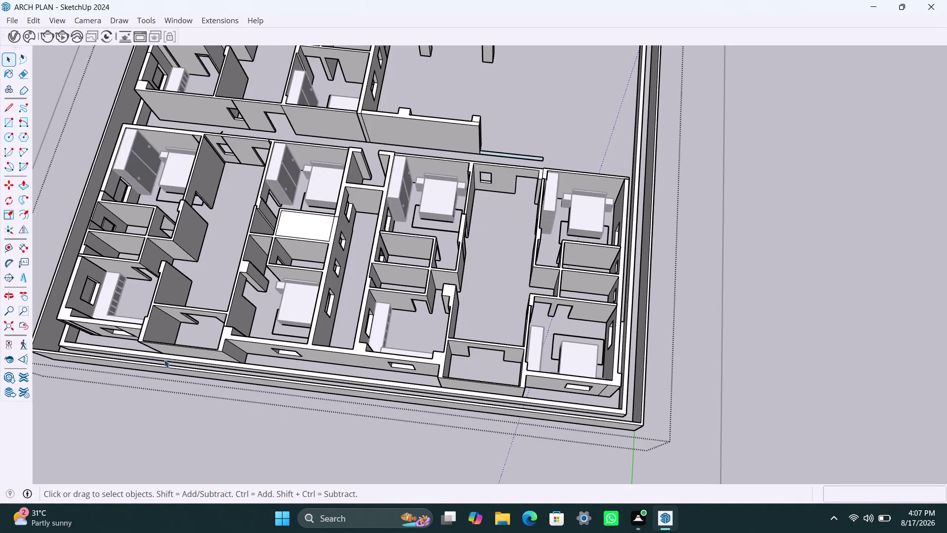
Push the thin sliver face at the inner wall junction flush with the wall.
scroll(down, 3)
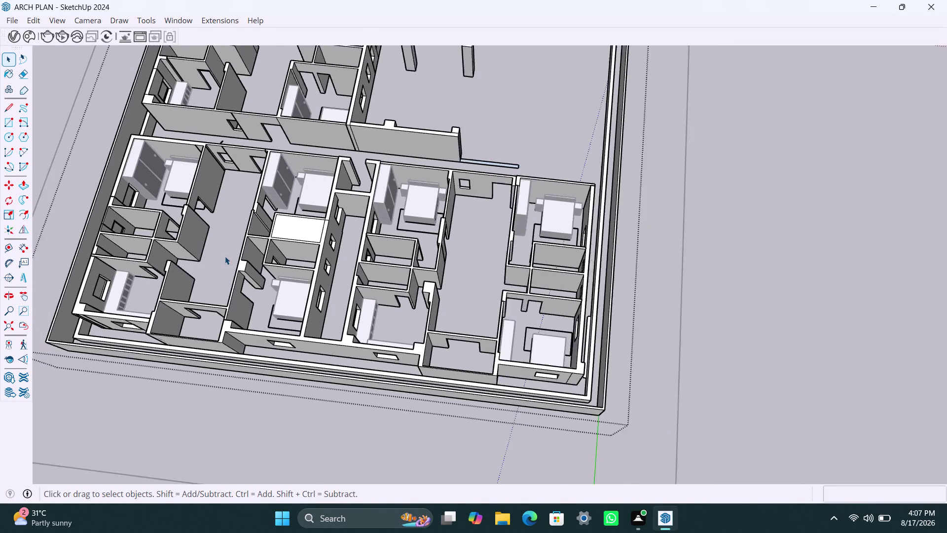
scroll(down, 3)
middle_drag(168, 287, 291, 315)
scroll(up, 3)
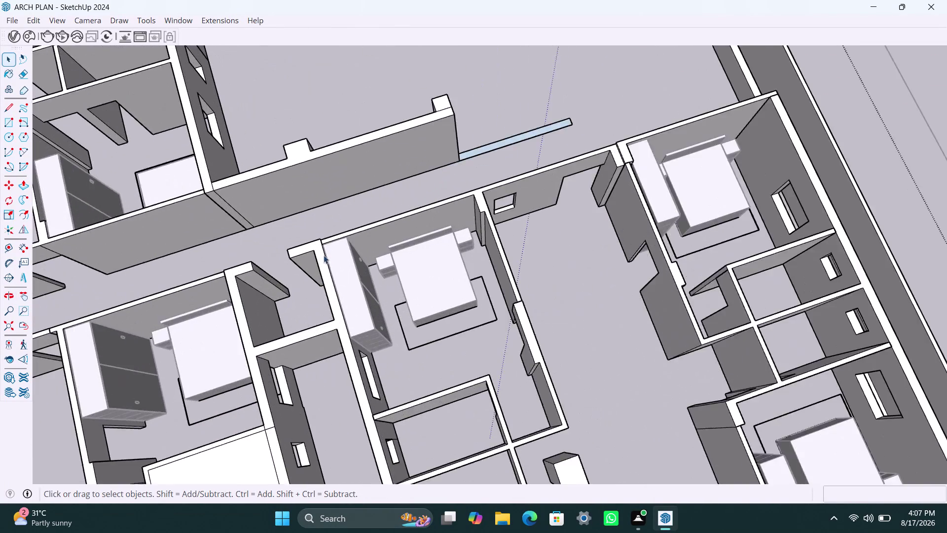
scroll(up, 3)
click(327, 229)
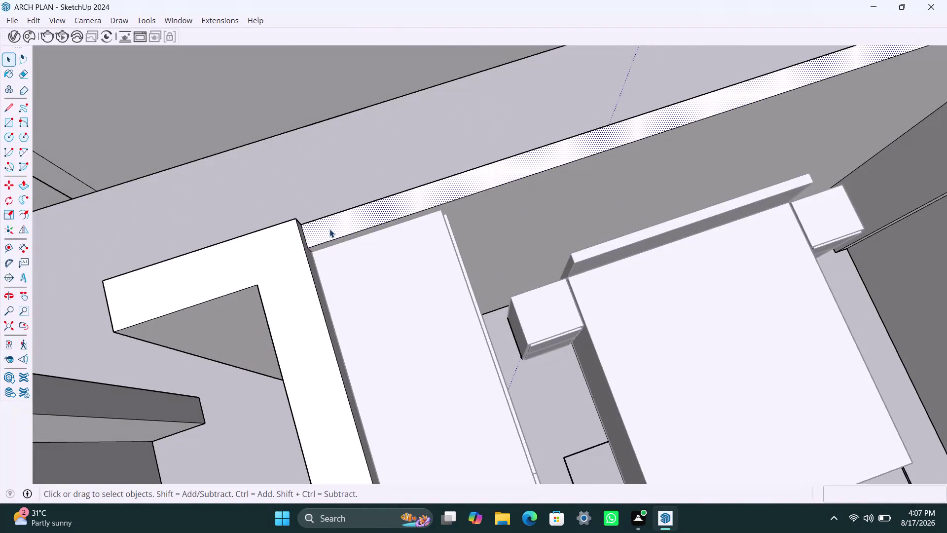
key(p)
click(329, 229)
click(303, 241)
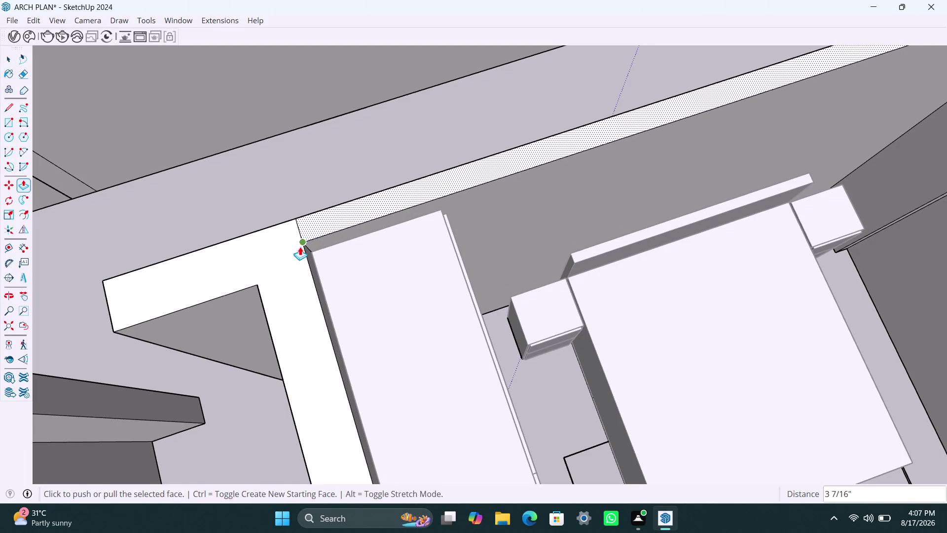
key(space)
Delete the leftover edge at the junction.
scroll(up, 3)
click(299, 231)
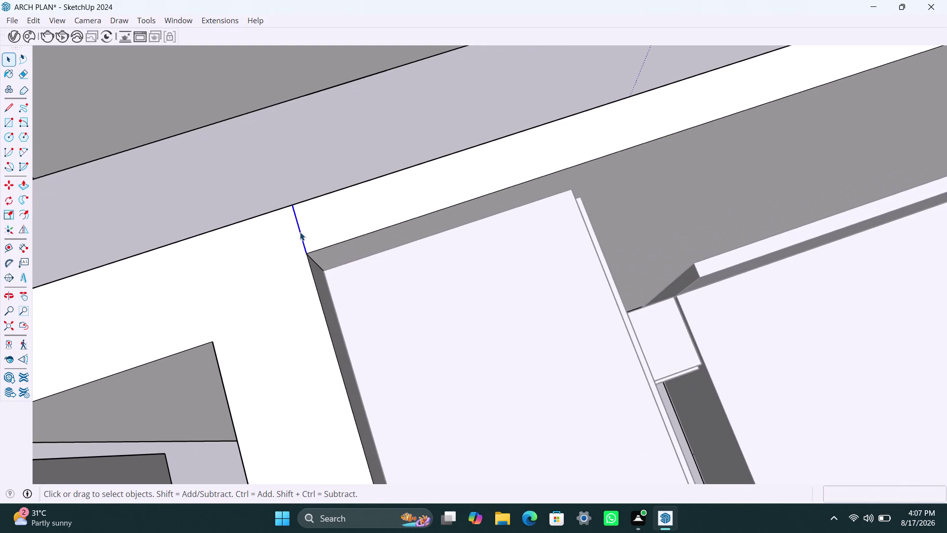
key(Delete)
scroll(down, 3)
scroll(down, 3)
scroll(down, 3)
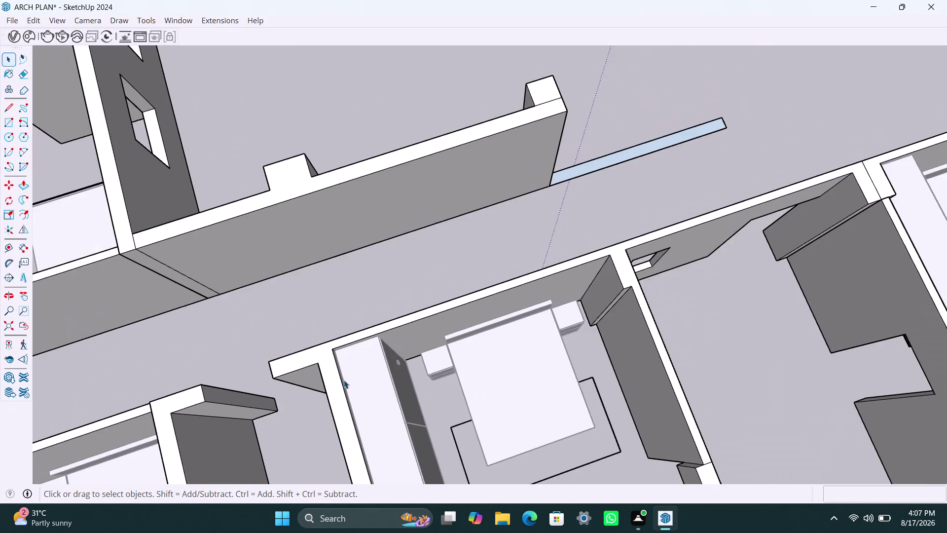
scroll(down, 3)
scroll(down, 3)
scroll(up, 3)
scroll(up, 3)
scroll(up, 3)
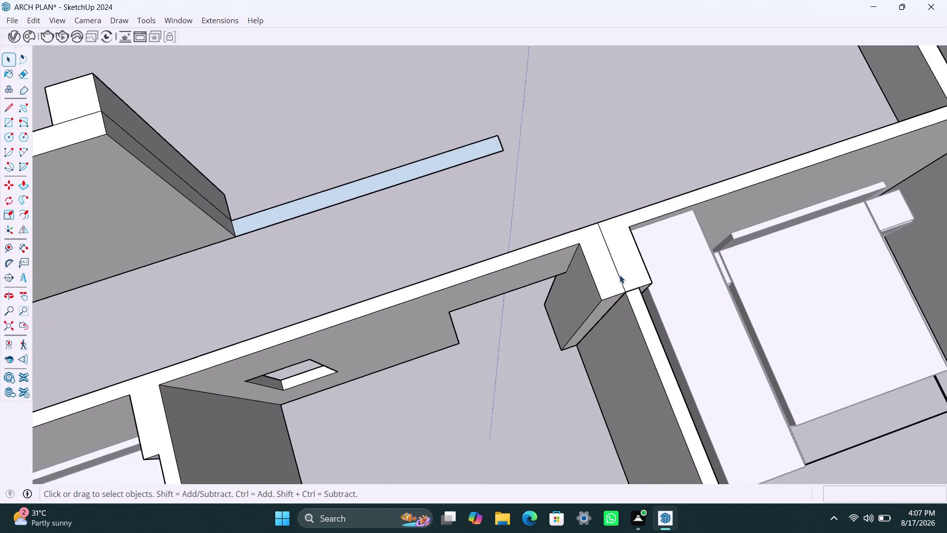
Delete the wall corner face, then select the wall top face with its edges.
click(619, 275)
key(Delete)
scroll(down, 3)
scroll(up, 3)
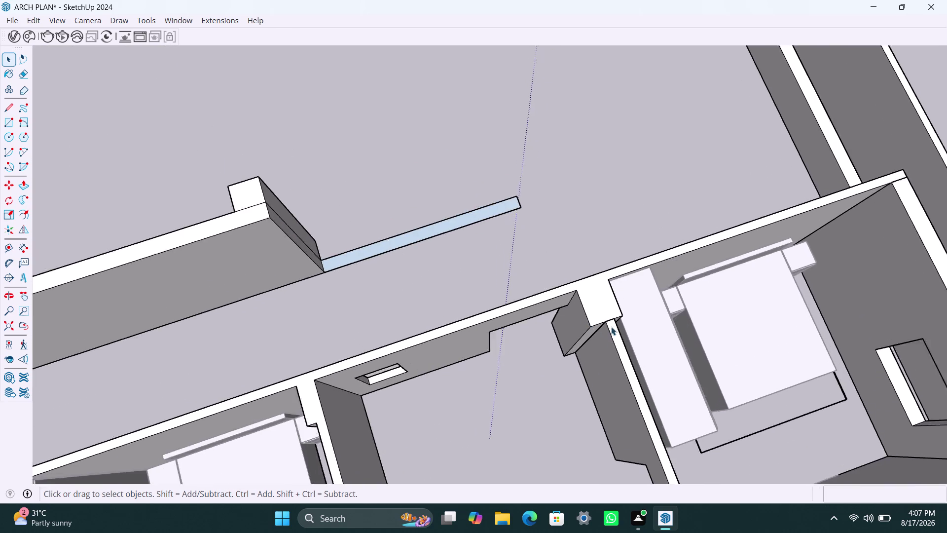
scroll(up, 3)
scroll(up, 3)
scroll(up, 3)
click(592, 299)
double_click(591, 305)
scroll(up, 3)
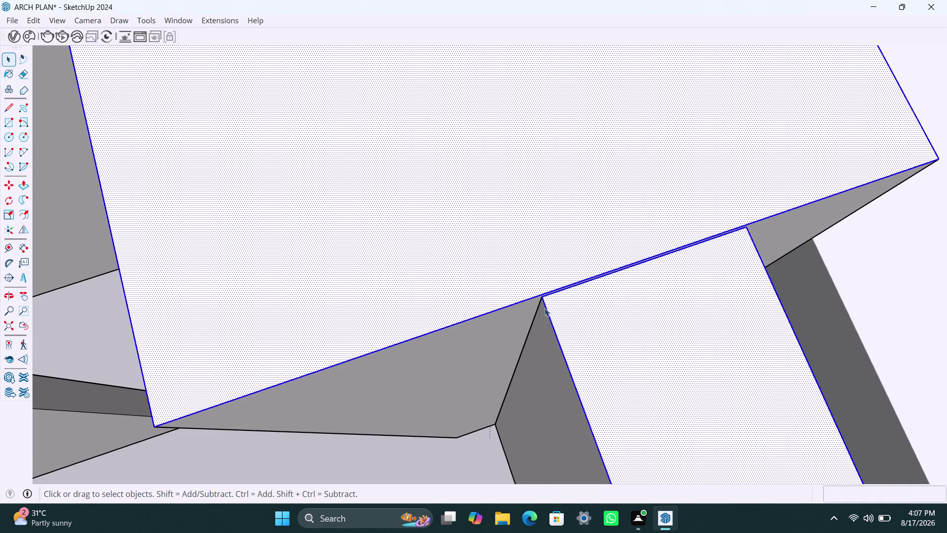
Push the thin strip at the corner flush and delete the leftover selection.
middle_drag(547, 316, 567, 391)
scroll(up, 3)
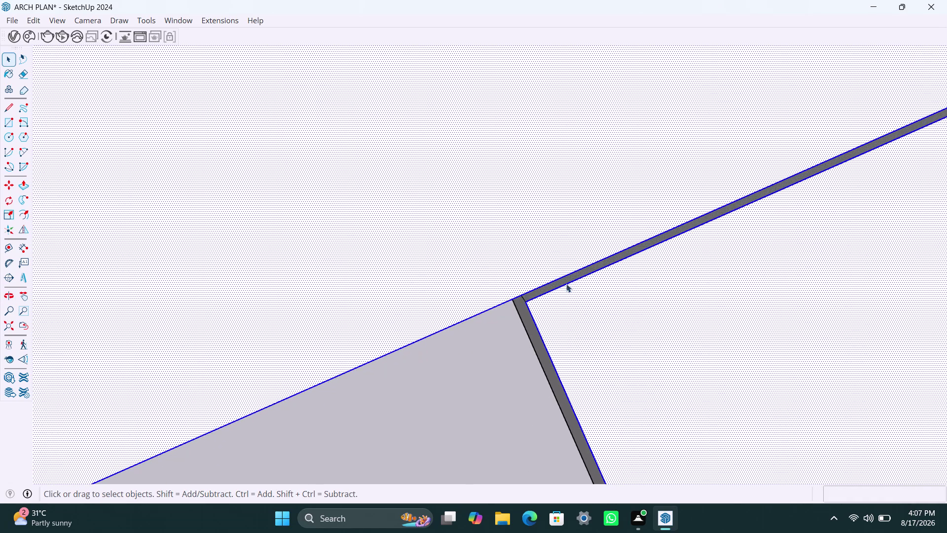
scroll(up, 3)
click(570, 276)
key(p)
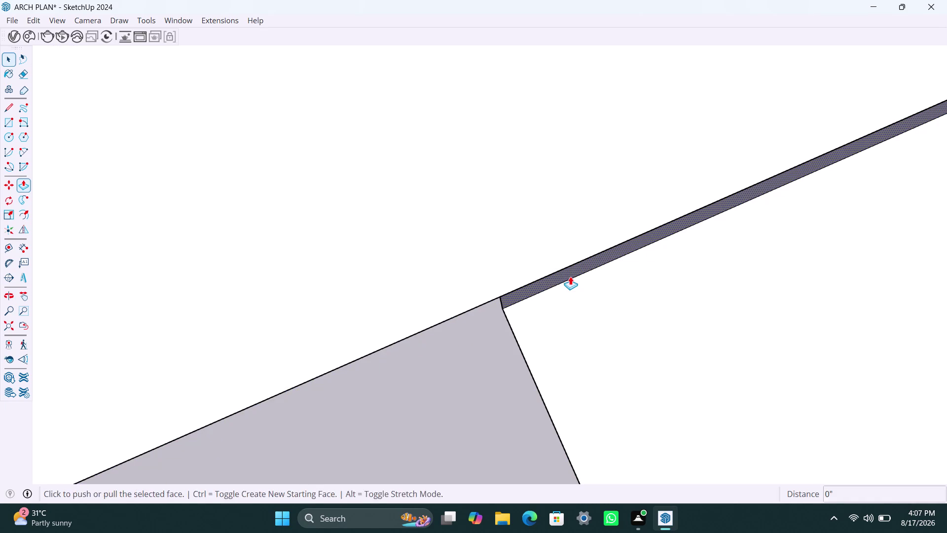
click(570, 276)
click(570, 263)
key(space)
click(552, 274)
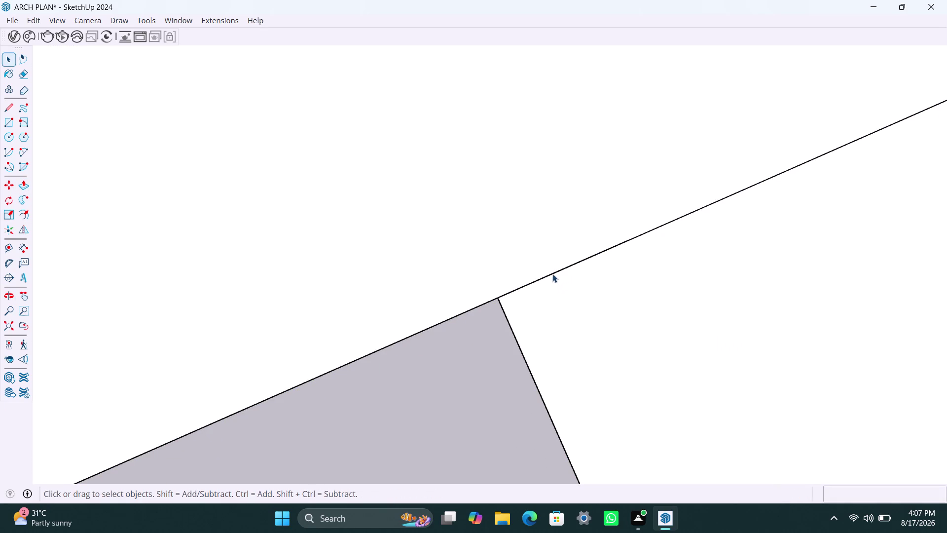
key(Delete)
scroll(down, 3)
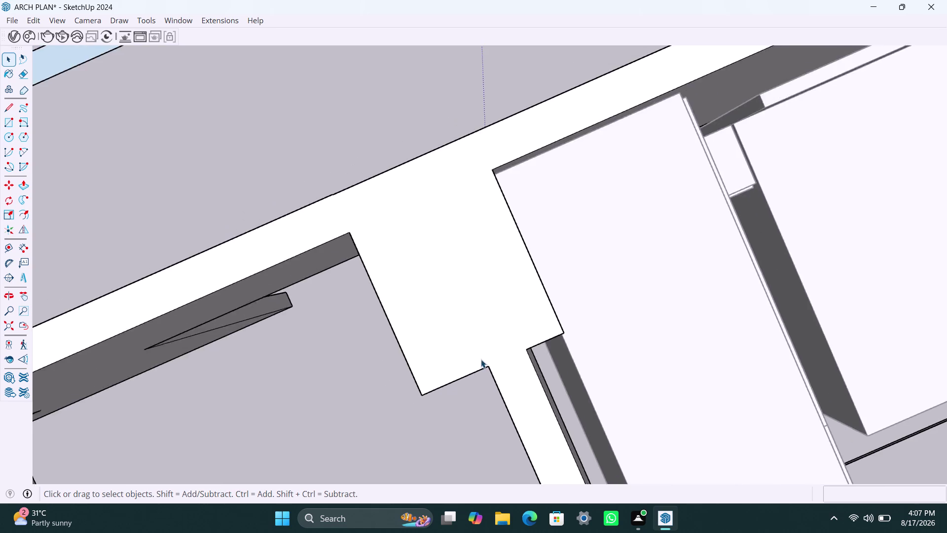
scroll(down, 3)
scroll(down, 3)
scroll(down, 3)
Move the view to the outer wall corner, lined up on the protruding strip.
middle_drag(533, 373, 444, 373)
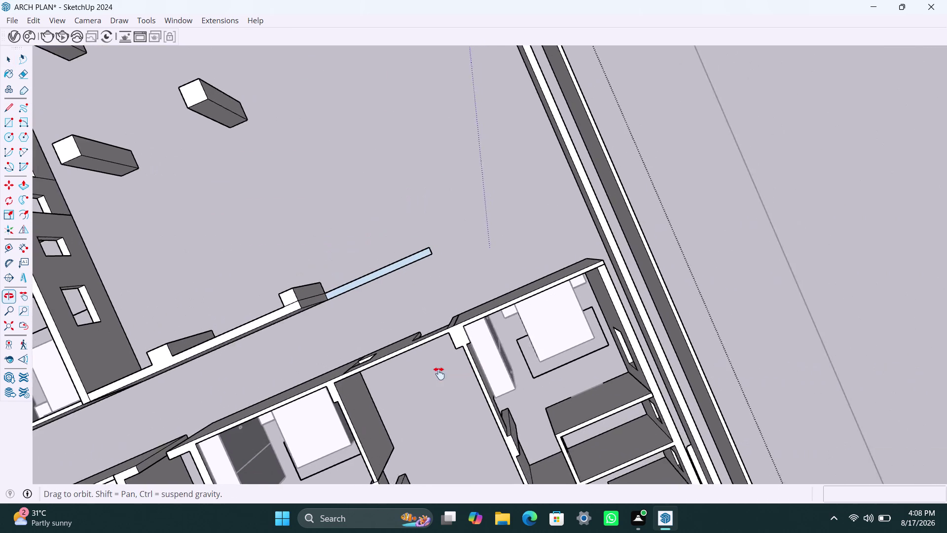
middle_drag(444, 373, 420, 374)
scroll(up, 3)
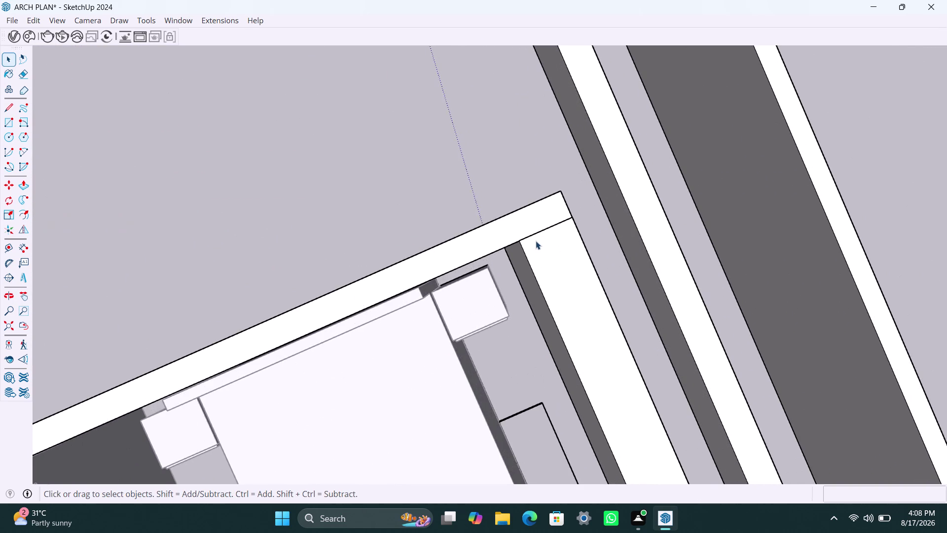
middle_drag(535, 241, 533, 235)
scroll(up, 3)
scroll(up, 3)
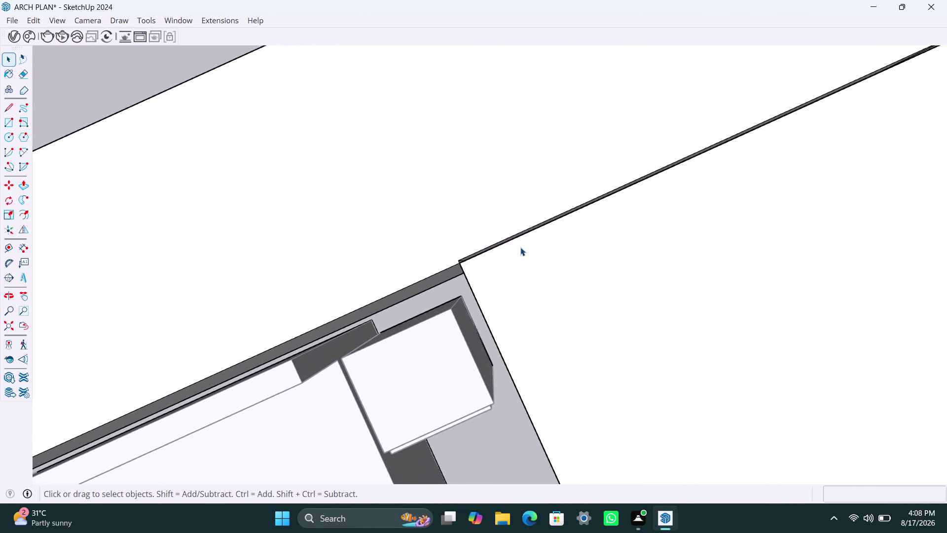
scroll(up, 3)
scroll(up, 3)
middle_drag(465, 250, 476, 267)
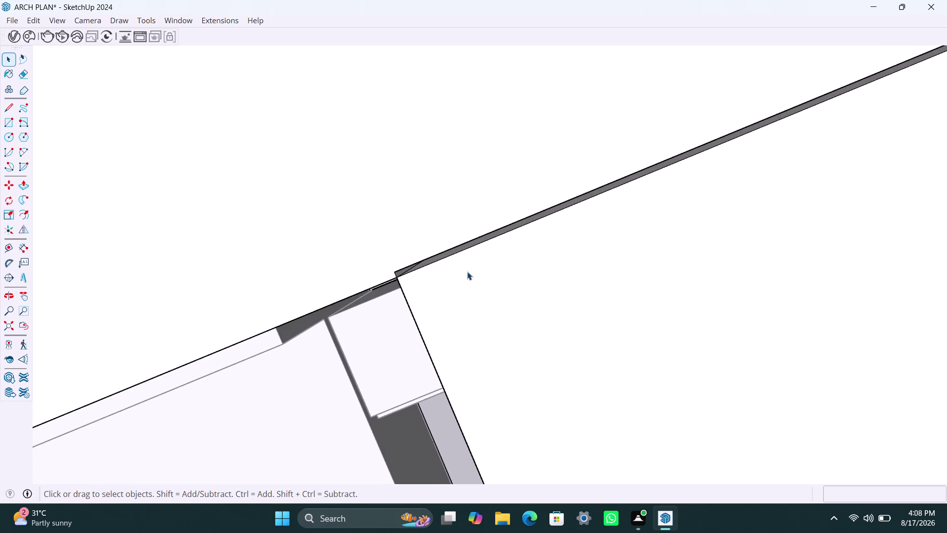
scroll(up, 3)
middle_drag(453, 266, 431, 237)
scroll(up, 3)
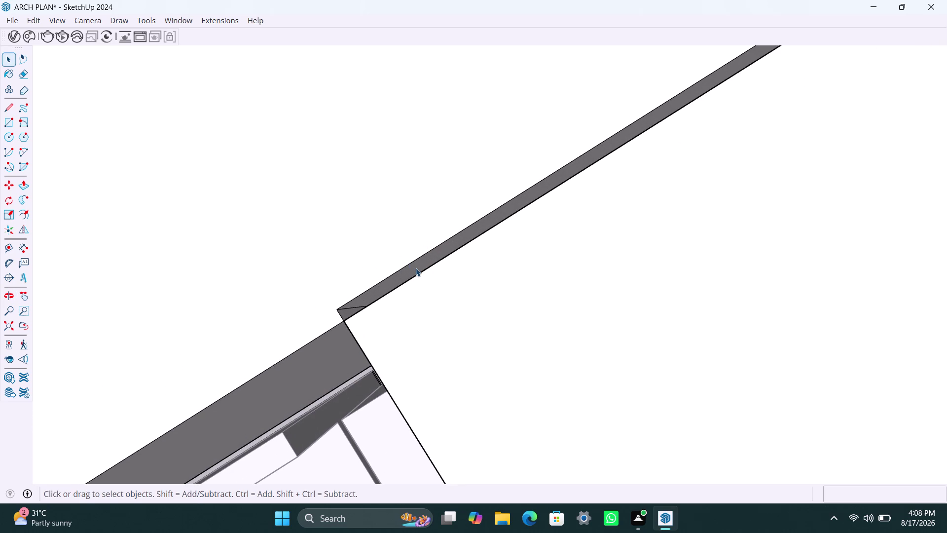
Push the protruding strip on the outer corner flush with the wall.
click(415, 268)
key(p)
click(416, 268)
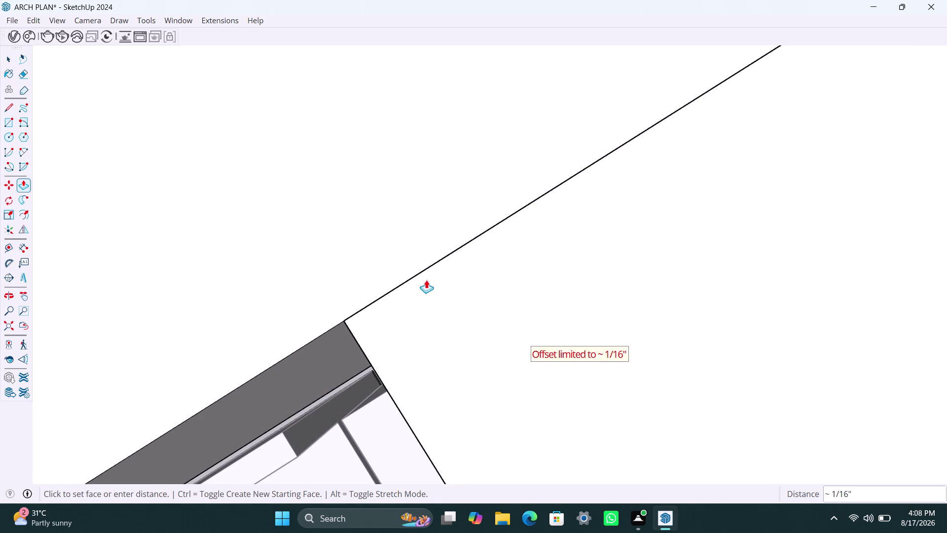
click(426, 280)
key(space)
scroll(down, 3)
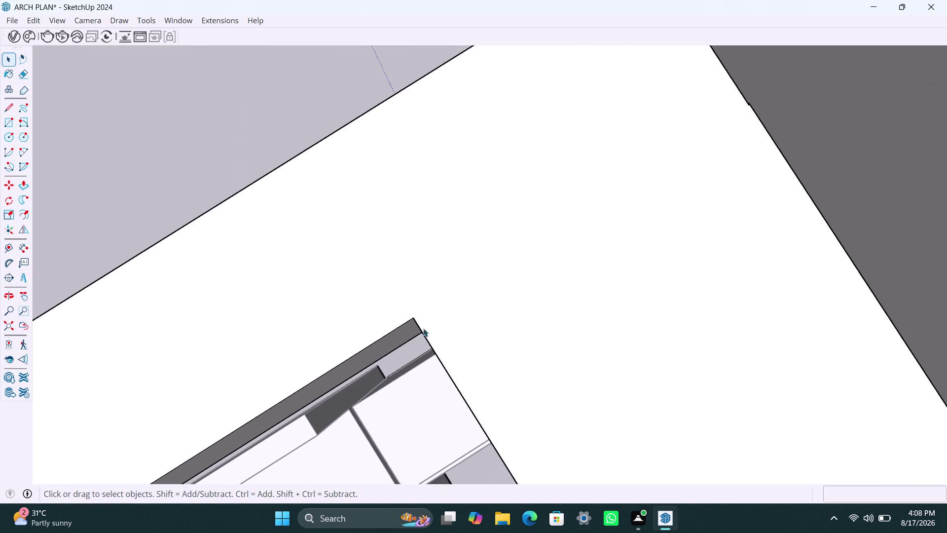
scroll(down, 3)
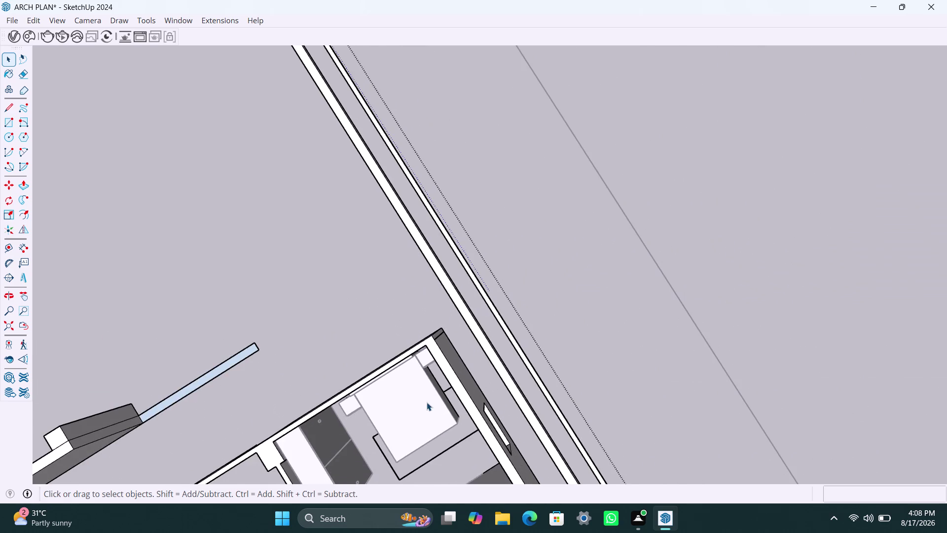
scroll(down, 3)
scroll(up, 3)
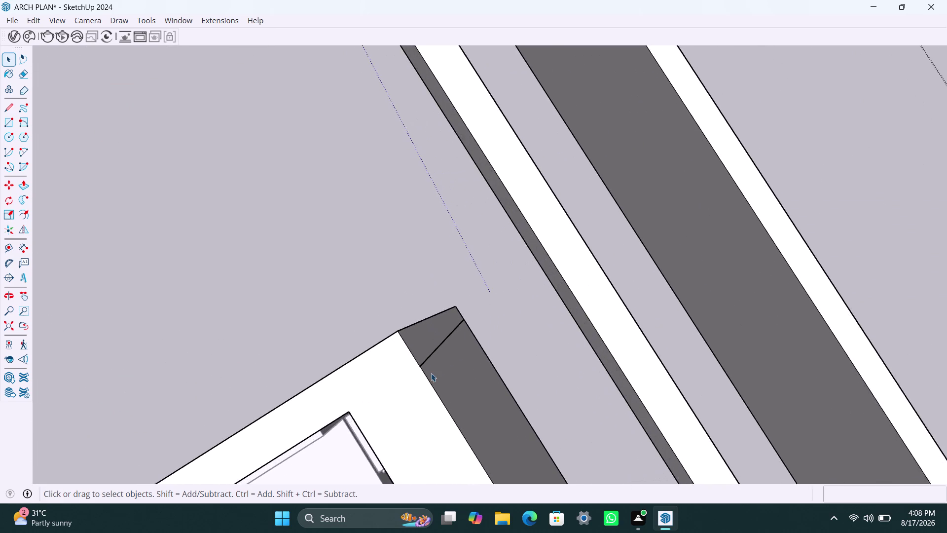
scroll(up, 3)
click(420, 361)
key(Delete)
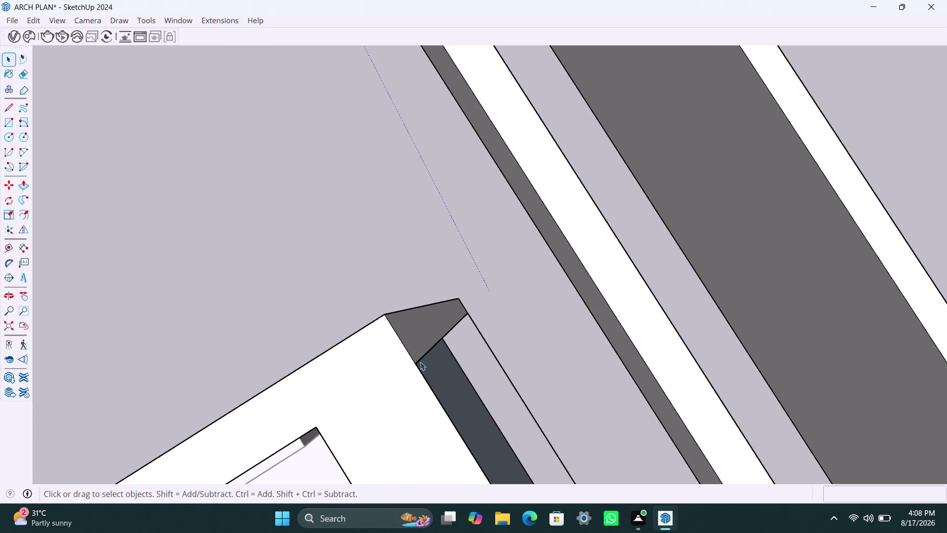
key(ctrl+z)
scroll(up, 3)
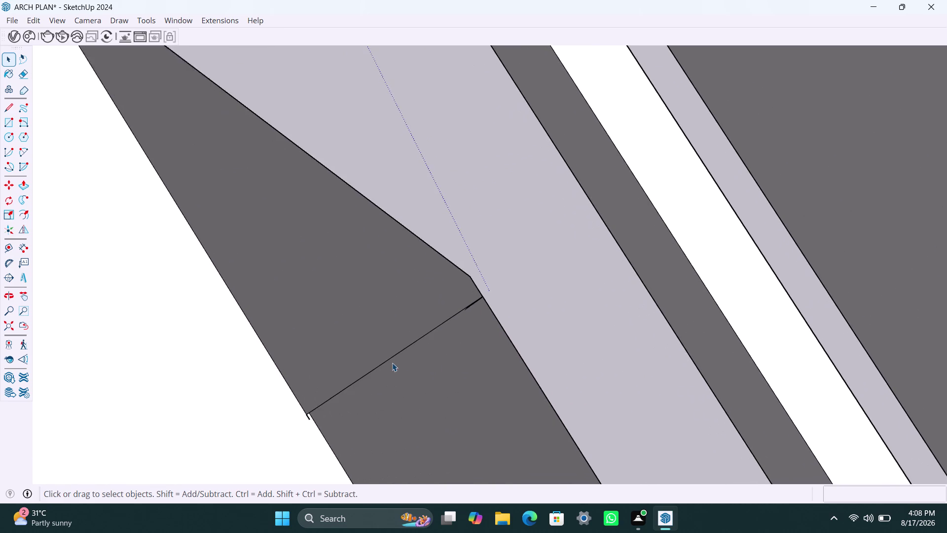
scroll(up, 3)
click(386, 362)
key(Delete)
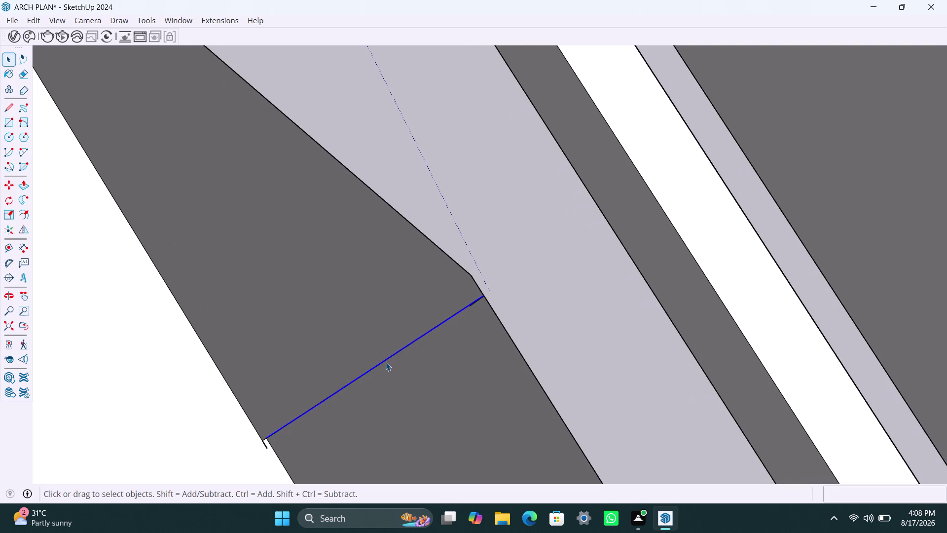
key(ctrl+z)
scroll(down, 3)
middle_drag(281, 430, 372, 308)
scroll(down, 3)
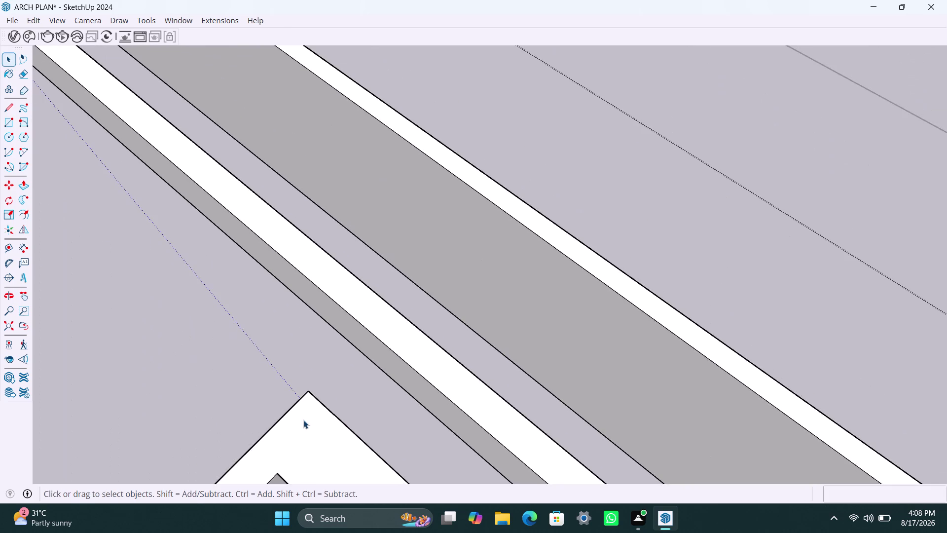
middle_drag(304, 420, 353, 349)
scroll(up, 3)
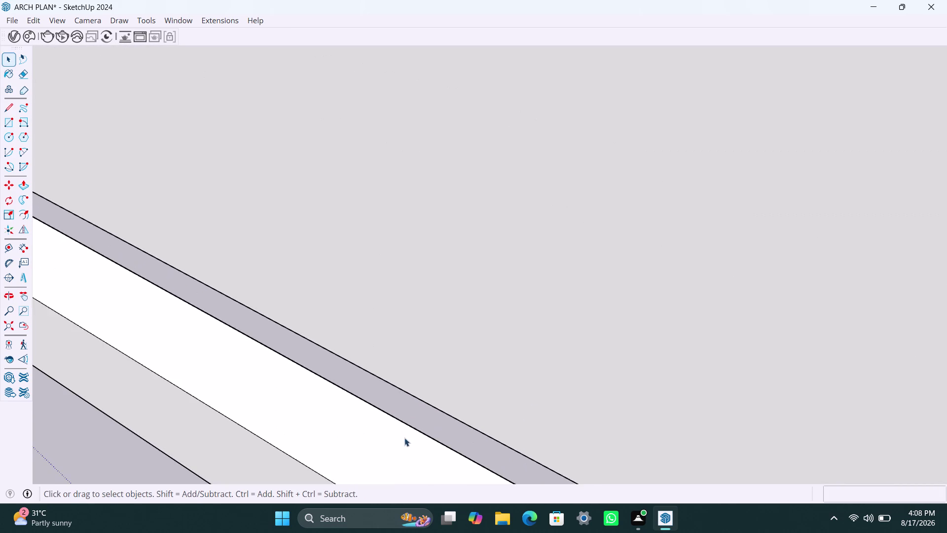
scroll(down, 3)
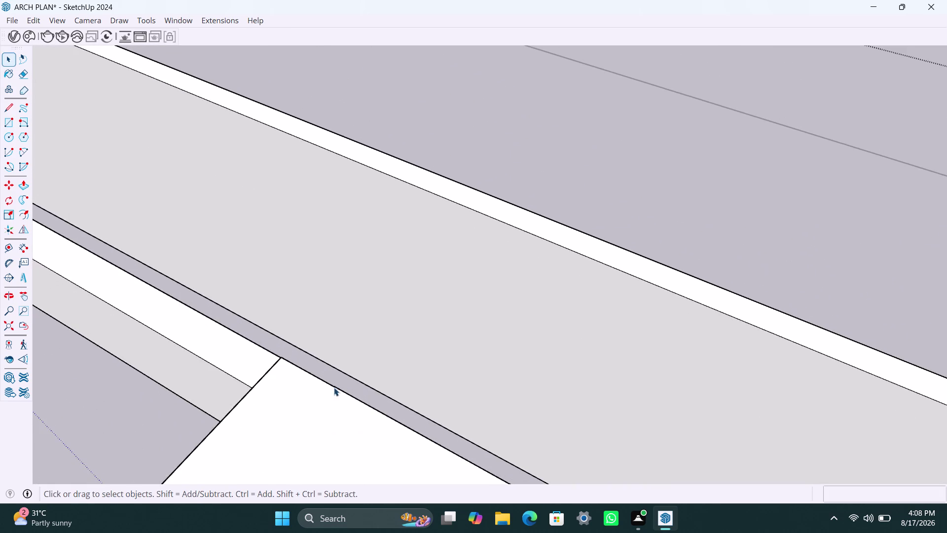
scroll(up, 3)
scroll(down, 3)
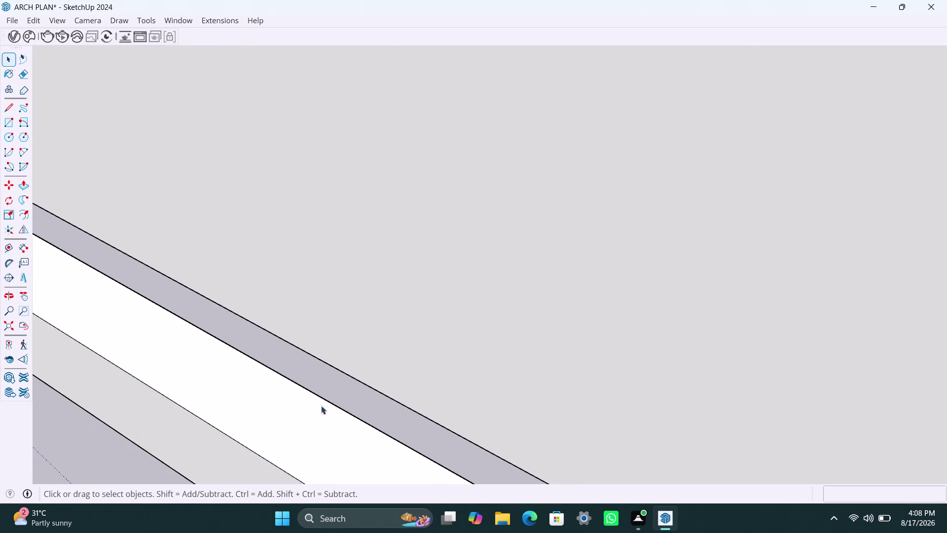
scroll(down, 3)
scroll(up, 3)
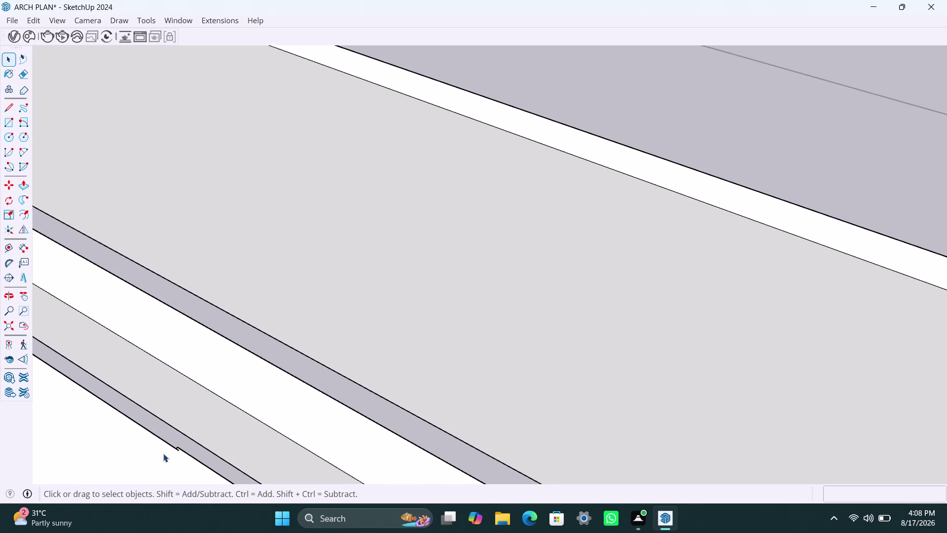
scroll(up, 3)
scroll(up, 3)
click(187, 430)
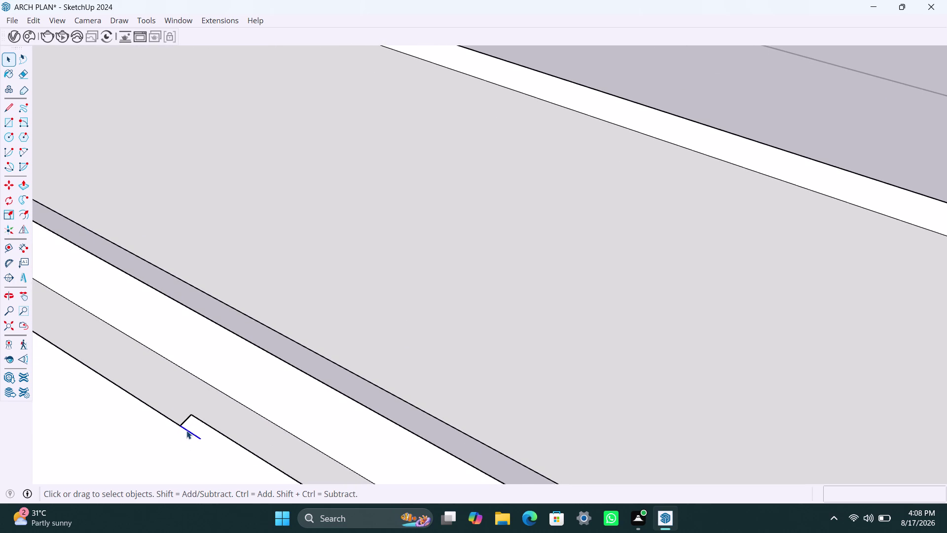
key(Delete)
scroll(down, 3)
scroll(down, 3)
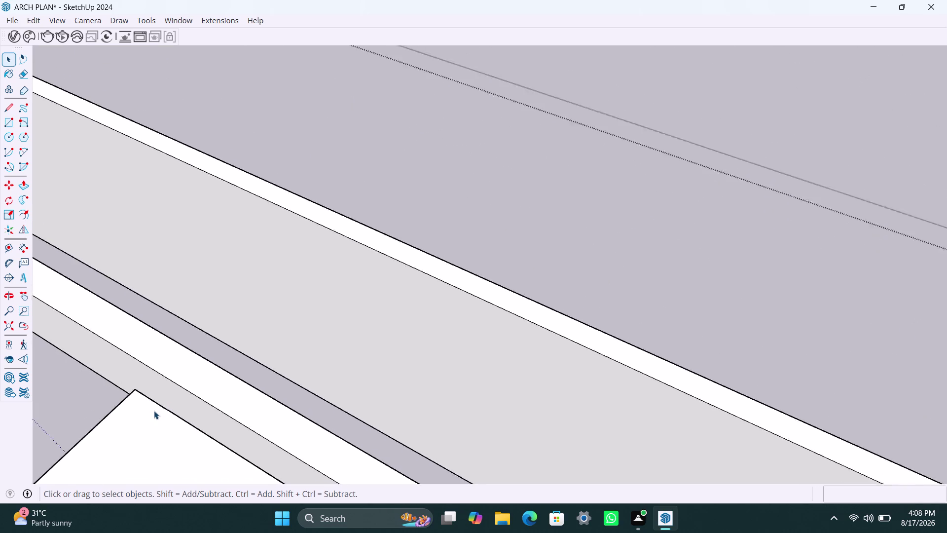
scroll(down, 3)
scroll(down, 3)
middle_drag(176, 413, 354, 267)
scroll(down, 3)
middle_drag(384, 405, 429, 375)
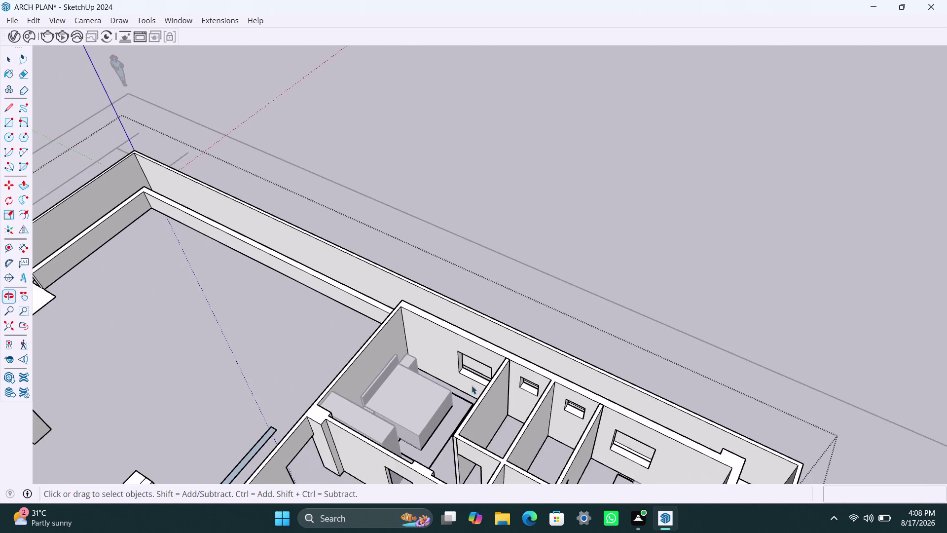
Orbit around the model to face the narrow wall end.
scroll(up, 3)
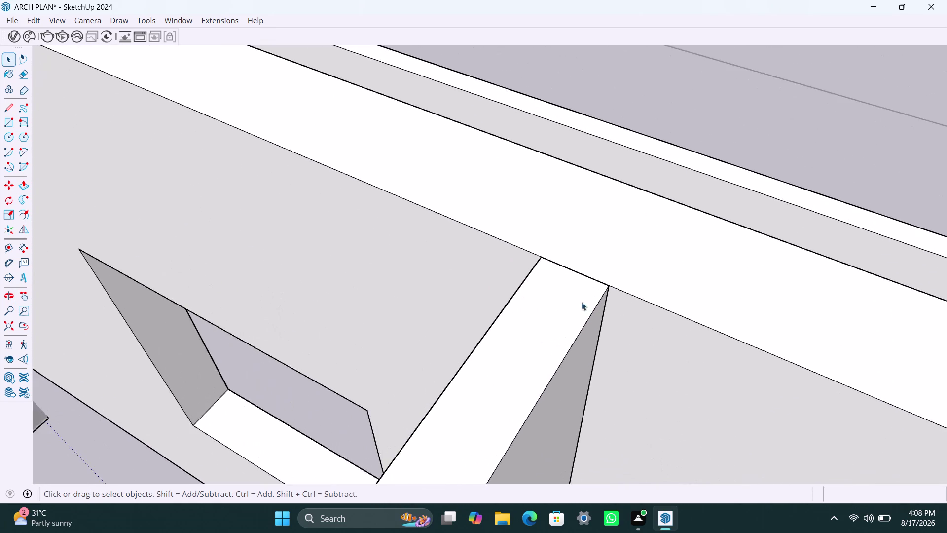
scroll(up, 3)
scroll(up, 3)
scroll(up, 3)
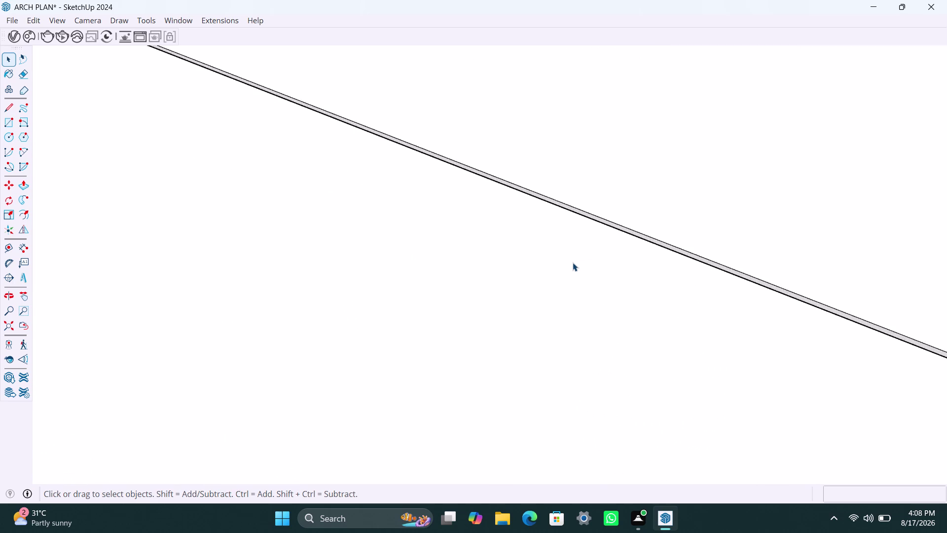
middle_drag(571, 270, 432, 315)
middle_drag(587, 311, 569, 316)
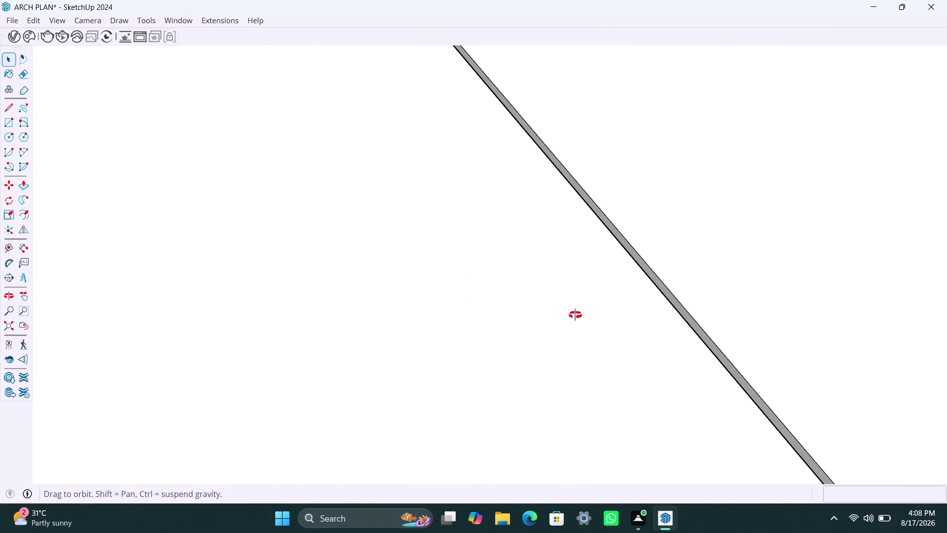
middle_drag(569, 316, 376, 316)
scroll(up, 3)
middle_drag(626, 355, 484, 290)
scroll(up, 3)
middle_drag(609, 371, 636, 376)
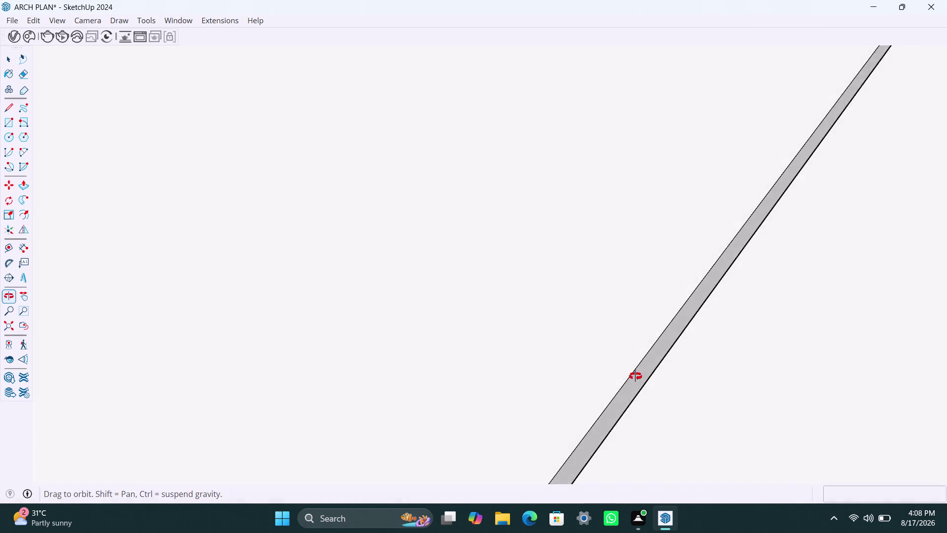
middle_drag(635, 376, 655, 379)
scroll(up, 3)
middle_drag(625, 379, 660, 383)
Push the narrow wall end face 1/16" flush with the adjoining wall.
click(656, 357)
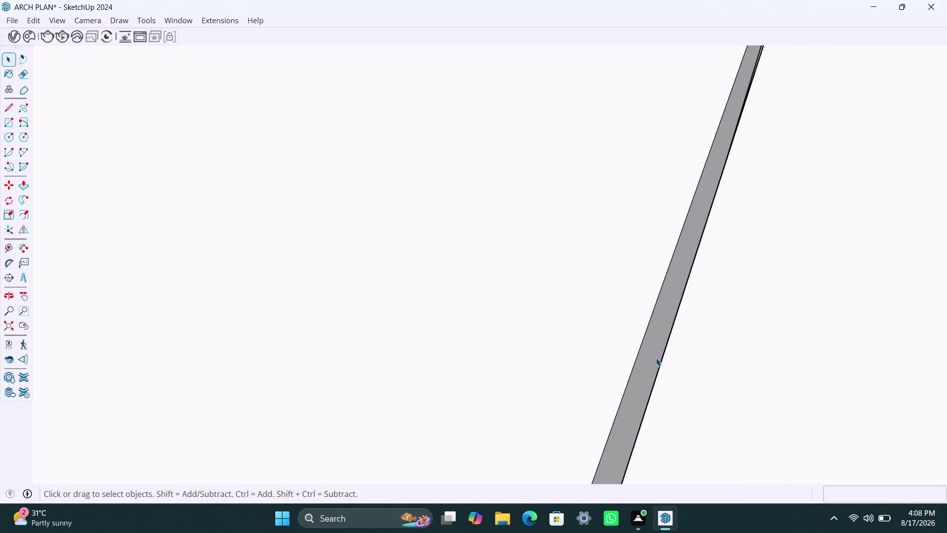
key(p)
click(656, 358)
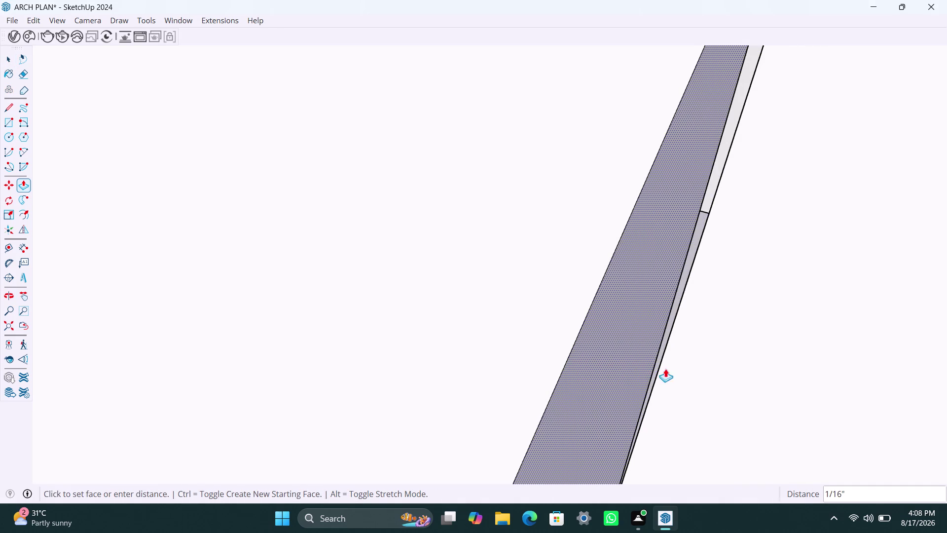
click(683, 367)
key(space)
Erase the leftover seam line on the merged wall face.
click(656, 371)
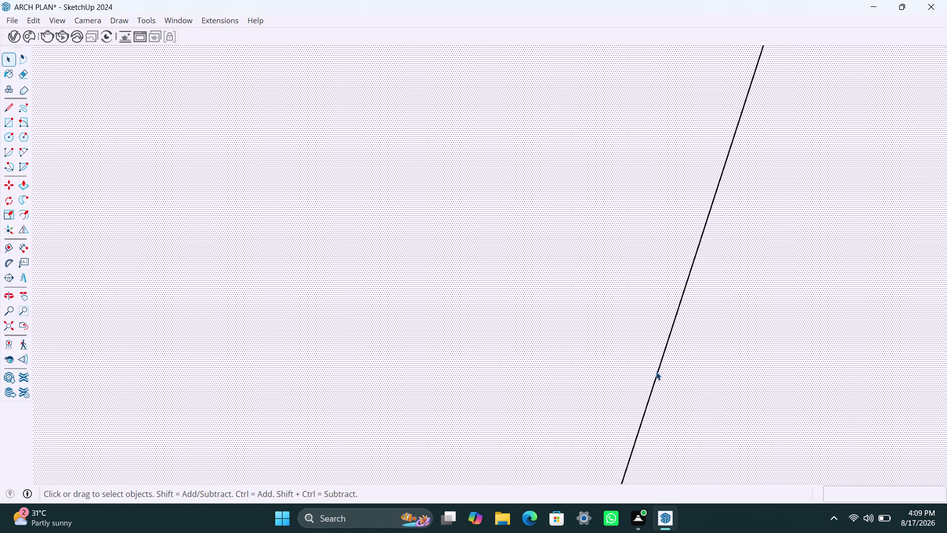
scroll(up, 3)
scroll(down, 3)
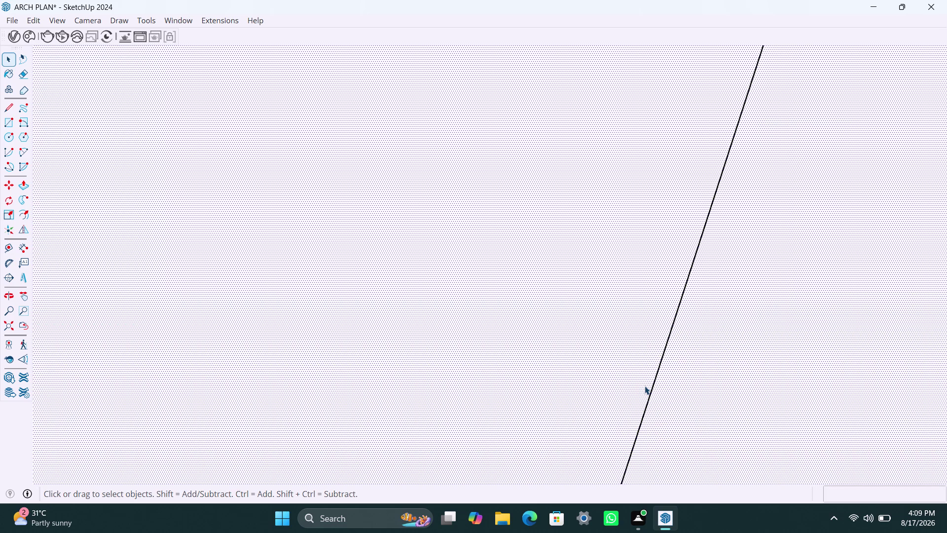
click(659, 365)
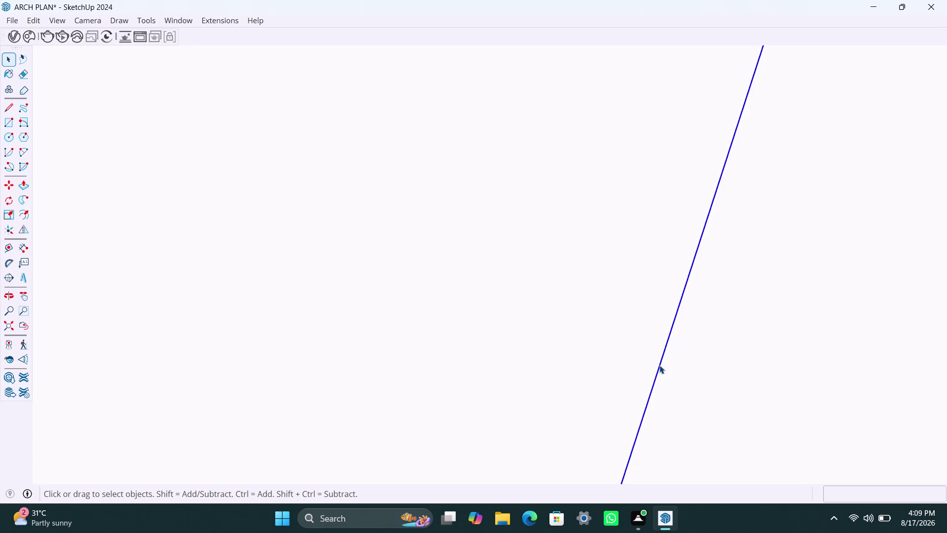
key(Delete)
Move over the bedroom walls to the next junction and pick its seam line.
scroll(down, 3)
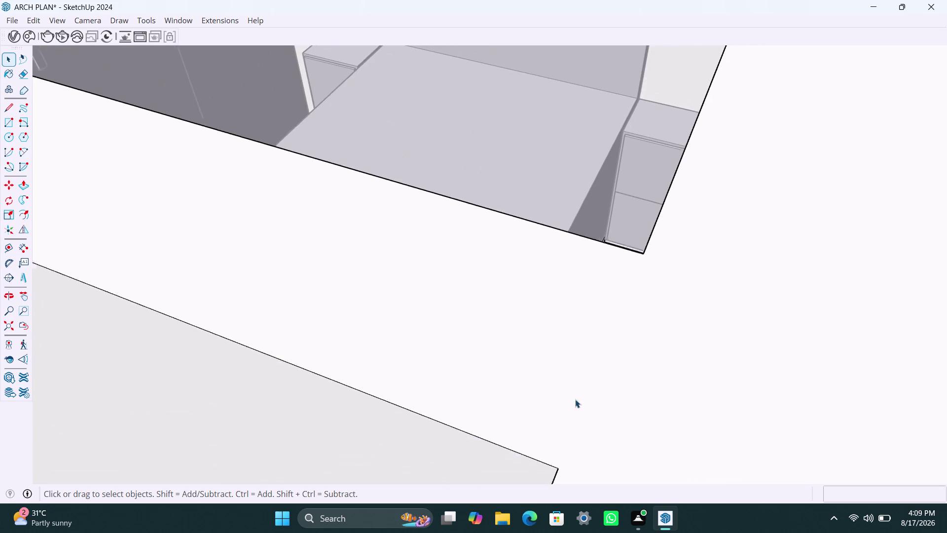
scroll(down, 3)
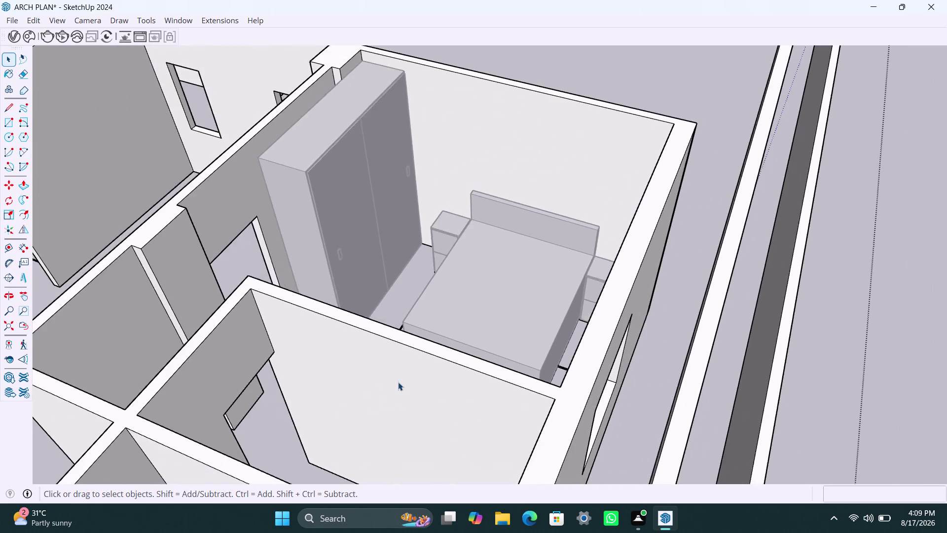
scroll(down, 3)
scroll(down, 3)
middle_drag(426, 421, 514, 293)
scroll(down, 3)
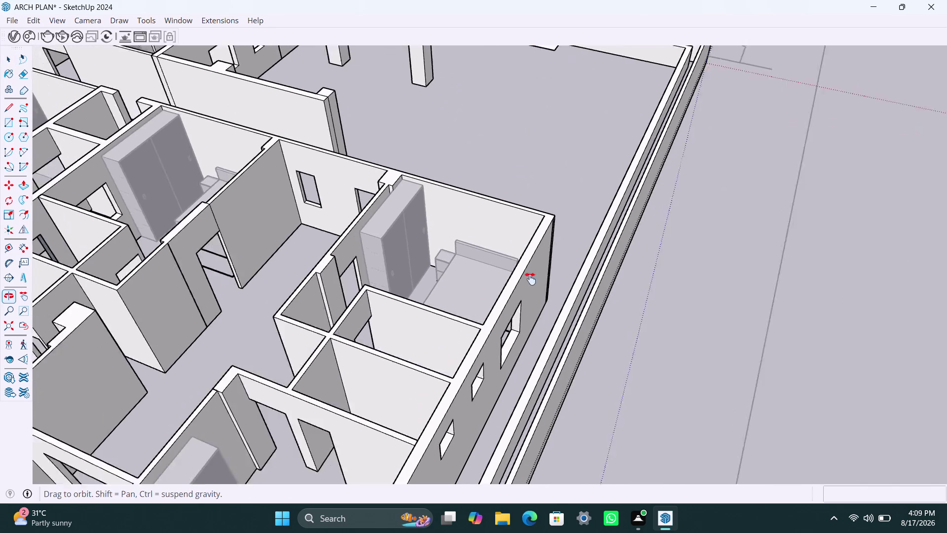
middle_drag(515, 293, 578, 241)
scroll(up, 3)
scroll(up, 3)
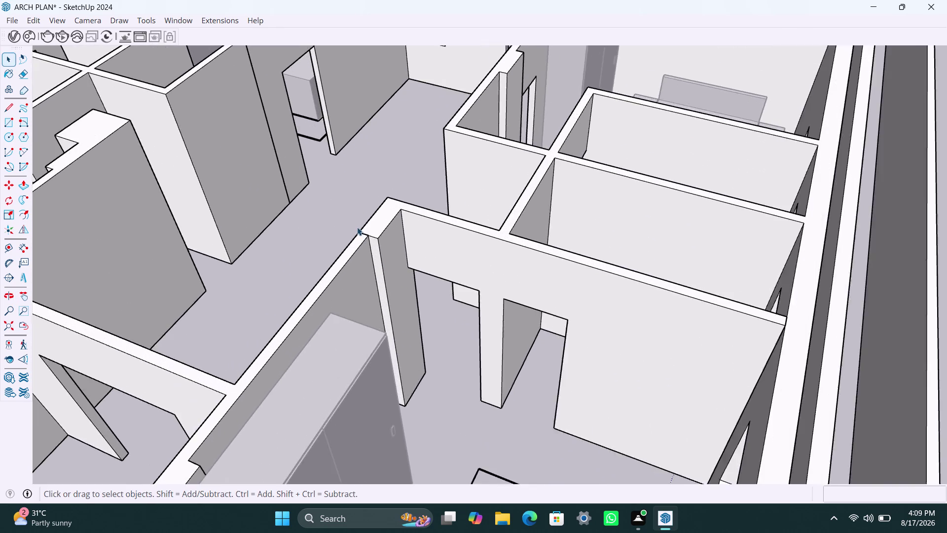
scroll(up, 3)
scroll(up, 3)
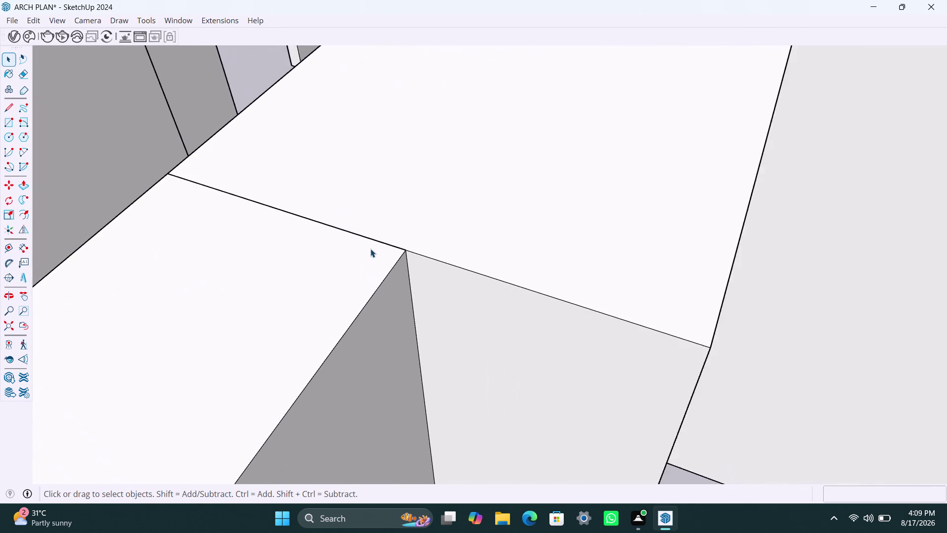
scroll(up, 3)
click(400, 240)
Erase the seam line at the inner wall junction.
double_click(401, 241)
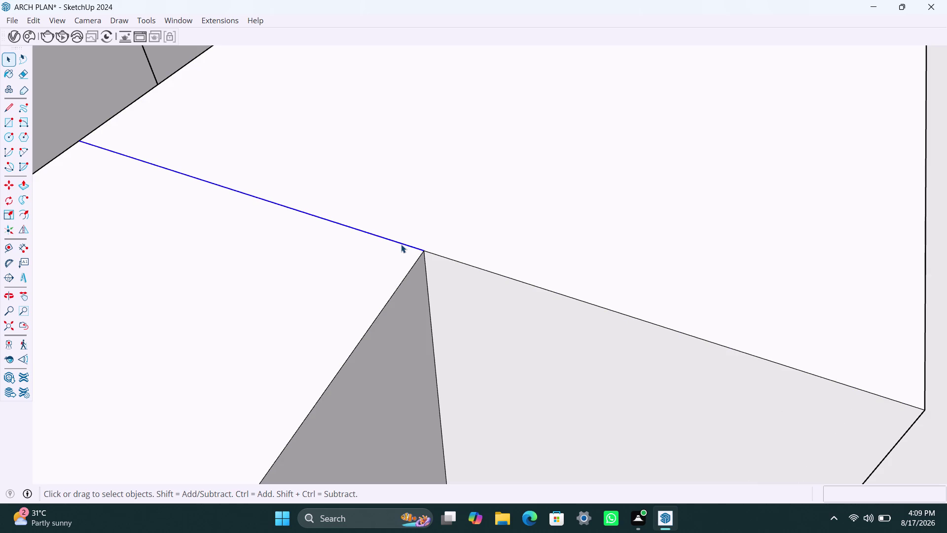
key(Delete)
scroll(down, 3)
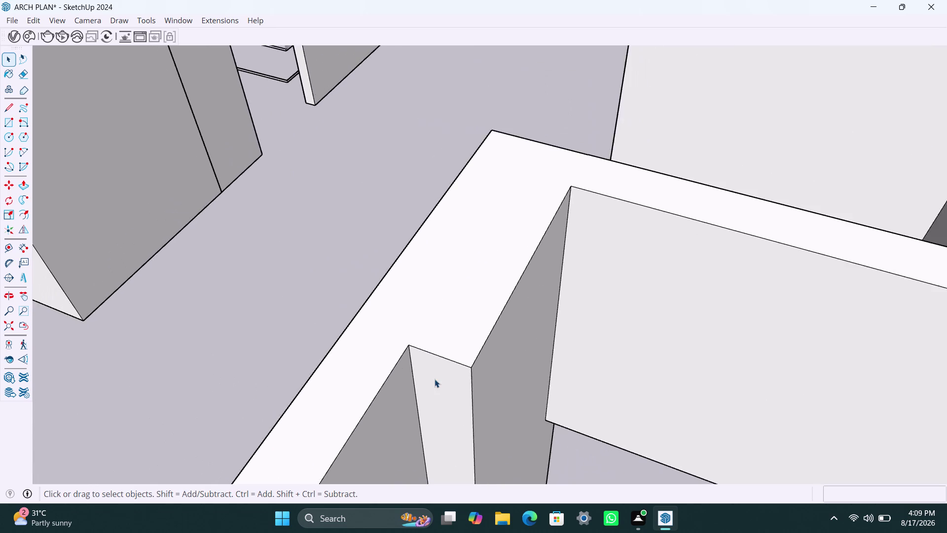
scroll(down, 3)
scroll(down, 3)
scroll(down, 3)
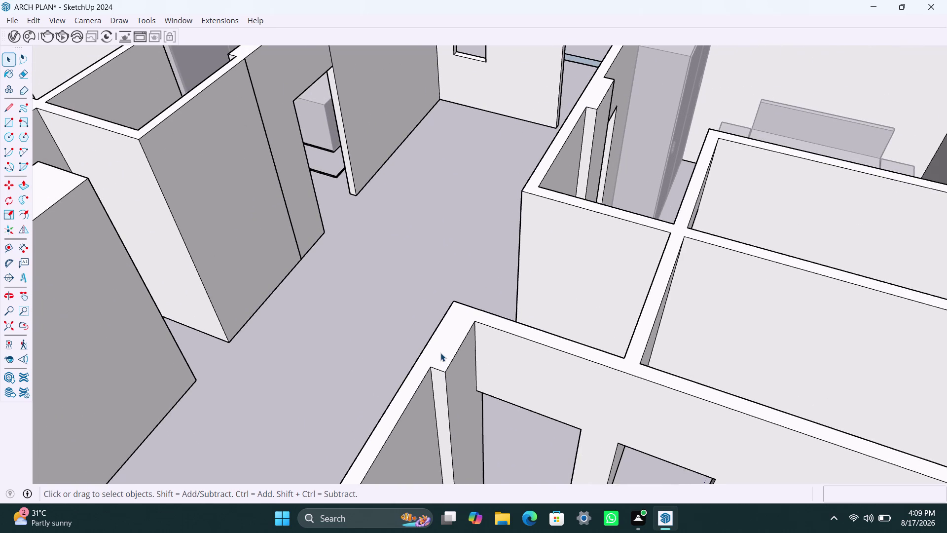
scroll(down, 3)
scroll(down, 3)
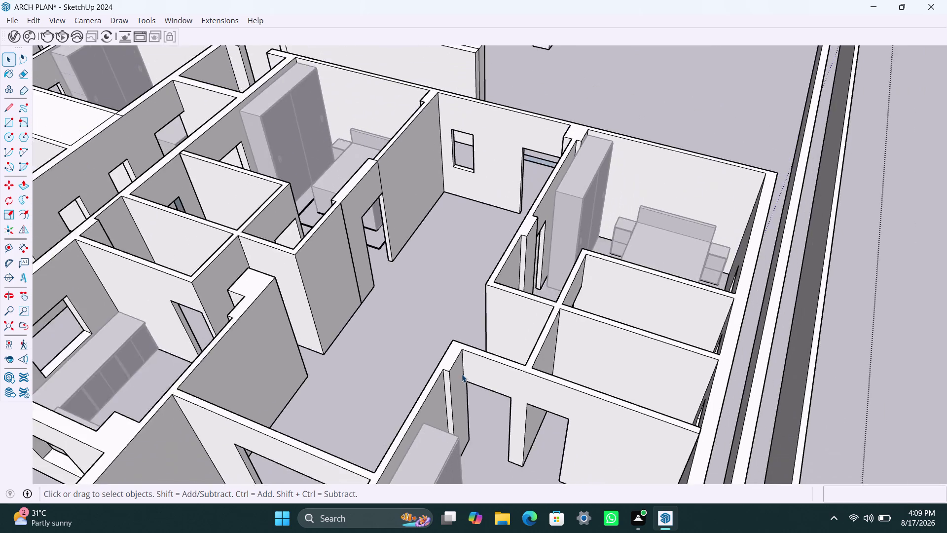
scroll(down, 3)
scroll(up, 3)
Orbit toward the front wall corner, undoing an accidental deletion.
middle_drag(359, 424, 393, 394)
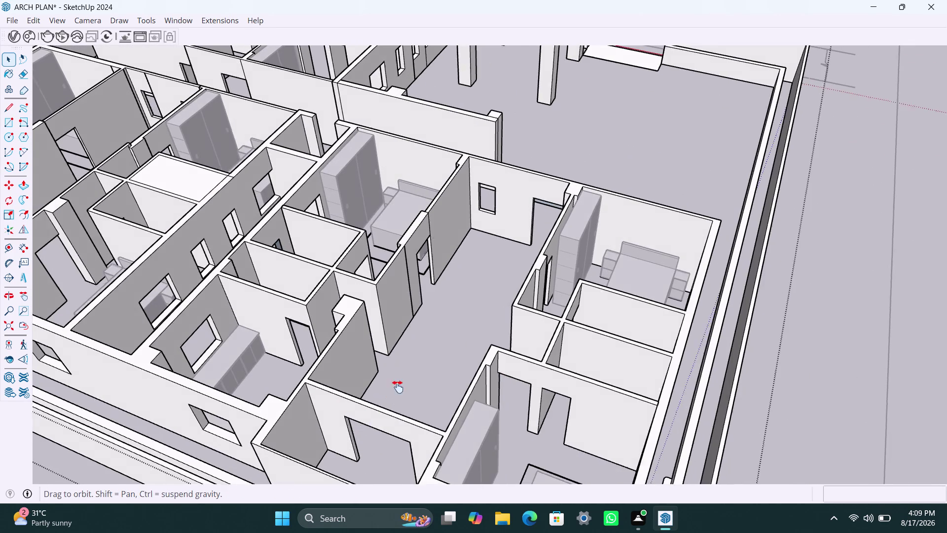
middle_drag(393, 394, 465, 288)
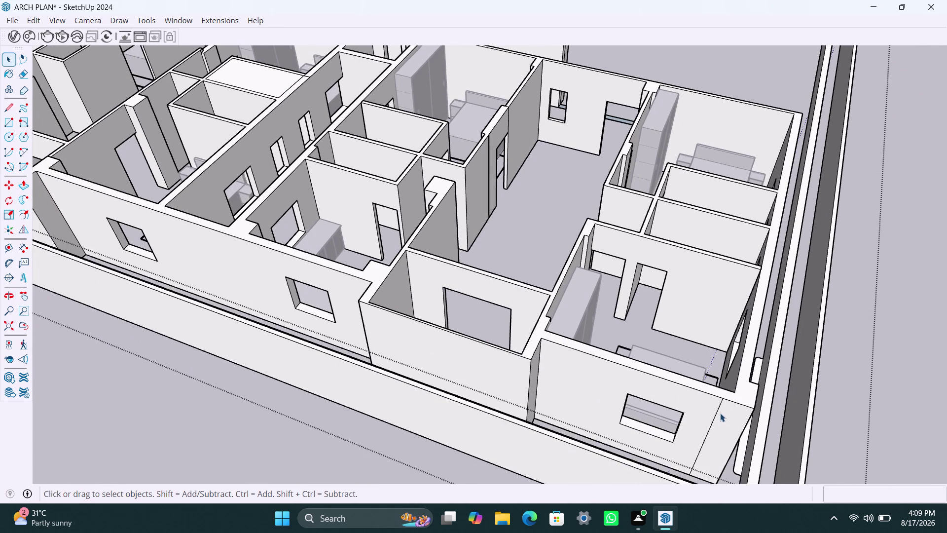
click(710, 423)
key(Delete)
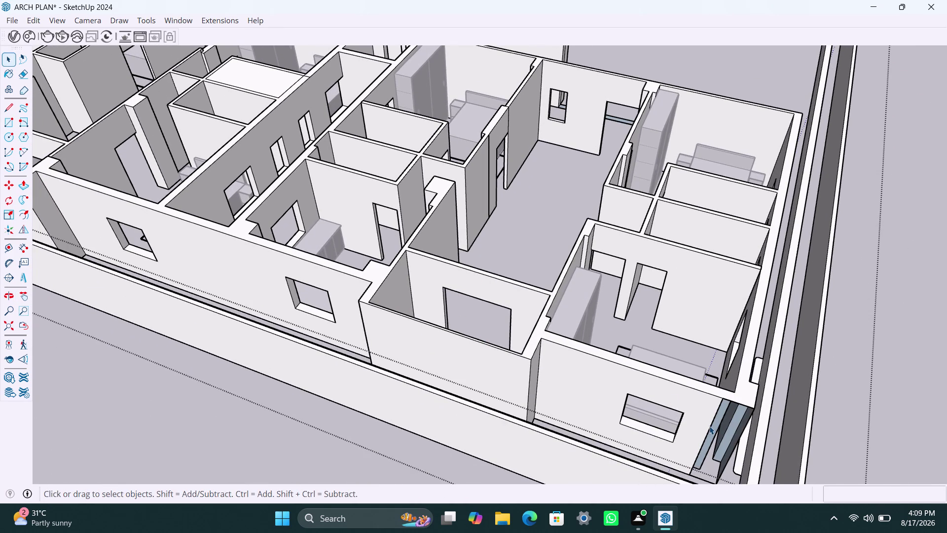
key(ctrl+z)
Orbit in close to face the seam on the corner wall.
scroll(up, 3)
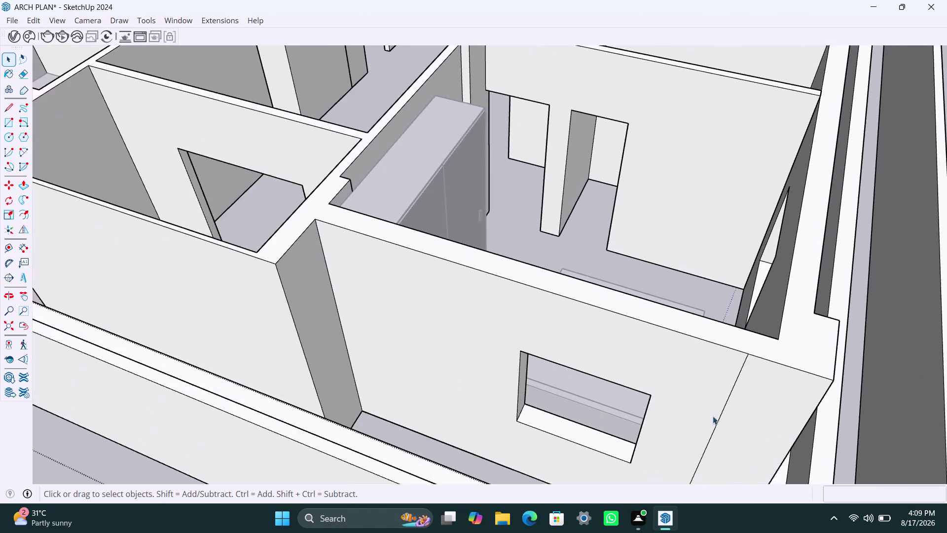
scroll(up, 3)
scroll(up, 3)
scroll(up, 3)
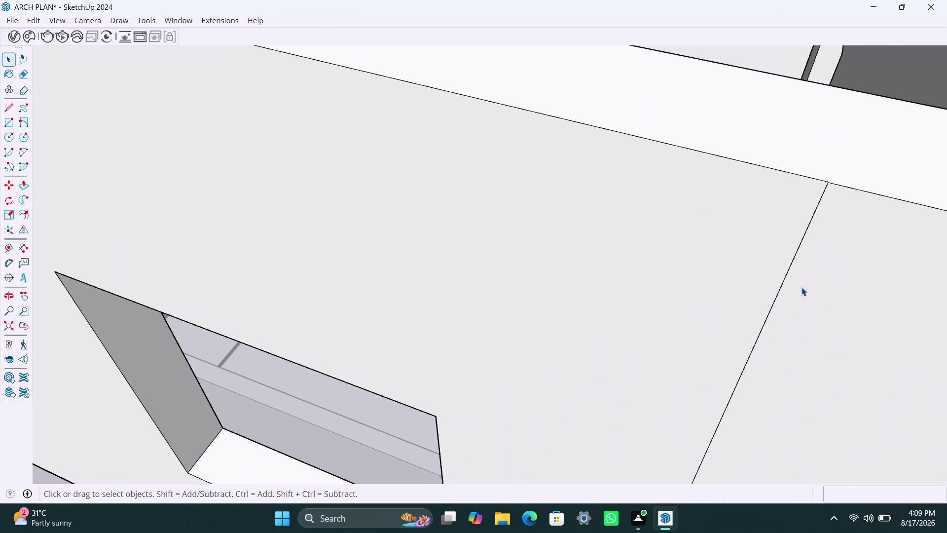
middle_drag(792, 286, 660, 331)
scroll(up, 3)
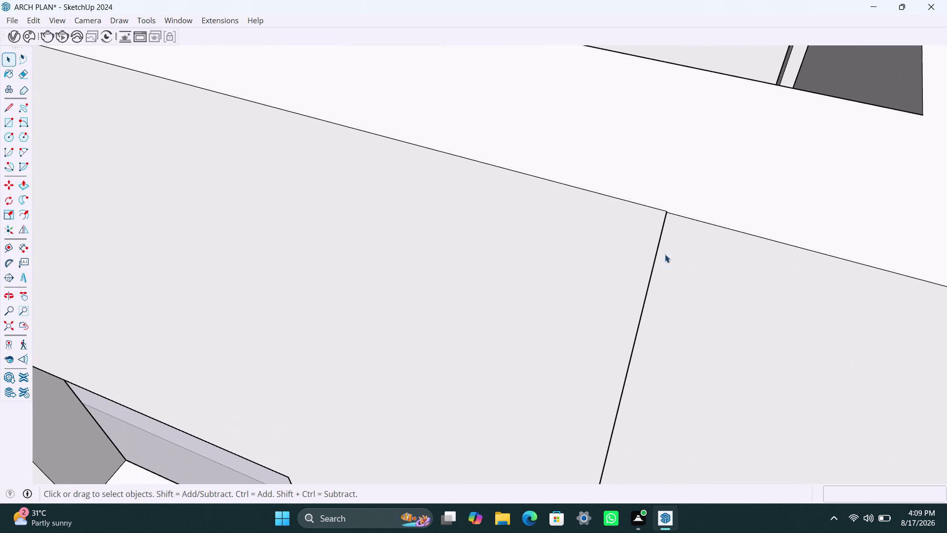
scroll(up, 3)
middle_drag(641, 257, 709, 267)
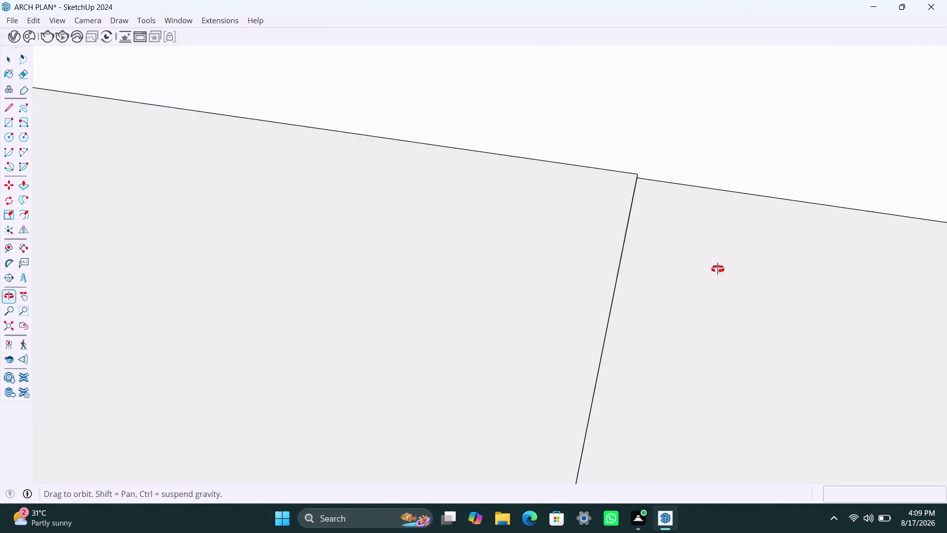
middle_drag(710, 267, 808, 288)
scroll(up, 3)
scroll(up, 3)
middle_drag(625, 196, 671, 217)
Push the corner wall face flush with its neighbour.
click(667, 169)
key(p)
click(667, 170)
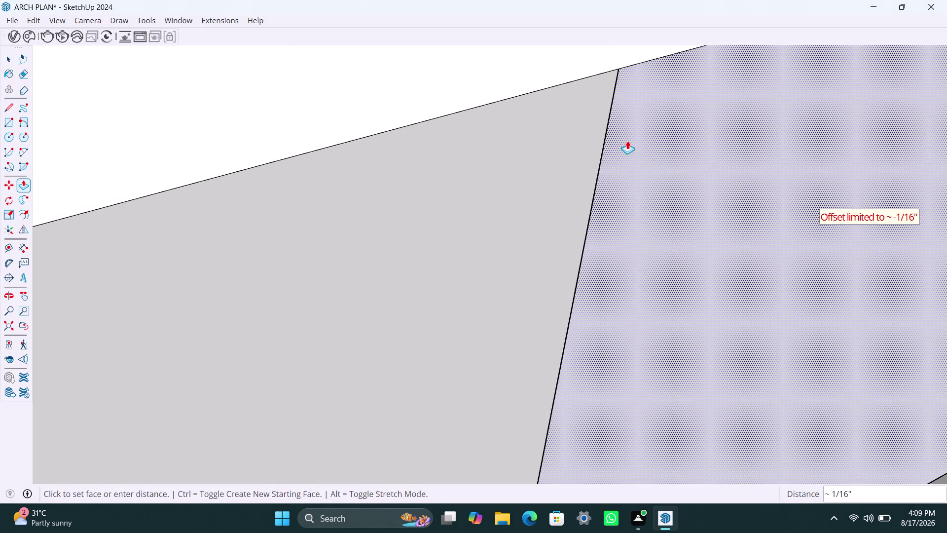
click(627, 140)
key(space)
Erase the seam line between the two corner wall faces.
scroll(up, 3)
click(601, 142)
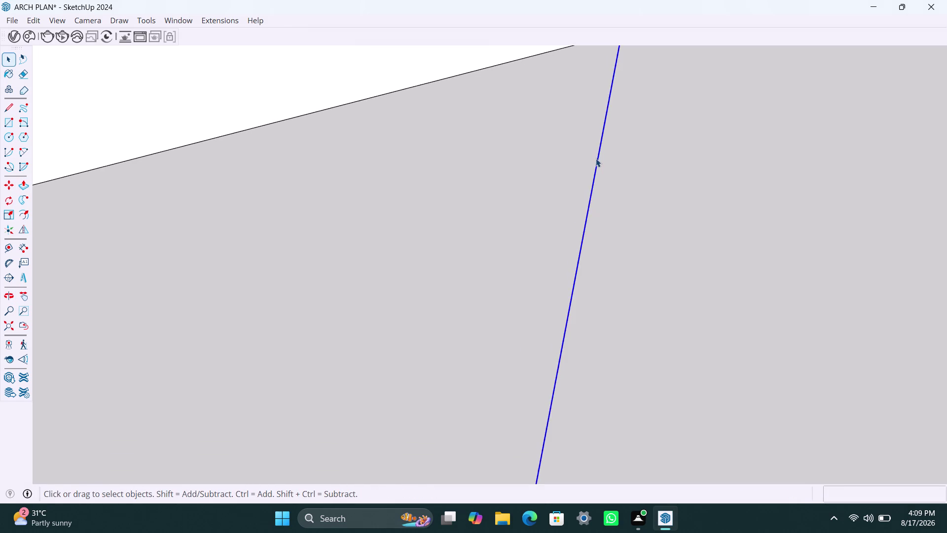
key(Delete)
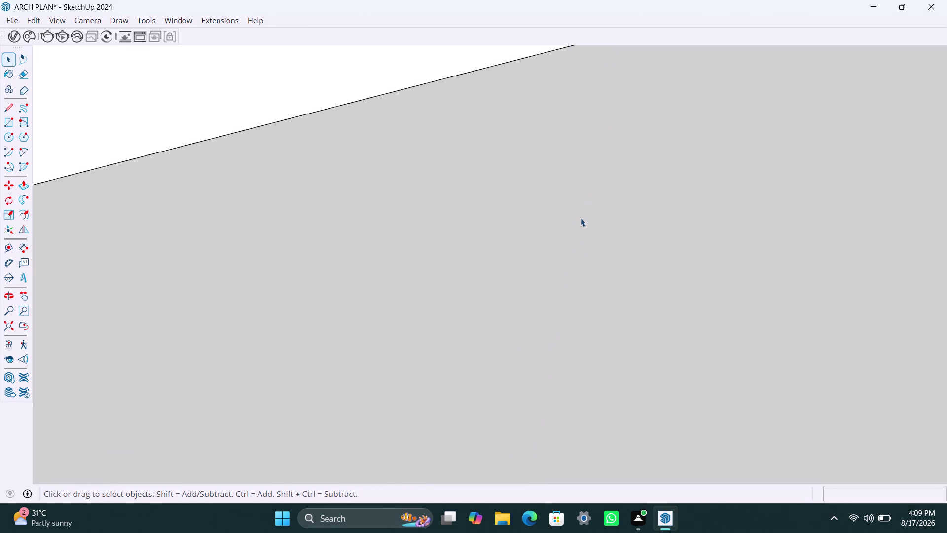
scroll(down, 3)
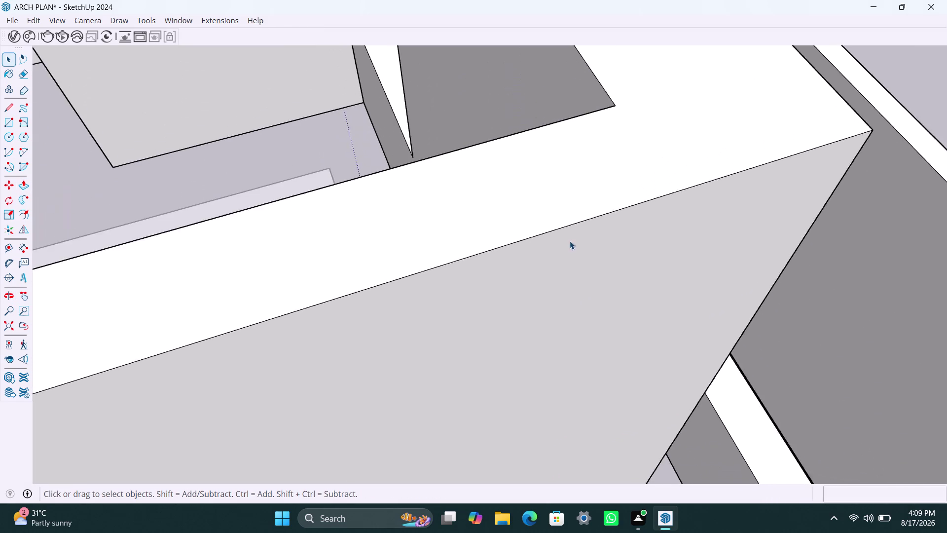
scroll(down, 3)
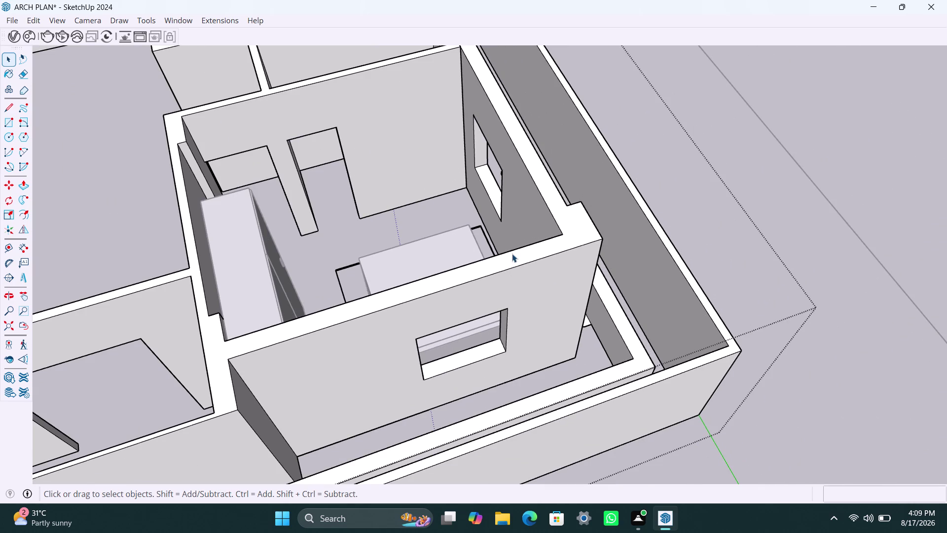
scroll(down, 3)
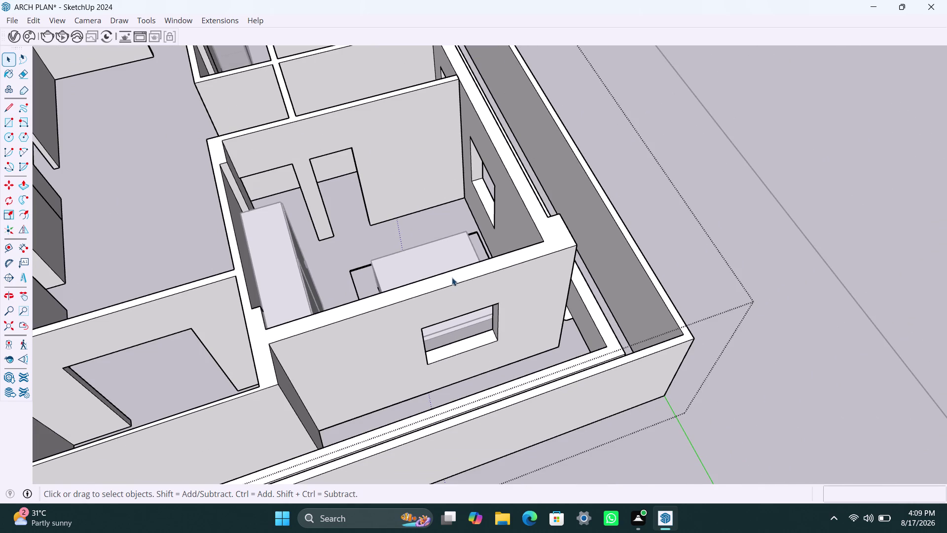
middle_drag(451, 277, 625, 314)
scroll(down, 3)
middle_drag(410, 366, 596, 286)
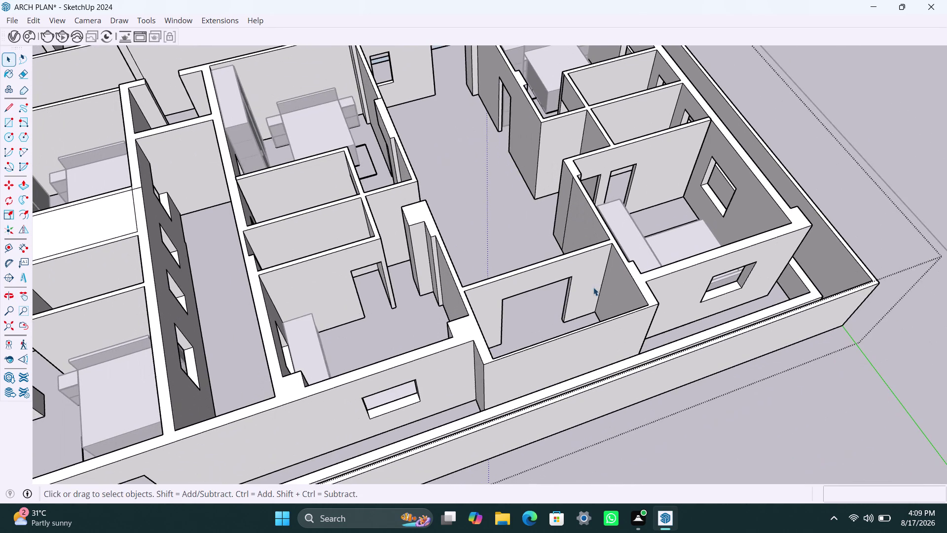
scroll(up, 3)
middle_drag(271, 401, 364, 391)
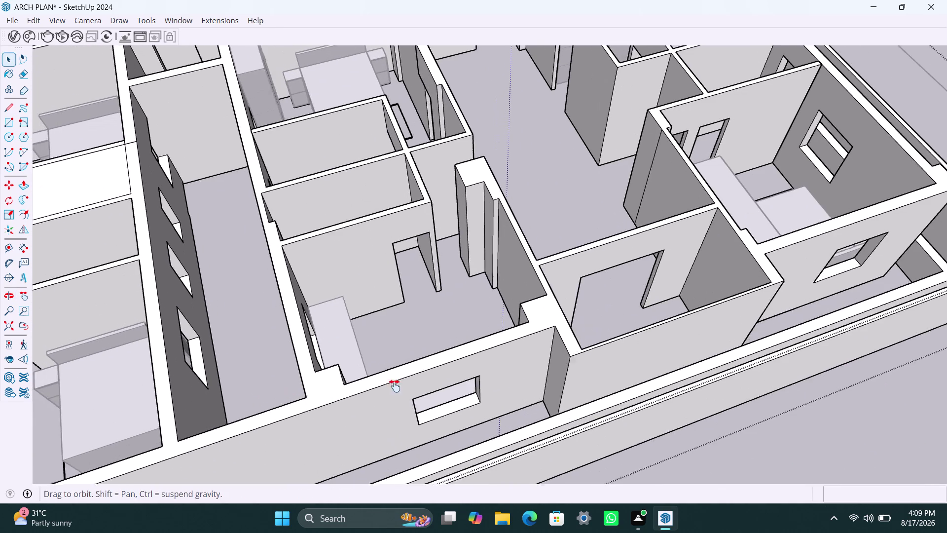
middle_drag(364, 391, 621, 362)
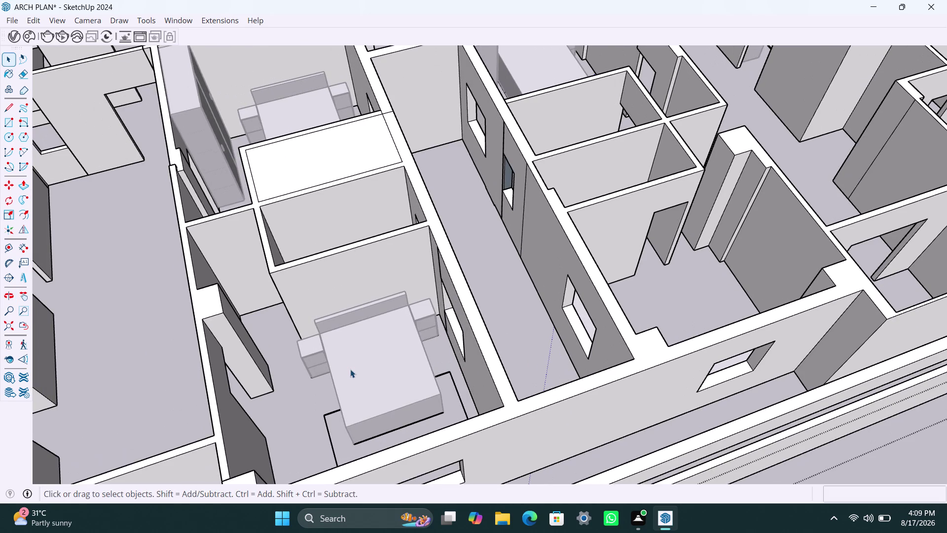
scroll(down, 3)
middle_drag(350, 369, 510, 346)
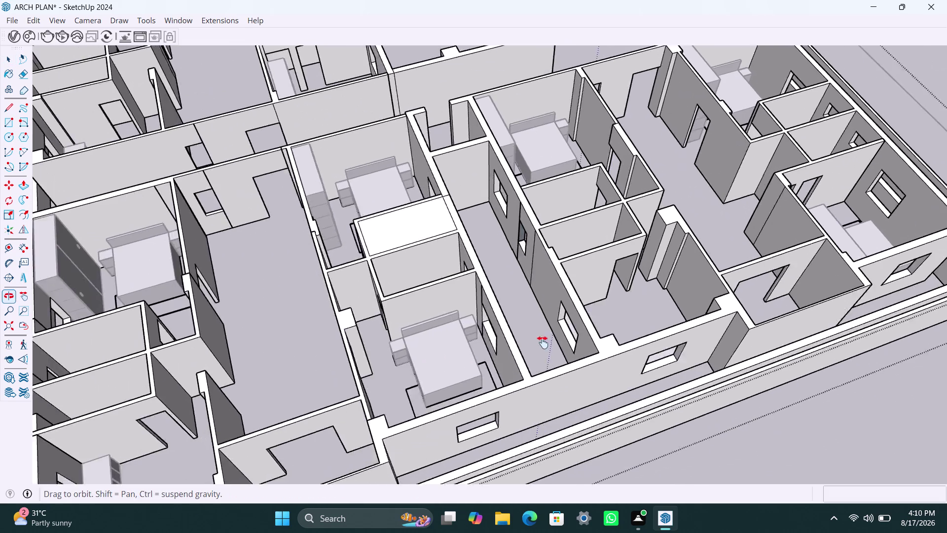
middle_drag(510, 346, 603, 336)
scroll(up, 3)
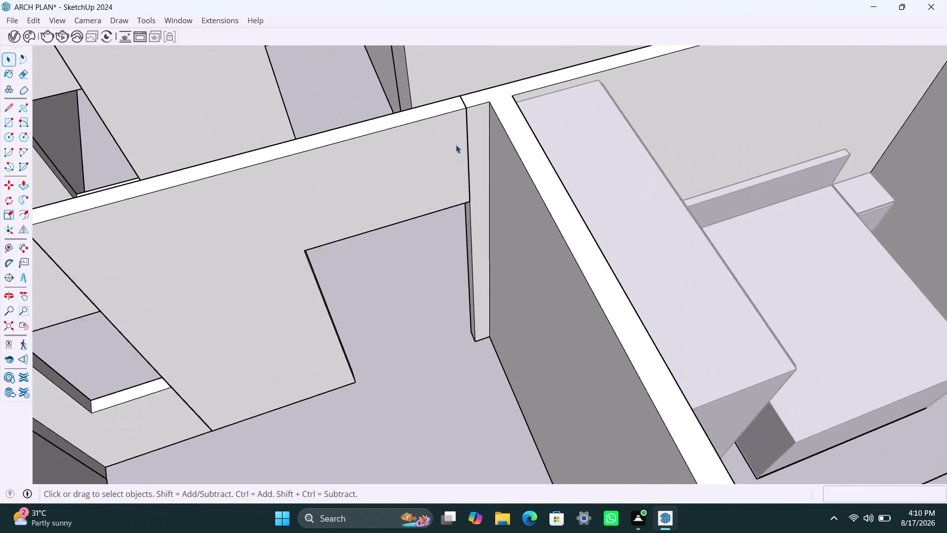
scroll(up, 3)
middle_drag(457, 144, 438, 250)
scroll(up, 3)
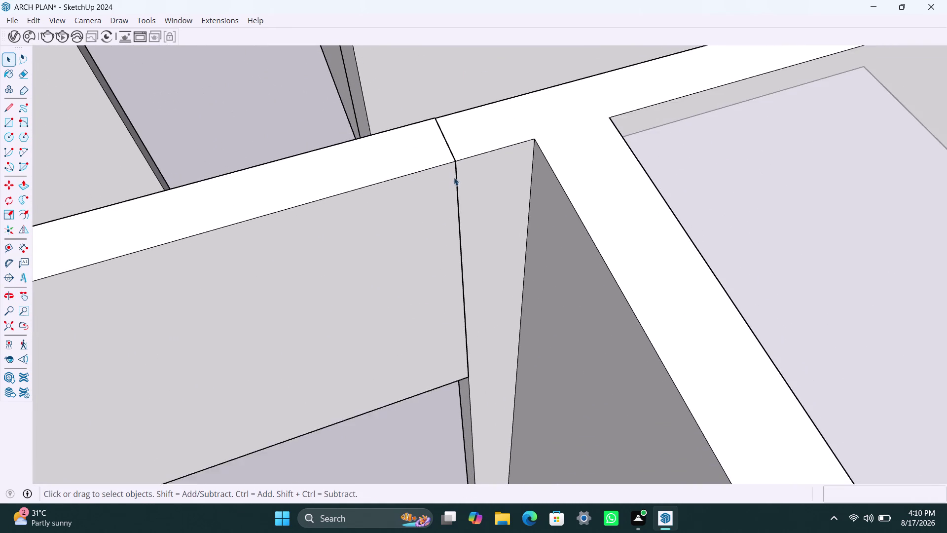
scroll(up, 3)
click(469, 171)
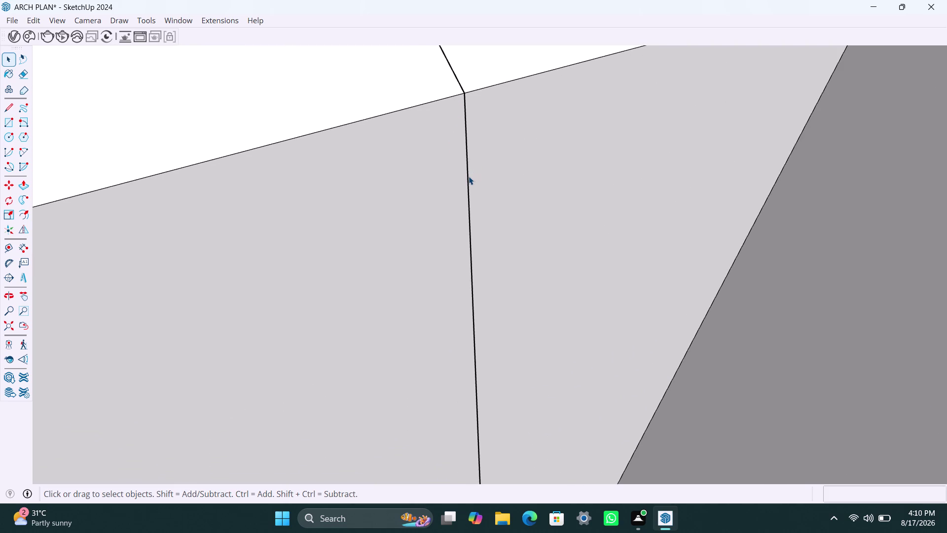
click(469, 176)
click(469, 176)
click(471, 178)
click(466, 189)
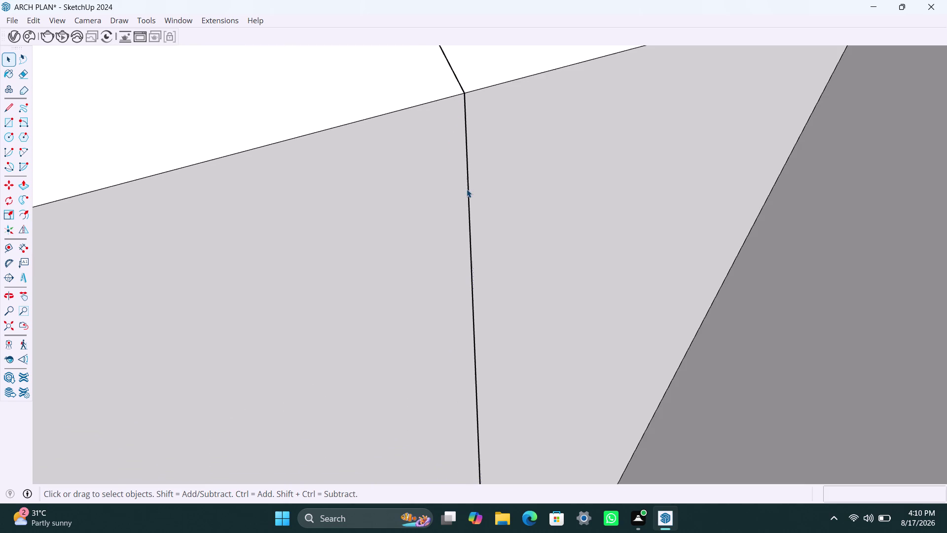
click(467, 189)
click(467, 187)
click(468, 187)
scroll(up, 3)
Select the wall's end face at the junction, with a trial delete that is undone.
scroll(down, 3)
middle_drag(455, 212, 463, 284)
scroll(down, 3)
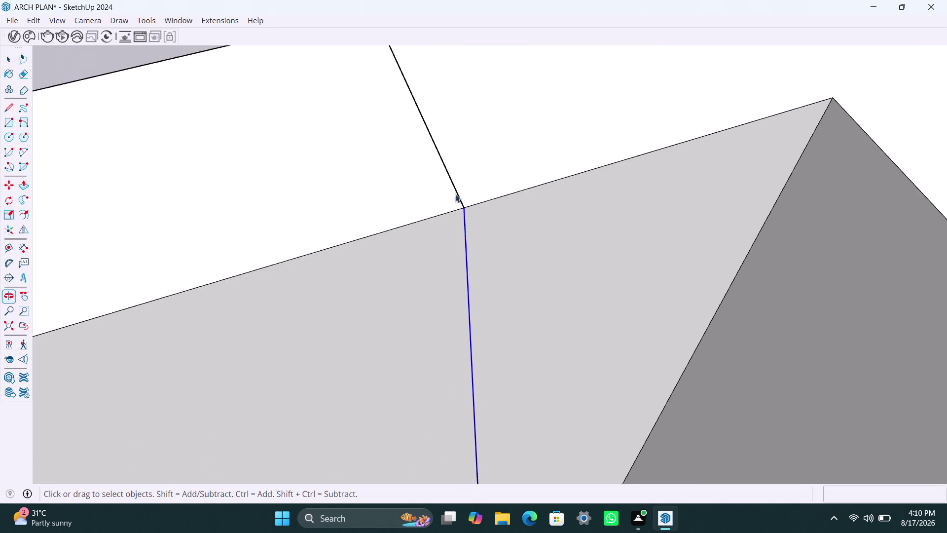
scroll(up, 3)
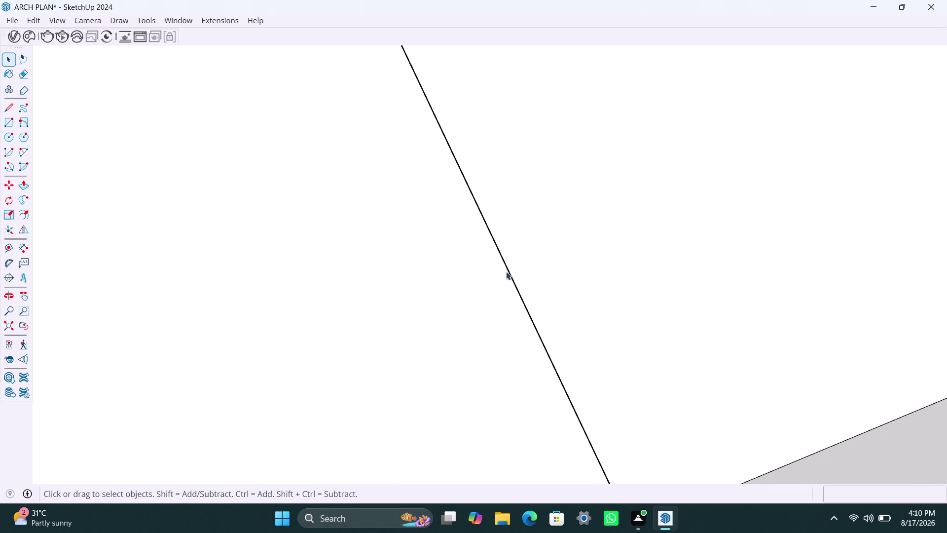
click(507, 271)
triple_click(507, 270)
triple_click(508, 271)
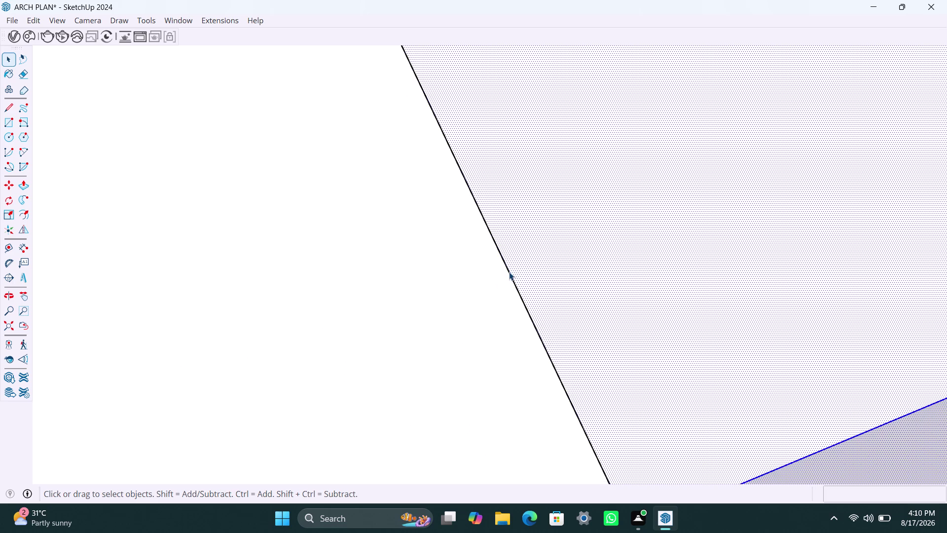
click(506, 283)
click(504, 292)
key(Delete)
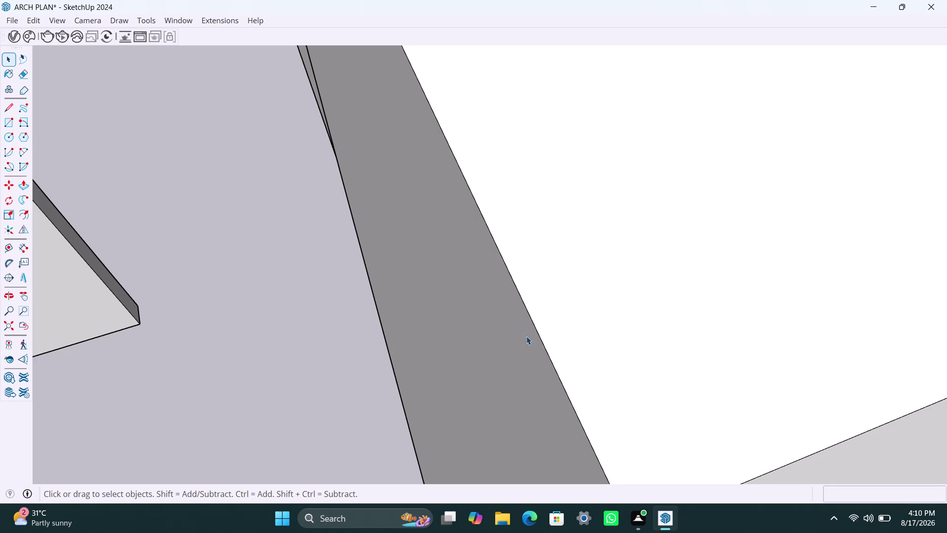
key(ctrl+z)
Push/Pull the wall's end face toward the adjoining wall at the junction.
click(567, 332)
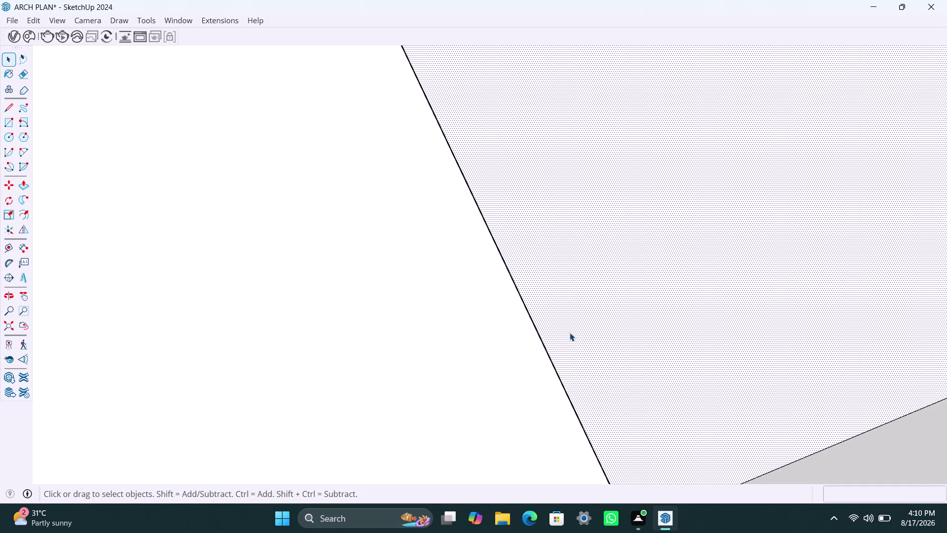
key(p)
click(570, 333)
click(549, 363)
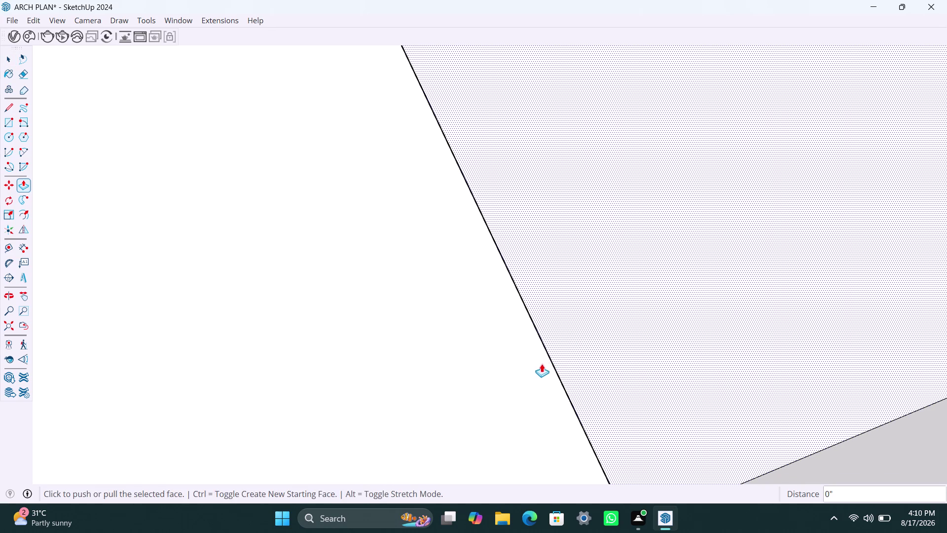
click(530, 364)
key(space)
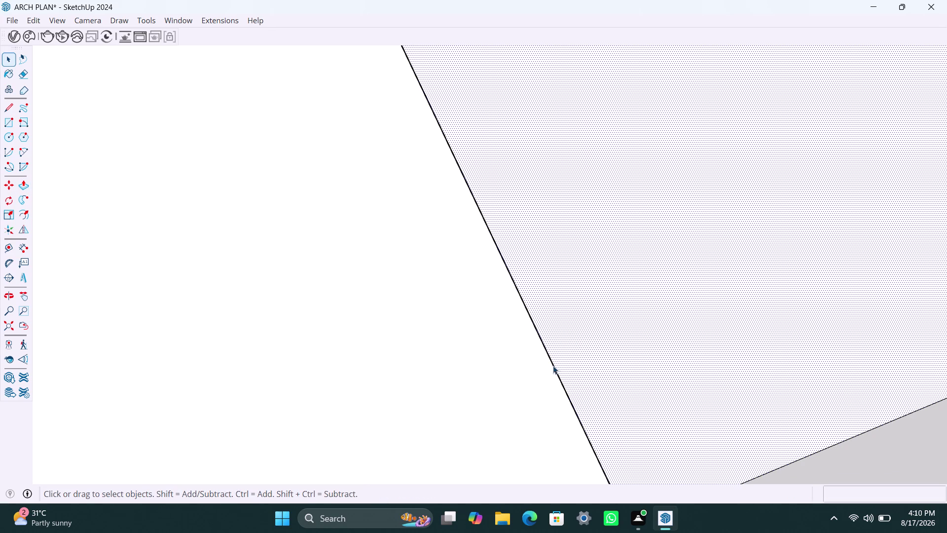
click(578, 360)
key(p)
click(652, 337)
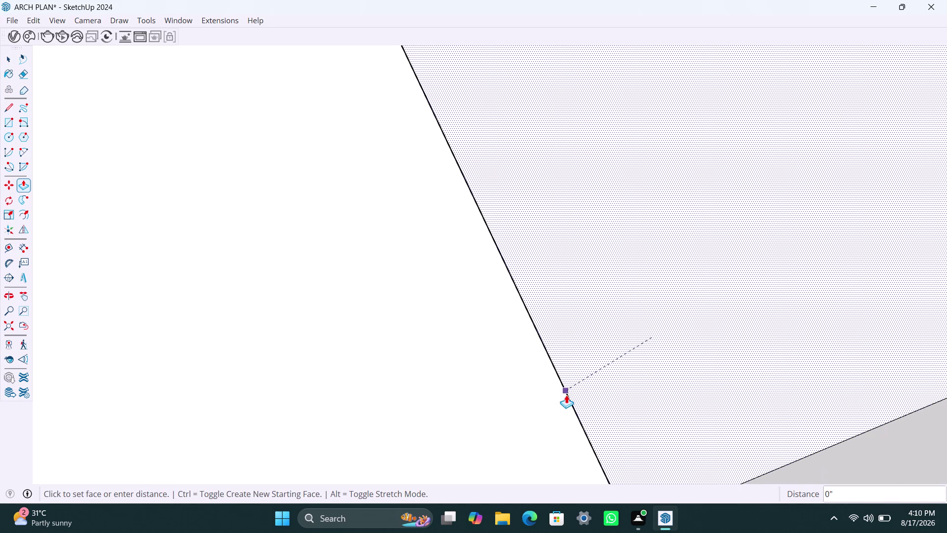
click(566, 398)
key(space)
key(space)
key(space)
key(space)
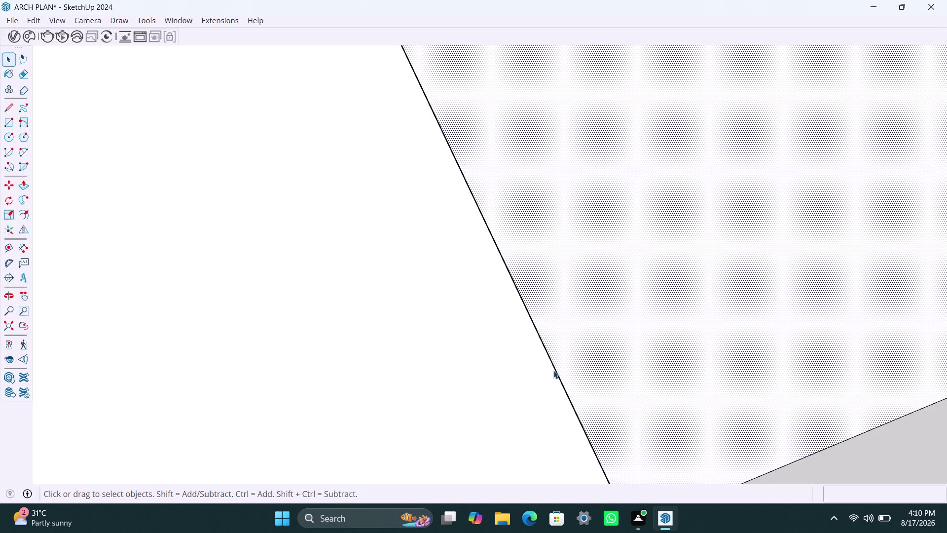
Select the whole connected wall at the junction to check the seam.
click(554, 369)
click(554, 370)
click(554, 370)
click(556, 380)
scroll(down, 3)
scroll(down, 3)
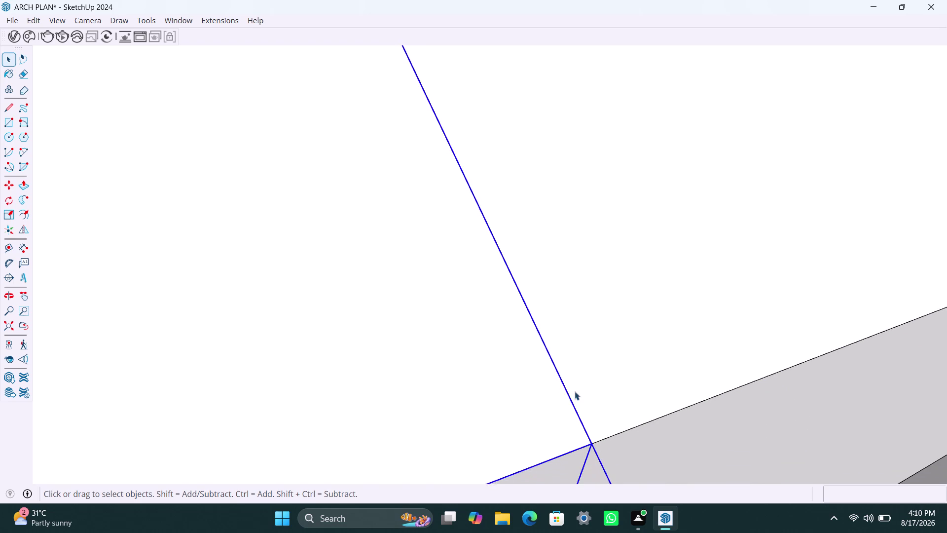
scroll(down, 3)
scroll(down, 3)
click(554, 368)
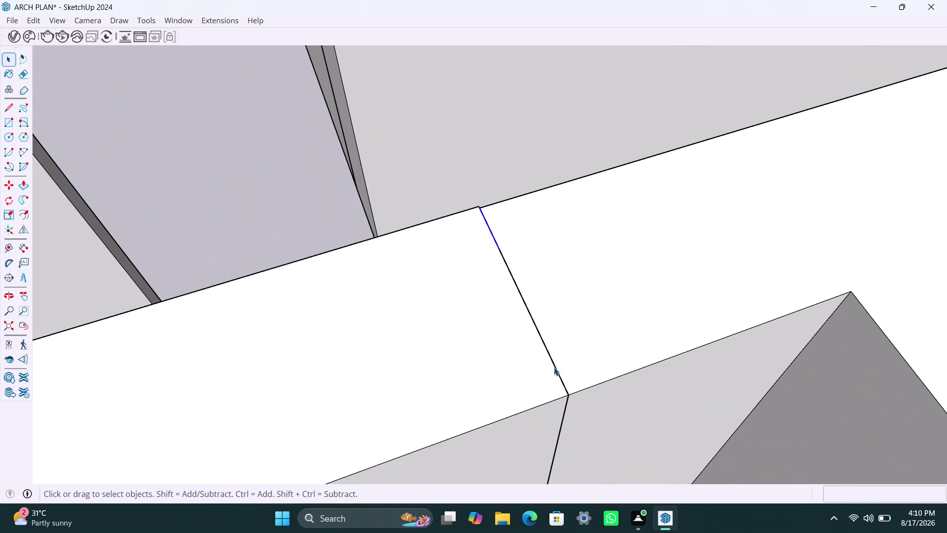
click(554, 367)
triple_click(555, 367)
scroll(down, 3)
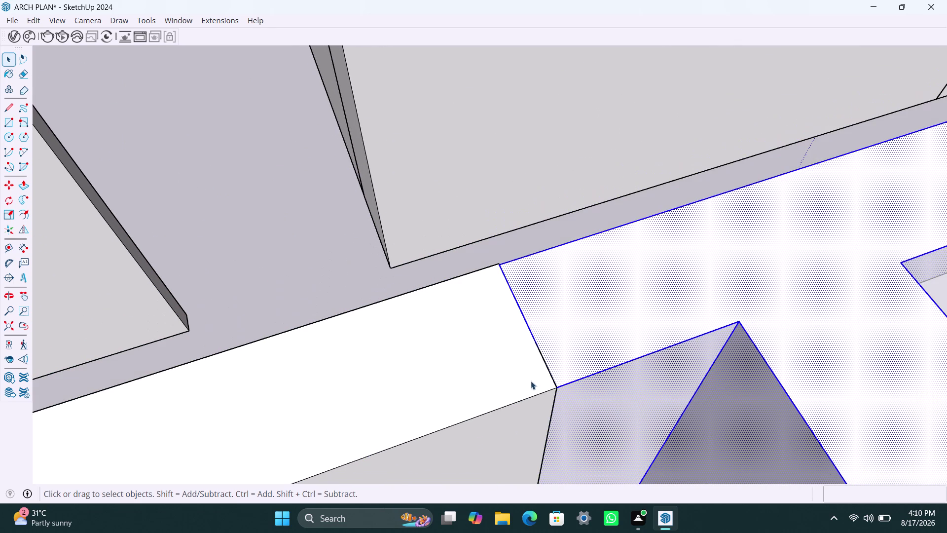
Push the uneven wall end face flush with the adjoining wall.
middle_drag(498, 304, 500, 378)
scroll(up, 3)
scroll(down, 3)
scroll(down, 3)
middle_drag(539, 354, 539, 355)
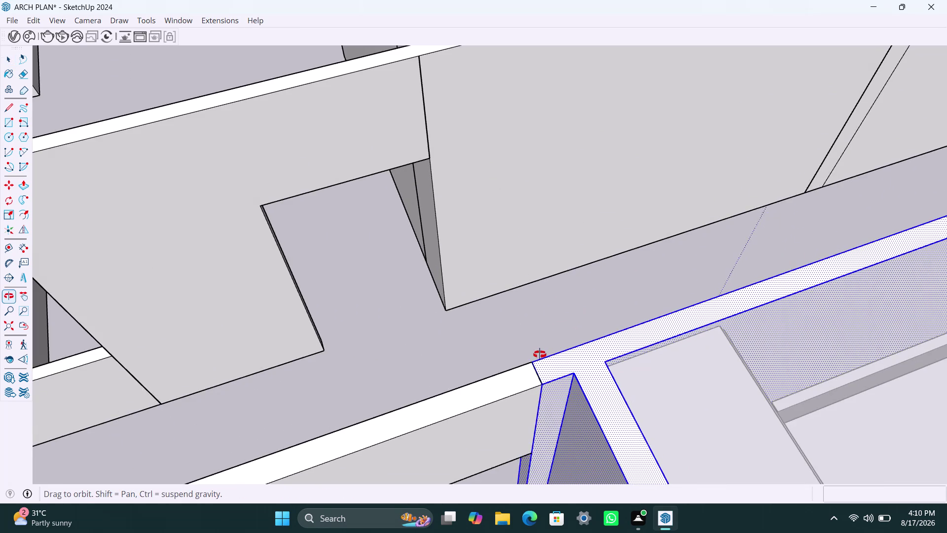
middle_drag(540, 354, 516, 309)
scroll(up, 3)
scroll(up, 3)
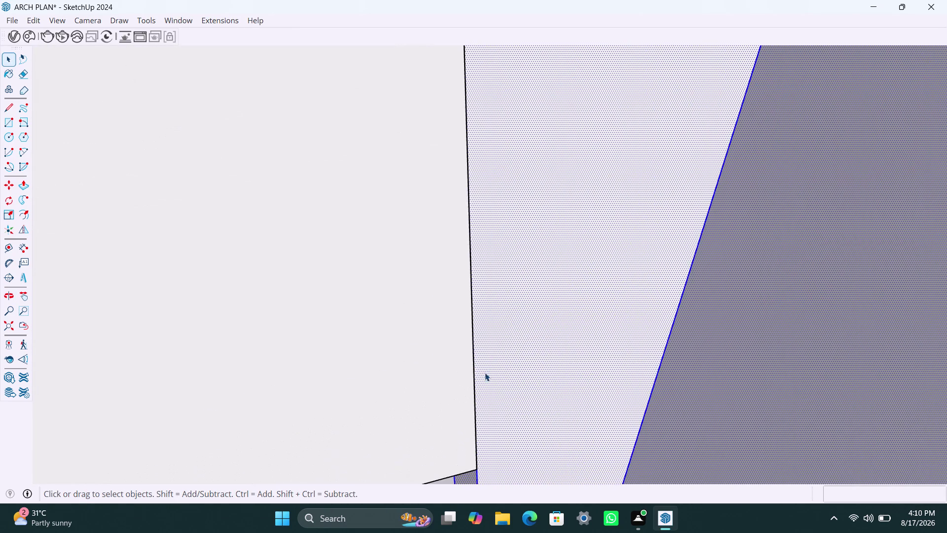
middle_drag(485, 373, 463, 303)
scroll(up, 3)
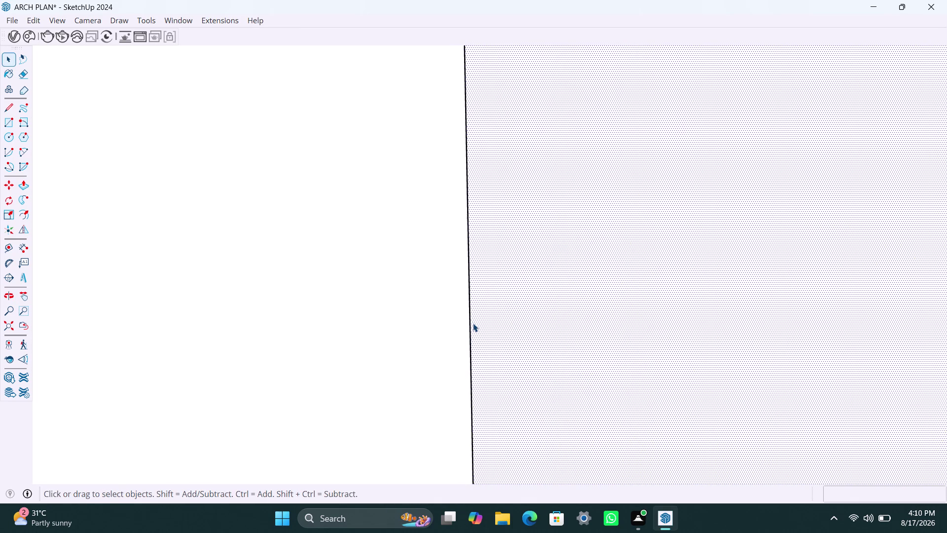
scroll(down, 3)
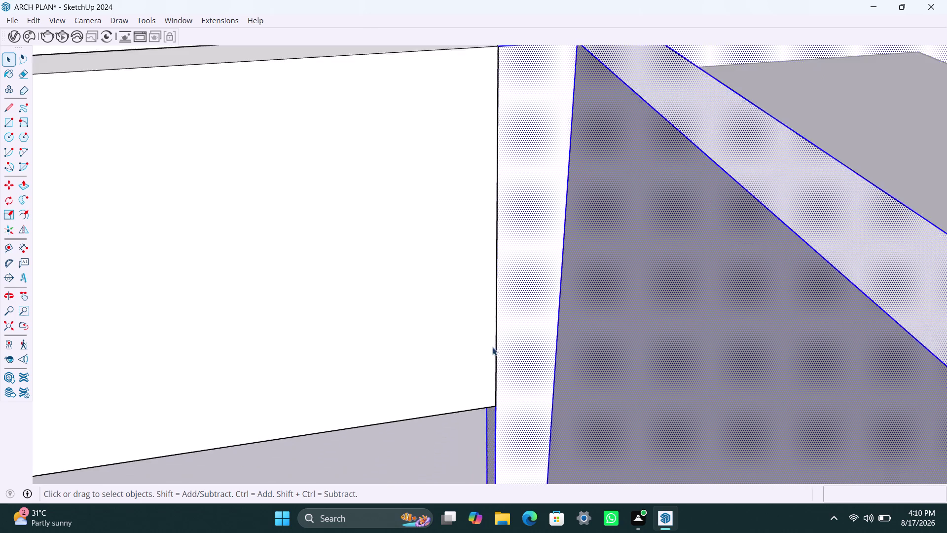
scroll(down, 3)
middle_drag(470, 257, 470, 408)
scroll(down, 3)
scroll(down, 3)
middle_drag(518, 360, 530, 378)
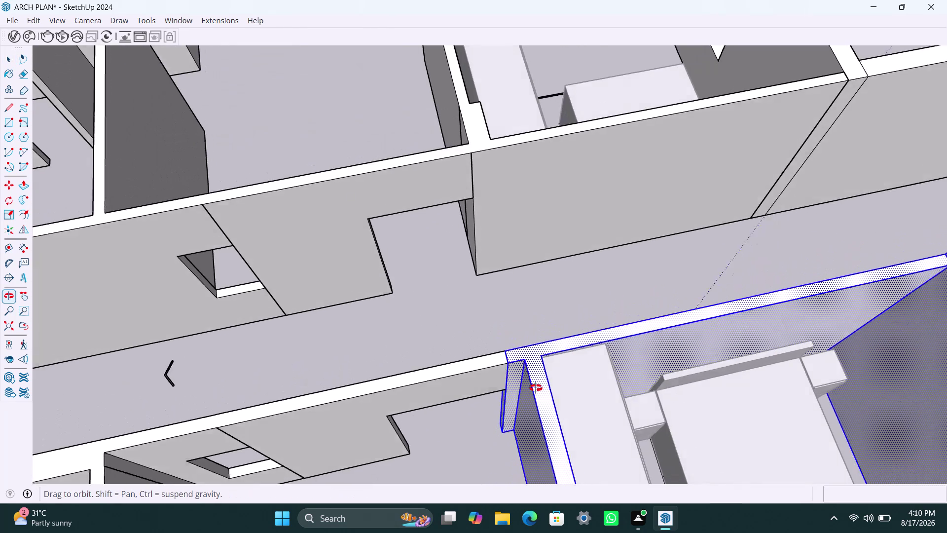
middle_drag(530, 378, 808, 421)
scroll(up, 3)
middle_drag(636, 354, 690, 356)
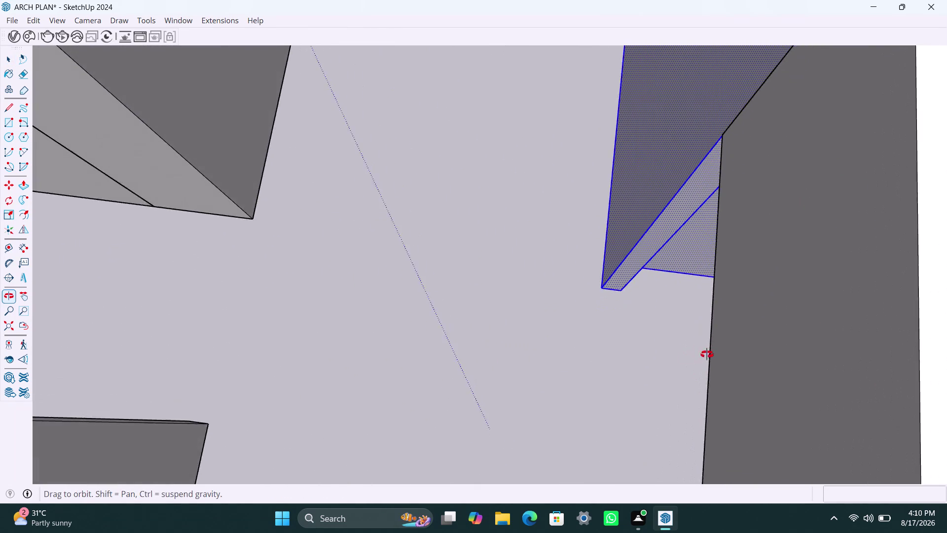
middle_drag(690, 357, 726, 352)
scroll(down, 3)
middle_drag(704, 340, 711, 416)
scroll(up, 3)
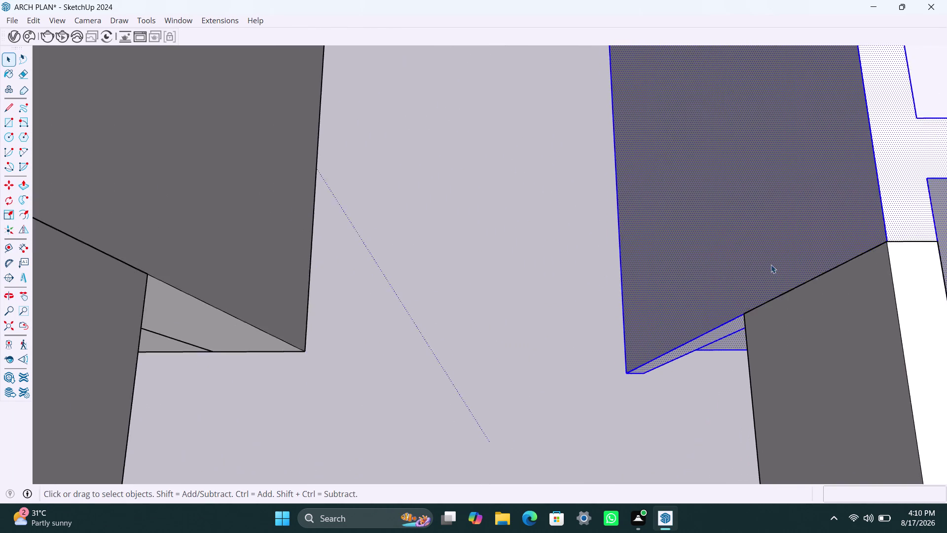
scroll(up, 3)
scroll(down, 3)
middle_drag(788, 319, 714, 303)
click(787, 289)
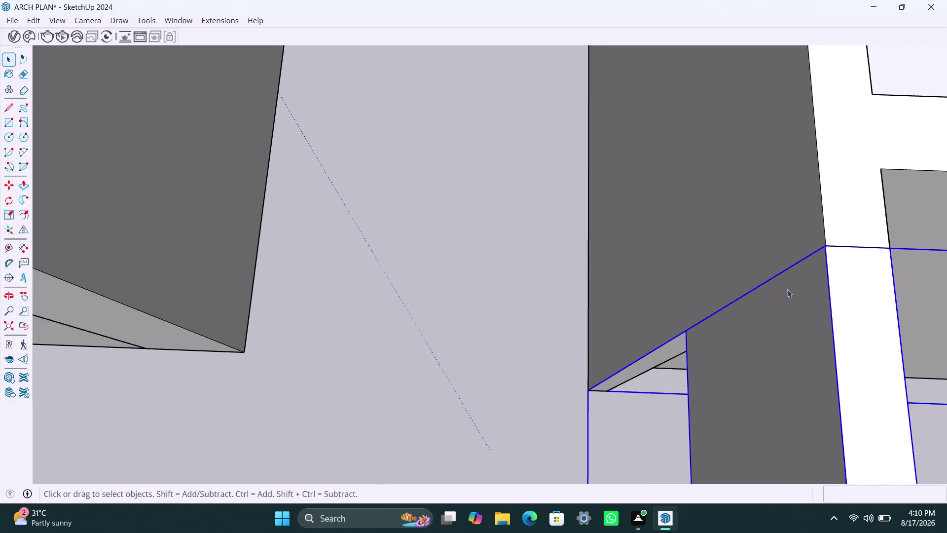
triple_click(787, 297)
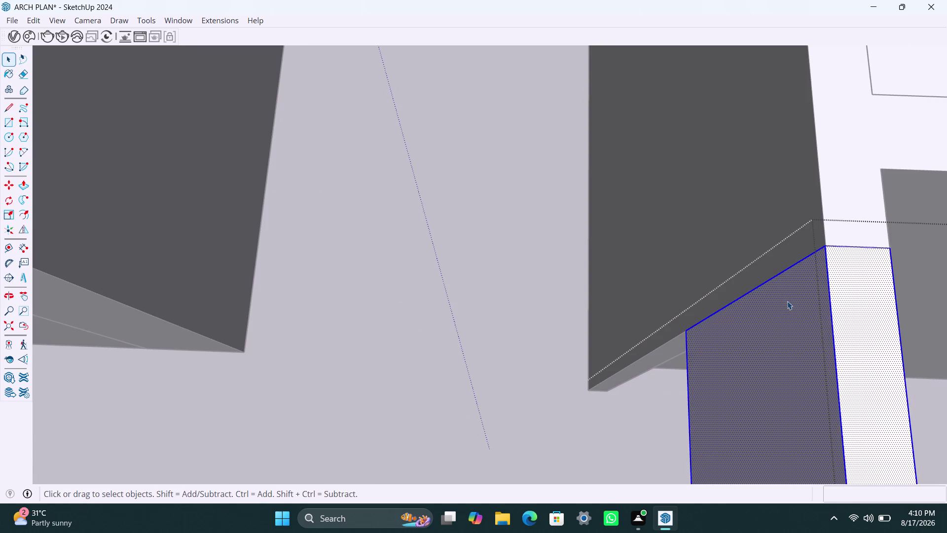
key(p)
click(787, 301)
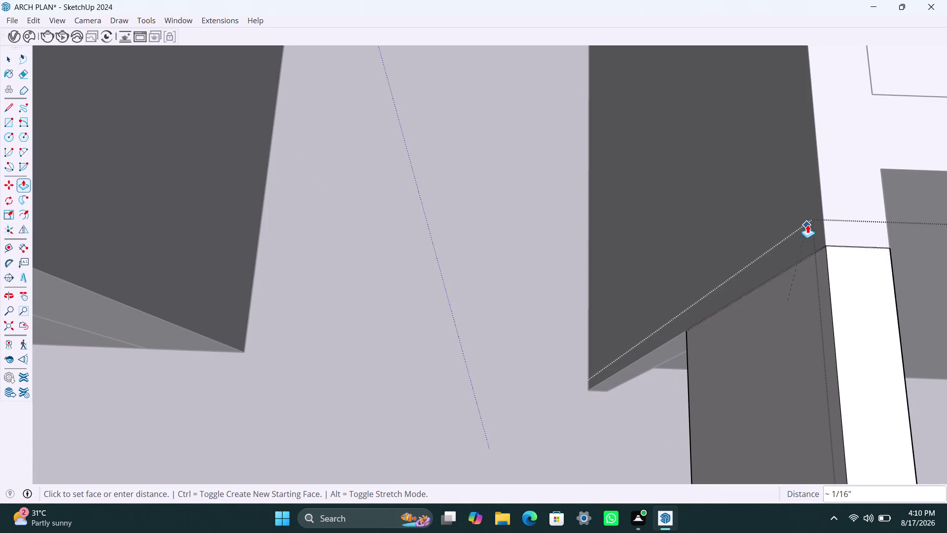
click(808, 224)
key(space)
click(848, 233)
click(666, 294)
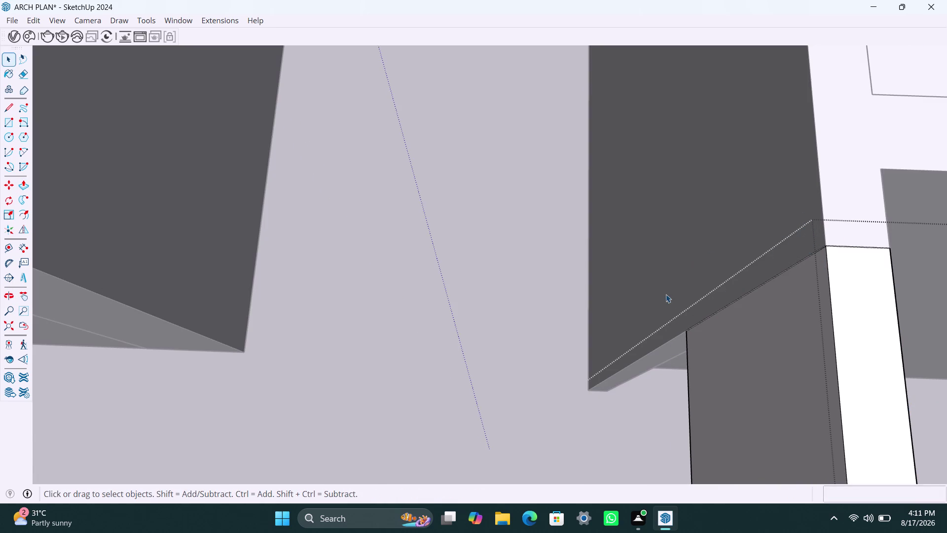
Select and delete the leftover face beneath the wall corner.
scroll(up, 3)
scroll(up, 3)
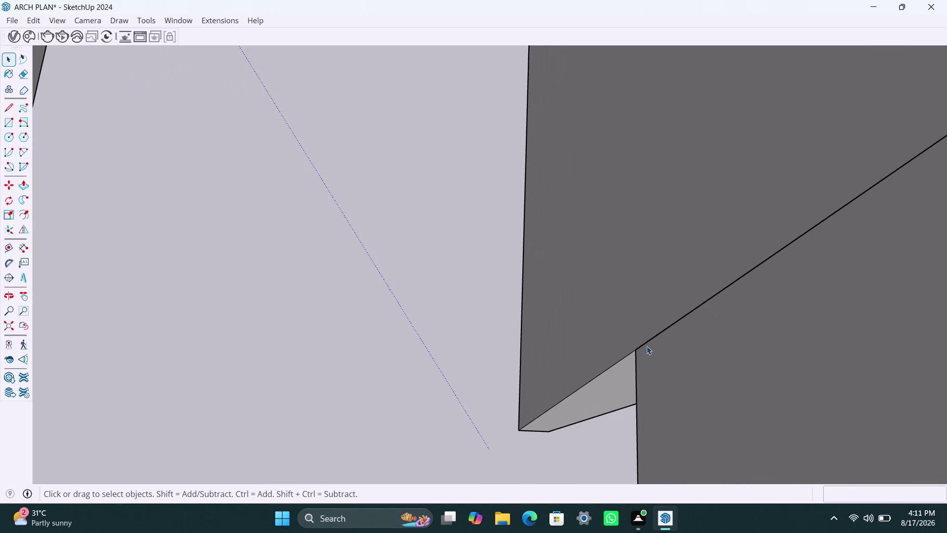
click(651, 346)
double_click(647, 347)
click(646, 347)
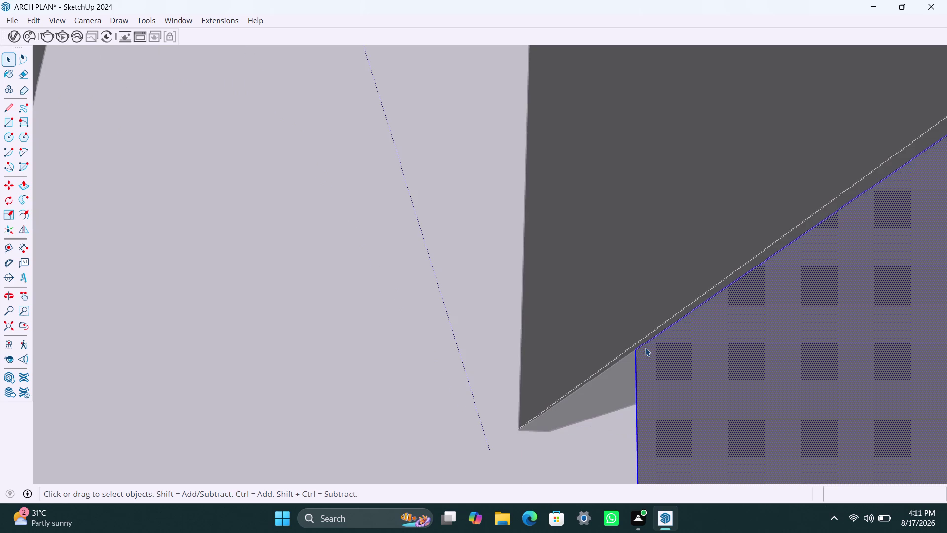
click(644, 347)
click(644, 347)
click(644, 347)
scroll(up, 3)
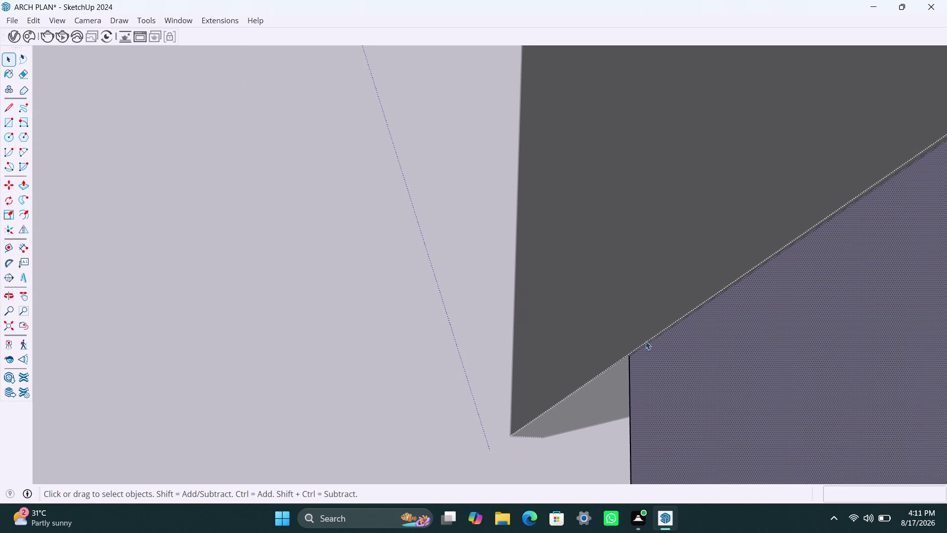
click(646, 346)
key(Delete)
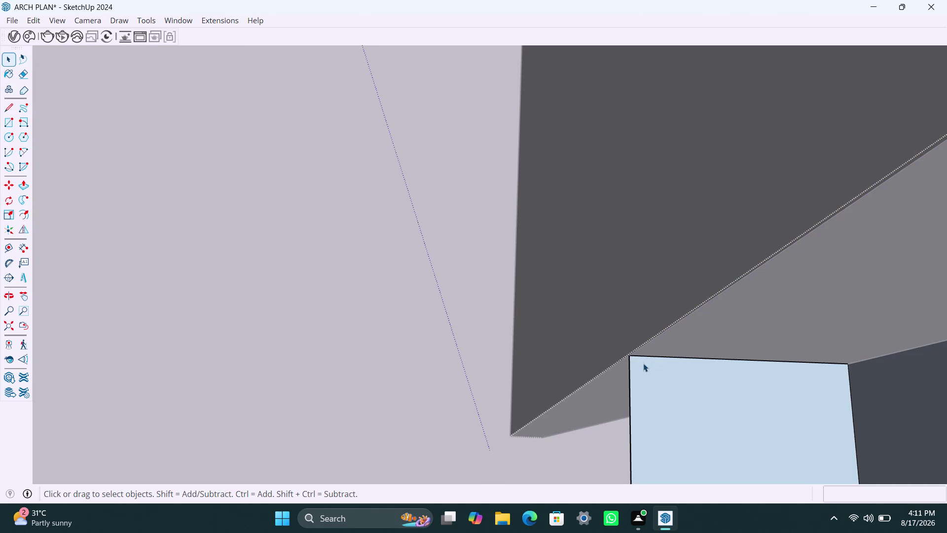
key(ctrl+z)
scroll(down, 3)
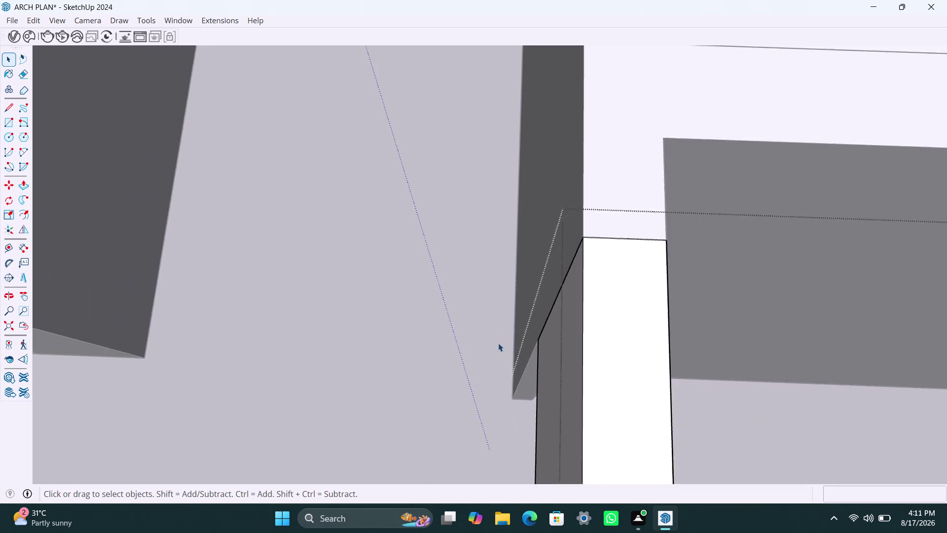
click(665, 330)
Select the wall-top face at the junction, then view the surrounding walls.
double_click(636, 323)
double_click(468, 292)
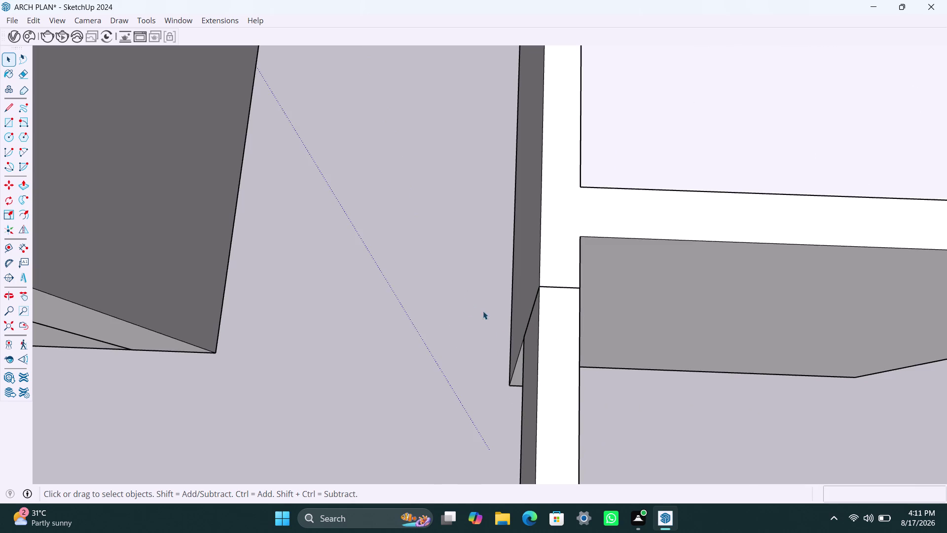
scroll(up, 3)
click(556, 257)
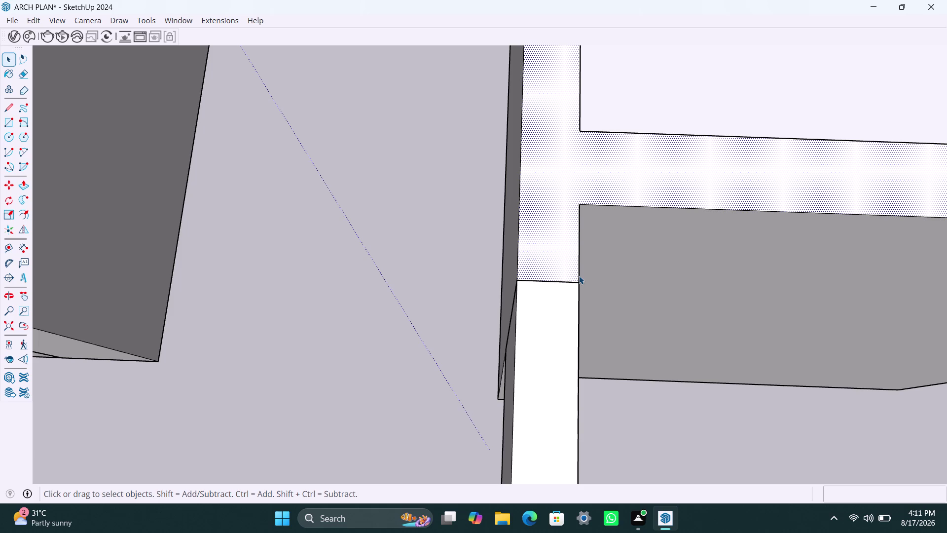
click(548, 310)
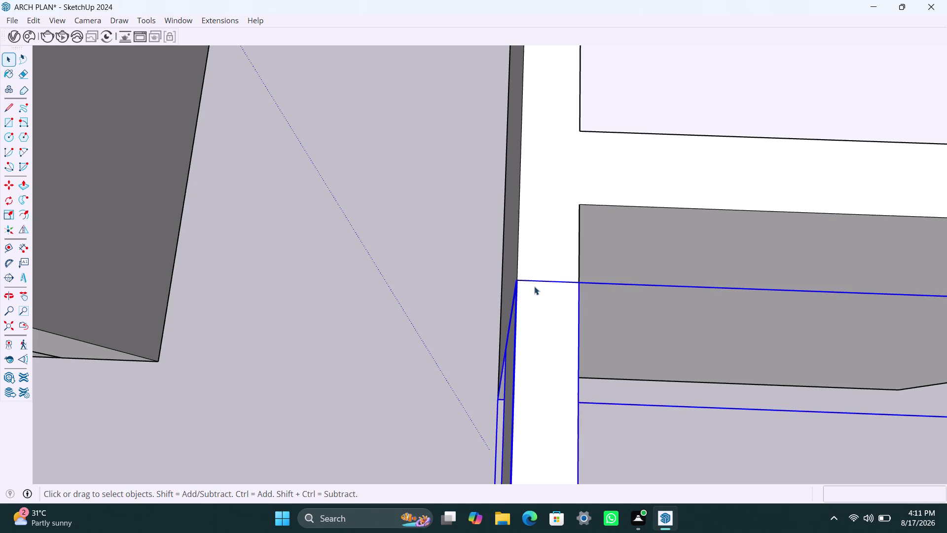
click(536, 268)
scroll(down, 3)
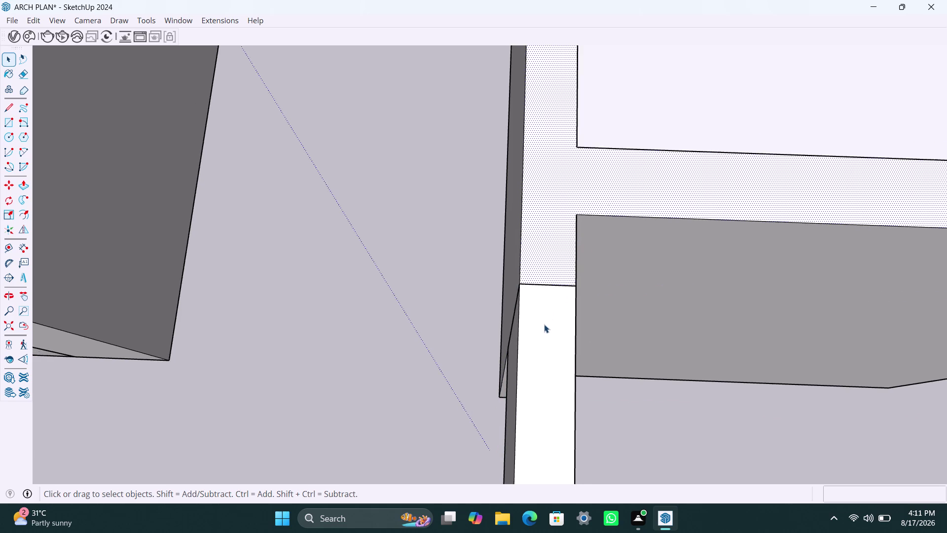
scroll(down, 3)
scroll(up, 3)
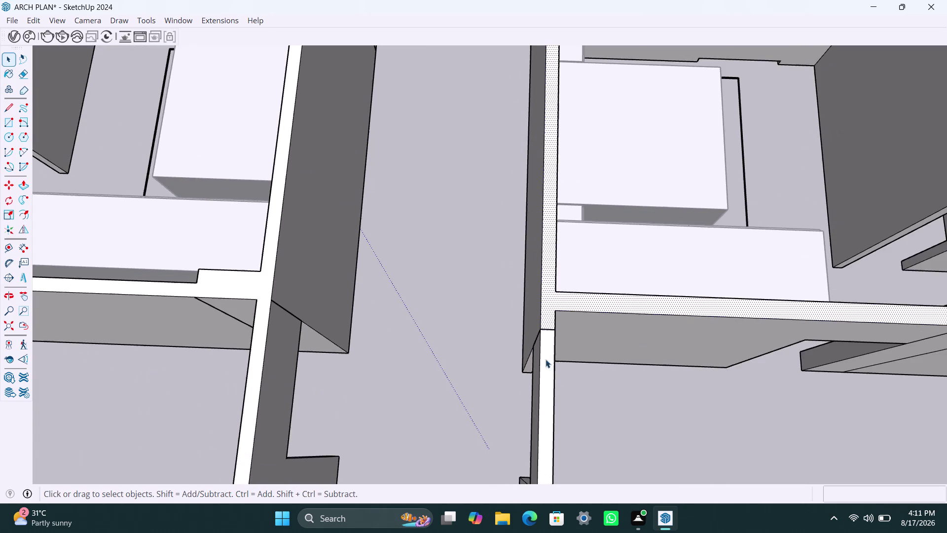
middle_drag(541, 370, 707, 285)
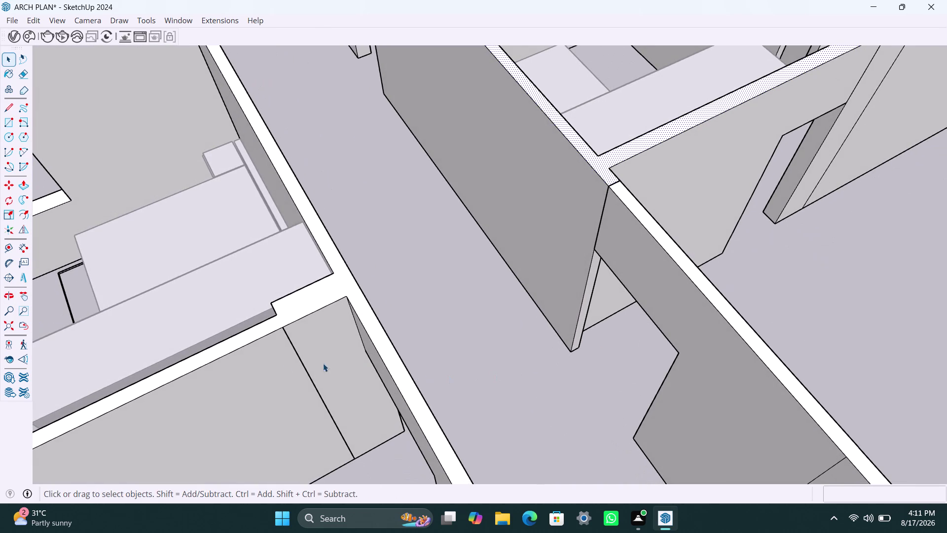
Remove the sliver face and stray face and edges beside the wall end.
click(296, 350)
key(Delete)
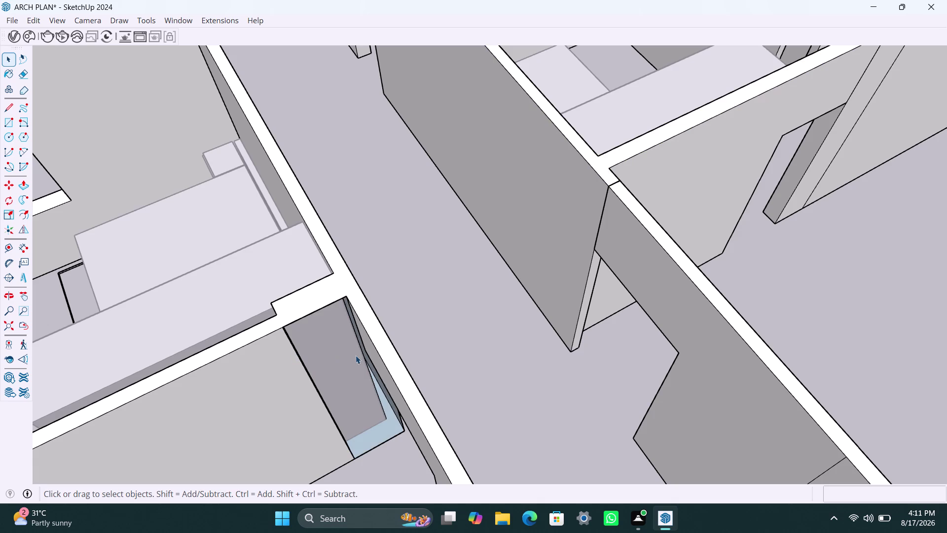
key(ctrl+z)
scroll(up, 3)
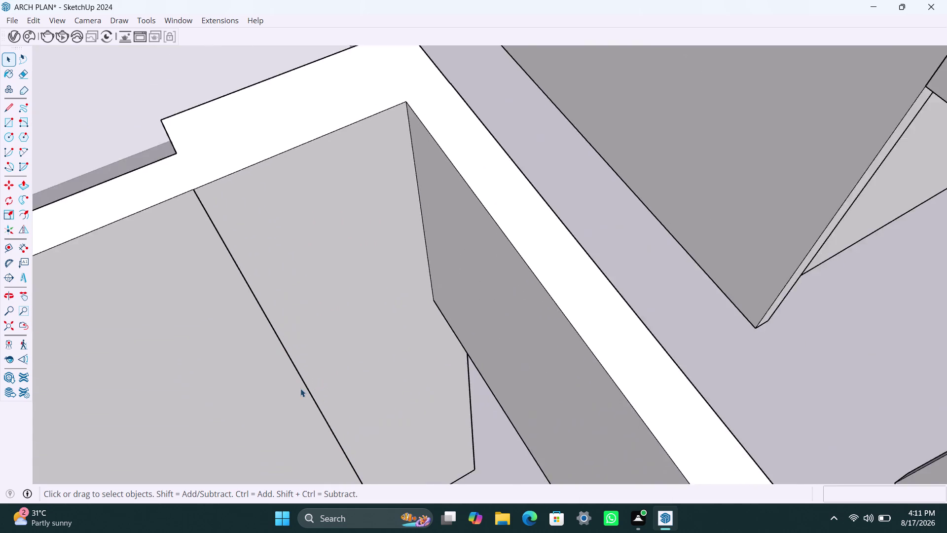
scroll(up, 3)
click(309, 381)
double_click(309, 381)
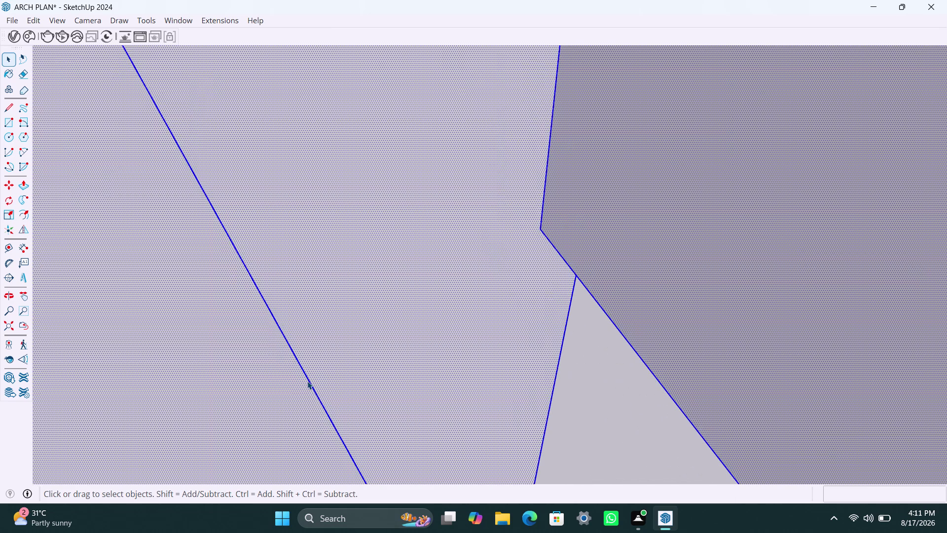
click(307, 380)
click(337, 359)
click(307, 376)
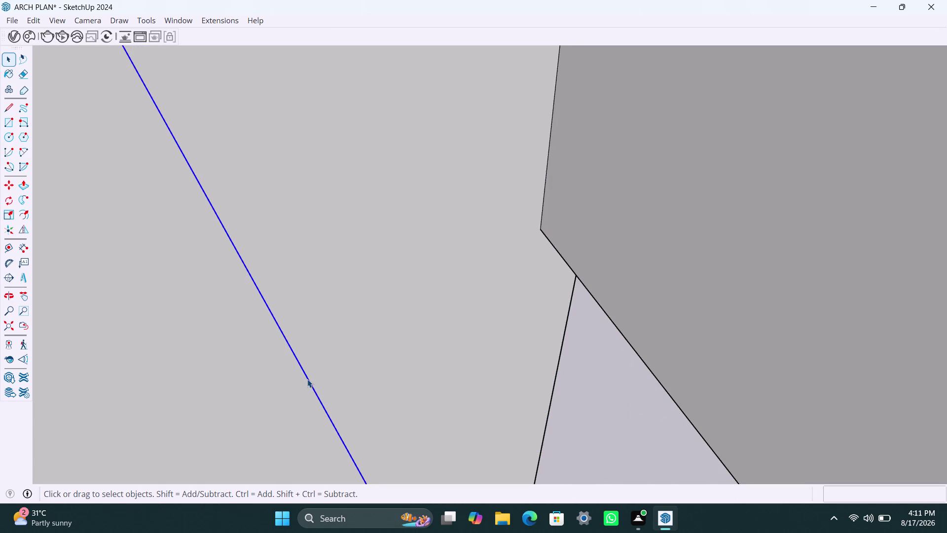
key(Delete)
key(ctrl+z)
scroll(down, 3)
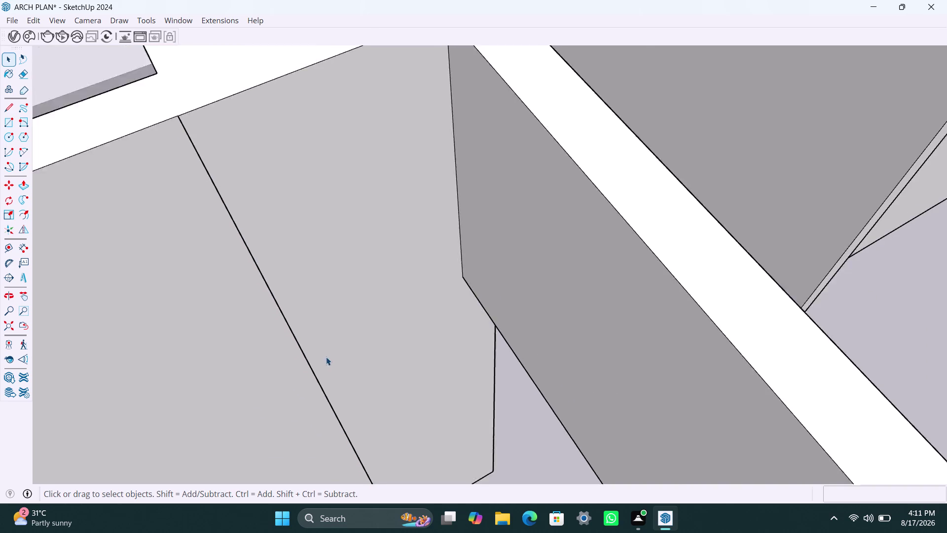
scroll(down, 3)
scroll(down, 3)
Orbit out to the whole floor plan and select all the wall geometry.
middle_drag(423, 379, 460, 375)
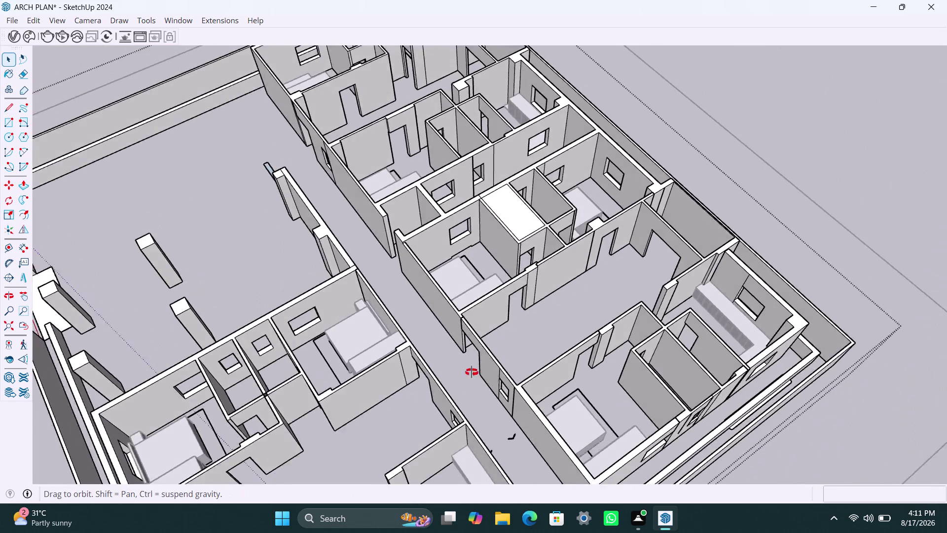
middle_drag(460, 375, 648, 255)
click(596, 322)
scroll(down, 3)
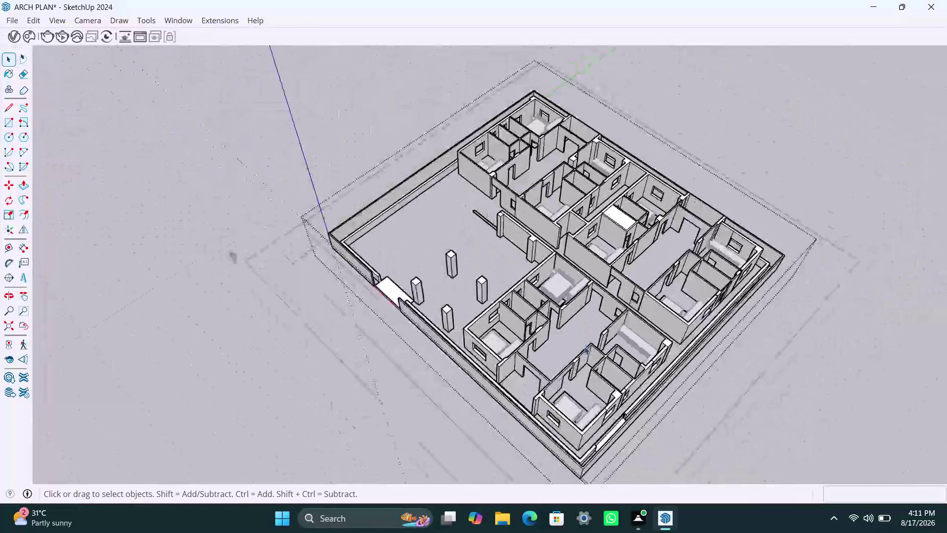
middle_drag(578, 373, 828, 326)
scroll(down, 3)
middle_drag(552, 298, 543, 326)
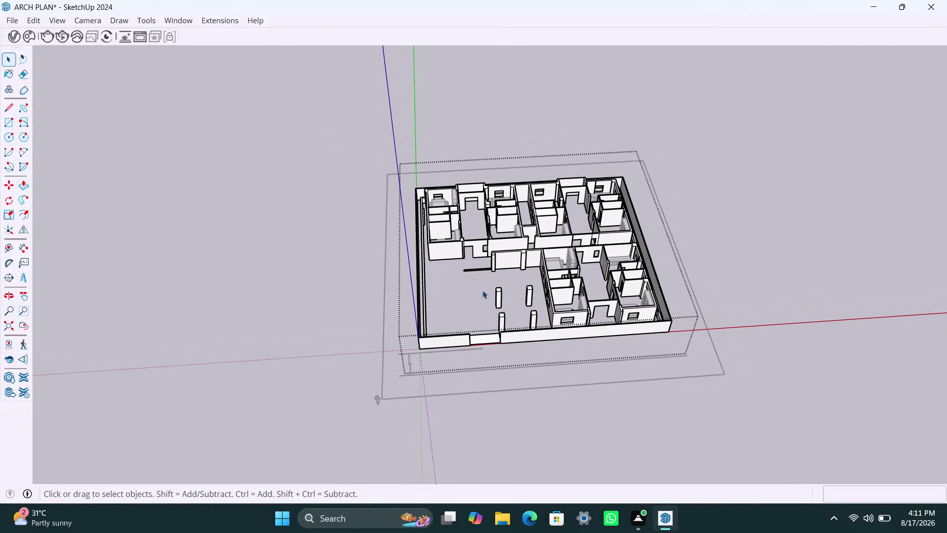
click(461, 118)
drag(381, 153, 574, 361)
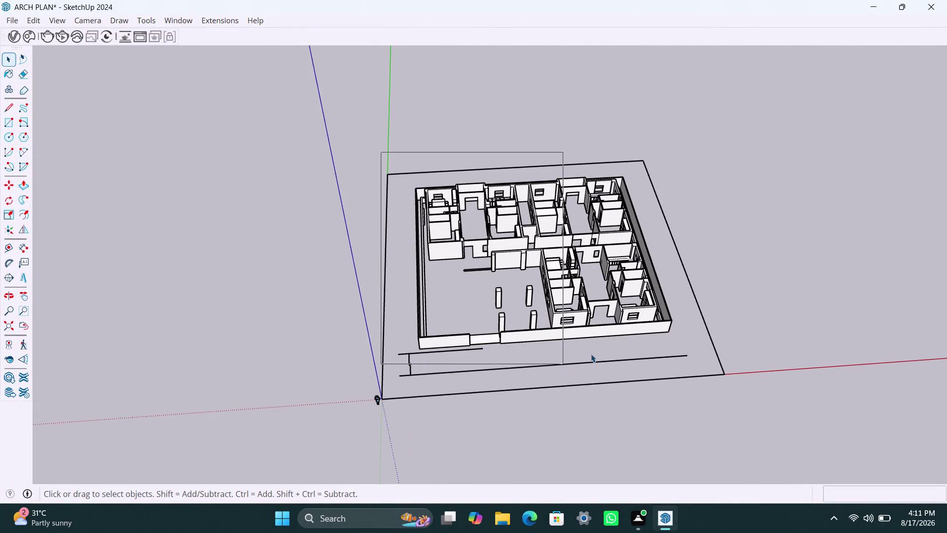
drag(574, 361, 691, 339)
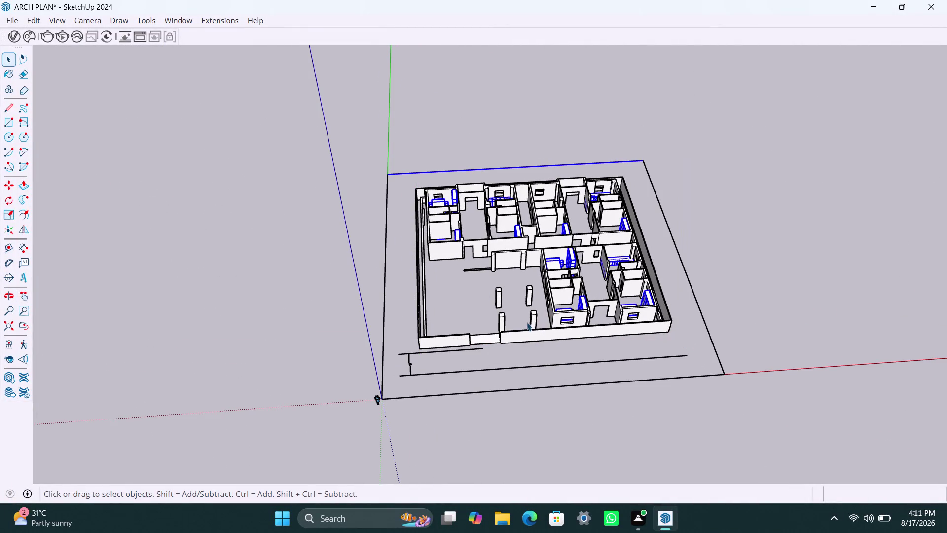
click(414, 222)
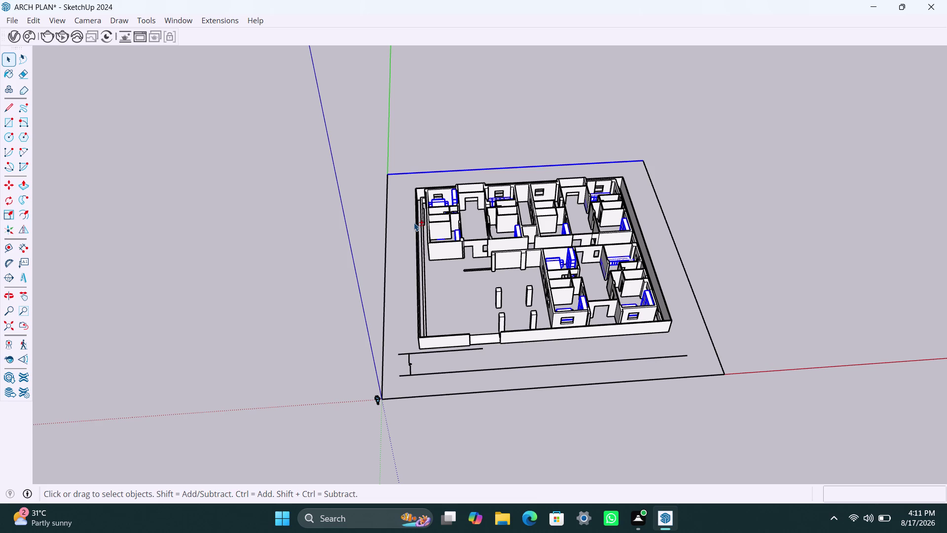
click(417, 225)
click(403, 172)
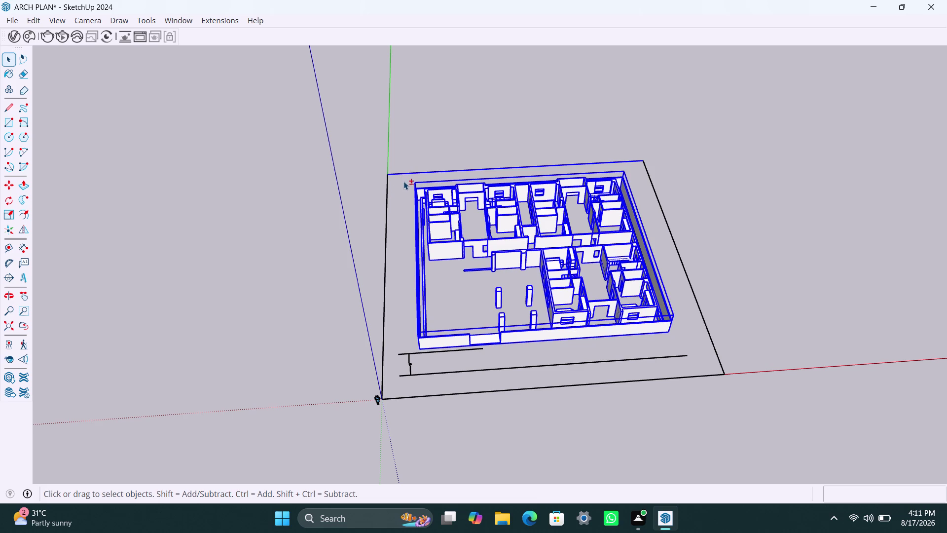
click(406, 175)
Run FixIt 101 on the selection and dismiss the results, which report 74 internal faces removed.
right_click(424, 186)
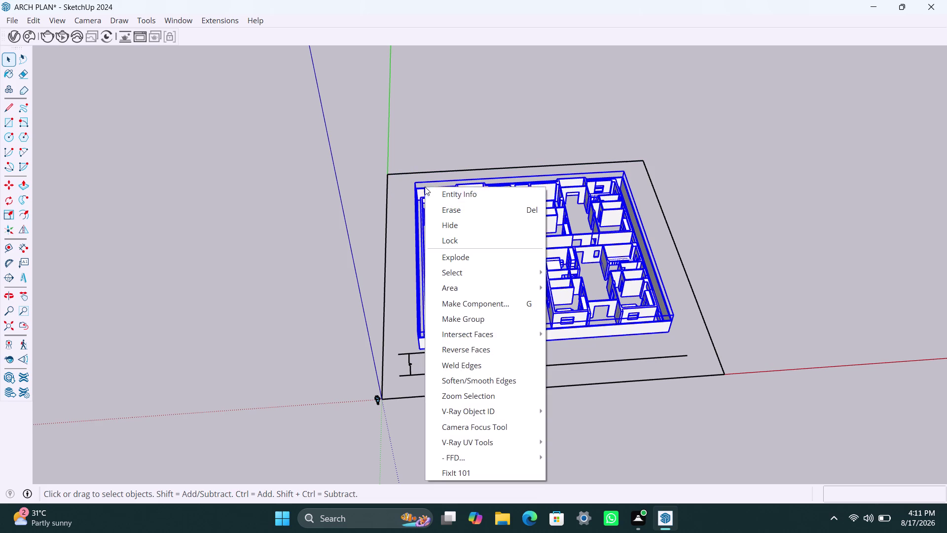
click(468, 468)
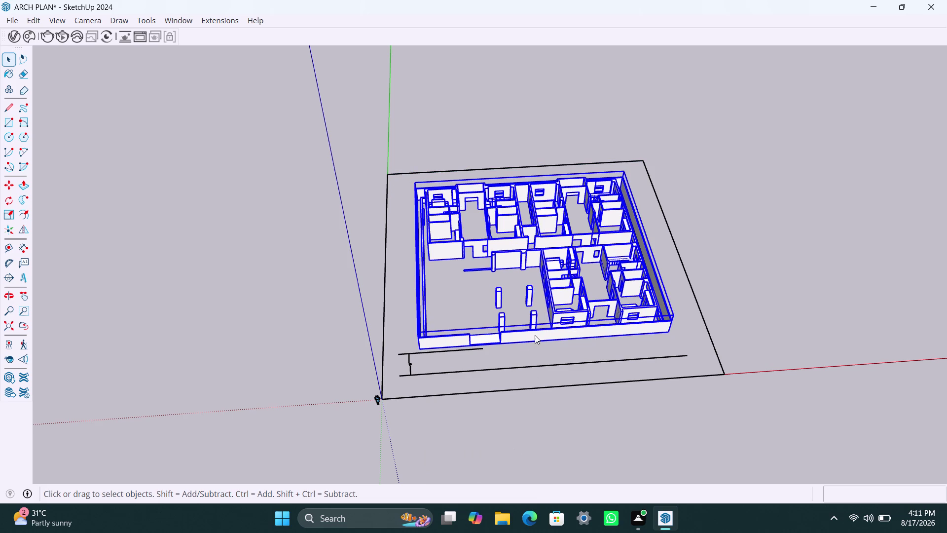
click(510, 314)
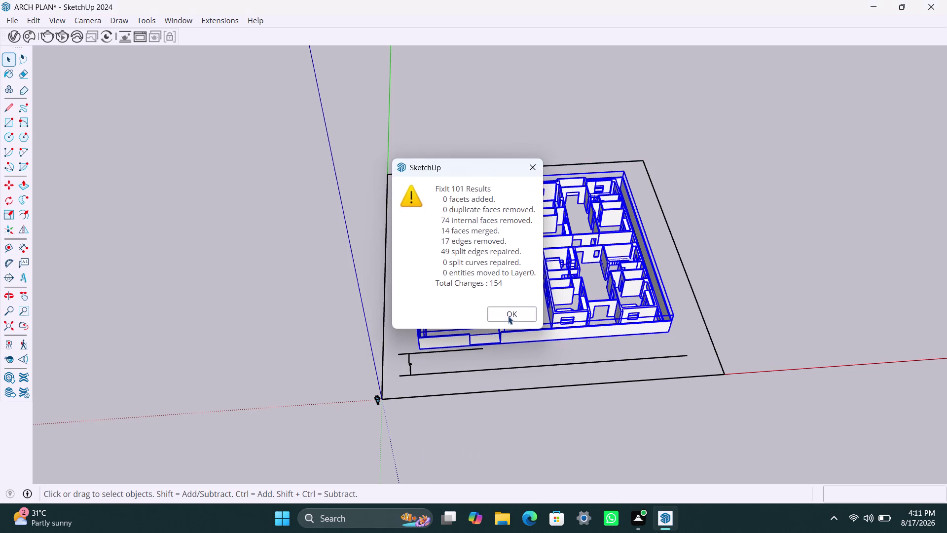
click(734, 317)
scroll(up, 3)
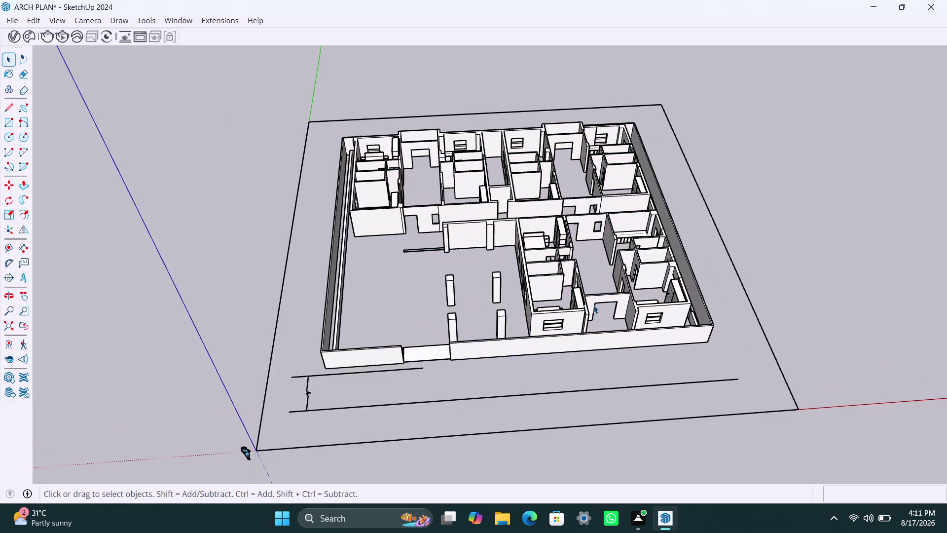
scroll(up, 3)
Delete the stray line across the wall top at the angled corner.
middle_drag(658, 304, 624, 311)
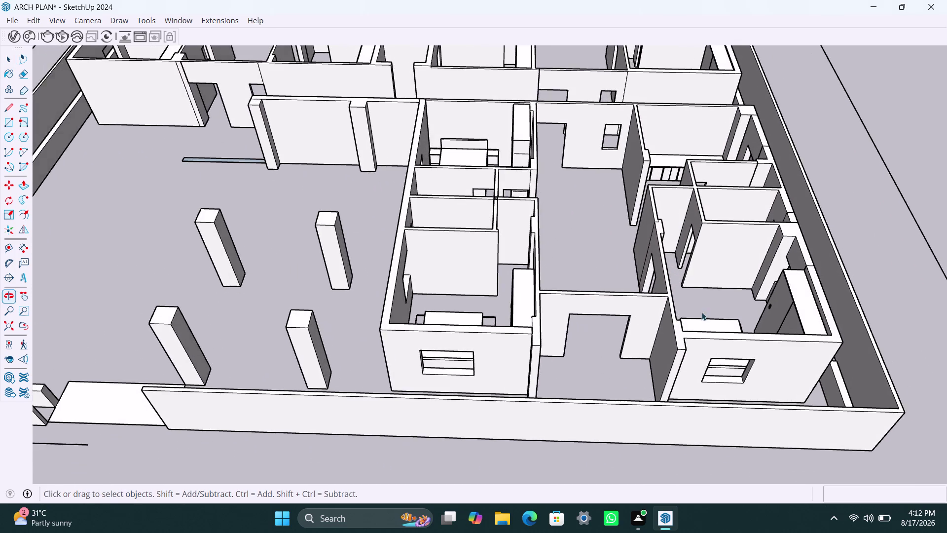
scroll(up, 3)
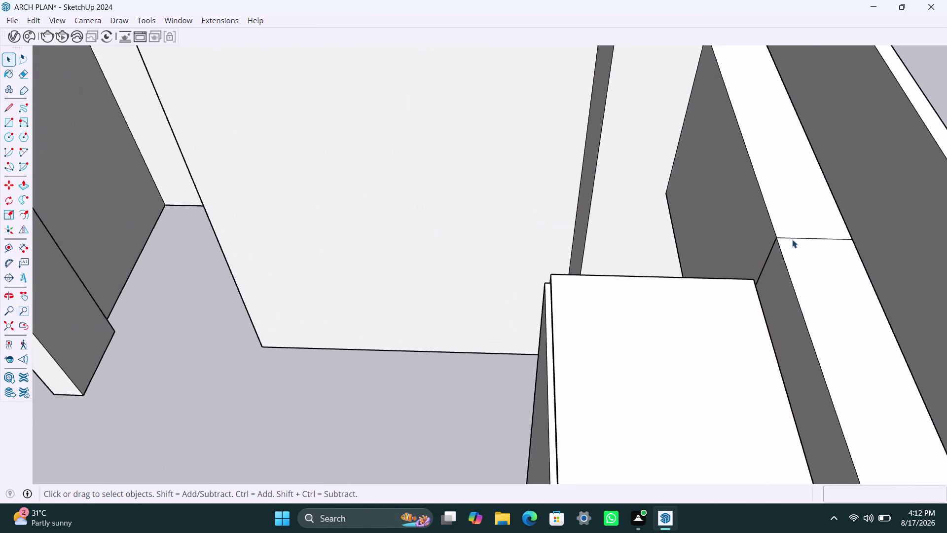
scroll(up, 3)
click(781, 236)
triple_click(780, 236)
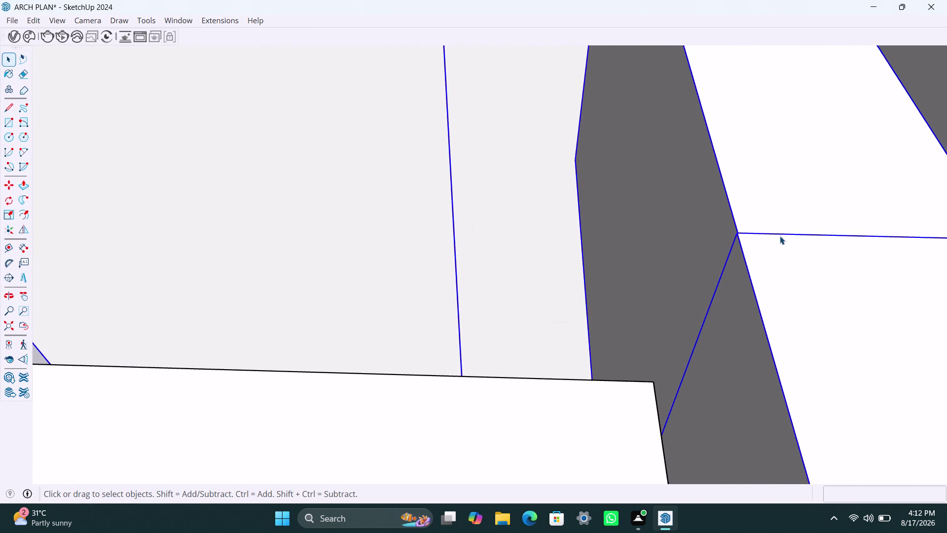
click(780, 235)
click(777, 235)
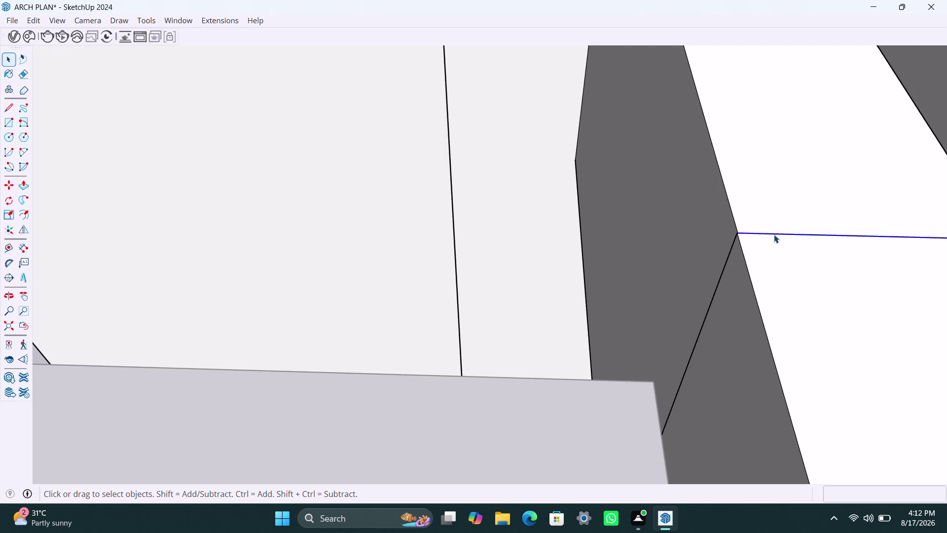
key(Delete)
click(729, 252)
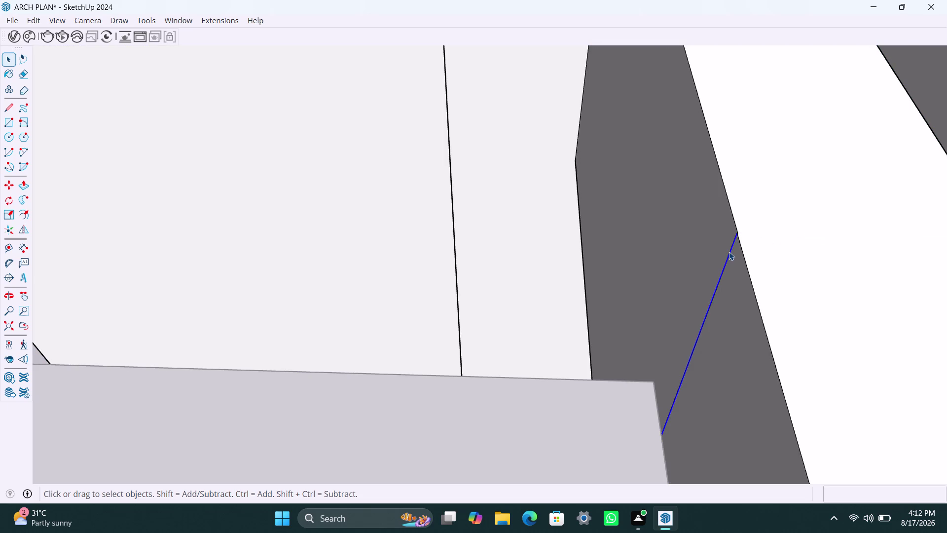
key(Delete)
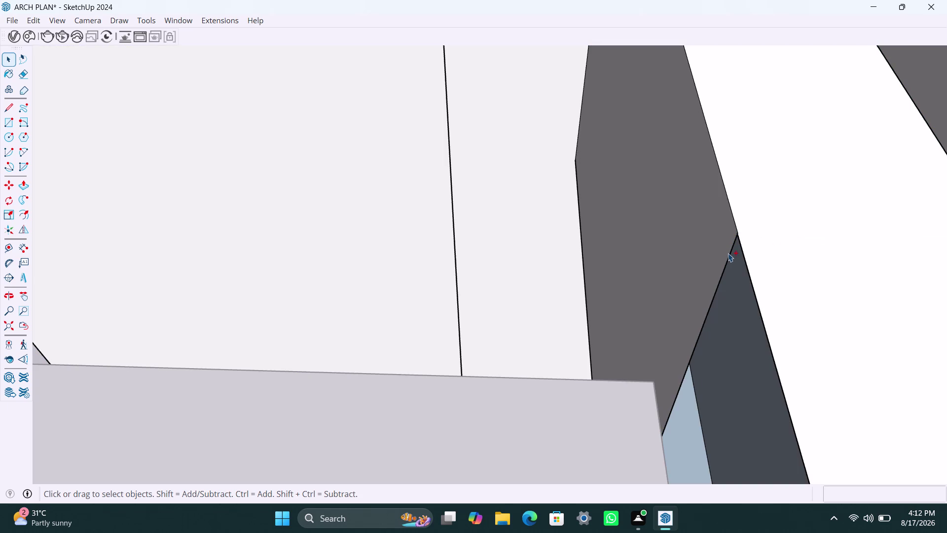
key(ctrl+z)
scroll(up, 3)
click(734, 190)
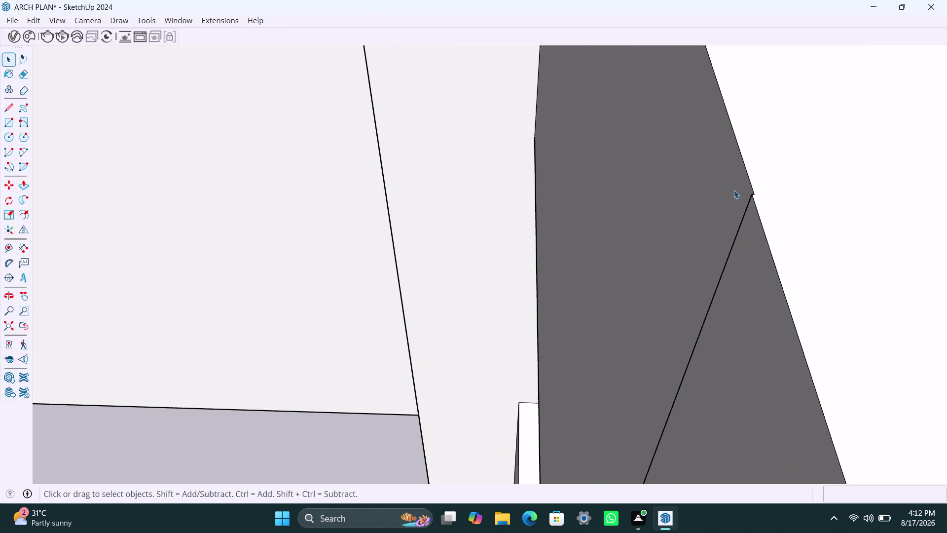
click(752, 229)
Push/Pull the triangular sliver face, ending the first attempt at zero distance.
key(p)
click(752, 230)
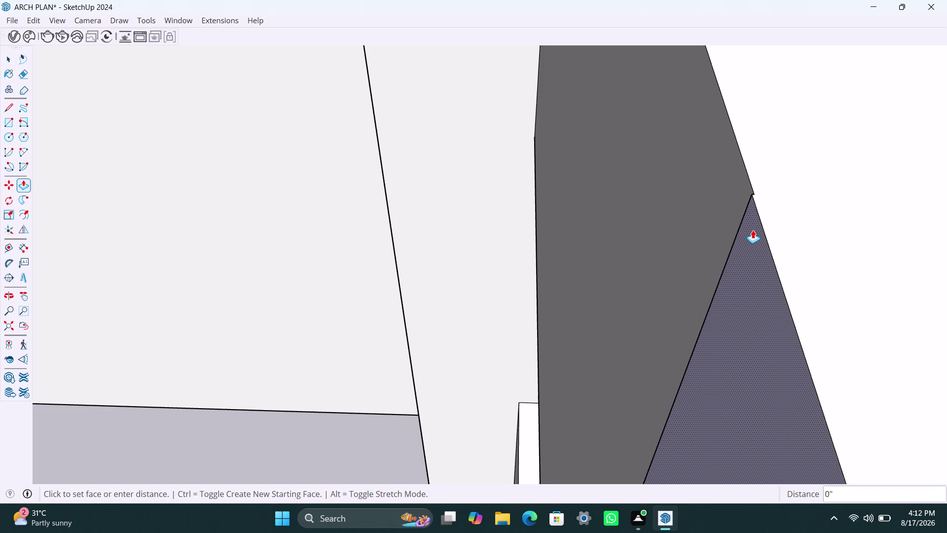
scroll(down, 3)
scroll(up, 3)
scroll(down, 3)
click(746, 185)
scroll(up, 3)
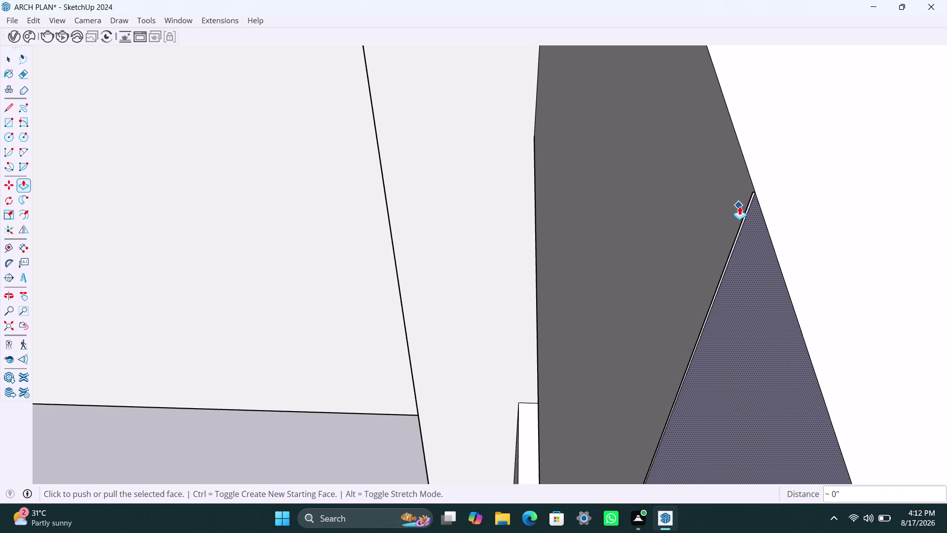
scroll(up, 3)
Push the sliver face again until it sits flush with the wall surface.
click(763, 203)
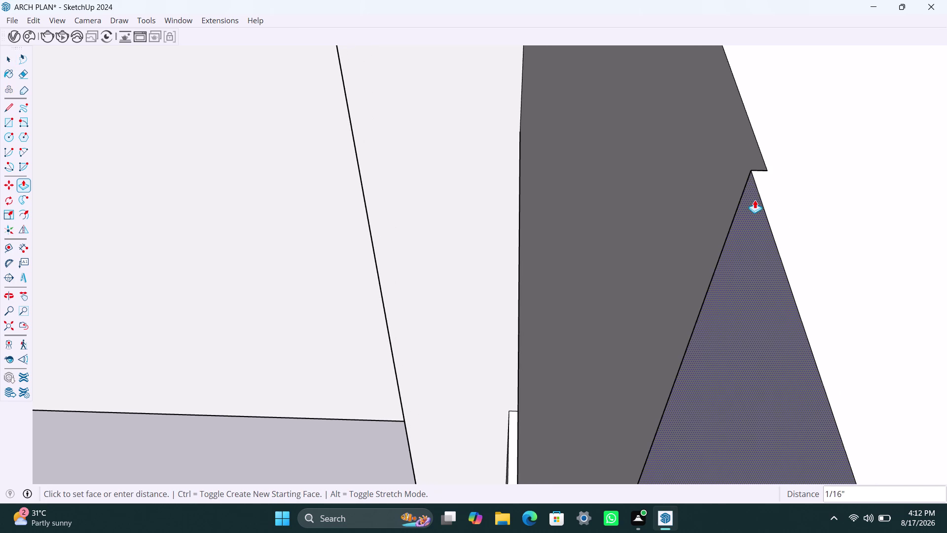
click(766, 157)
drag(771, 193, 761, 205)
key(space)
key(p)
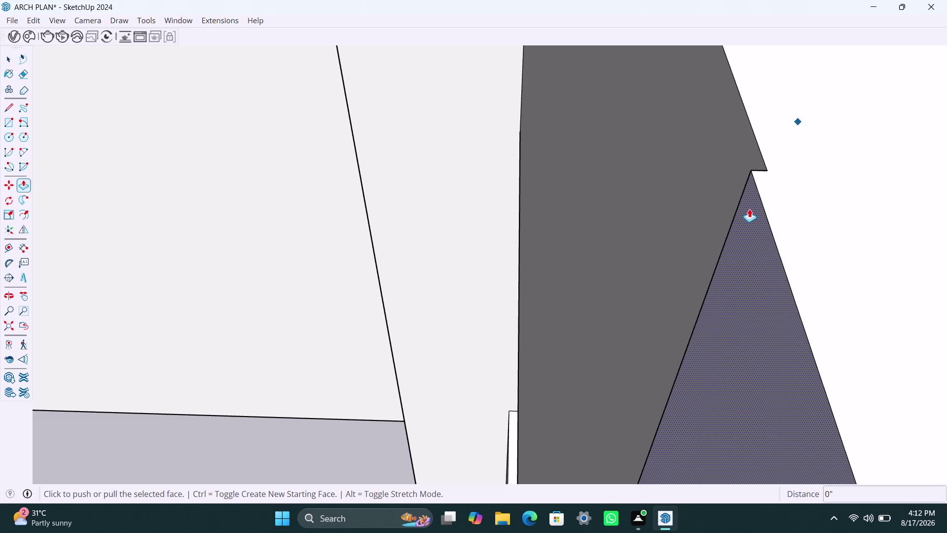
click(749, 209)
click(754, 201)
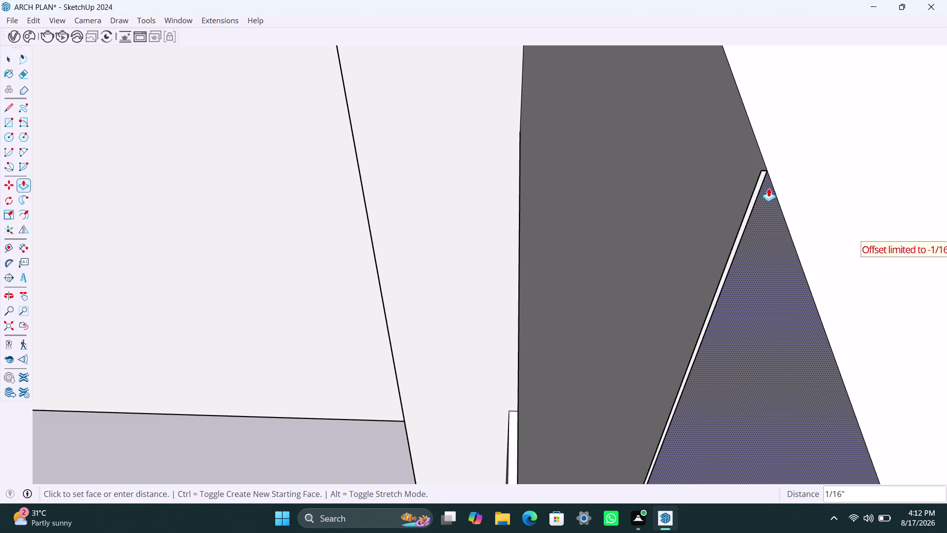
click(774, 143)
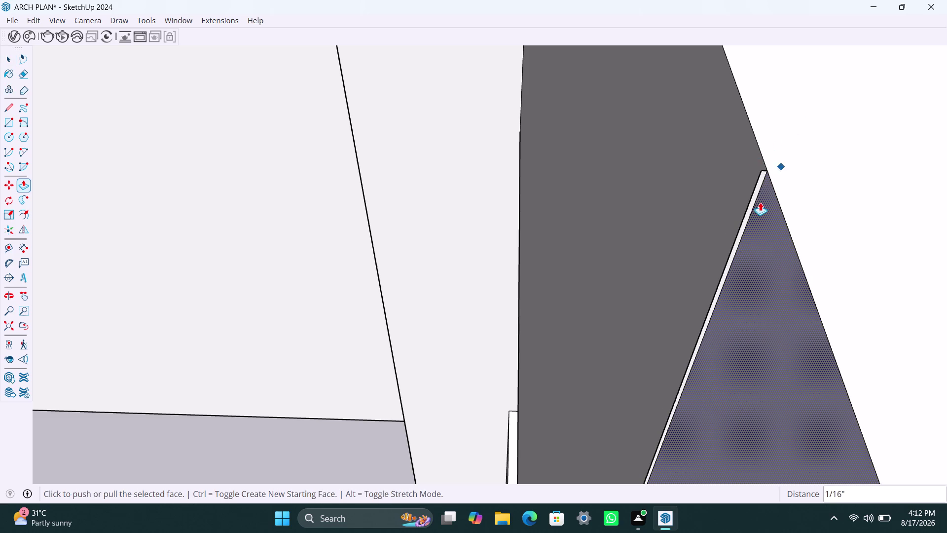
key(space)
Erase the leftover seam edges and stray lines at the junction.
click(739, 240)
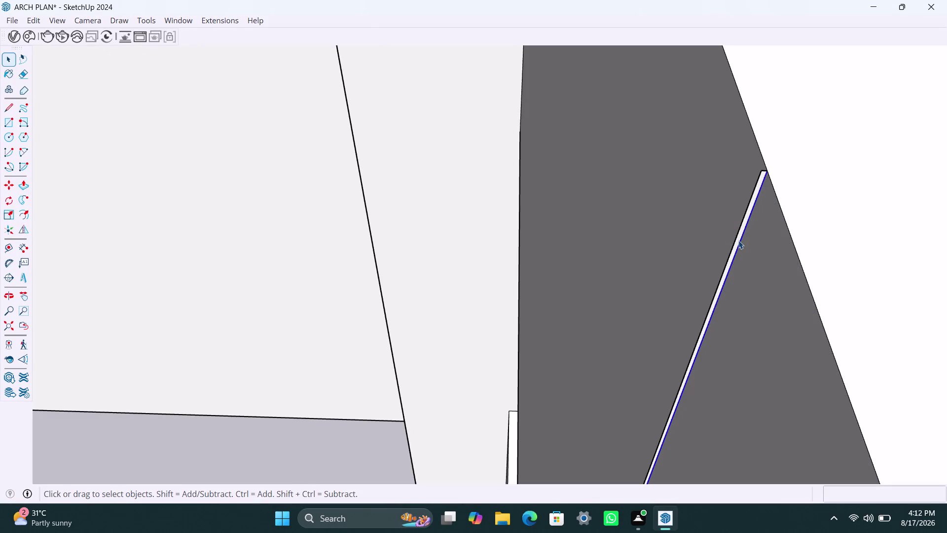
click(739, 240)
click(738, 241)
click(738, 235)
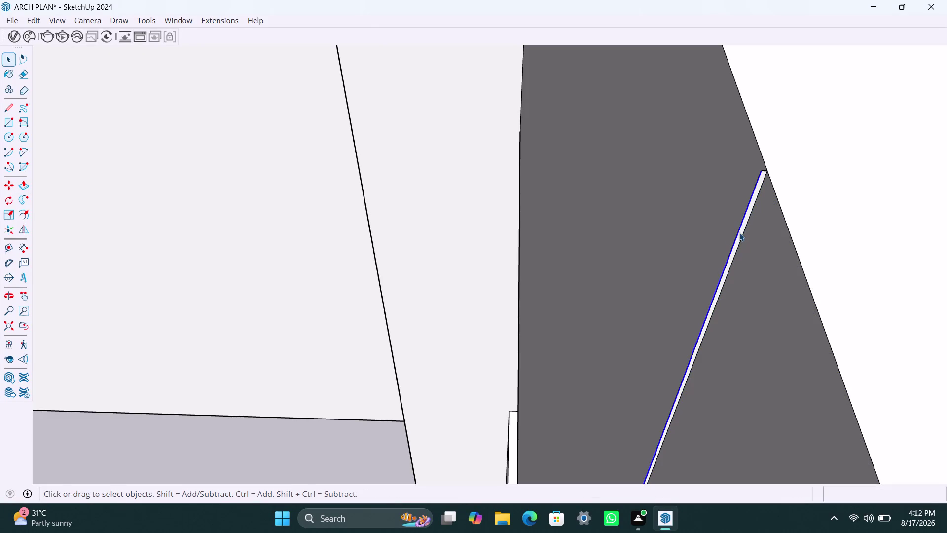
key(Delete)
click(752, 212)
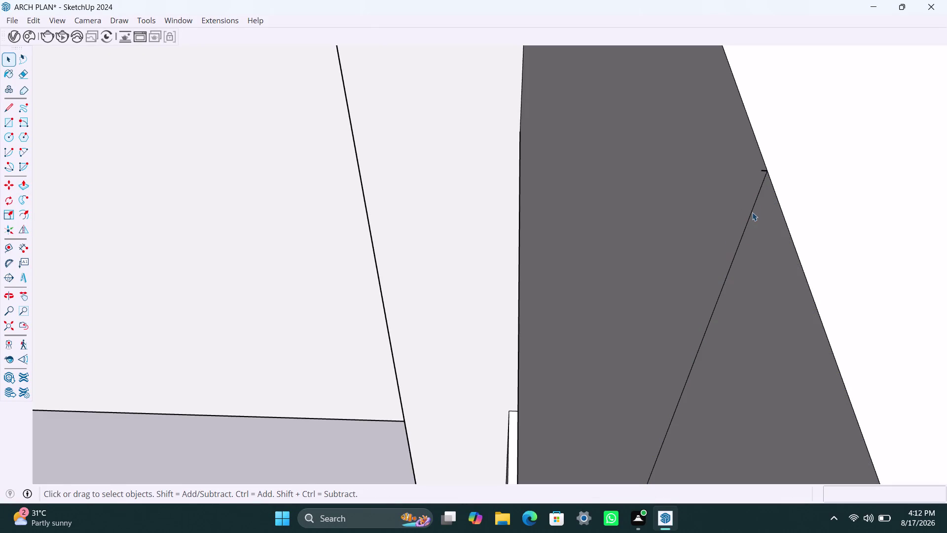
key(Delete)
click(765, 169)
key(Delete)
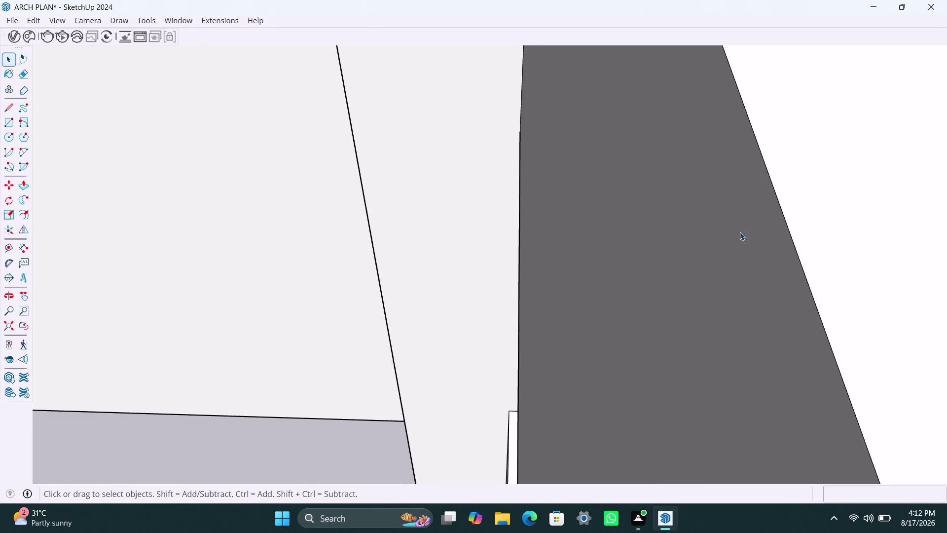
scroll(down, 3)
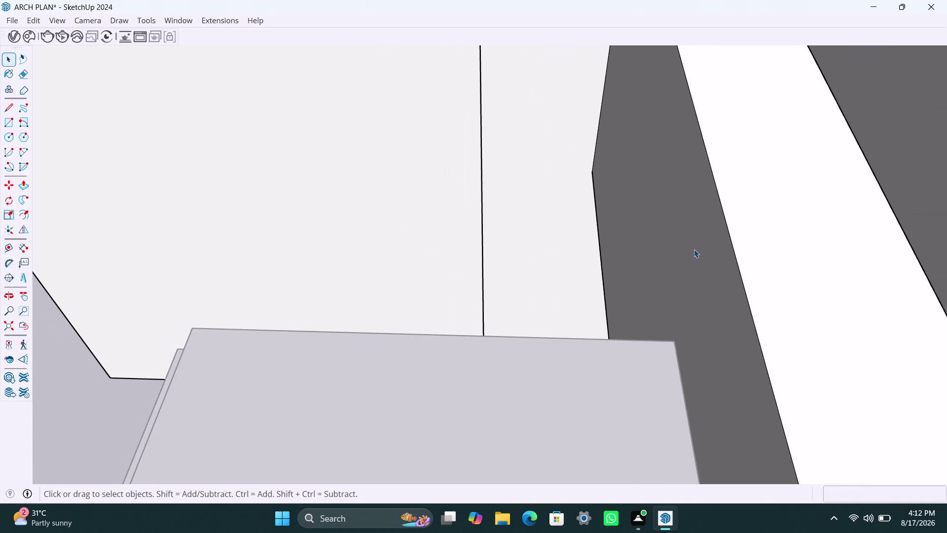
Zoom out and orbit to look over the whole floor plan and its rooms.
scroll(down, 3)
scroll(down, 3)
scroll(down, 3)
scroll(down, 3)
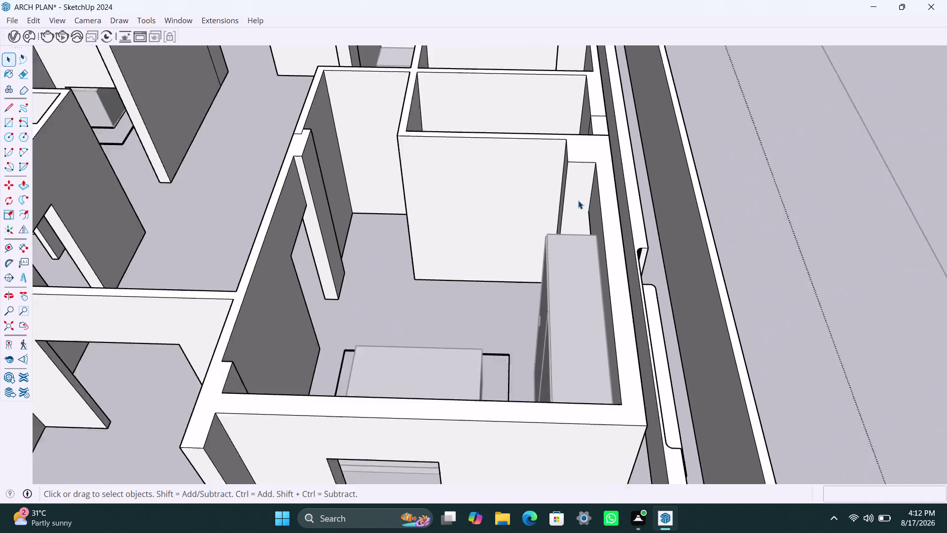
scroll(down, 3)
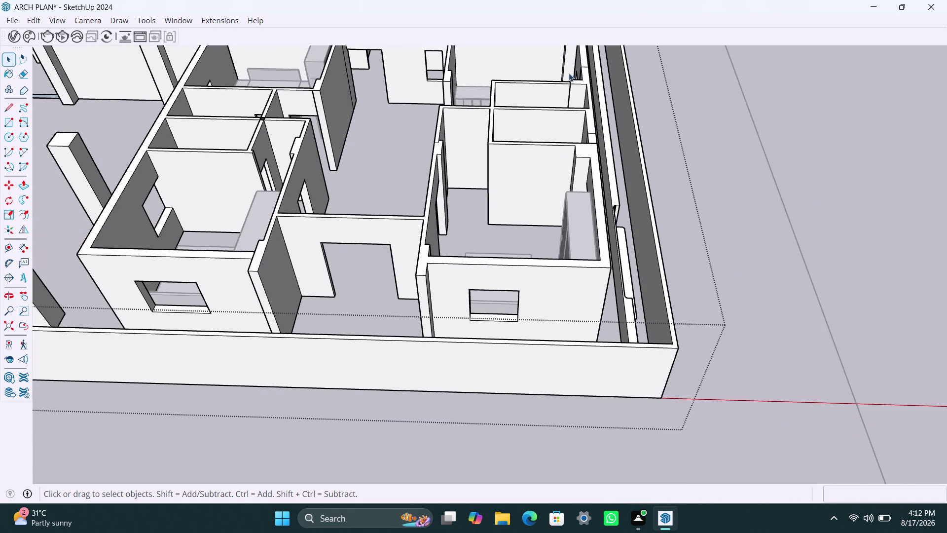
scroll(down, 3)
scroll(down, 3)
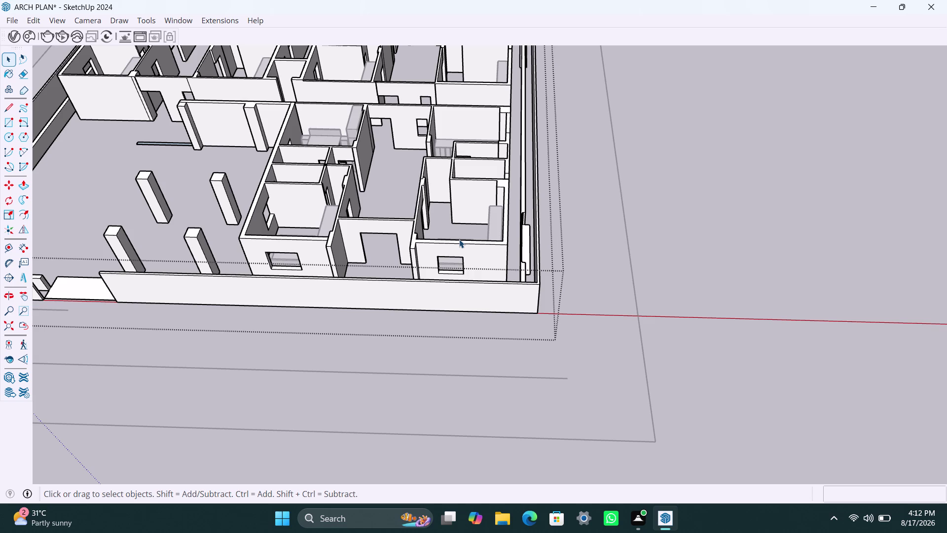
scroll(up, 3)
scroll(up, 3)
scroll(down, 3)
middle_drag(421, 213, 577, 266)
scroll(up, 3)
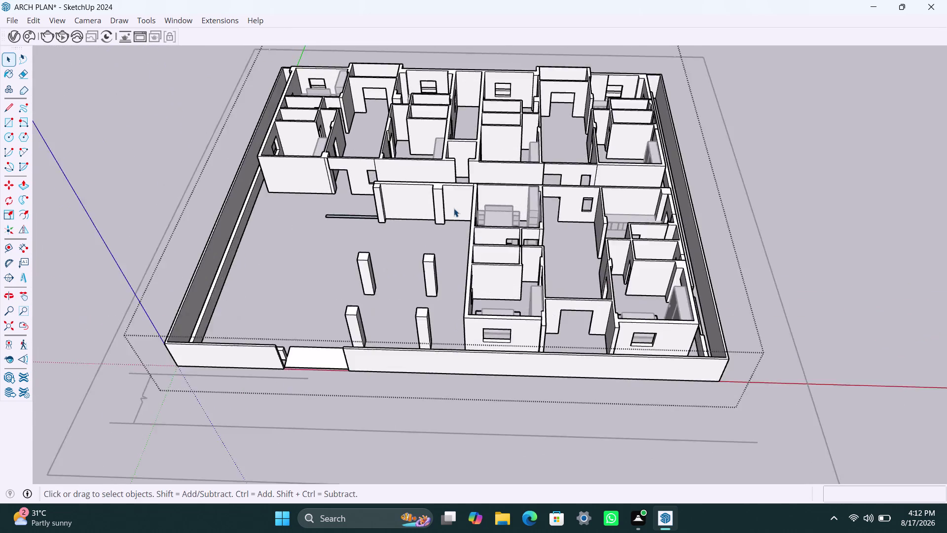
middle_drag(472, 228, 469, 316)
scroll(up, 3)
middle_drag(433, 264, 592, 326)
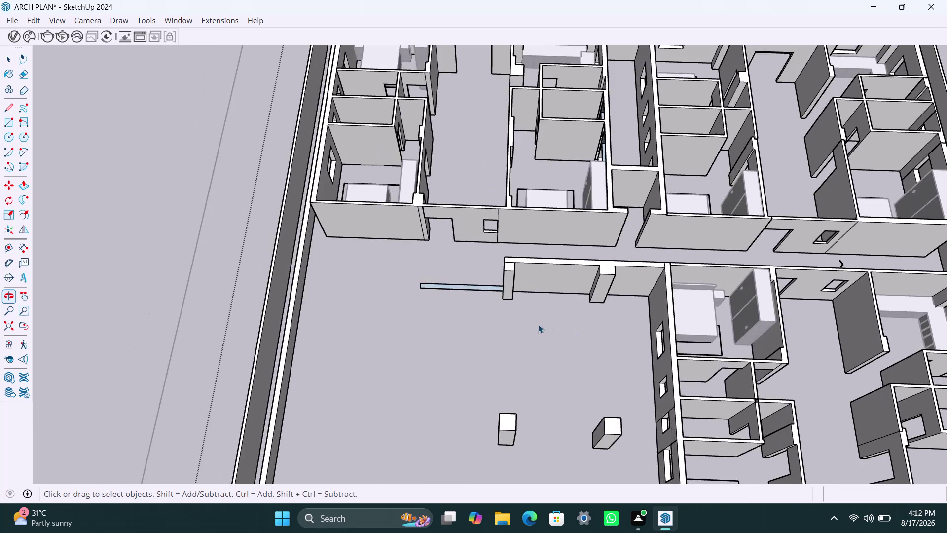
scroll(down, 3)
middle_drag(496, 344, 648, 333)
scroll(up, 3)
middle_drag(488, 302, 479, 345)
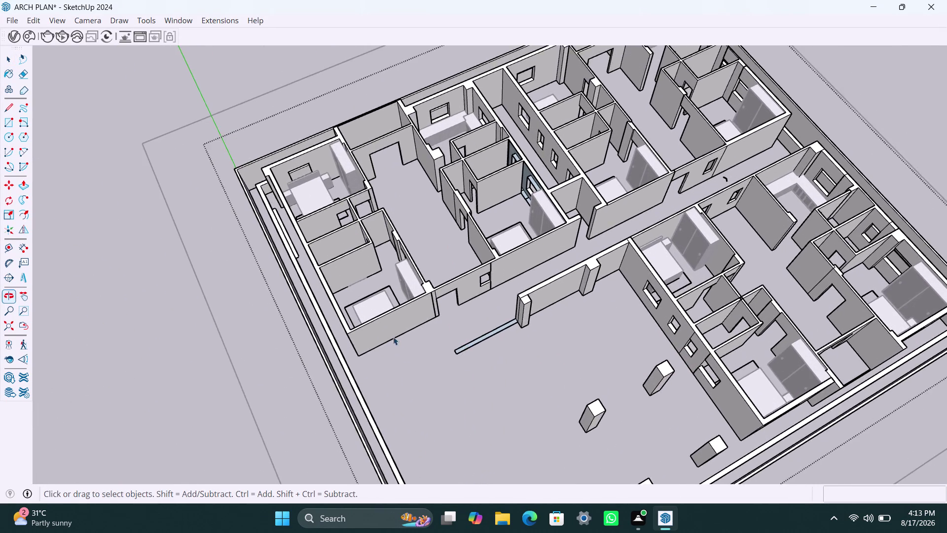
scroll(up, 3)
scroll(up, 3)
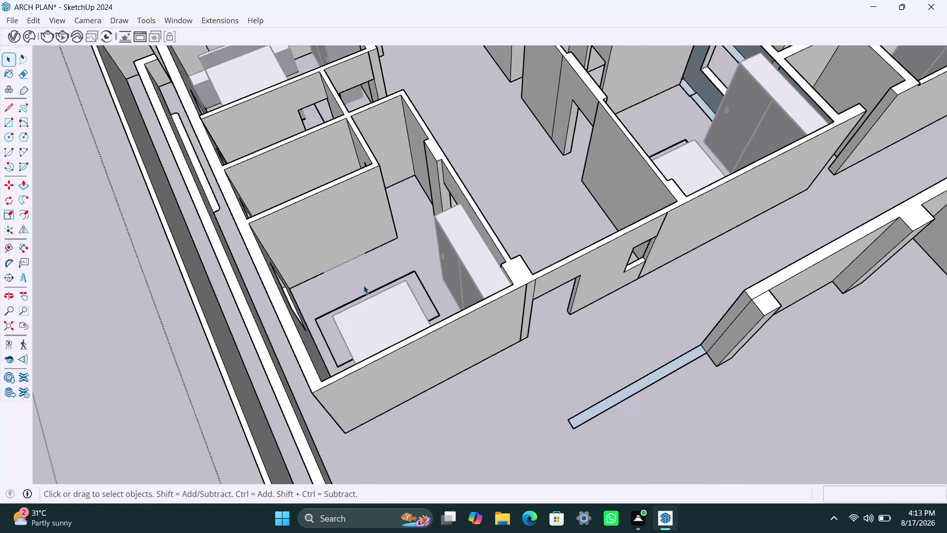
scroll(down, 3)
scroll(down, 3)
scroll(down, 3)
middle_drag(539, 332, 506, 367)
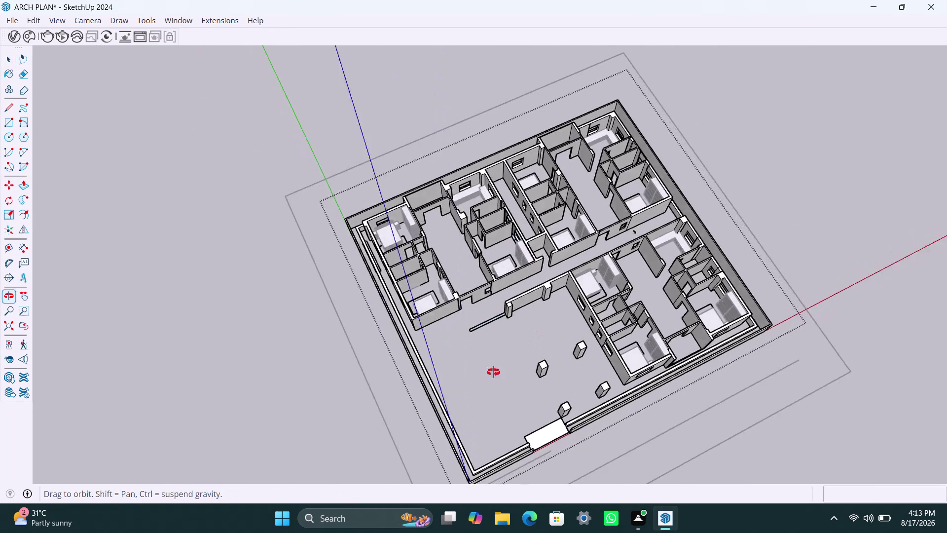
middle_drag(507, 367, 438, 301)
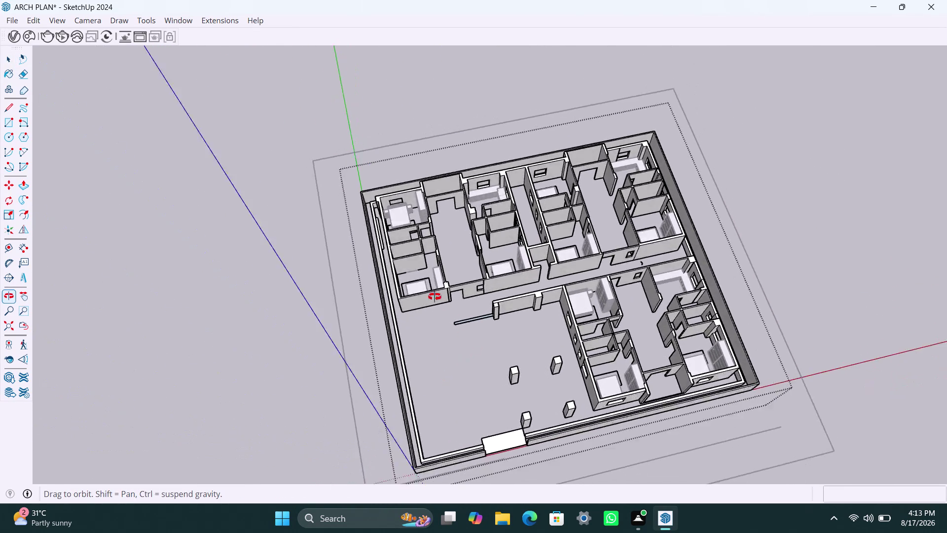
middle_drag(438, 301, 434, 296)
Orbit along the front wall and zoom in on the front room's window opening.
click(800, 265)
scroll(up, 3)
middle_drag(619, 444, 597, 398)
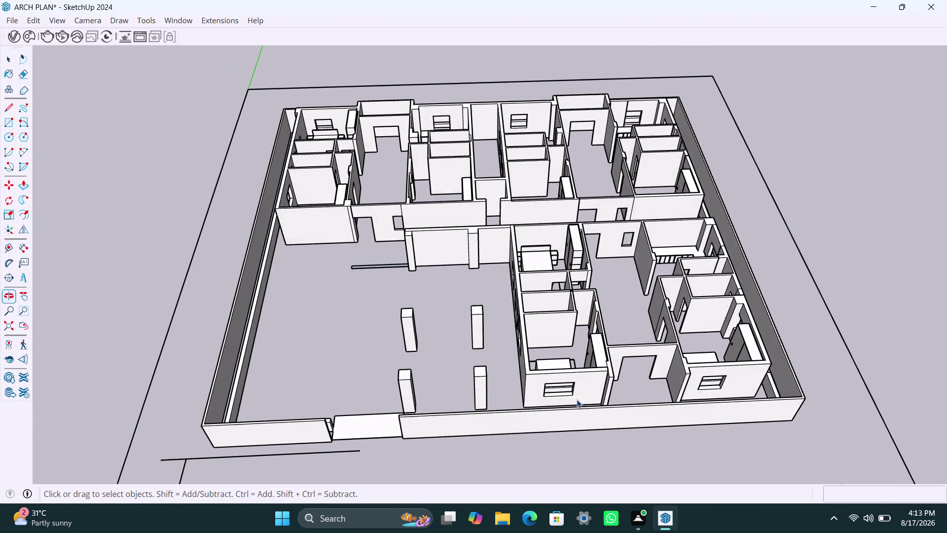
scroll(up, 3)
scroll(up, 3)
middle_drag(551, 398, 528, 334)
scroll(up, 3)
middle_drag(523, 345, 525, 361)
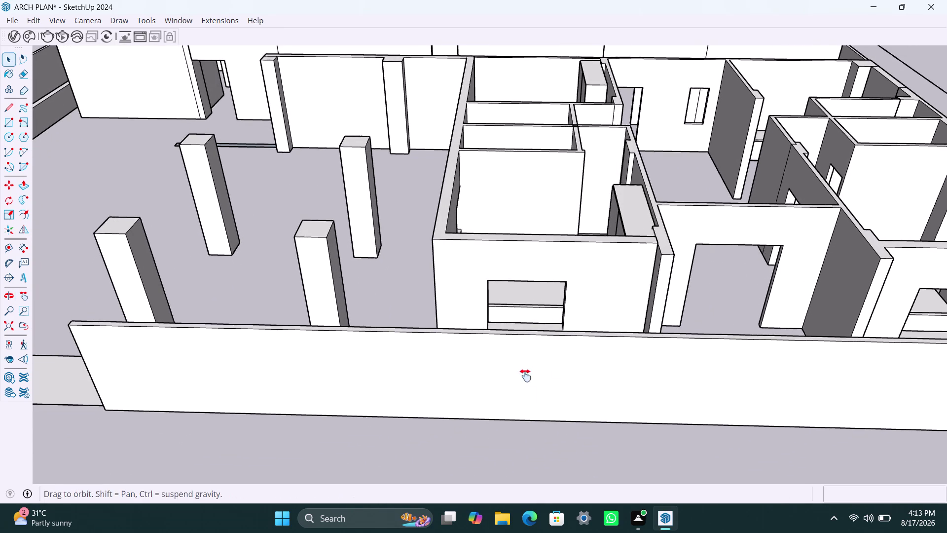
middle_drag(524, 362, 526, 414)
scroll(up, 3)
scroll(down, 3)
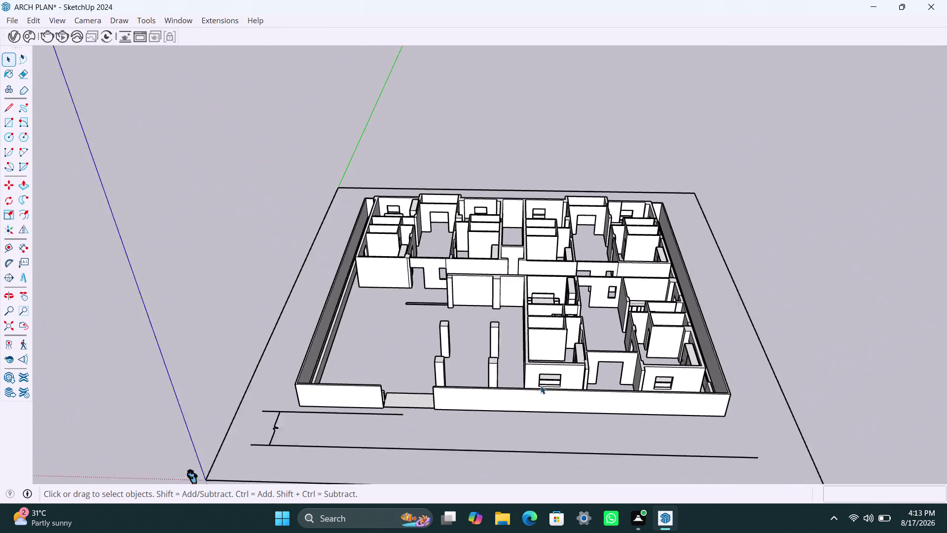
scroll(up, 3)
scroll(up, 3)
middle_click(562, 372)
scroll(up, 3)
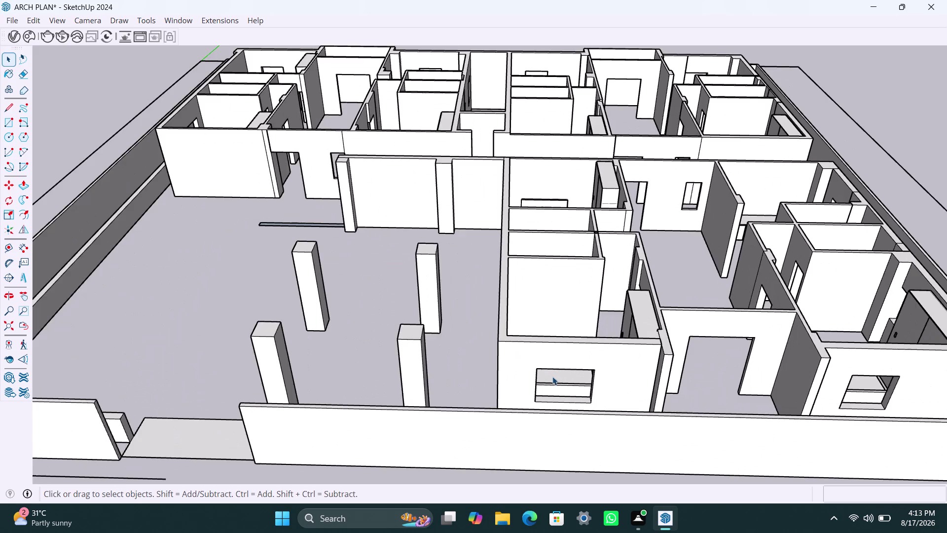
middle_drag(553, 377, 554, 359)
scroll(up, 3)
middle_drag(536, 356, 524, 358)
scroll(up, 3)
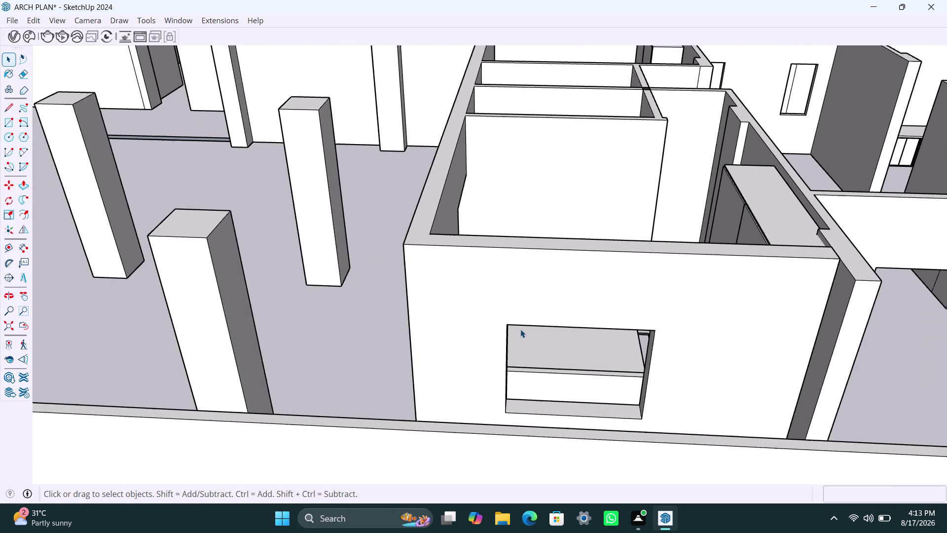
Draw a rectangle across the window opening and make it a group.
key(r)
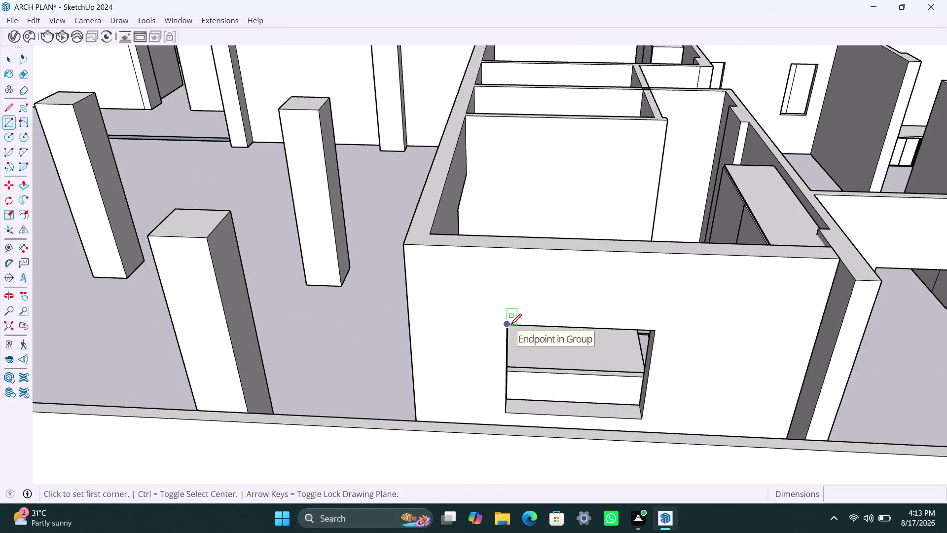
click(511, 325)
click(643, 417)
key(space)
double_click(614, 387)
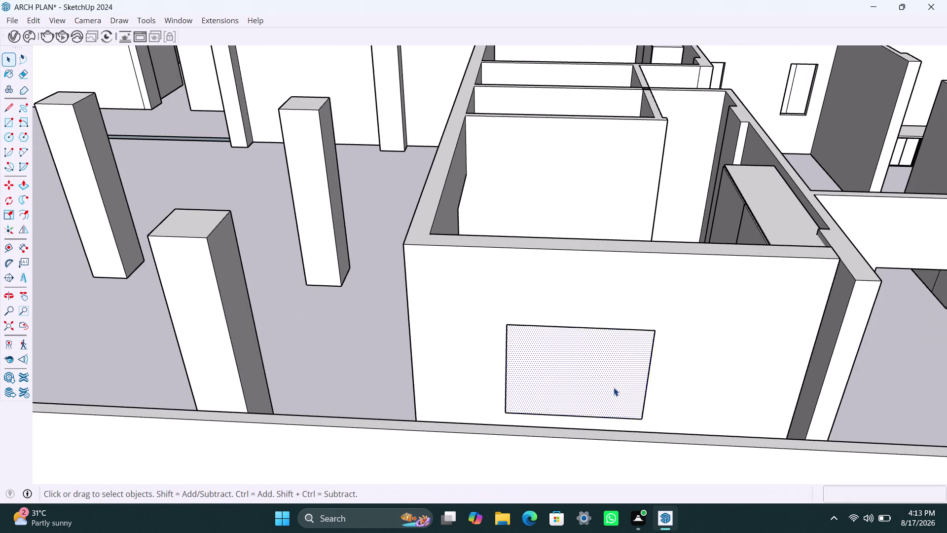
right_click(608, 381)
click(654, 213)
triple_click(592, 351)
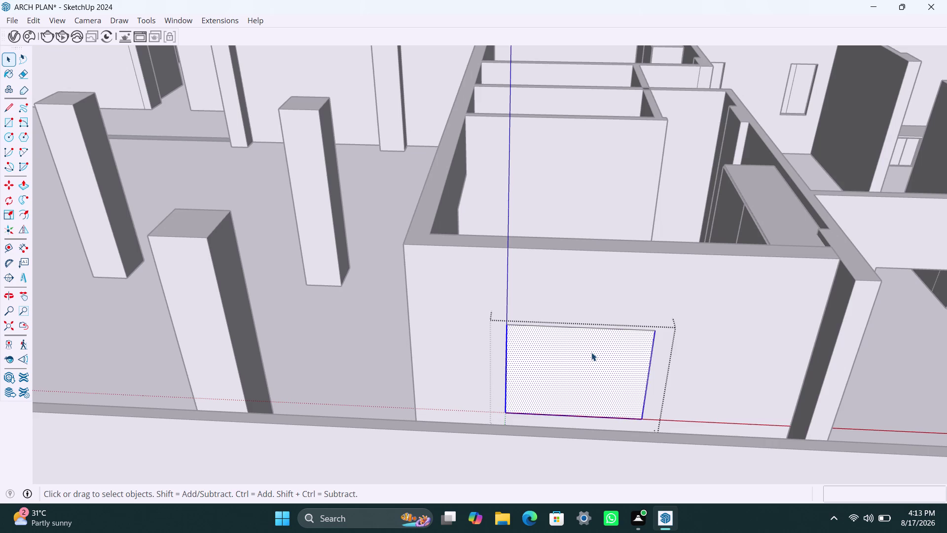
Offset the rectangle's outline 2" inward to form the frame.
key(f)
click(538, 364)
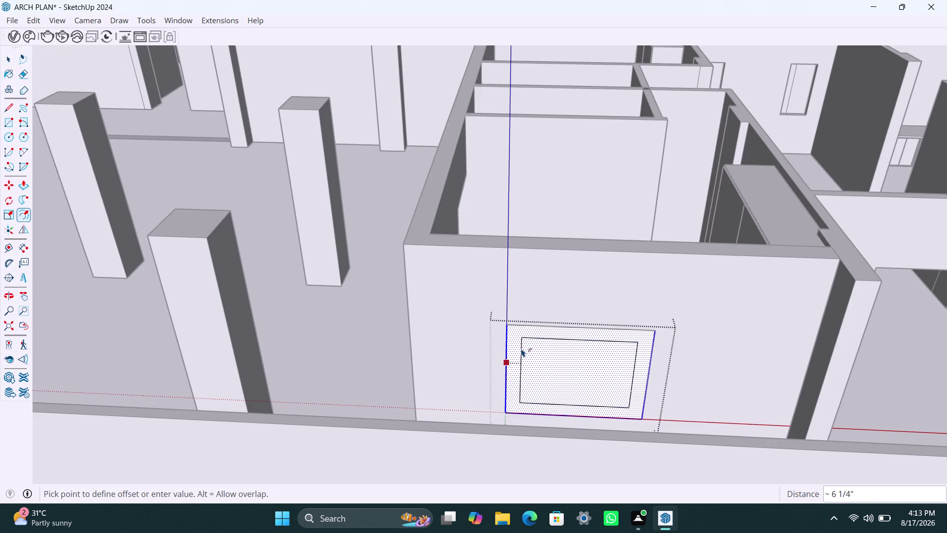
text(2")
key(Return)
key(space)
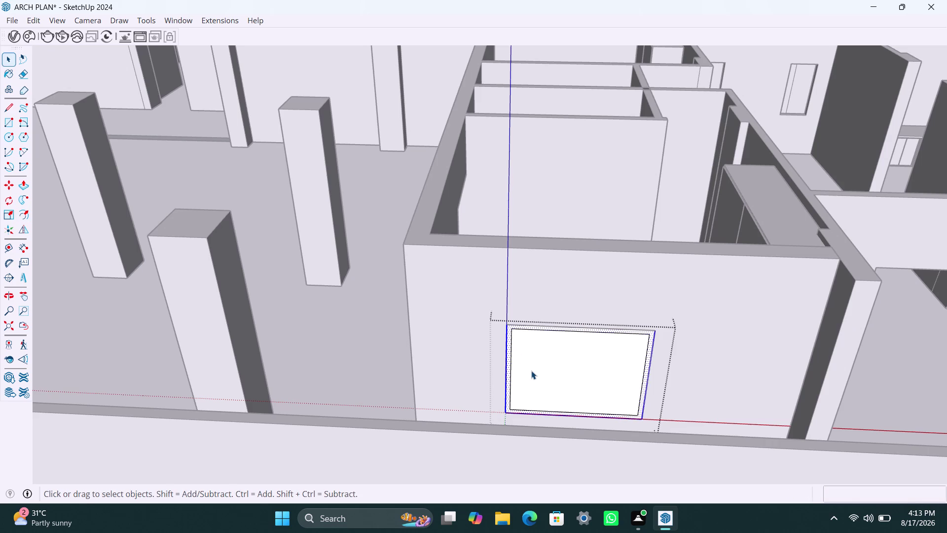
Push the window opening face through the wall.
click(531, 371)
key(p)
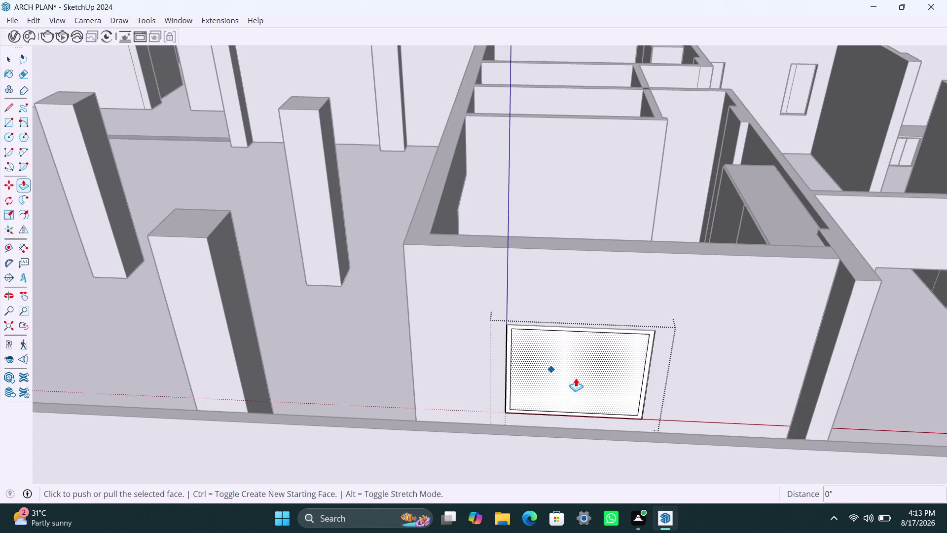
key(space)
key(Delete)
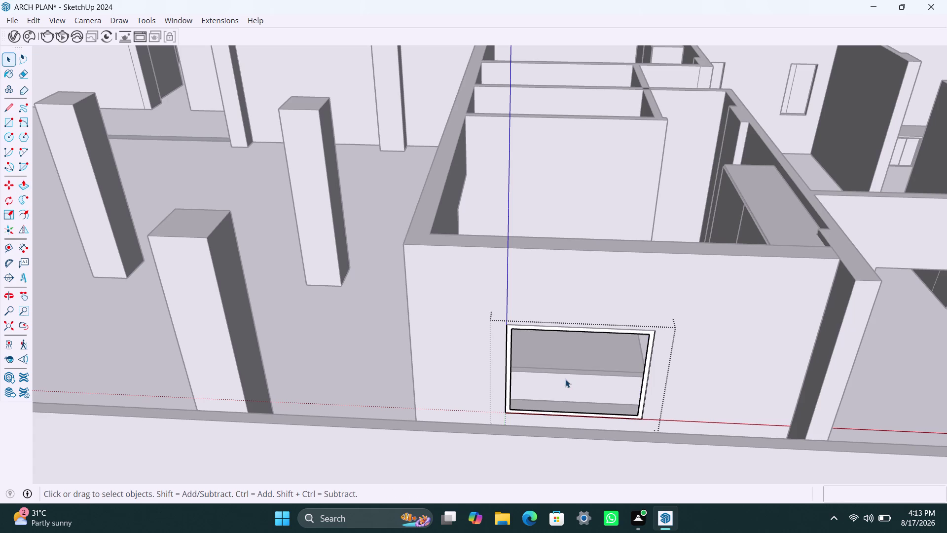
scroll(down, 3)
scroll(up, 3)
click(525, 369)
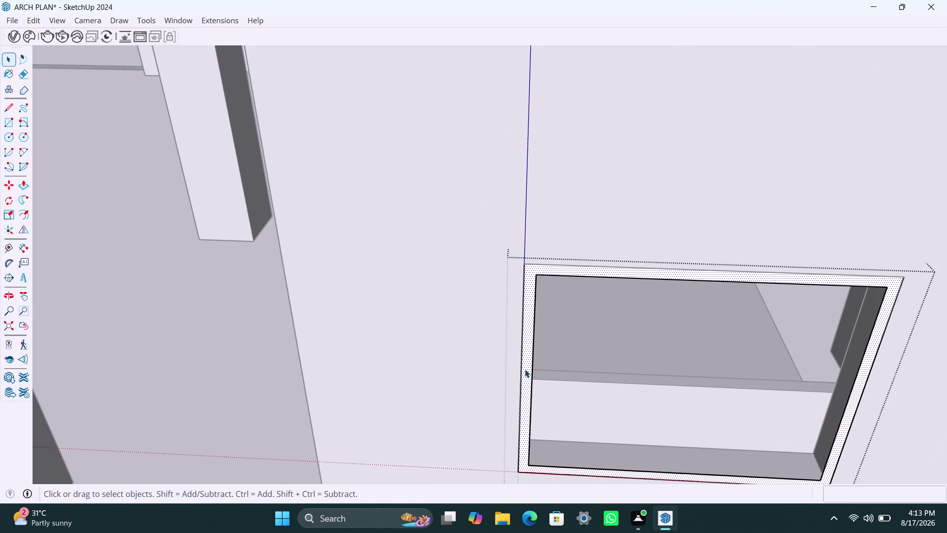
Pull the frame's front face out 1.5 inches.
key(p)
click(524, 369)
text(1)
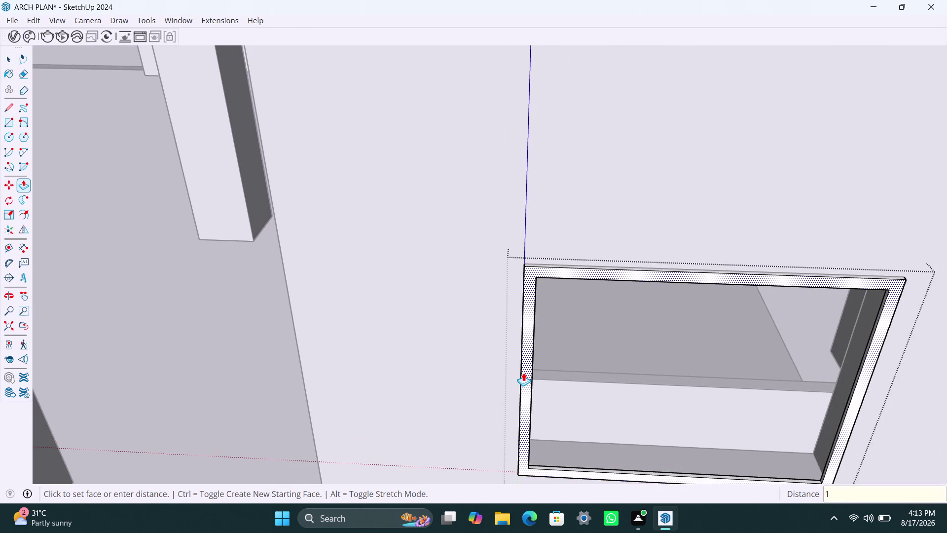
text(.5")
key(Return)
Pull the frame's side face to a 1.5-inch thickness.
scroll(down, 3)
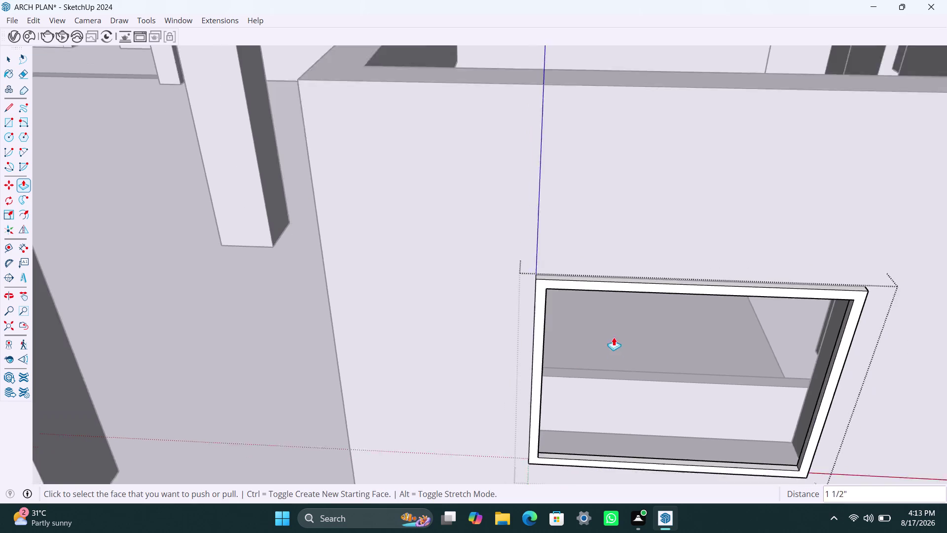
scroll(down, 3)
middle_drag(642, 247, 422, 333)
scroll(up, 3)
middle_drag(570, 345, 567, 347)
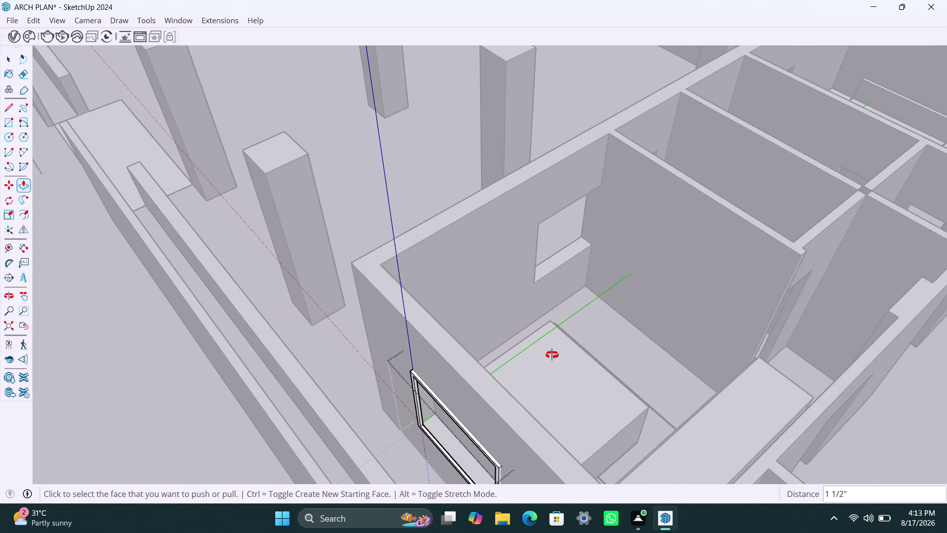
middle_drag(566, 347, 387, 353)
scroll(up, 3)
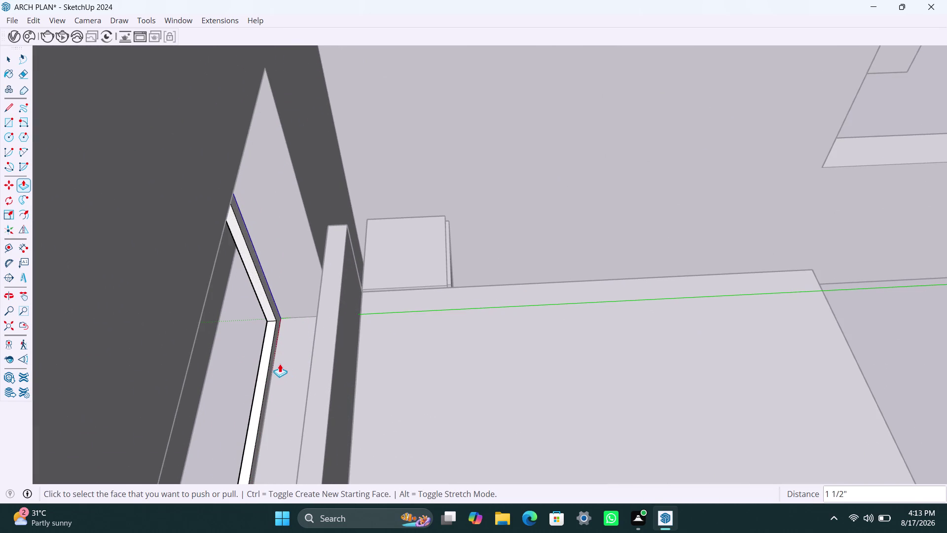
scroll(up, 3)
click(283, 309)
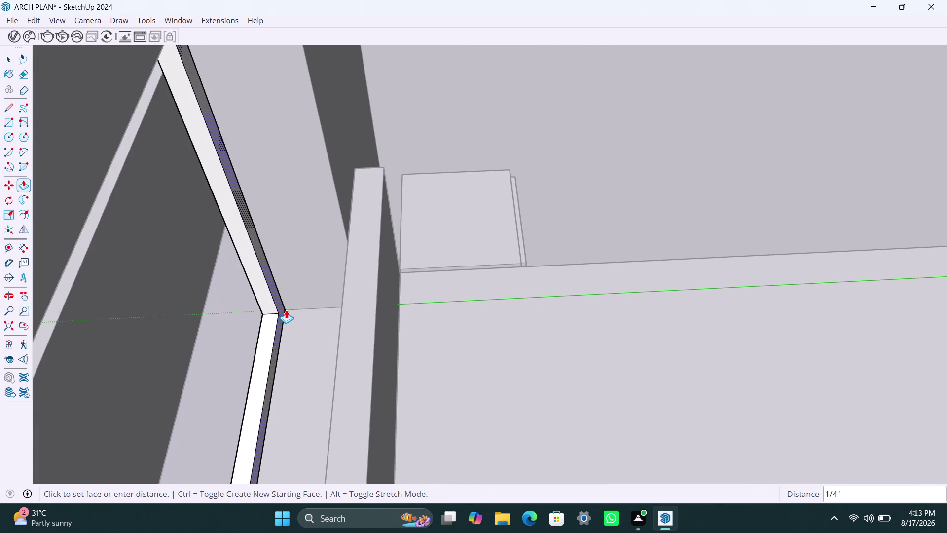
text(1.5")
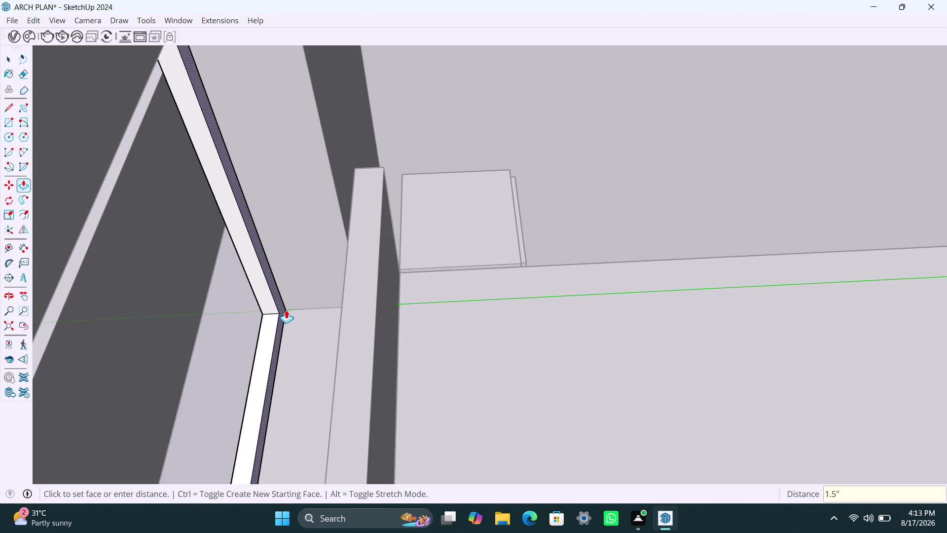
key(Return)
key(space)
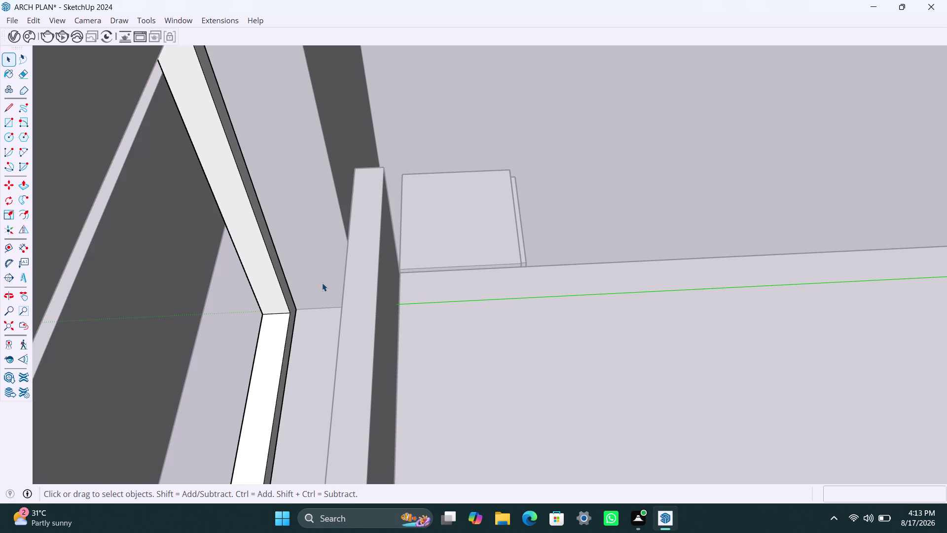
scroll(down, 3)
scroll(down, 3)
Orbit to the window and draw a rectangle over the frame's left half.
middle_drag(325, 292, 497, 260)
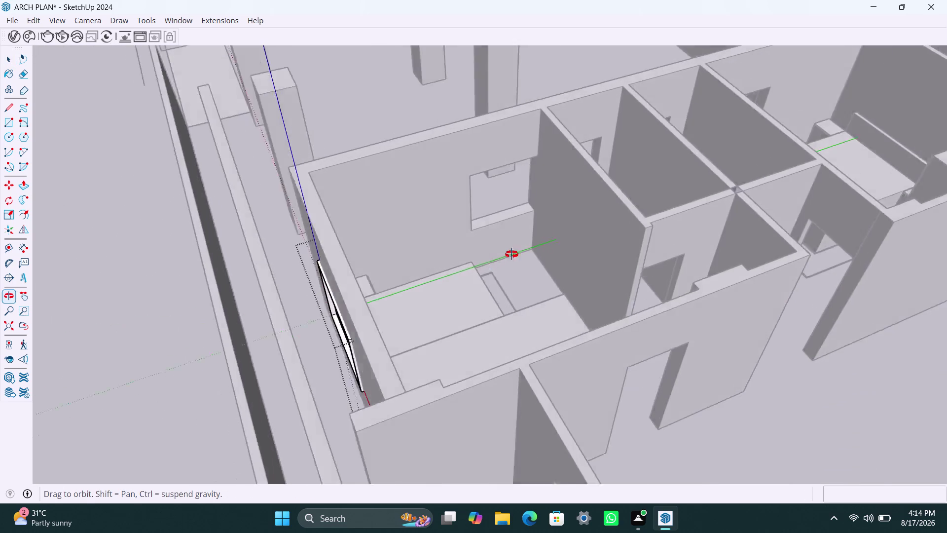
middle_drag(497, 260, 584, 207)
scroll(up, 3)
middle_drag(412, 335, 556, 346)
scroll(up, 3)
middle_drag(523, 368, 511, 386)
scroll(up, 3)
middle_drag(491, 334, 461, 304)
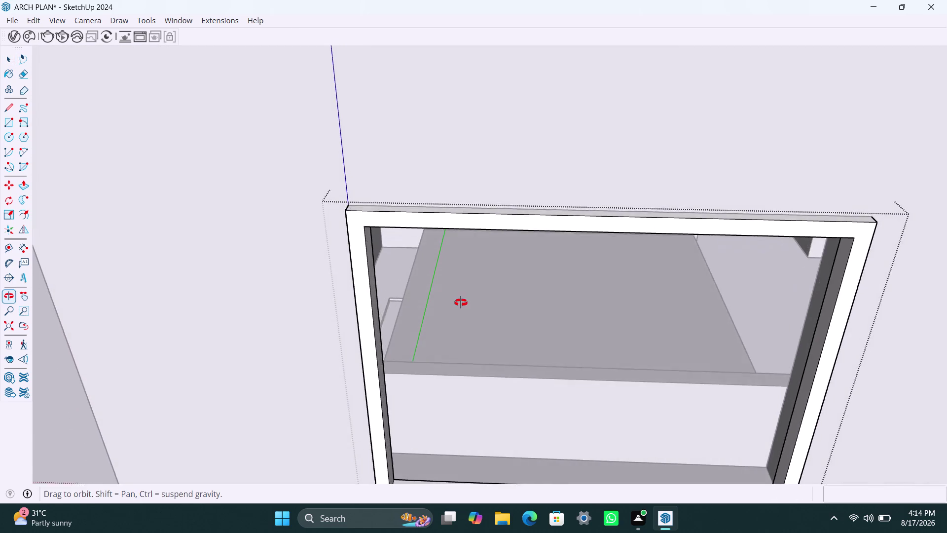
middle_drag(460, 305, 461, 302)
scroll(down, 3)
key(r)
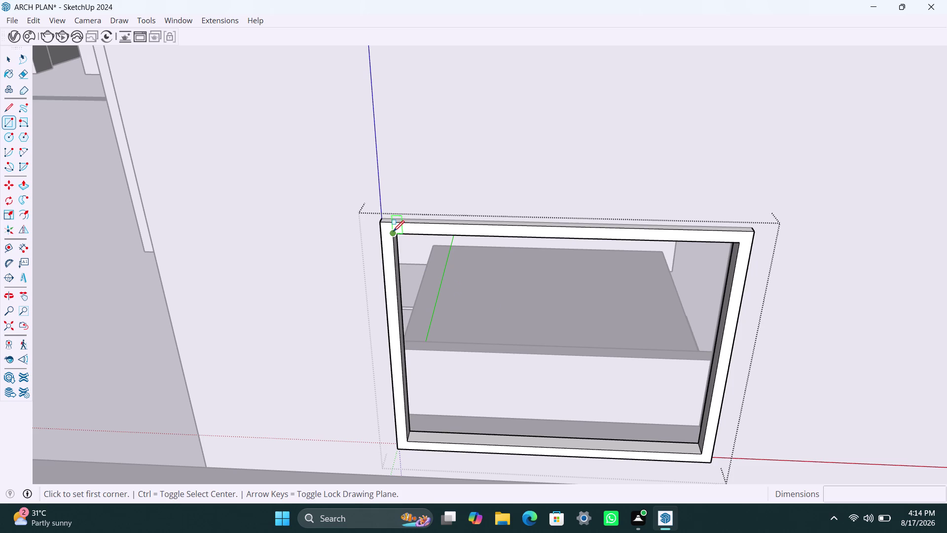
click(393, 231)
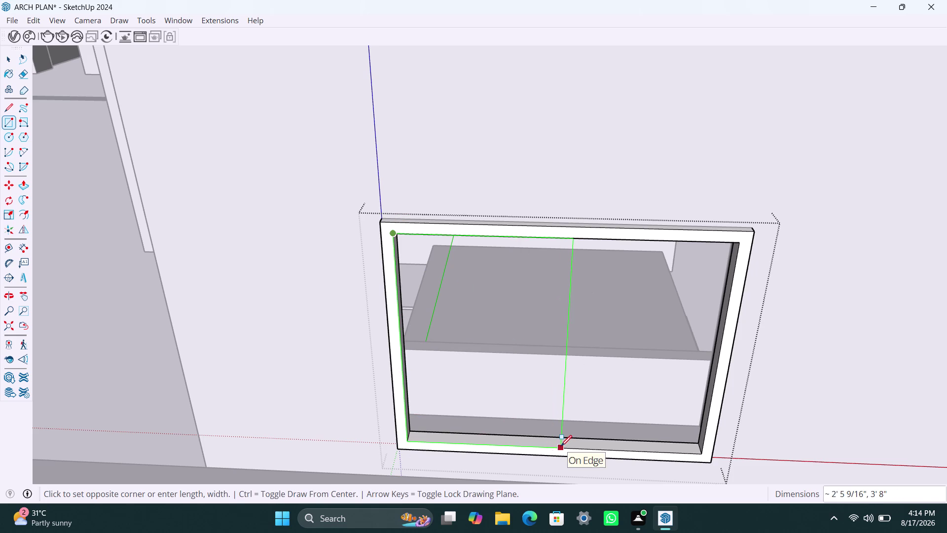
click(555, 445)
Delete the right half face, keeping only the left half.
key(space)
click(520, 406)
double_click(608, 398)
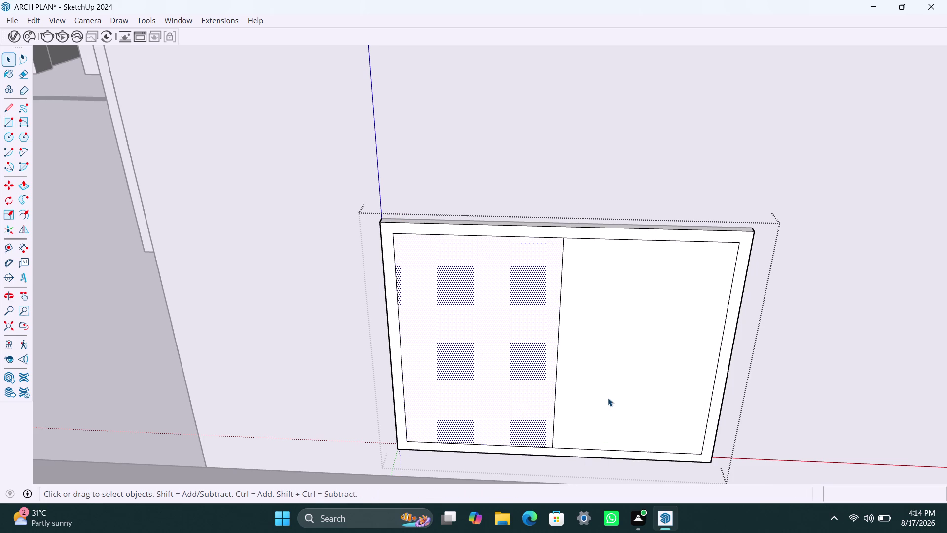
click(605, 397)
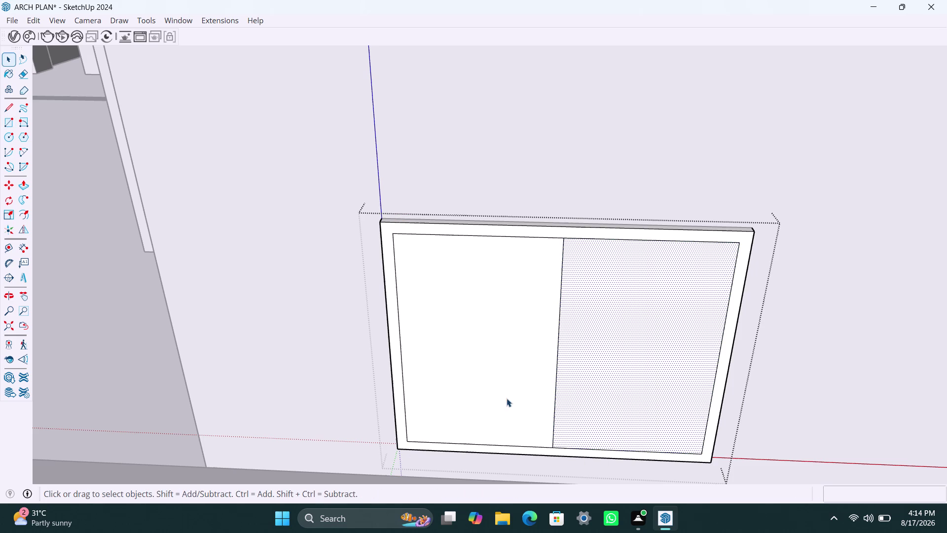
key(BackSpace)
key(Delete)
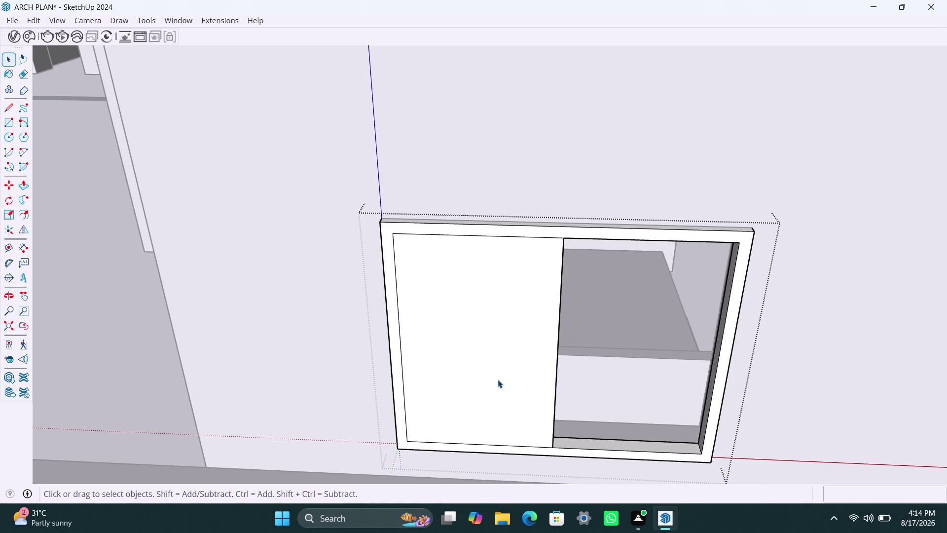
Group the left half and push/pull it into an 18 mm (about 1-inch) panel.
double_click(498, 379)
right_click(497, 379)
click(545, 204)
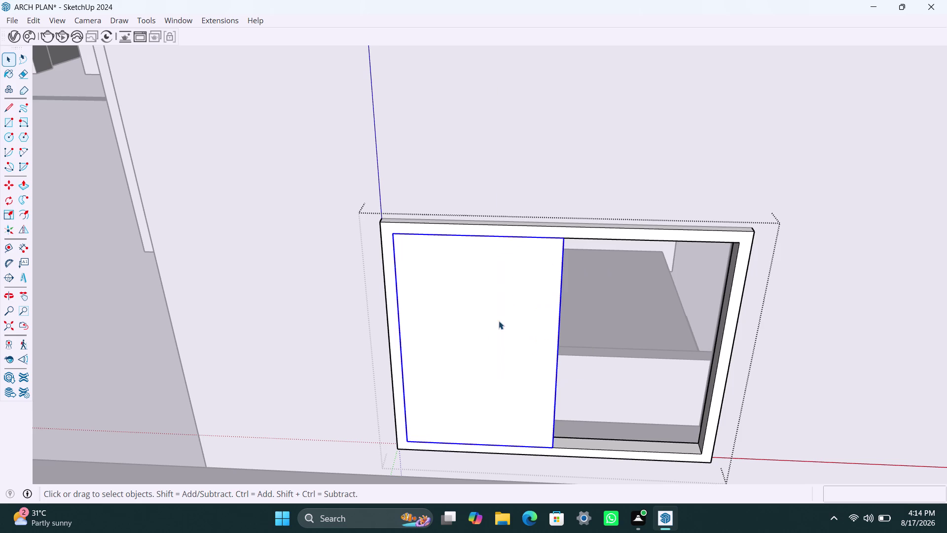
triple_click(491, 336)
key(p)
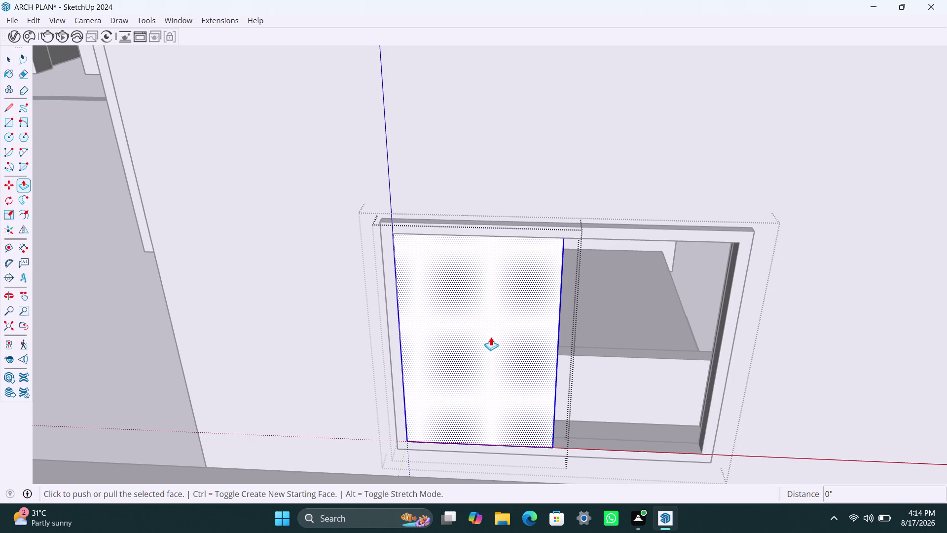
click(491, 337)
text(1)
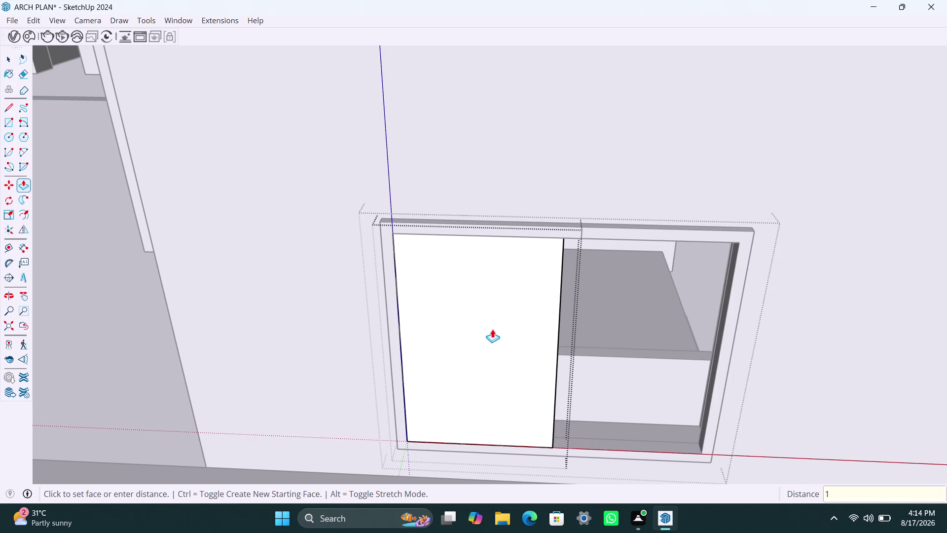
text(8mm)
key(Return)
key(space)
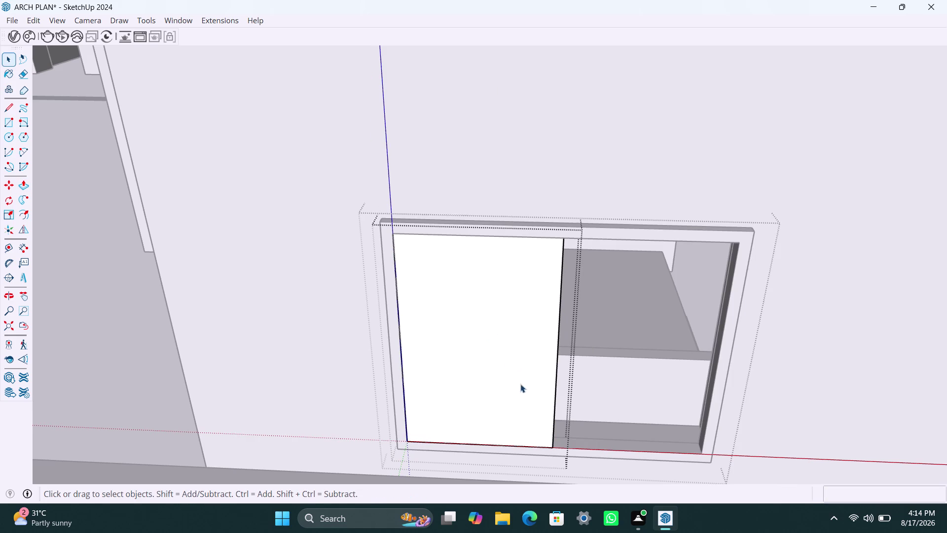
click(530, 435)
scroll(up, 3)
Move the left sash panel down into the frame recess.
click(627, 445)
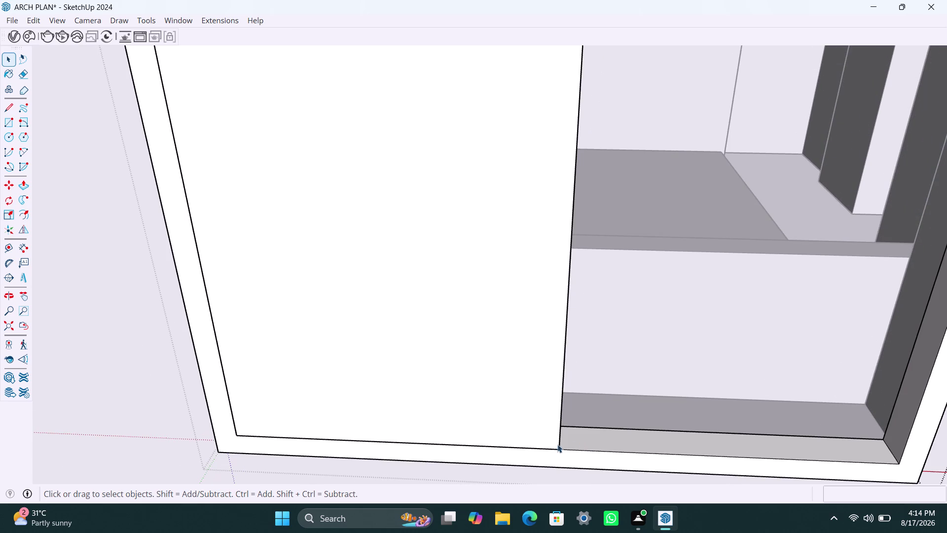
click(555, 445)
key(m)
click(557, 446)
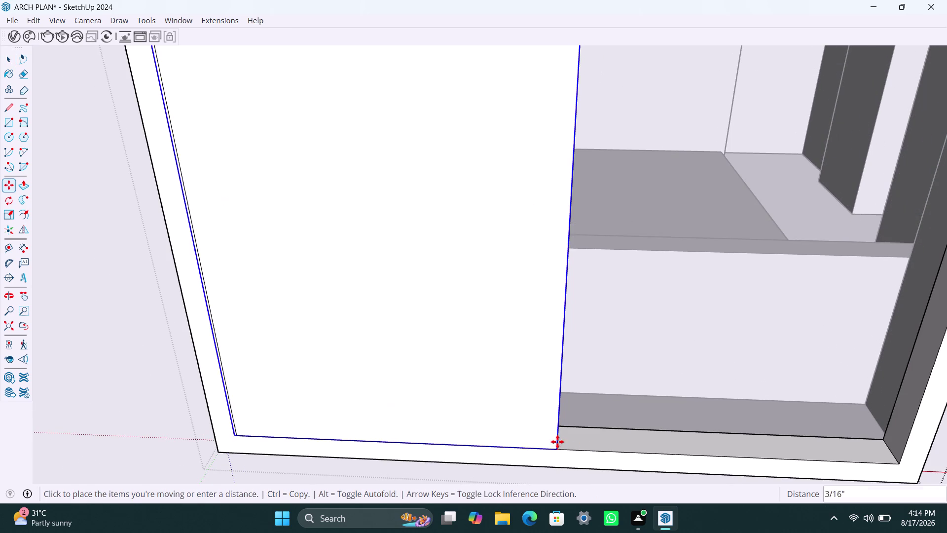
click(563, 435)
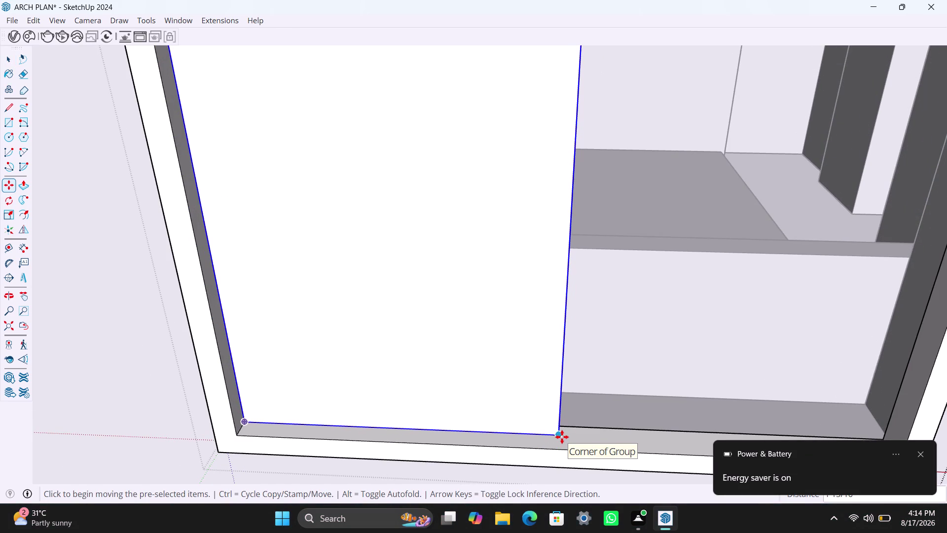
Copy the sash panel into the right half, offset beside the first panel.
key(m)
click(562, 436)
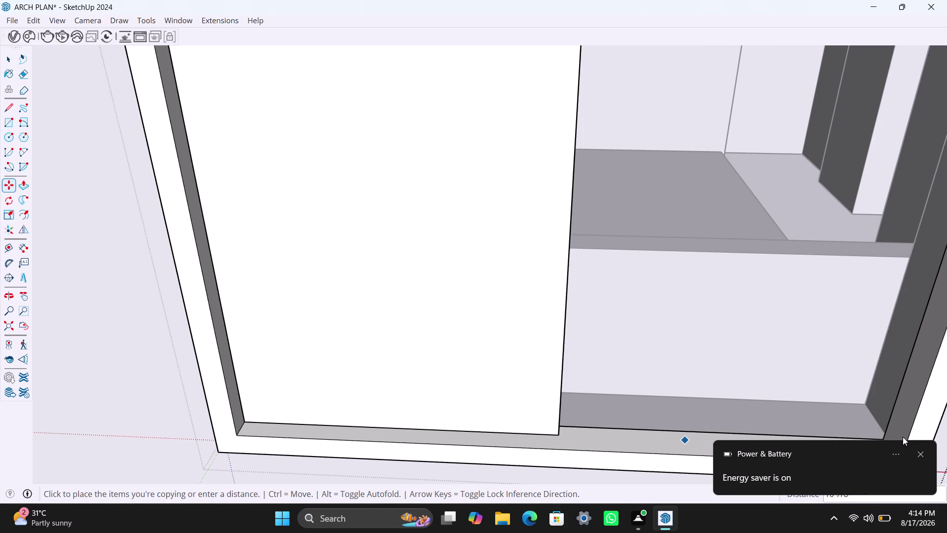
click(920, 452)
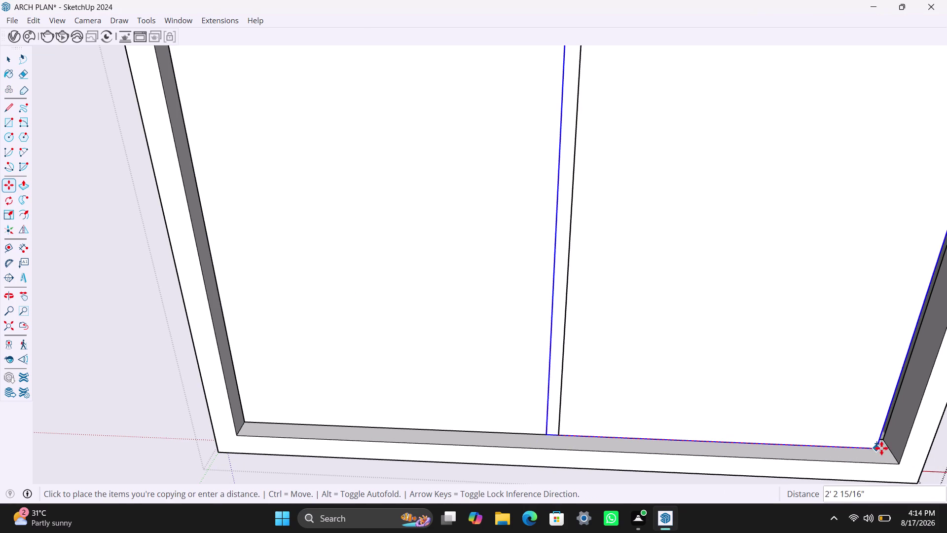
click(894, 459)
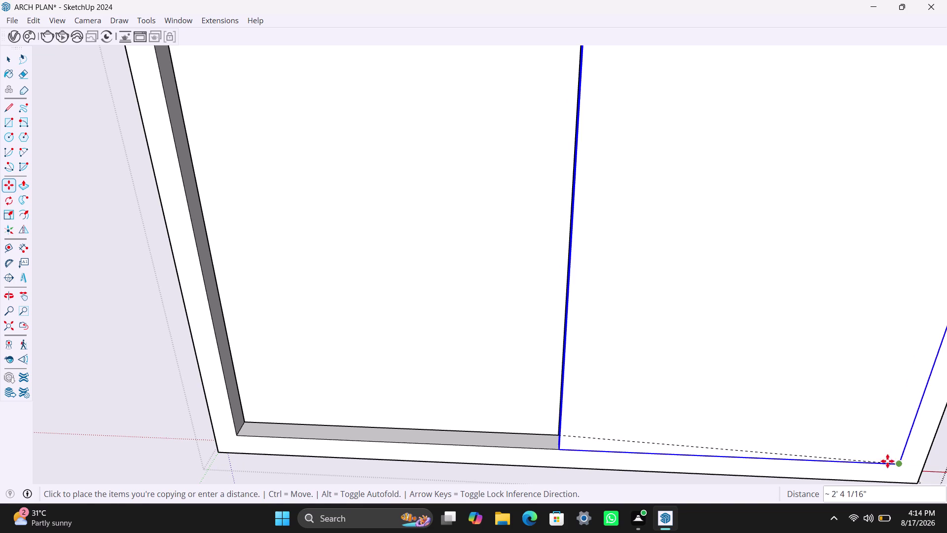
scroll(up, 3)
middle_drag(589, 427, 662, 439)
scroll(up, 3)
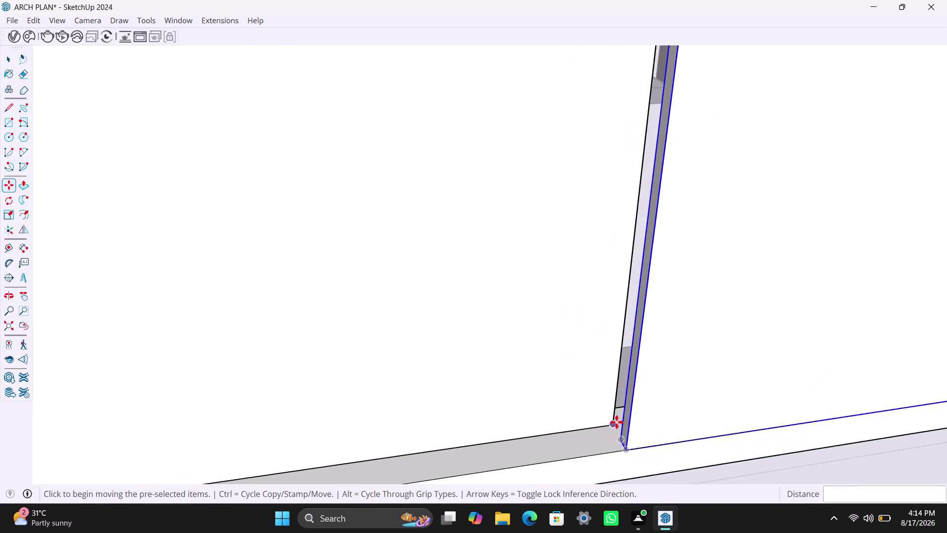
scroll(up, 3)
click(620, 454)
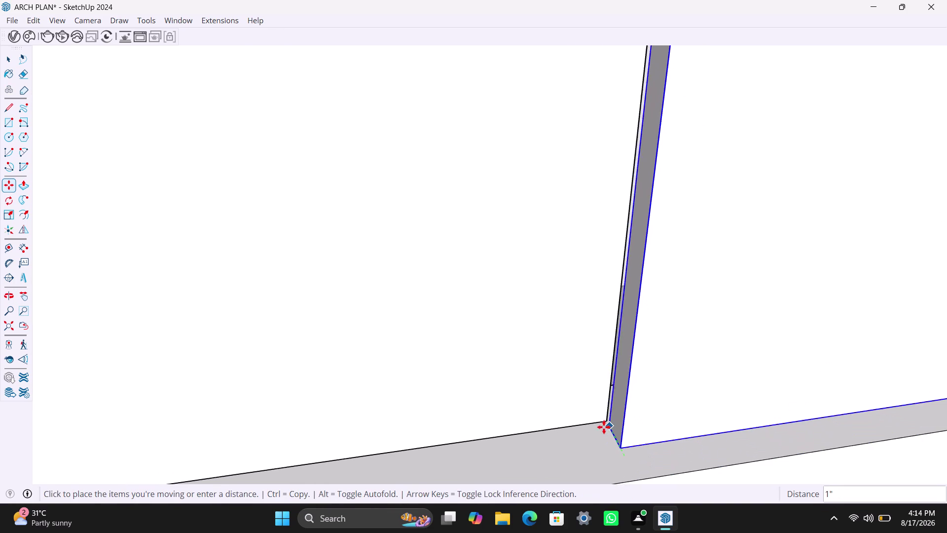
scroll(up, 3)
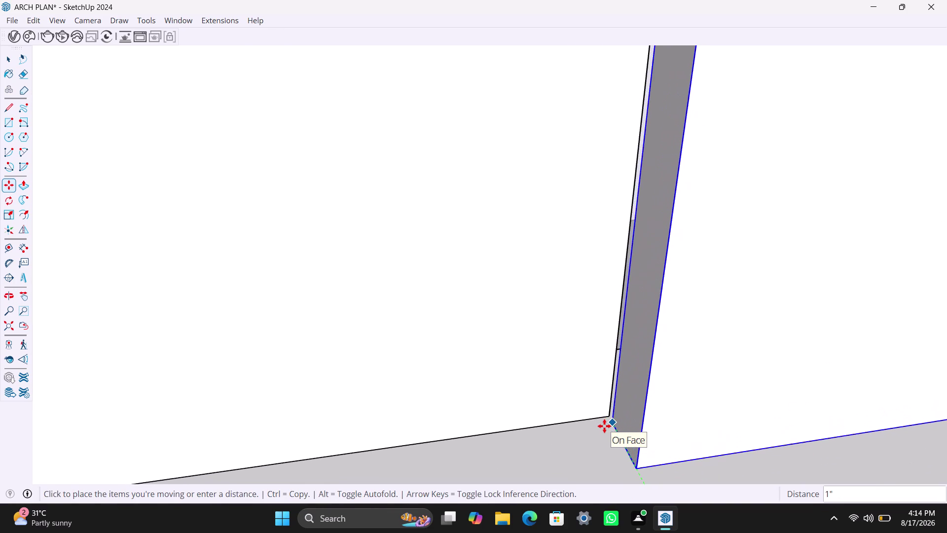
click(611, 417)
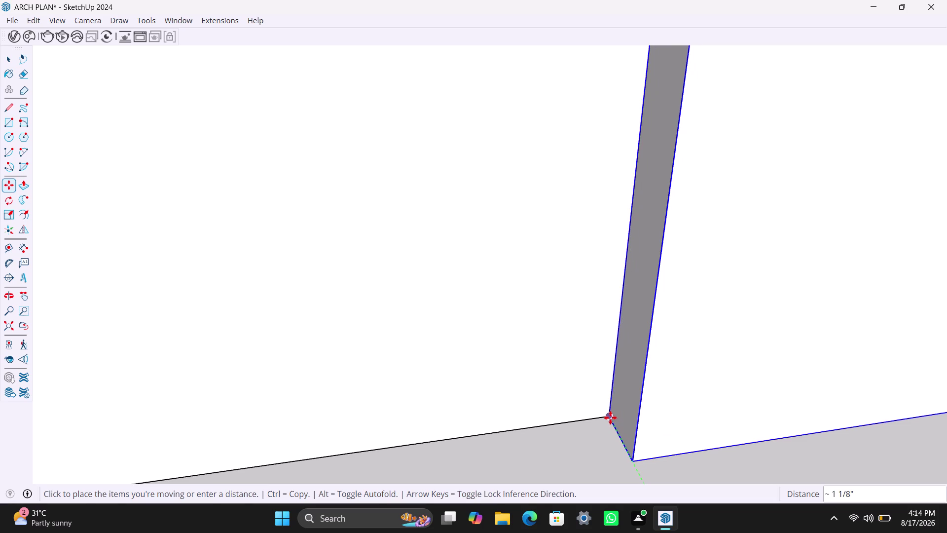
Look along the finished two-sash window and clear the selection.
scroll(down, 3)
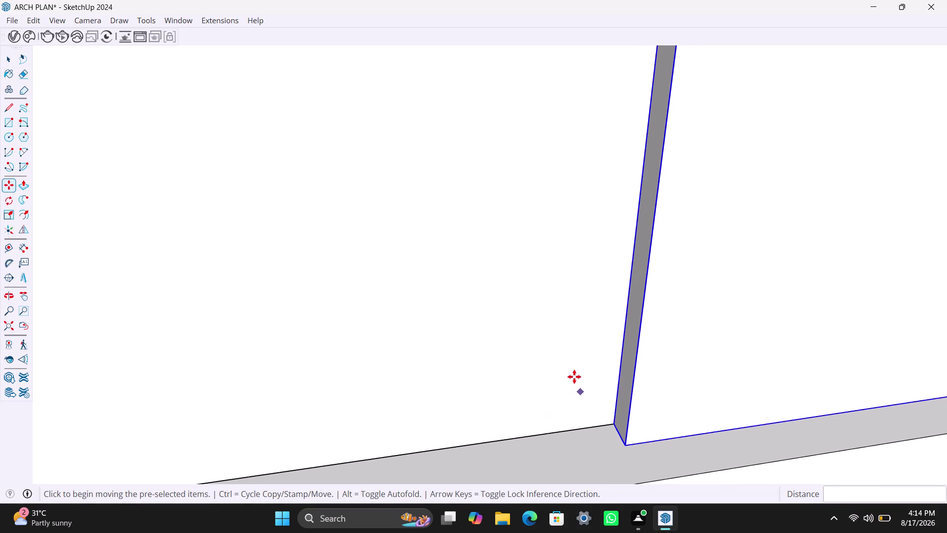
scroll(down, 3)
scroll(down, 3)
scroll(down, 3)
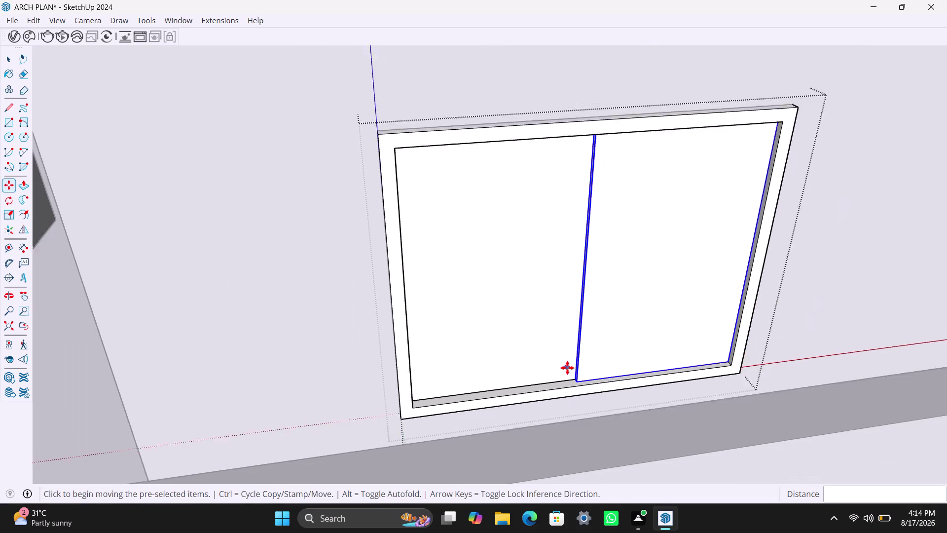
middle_drag(590, 370, 552, 371)
scroll(down, 3)
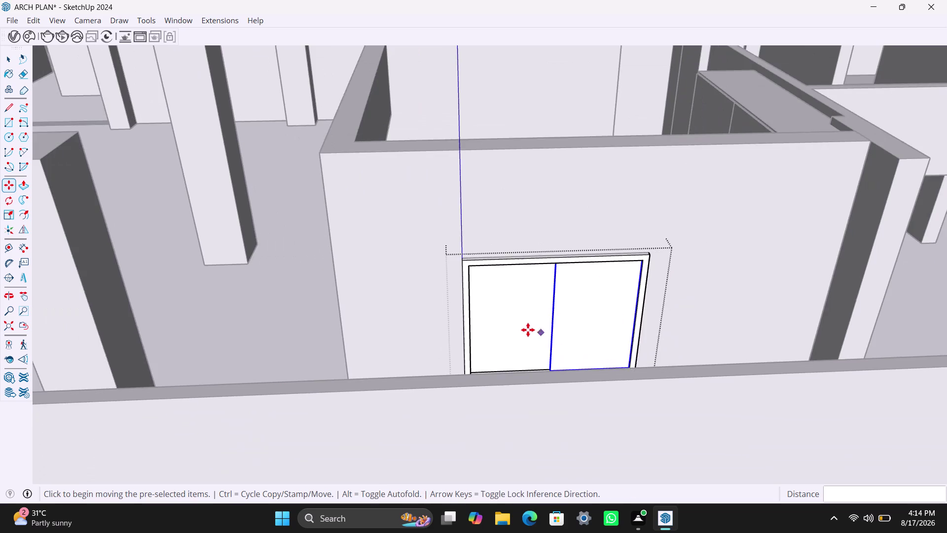
scroll(down, 3)
middle_drag(610, 324, 488, 315)
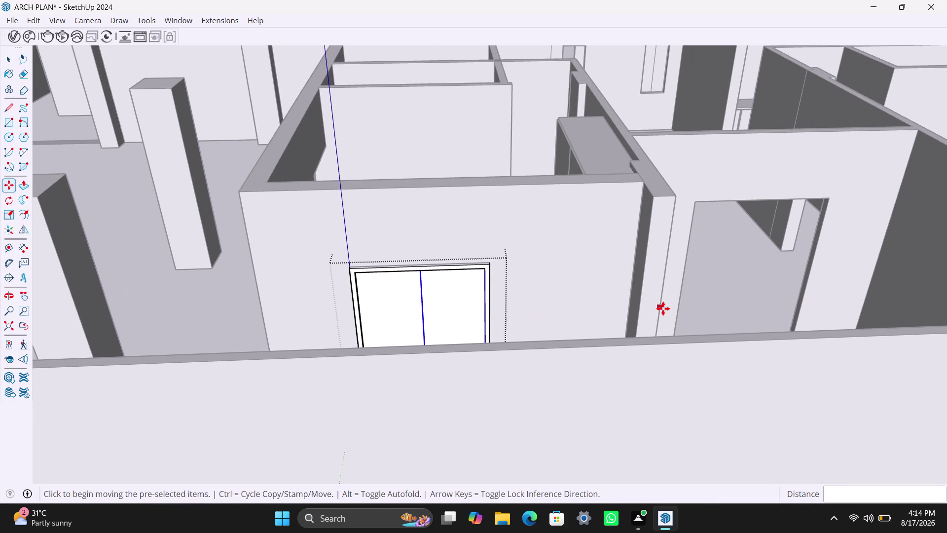
key(space)
click(651, 282)
Orbit and zoom in on the bare opening in the neighbouring wall.
scroll(down, 3)
scroll(down, 3)
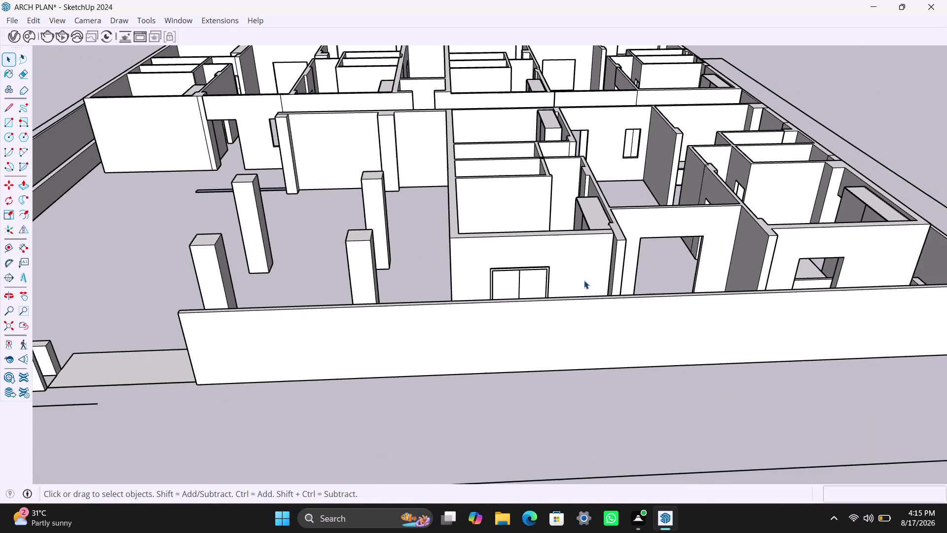
middle_drag(590, 273, 451, 274)
scroll(up, 3)
middle_drag(683, 281, 670, 314)
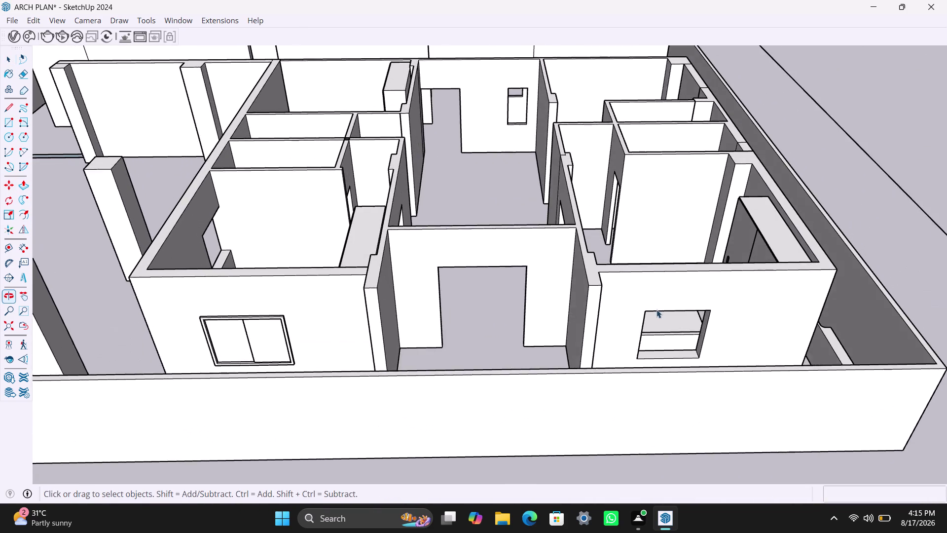
scroll(up, 3)
middle_drag(655, 334, 642, 312)
scroll(up, 3)
middle_drag(621, 301, 613, 293)
scroll(up, 3)
middle_drag(616, 323, 609, 314)
key(r)
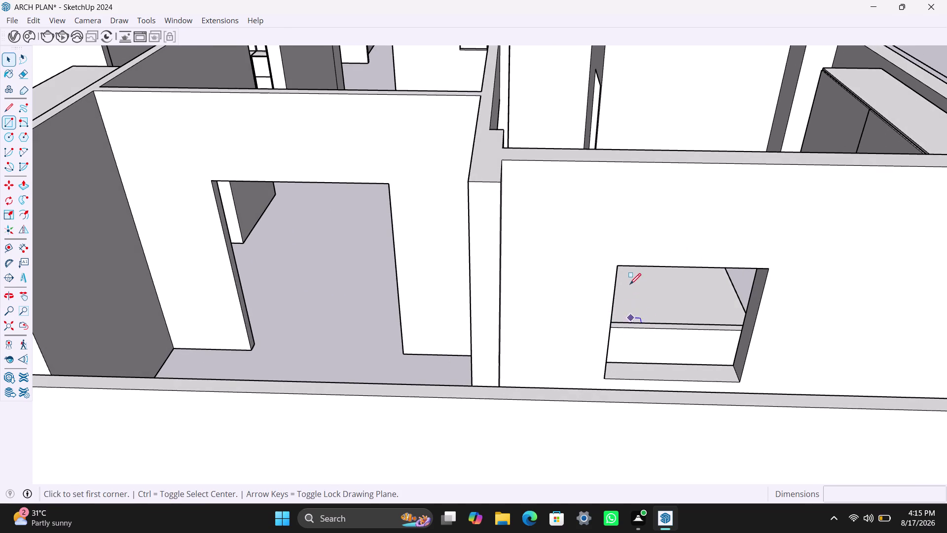
Draw a rectangle covering the opening and make it a group.
click(618, 268)
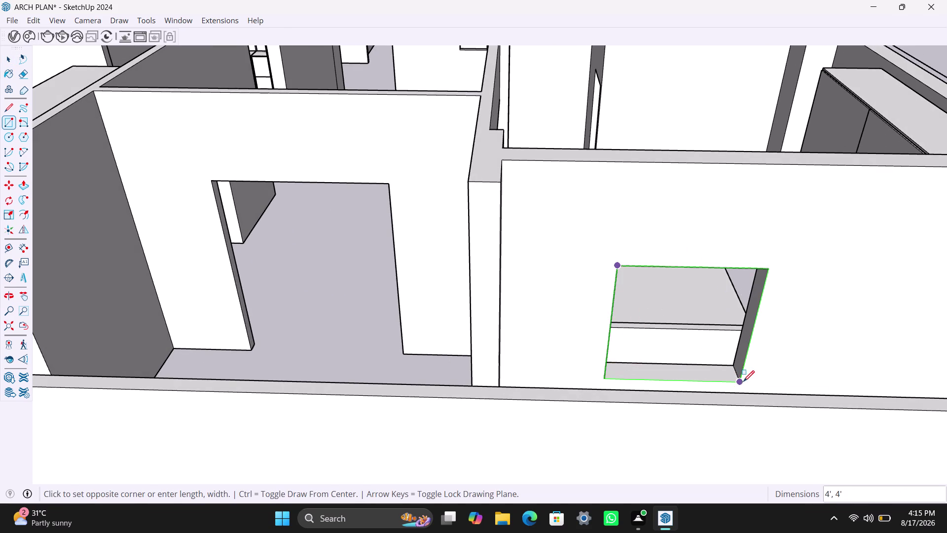
click(739, 380)
key(space)
double_click(693, 337)
right_click(692, 336)
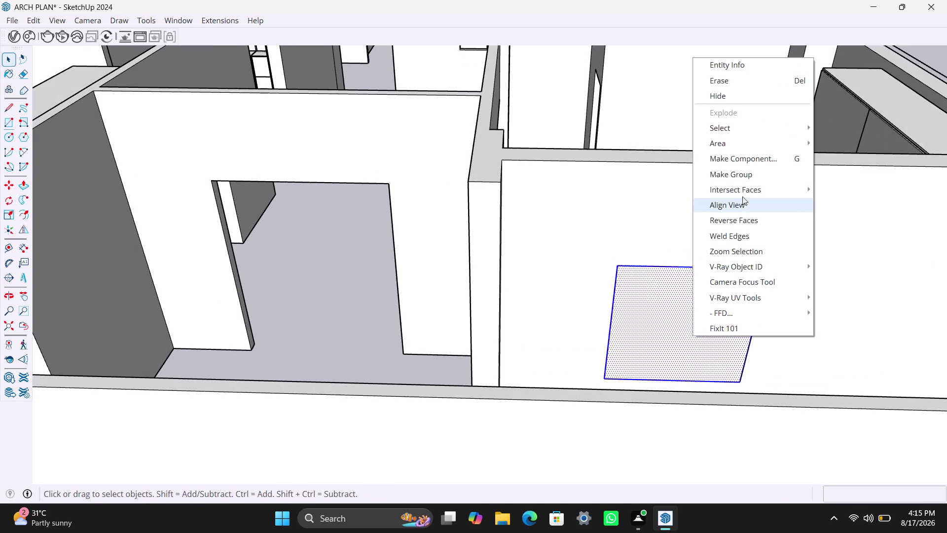
click(744, 178)
triple_click(676, 335)
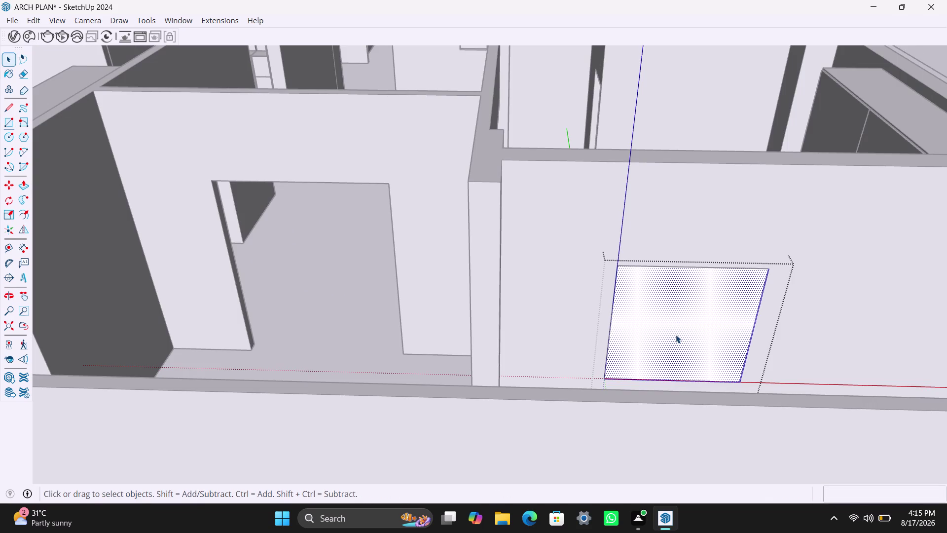
Offset the group's face 2" inward and delete the inner face, leaving a frame ring.
key(f)
click(635, 309)
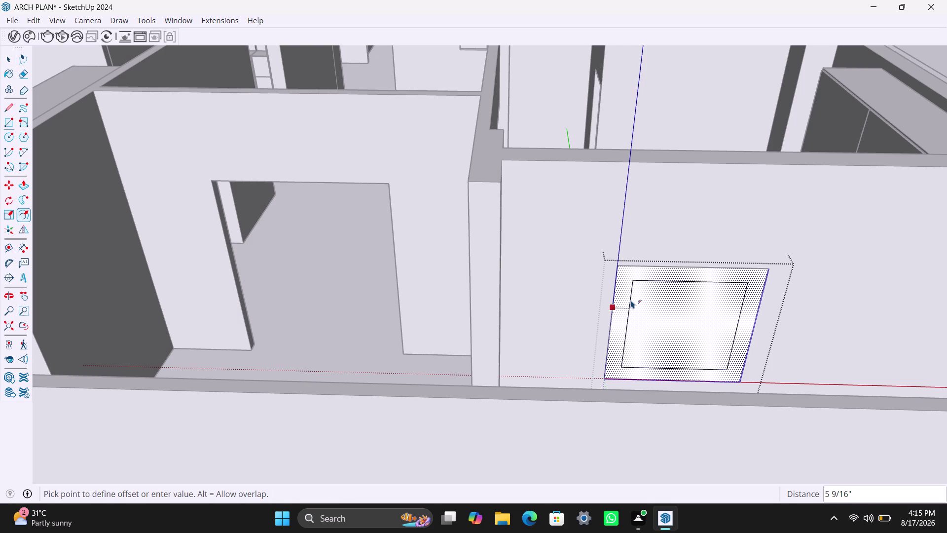
text(2")
key(Return)
key(space)
click(650, 310)
key(Delete)
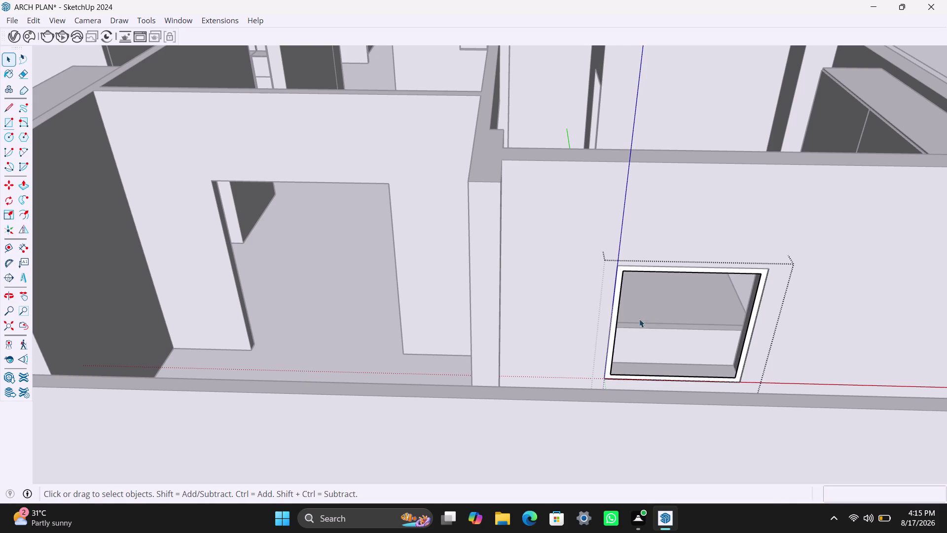
Pull the frame ring out 1½ inches from the wall.
scroll(up, 3)
click(611, 318)
key(p)
click(611, 318)
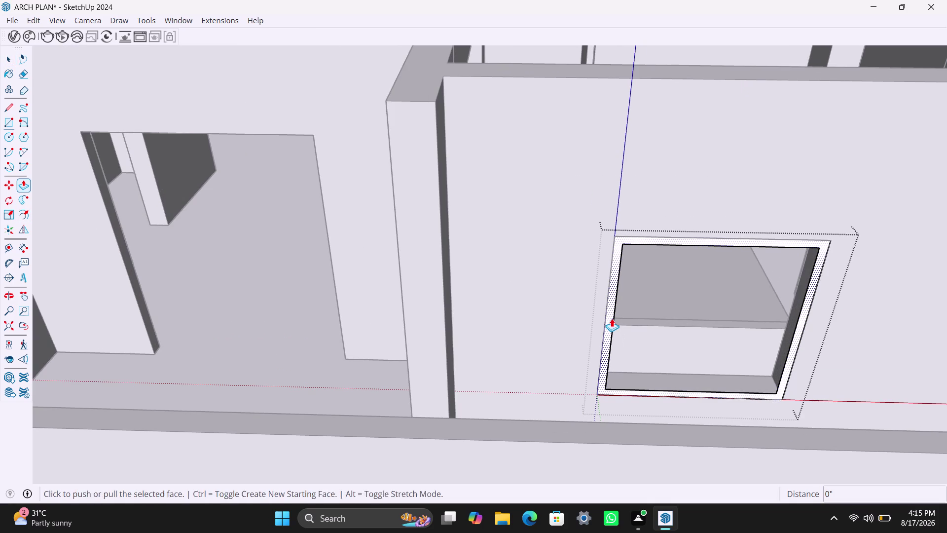
key(1)
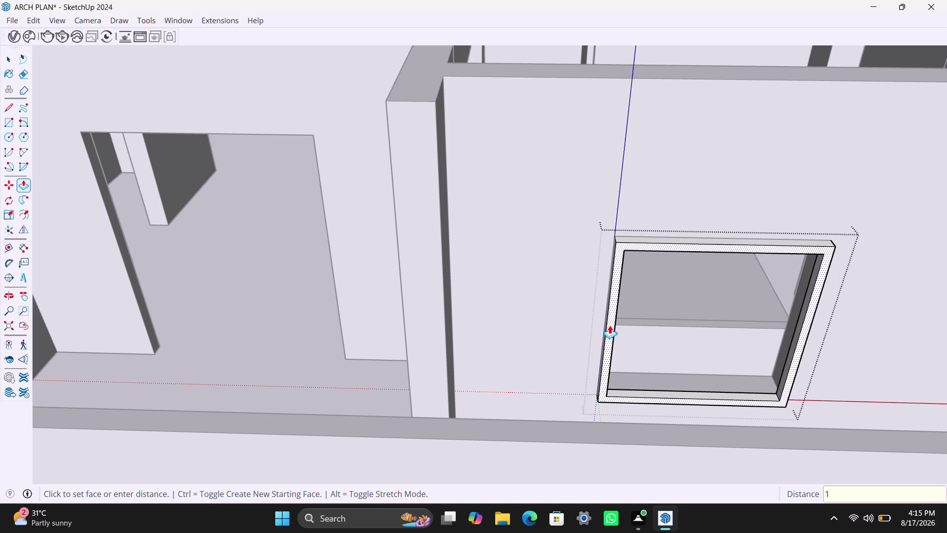
text(.5")
key(Return)
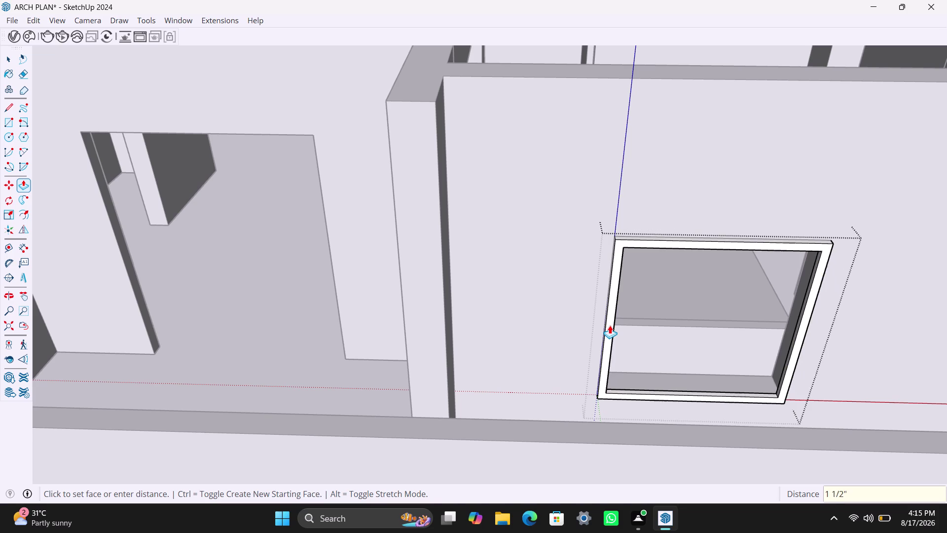
scroll(down, 3)
scroll(down, 3)
middle_drag(744, 216, 493, 279)
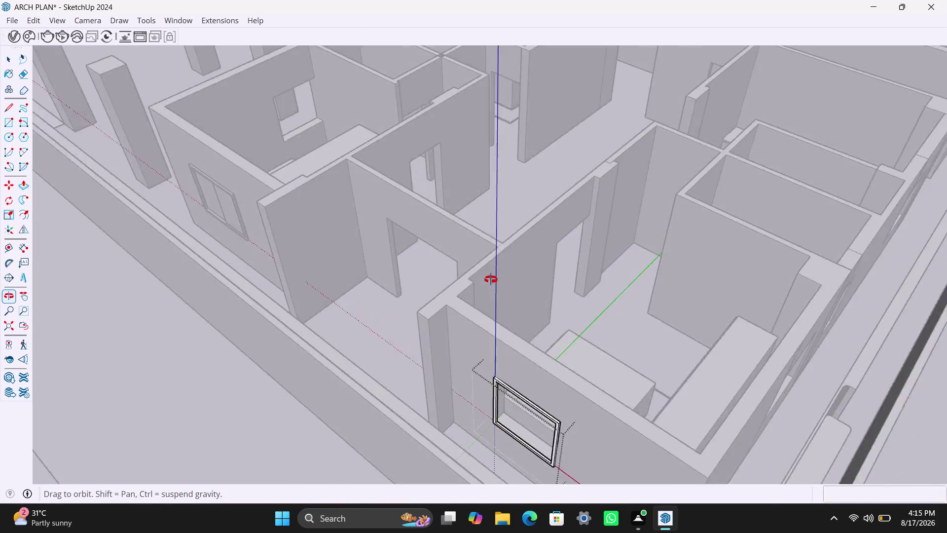
Pull the frame's back face out 1½ inches on the back side of the wall.
middle_drag(492, 279, 490, 279)
scroll(down, 3)
middle_drag(568, 324, 404, 330)
scroll(up, 3)
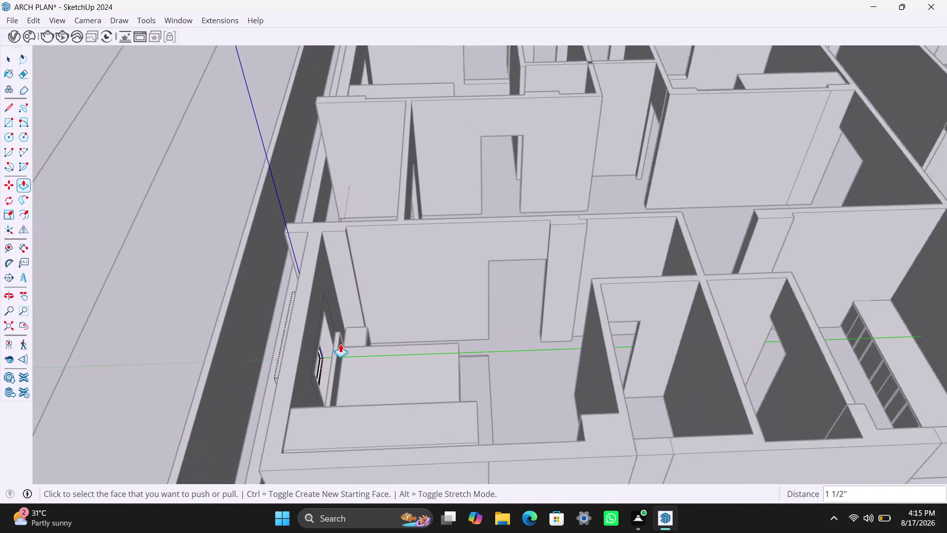
scroll(up, 3)
scroll(up, 3)
scroll(up, 3)
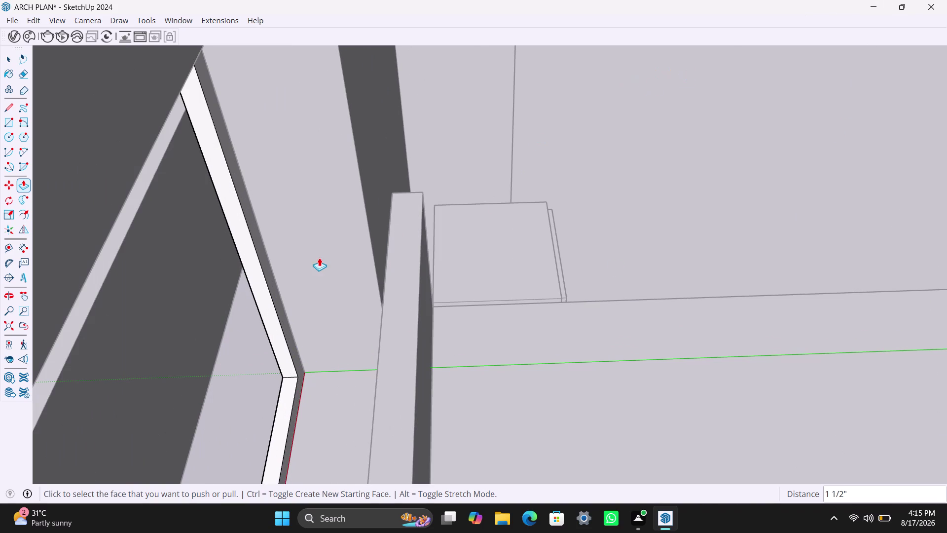
click(277, 289)
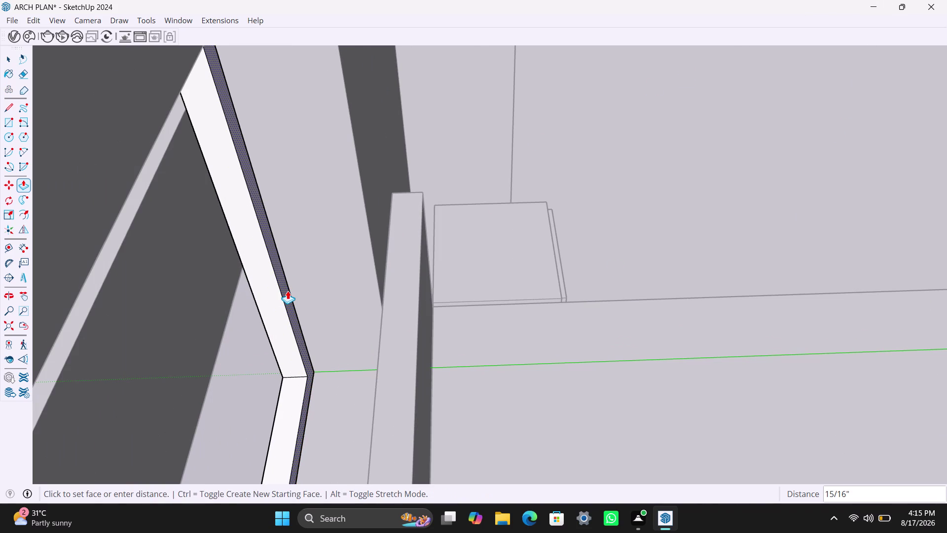
text(1.5")
key(Return)
Orbit back around to view the new frame face-on from the front.
scroll(down, 3)
middle_drag(305, 367, 452, 330)
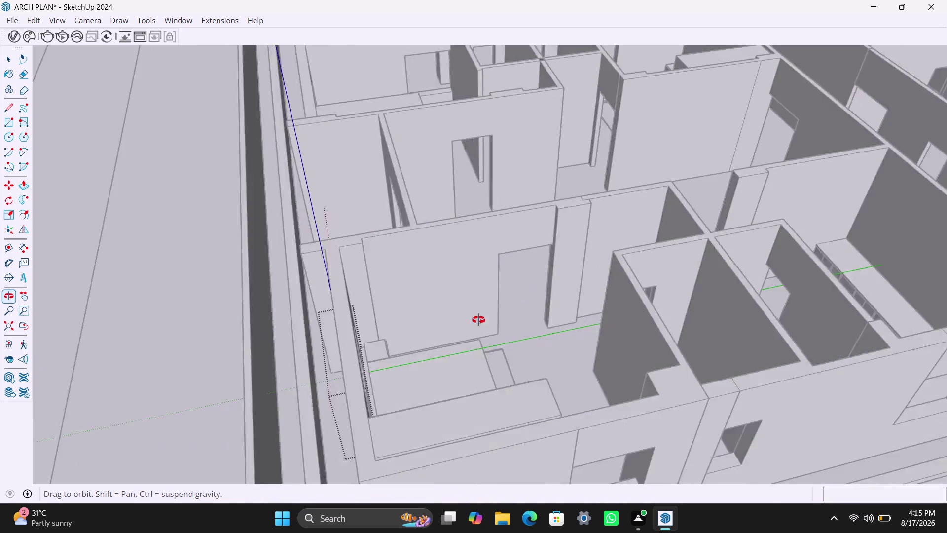
middle_drag(453, 331, 591, 281)
middle_drag(585, 286, 585, 352)
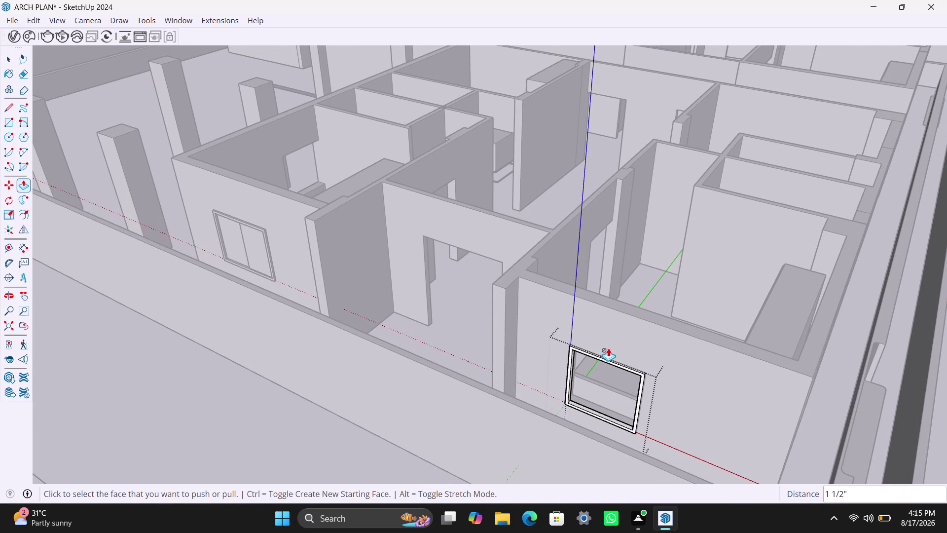
scroll(up, 3)
middle_drag(657, 416, 728, 389)
scroll(up, 3)
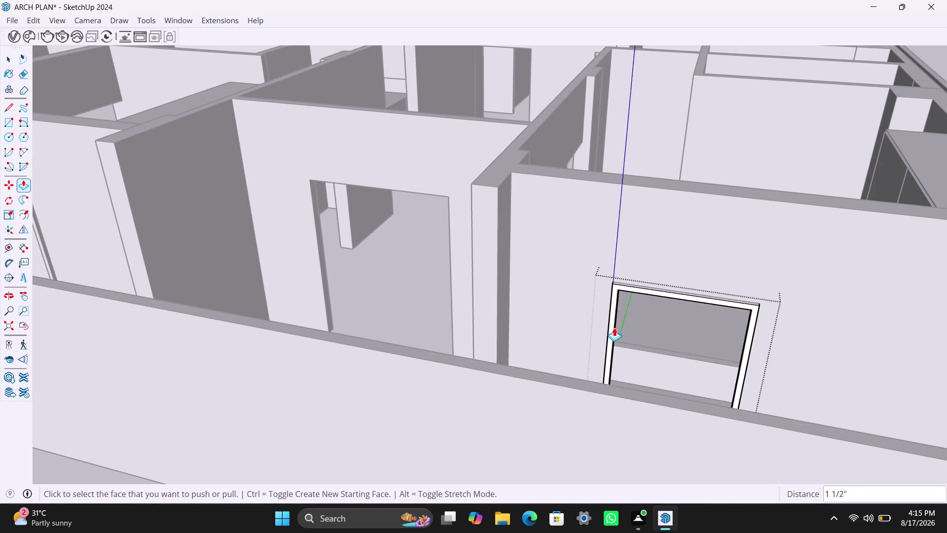
middle_drag(643, 351, 644, 394)
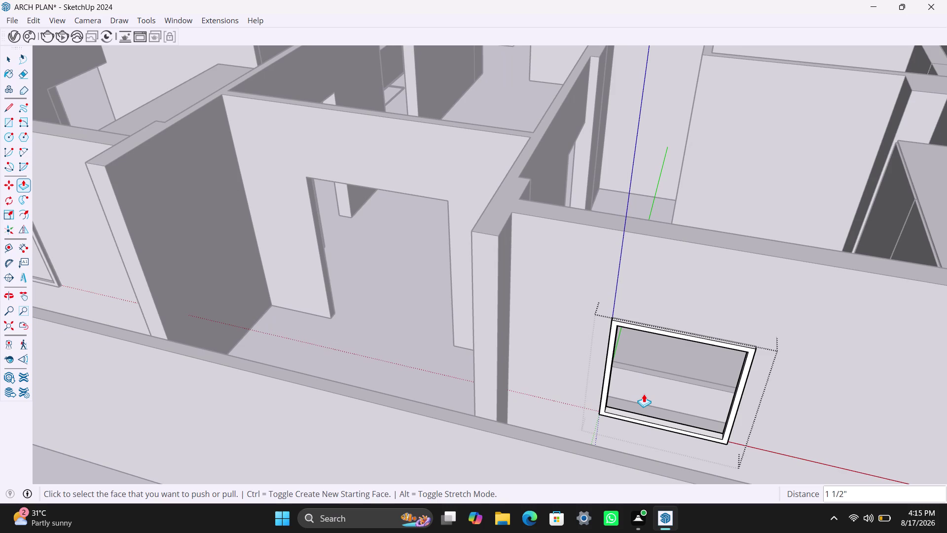
Draw a rectangle over the new frame's left half and delete the right half.
key(r)
click(620, 327)
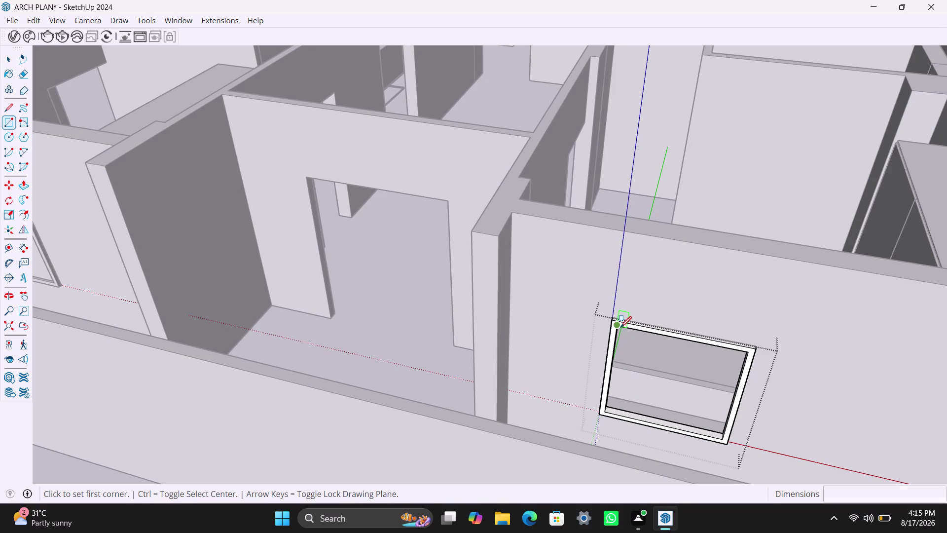
click(666, 427)
key(space)
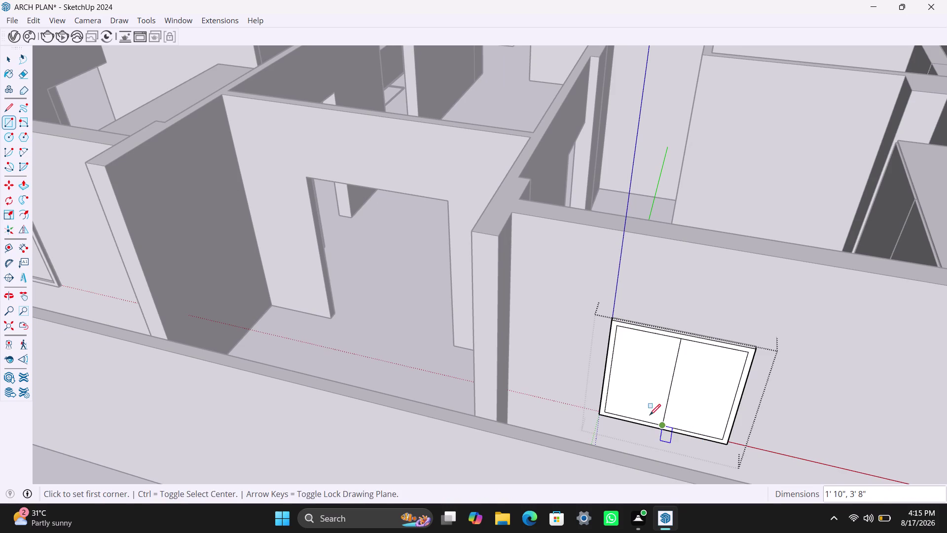
double_click(690, 397)
click(690, 403)
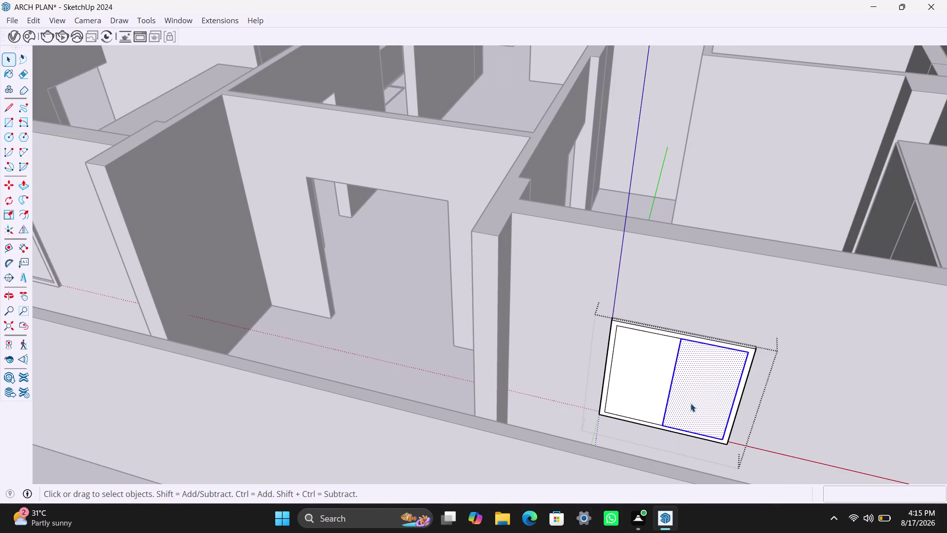
key(BackSpace)
key(Delete)
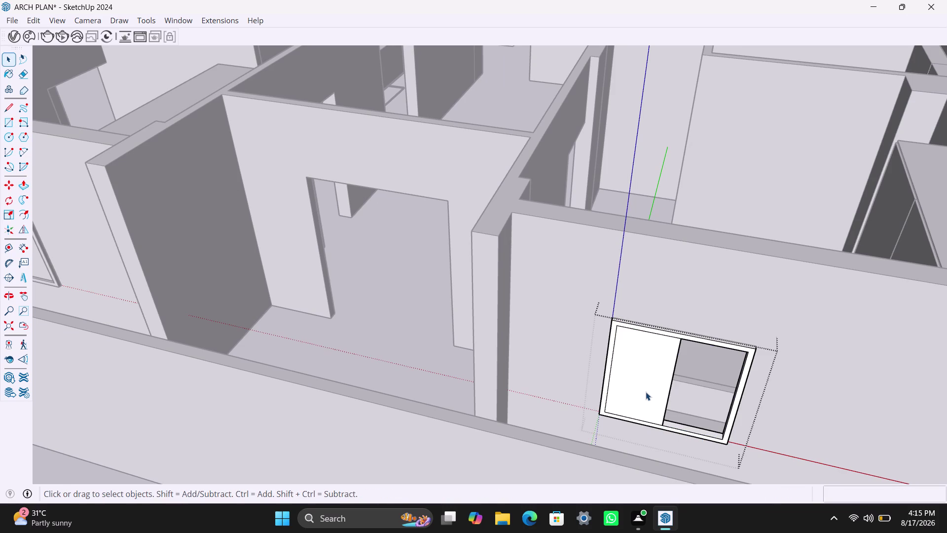
Group the left half panel and push/pull it 18 mm thick.
double_click(646, 391)
right_click(645, 392)
click(703, 217)
triple_click(659, 363)
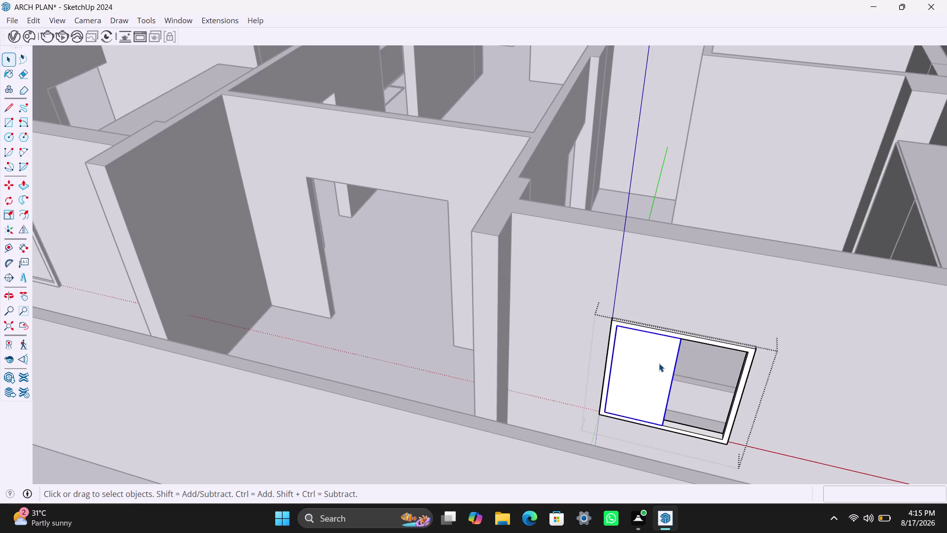
scroll(up, 3)
key(p)
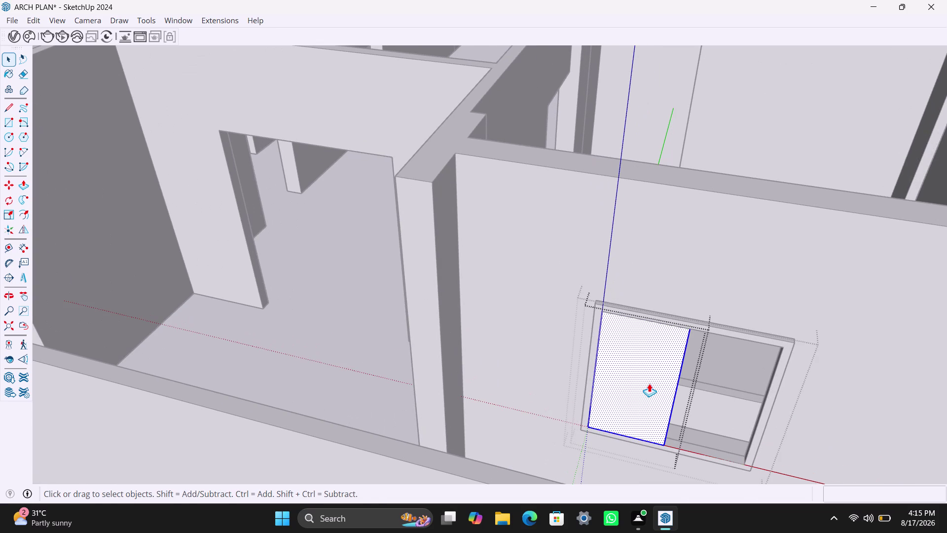
click(649, 383)
text(18)
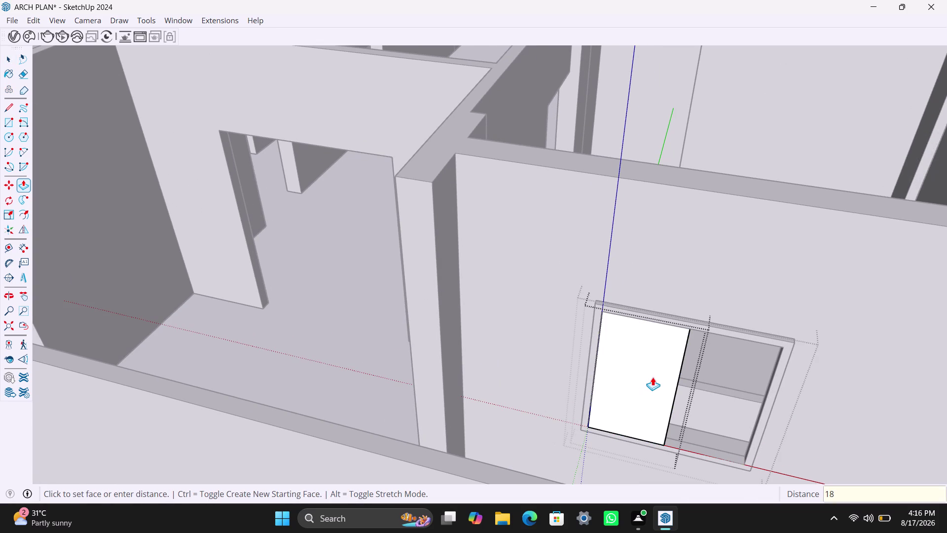
text(mm)
key(Return)
Close the panel group and select the left sash panel.
key(space)
click(729, 289)
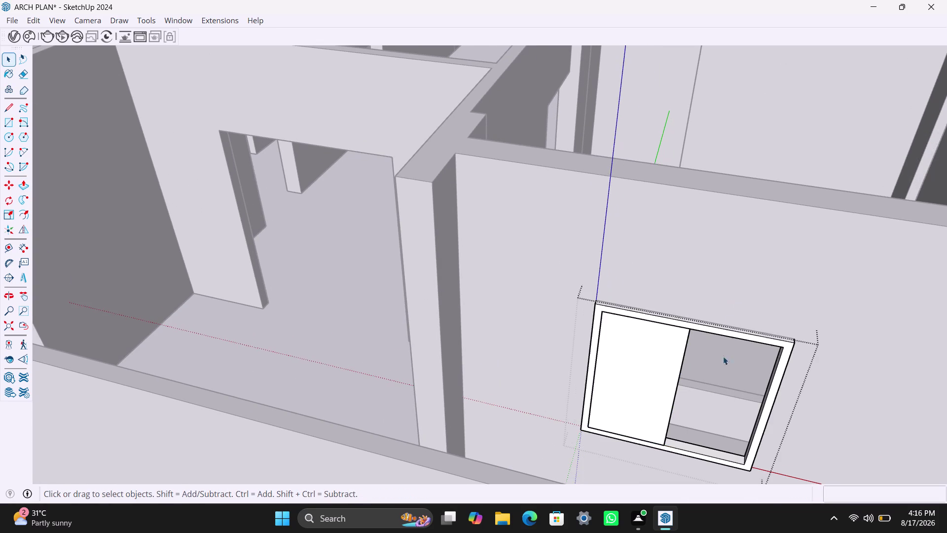
scroll(up, 3)
click(657, 434)
scroll(up, 3)
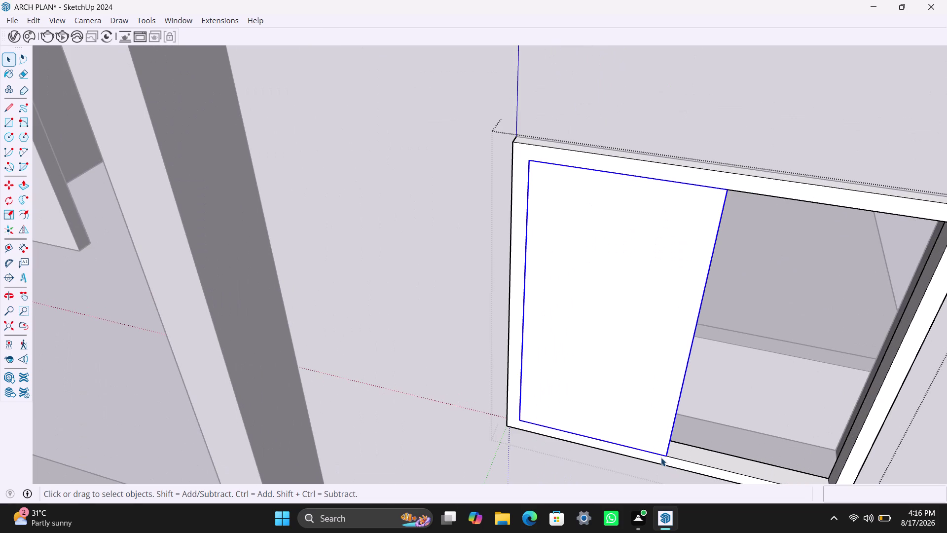
Copy the sash panel with Move and Ctrl, placing the duplicate beside the original.
key(m)
click(668, 457)
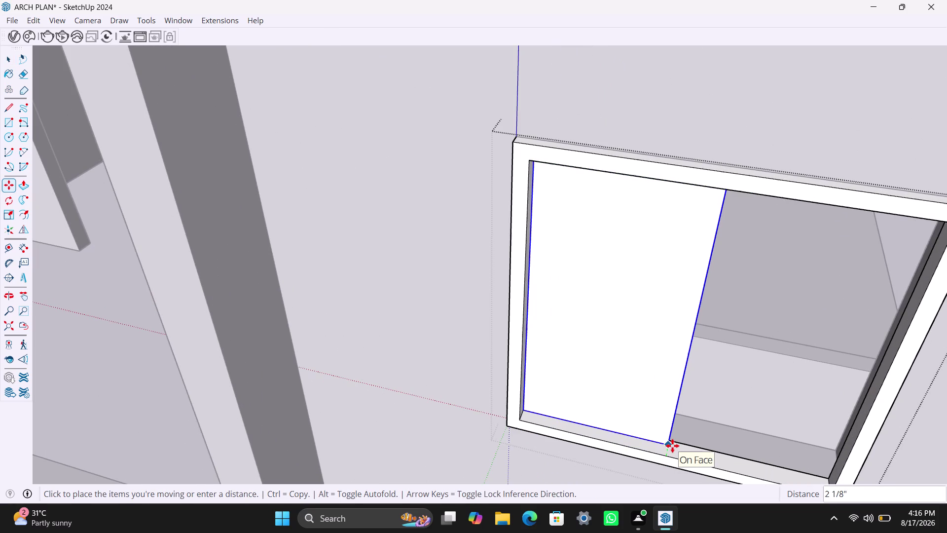
click(672, 445)
key(m)
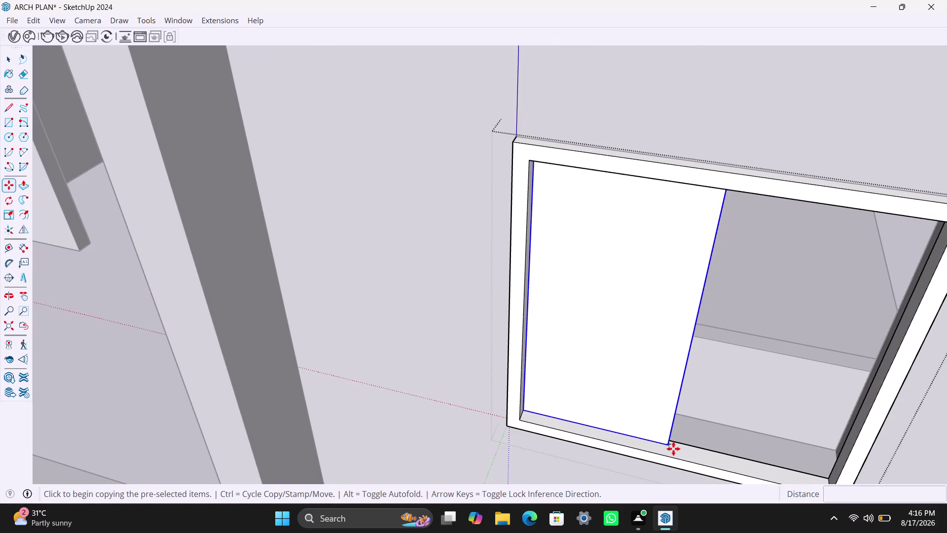
click(673, 448)
scroll(down, 3)
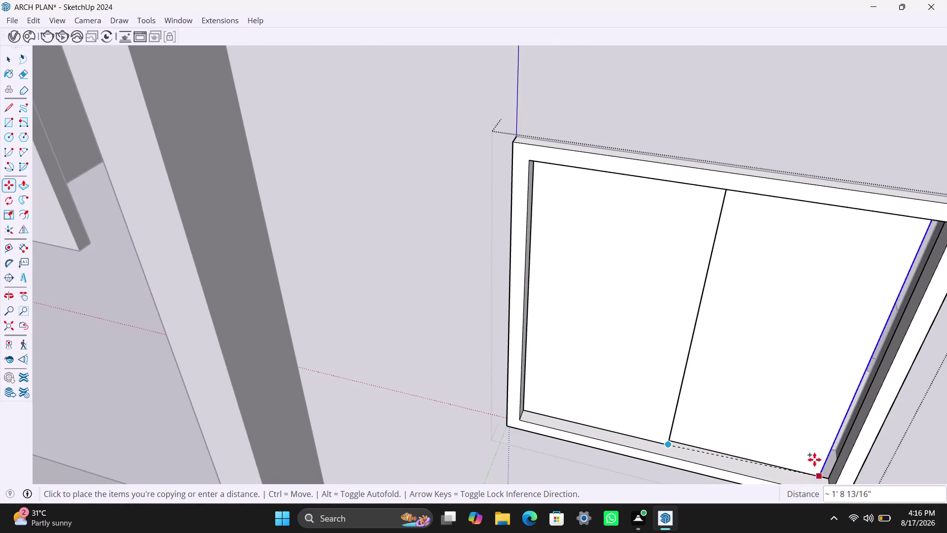
scroll(down, 3)
middle_drag(813, 455, 790, 378)
click(806, 401)
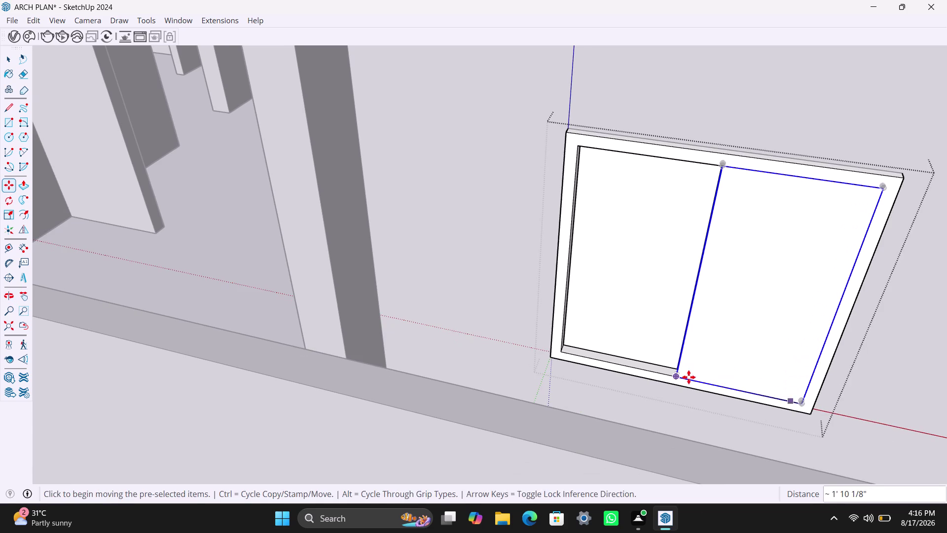
Snap the second sash by its corner flush against the window frame.
middle_drag(663, 362, 744, 416)
scroll(up, 3)
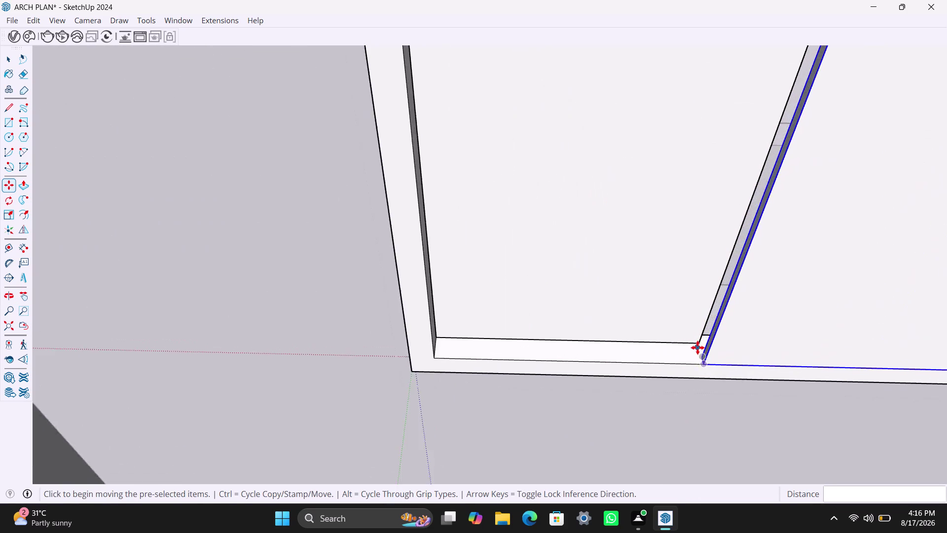
scroll(up, 3)
click(714, 379)
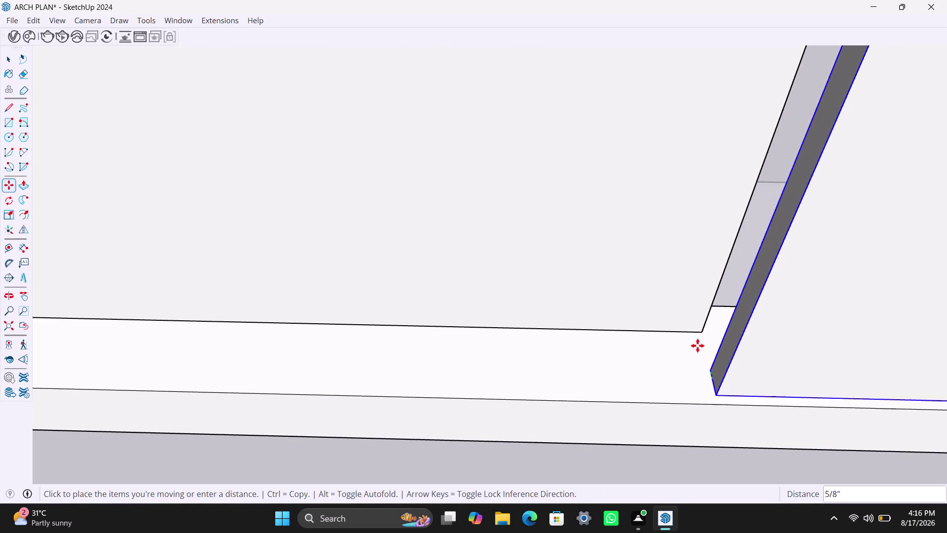
click(696, 333)
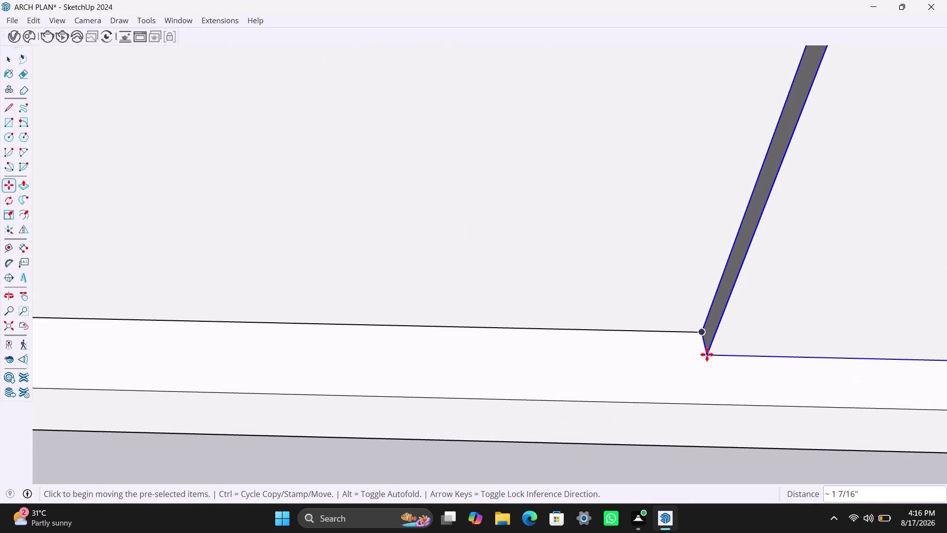
Zoom and orbit out to the floor plan, then clear the sash selection.
scroll(down, 3)
scroll(down, 3)
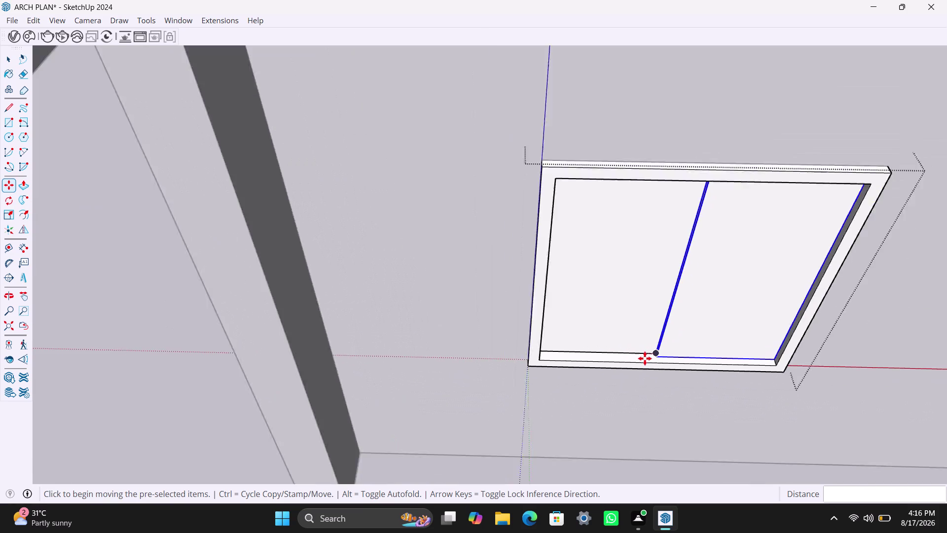
scroll(down, 3)
scroll(down, 3)
scroll(down, 3)
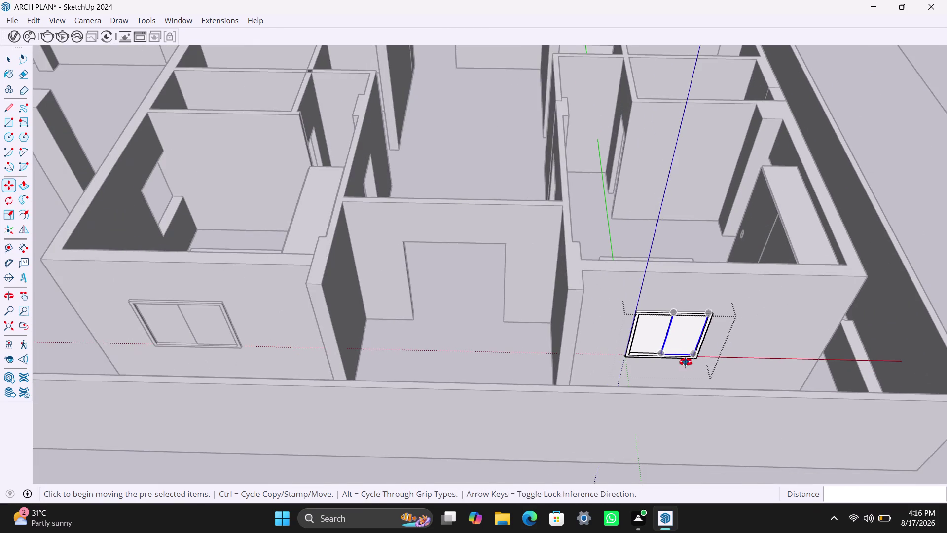
middle_drag(686, 362, 566, 345)
key(space)
click(816, 267)
scroll(down, 3)
middle_drag(725, 321, 673, 325)
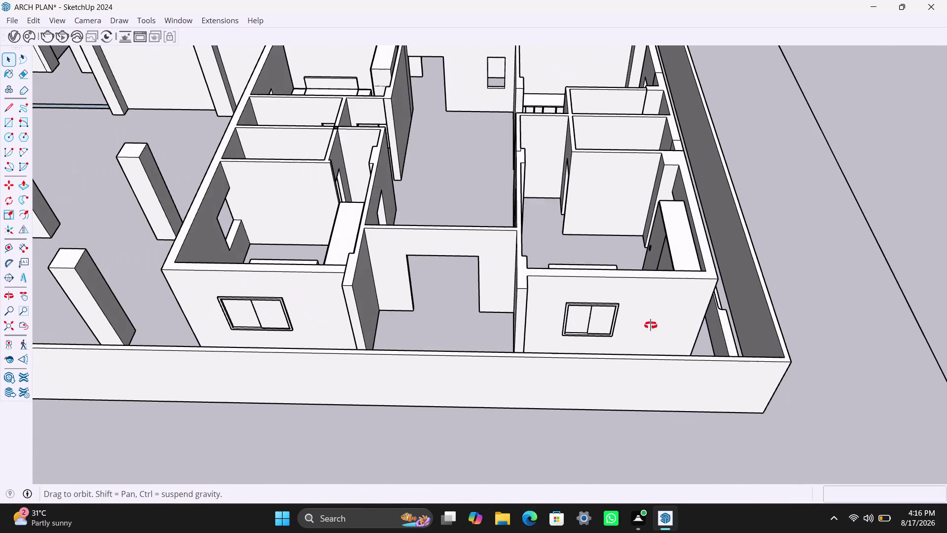
middle_drag(673, 325, 463, 304)
scroll(down, 3)
middle_drag(605, 318, 472, 319)
scroll(up, 3)
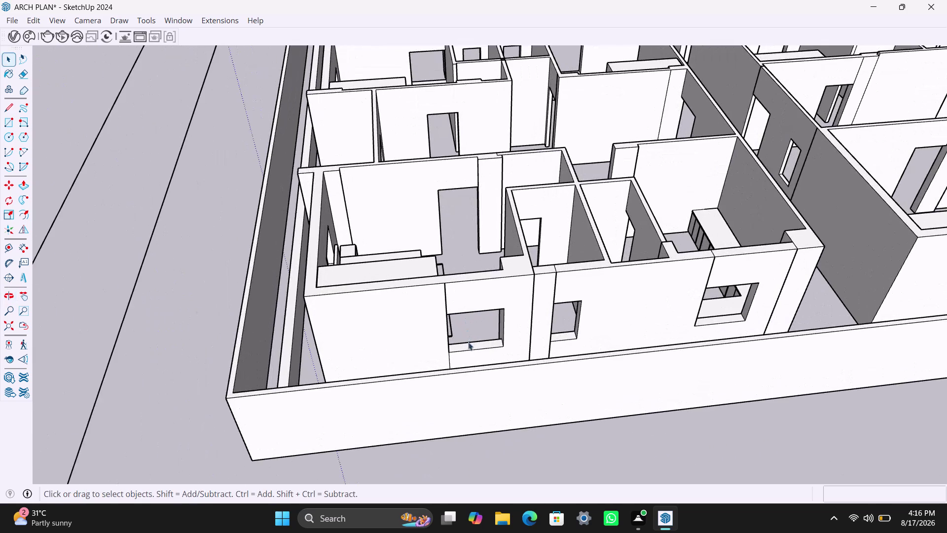
middle_drag(475, 349, 452, 348)
scroll(up, 3)
scroll(up, 3)
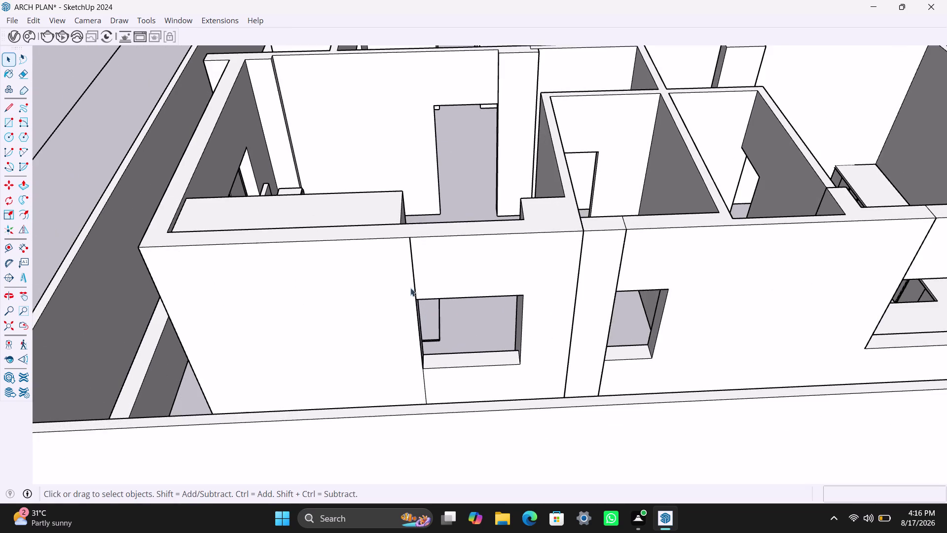
scroll(up, 3)
scroll(up, 3)
scroll(down, 3)
middle_drag(423, 281, 423, 287)
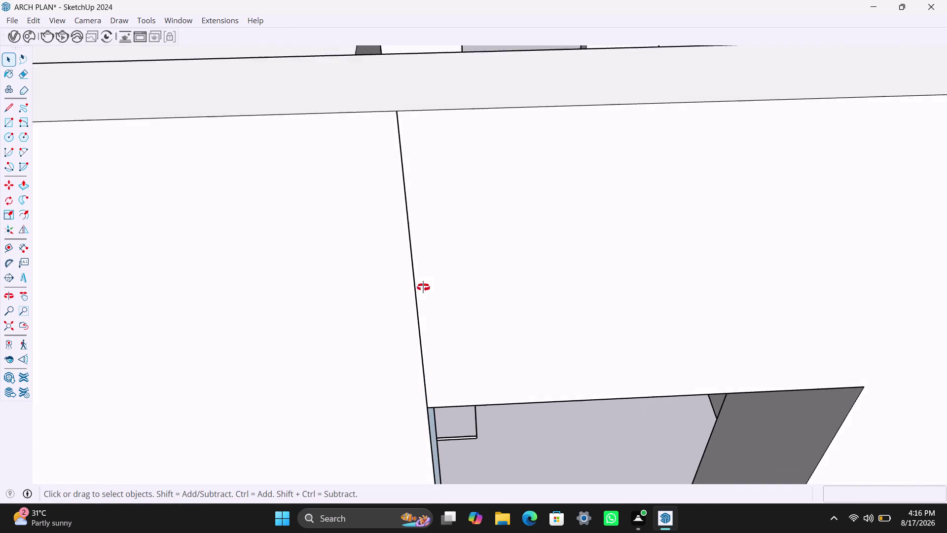
middle_drag(423, 287, 419, 315)
scroll(up, 3)
scroll(up, 3)
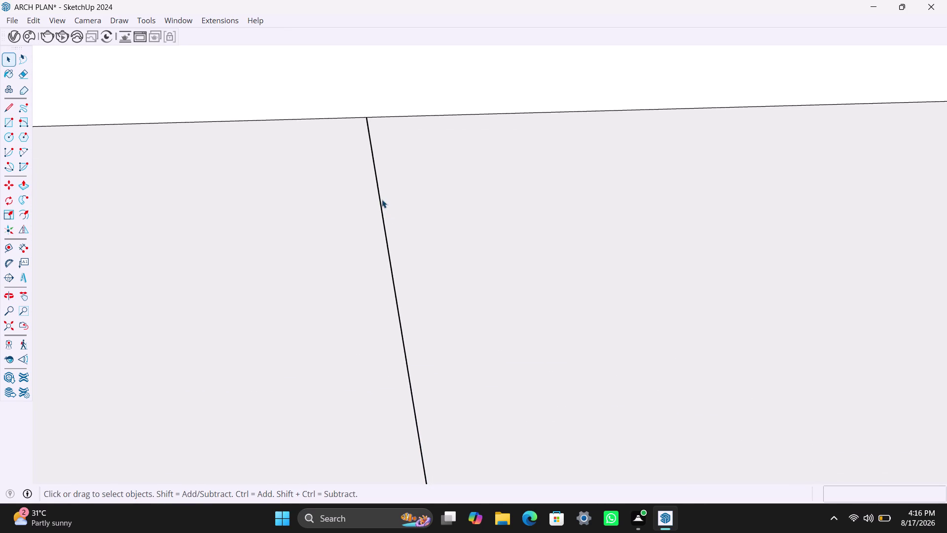
scroll(up, 3)
click(419, 210)
scroll(down, 3)
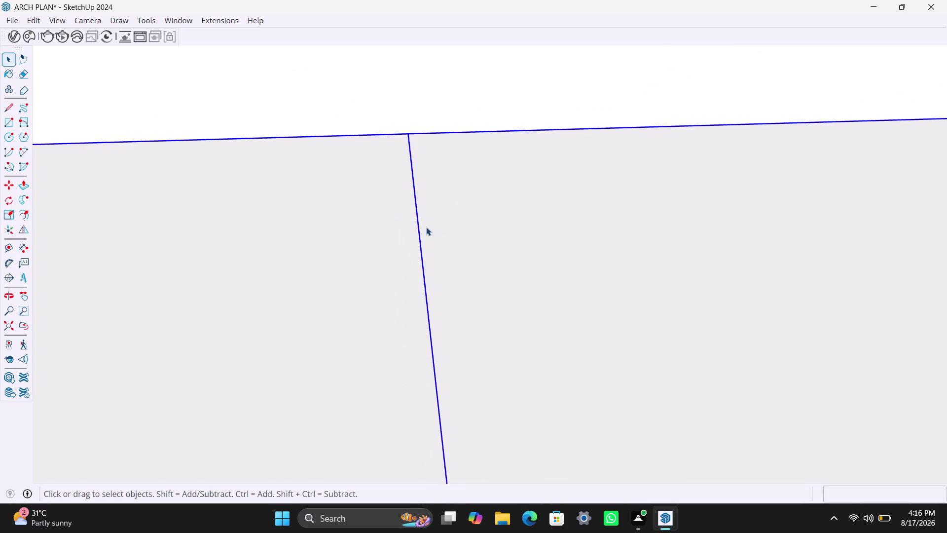
double_click(419, 225)
click(447, 224)
click(419, 234)
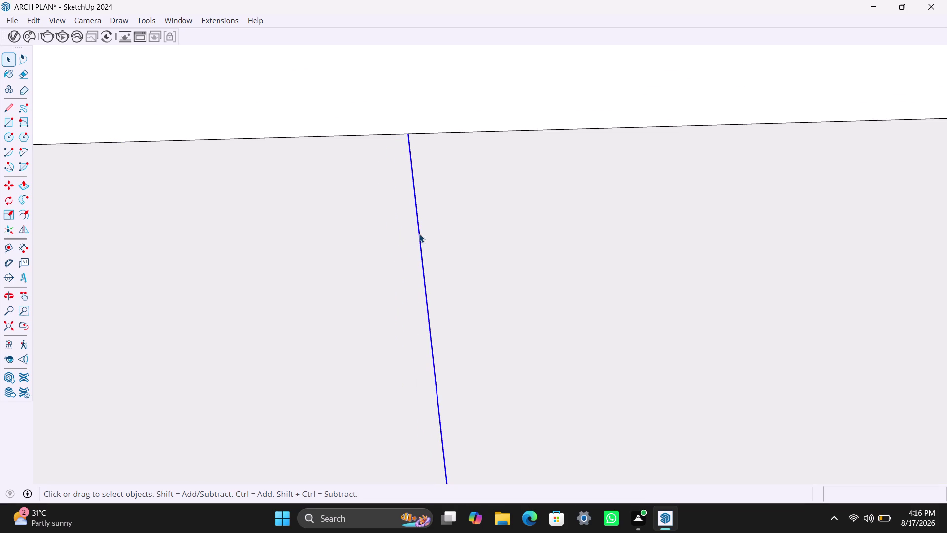
key(Delete)
key(ctrl+z)
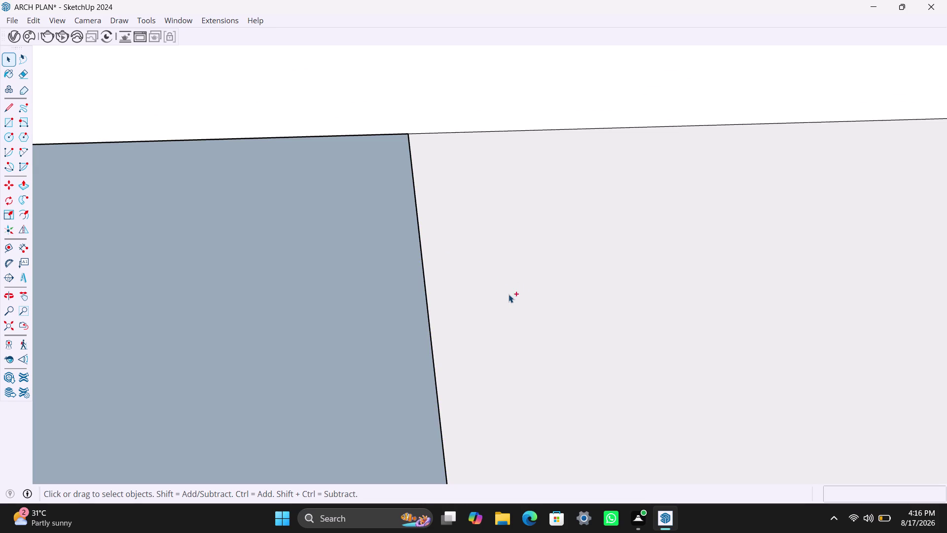
scroll(up, 3)
middle_drag(509, 246, 466, 375)
scroll(up, 3)
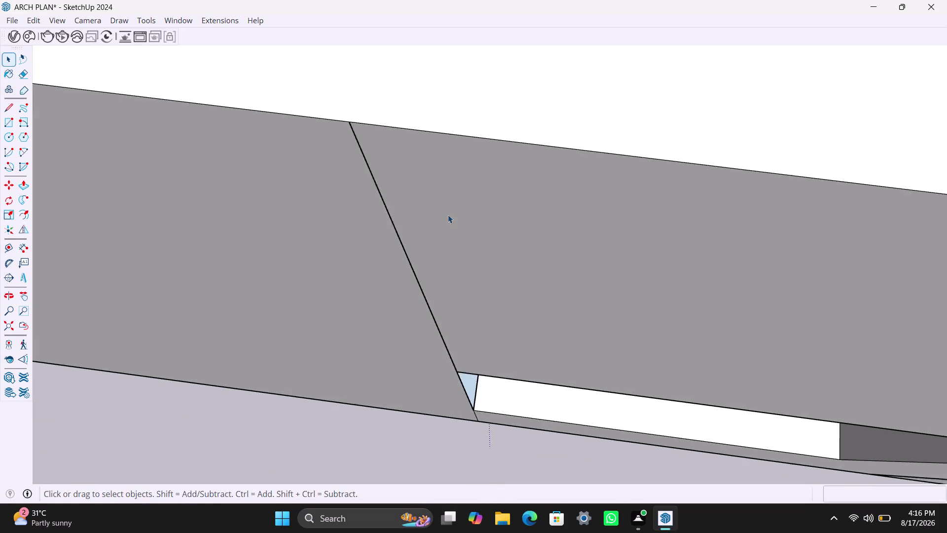
scroll(up, 3)
middle_drag(444, 190, 457, 288)
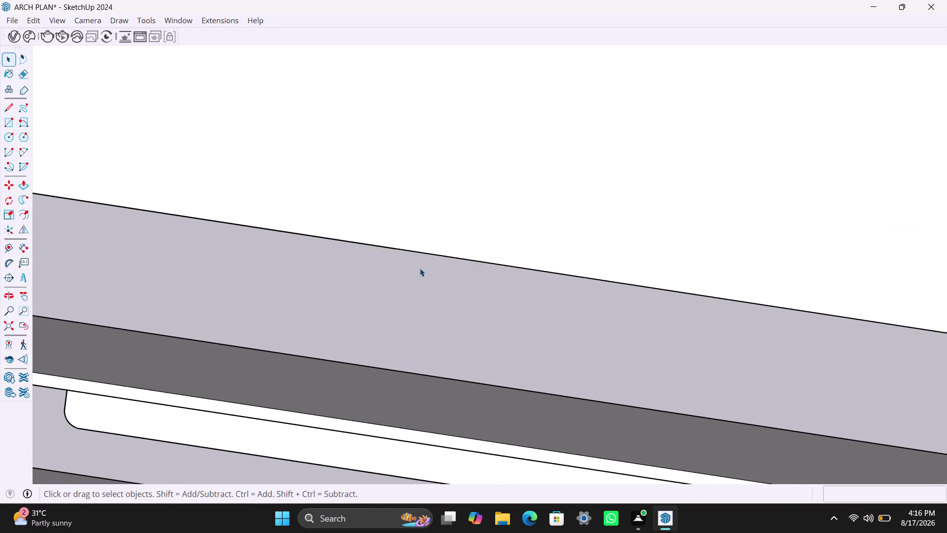
middle_drag(424, 268, 441, 247)
scroll(up, 3)
scroll(down, 3)
scroll(down, 3)
middle_drag(539, 247, 587, 171)
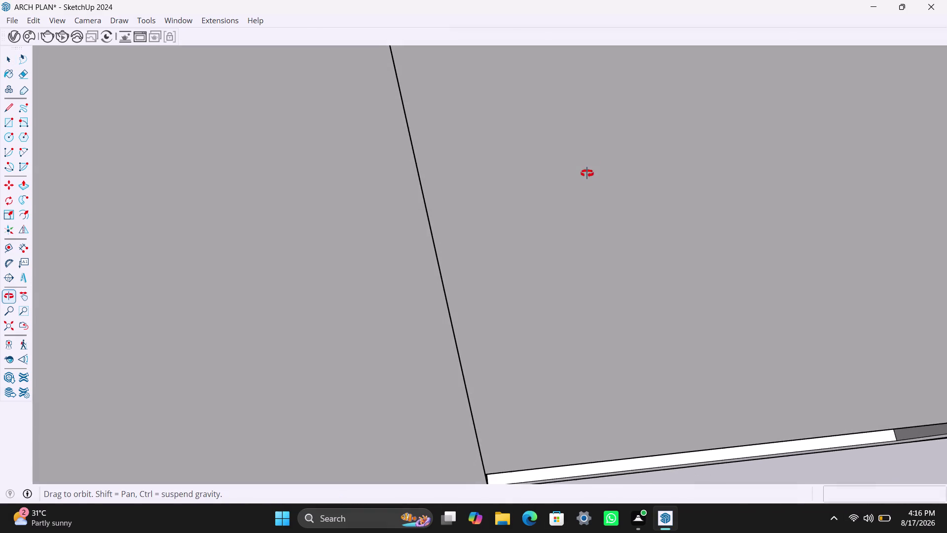
middle_drag(588, 171, 582, 177)
scroll(down, 3)
middle_drag(654, 337, 631, 264)
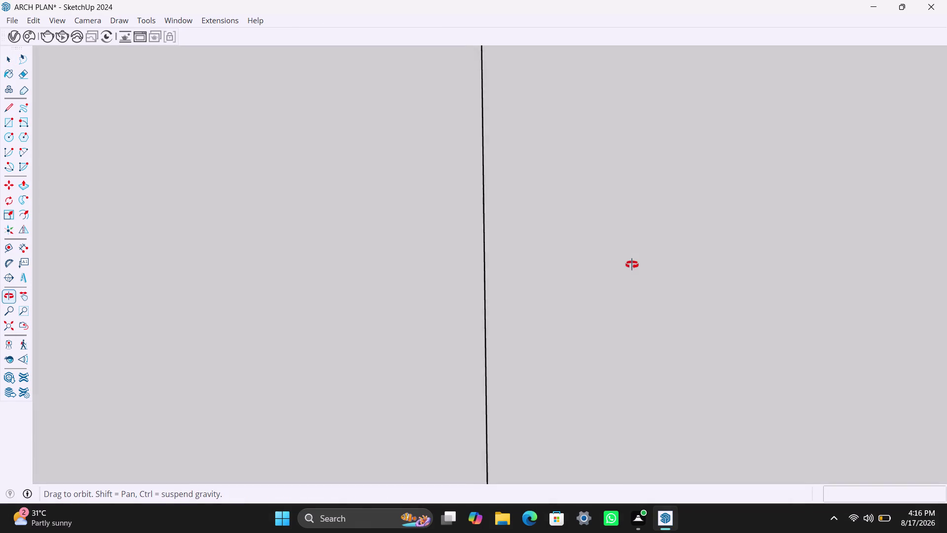
middle_drag(632, 264, 607, 331)
scroll(down, 3)
scroll(down, 3)
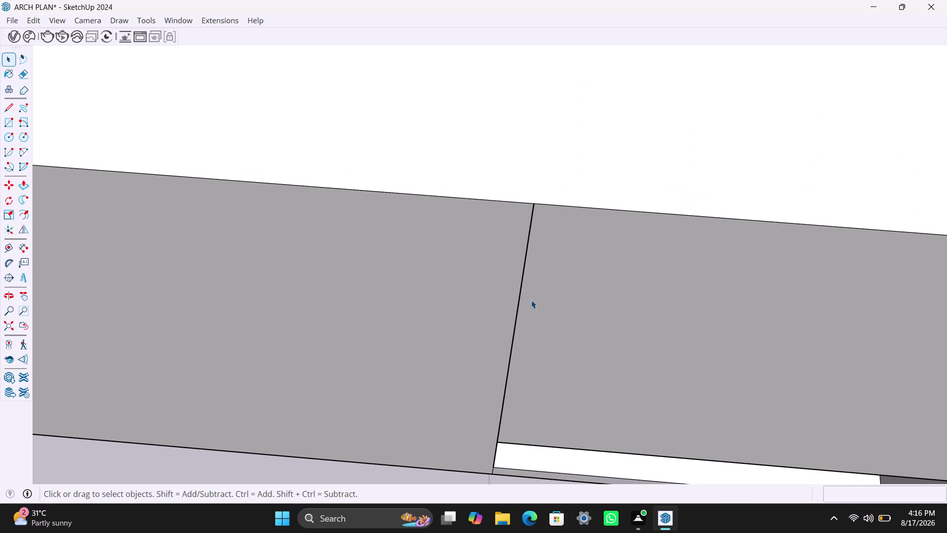
scroll(up, 3)
scroll(up, 3)
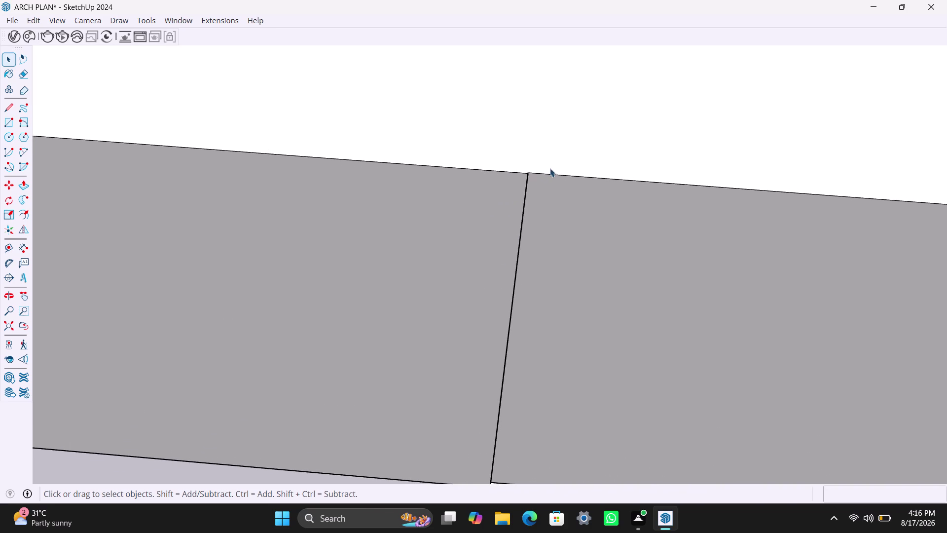
scroll(up, 3)
Push/pull the wall face beside the junction, zooming to reach the neighbouring wall.
click(551, 176)
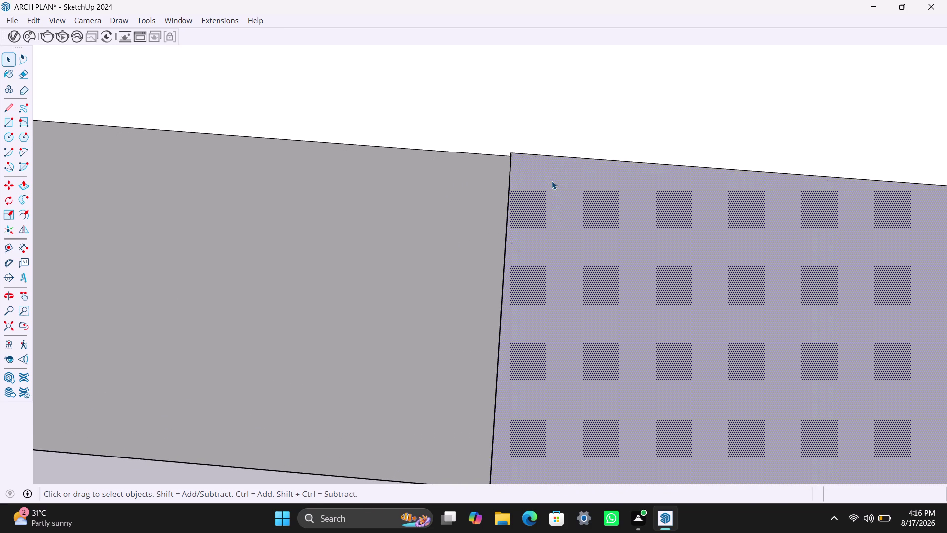
key(p)
click(552, 180)
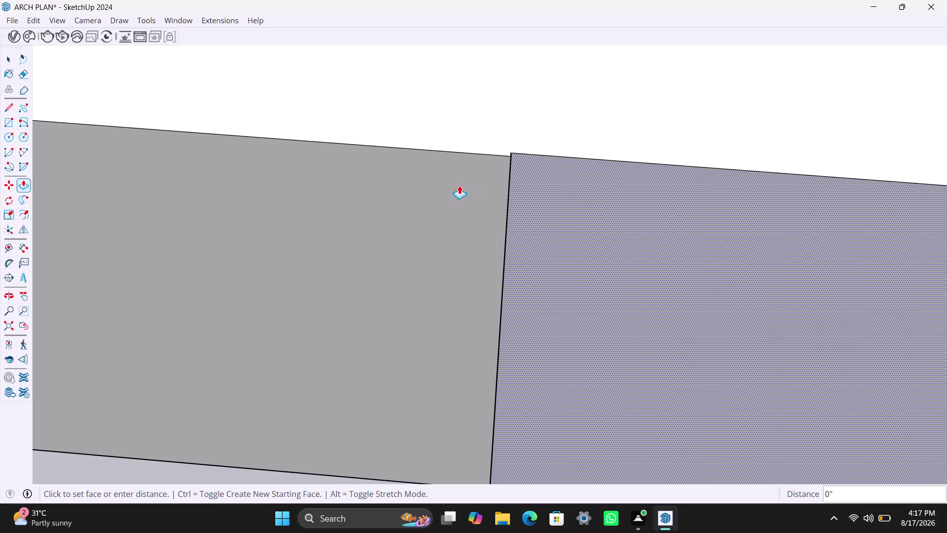
click(544, 205)
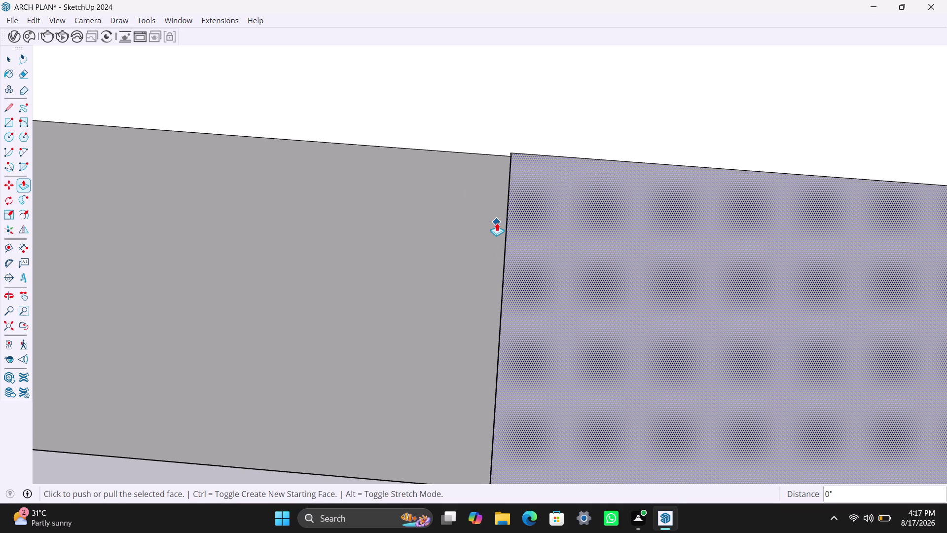
scroll(up, 3)
scroll(up, 3)
scroll(down, 3)
scroll(down, 3)
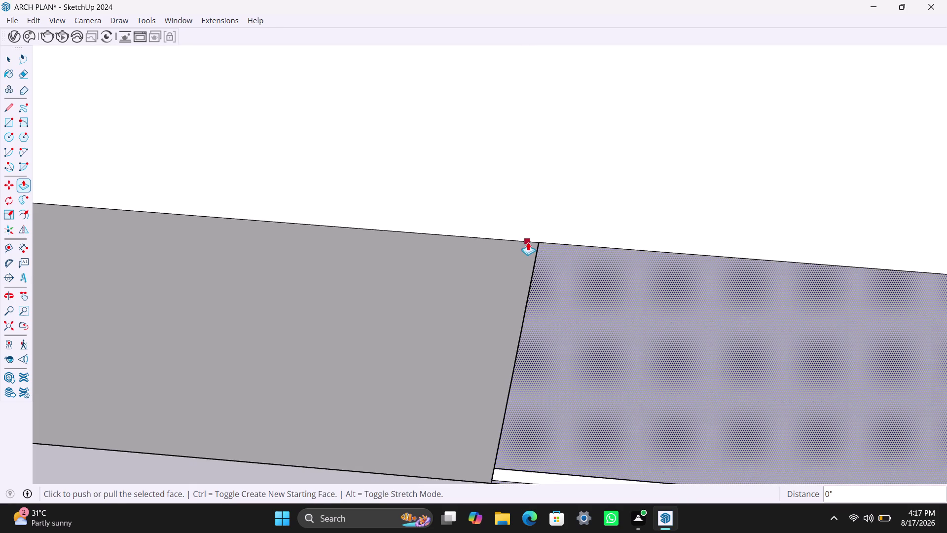
scroll(down, 3)
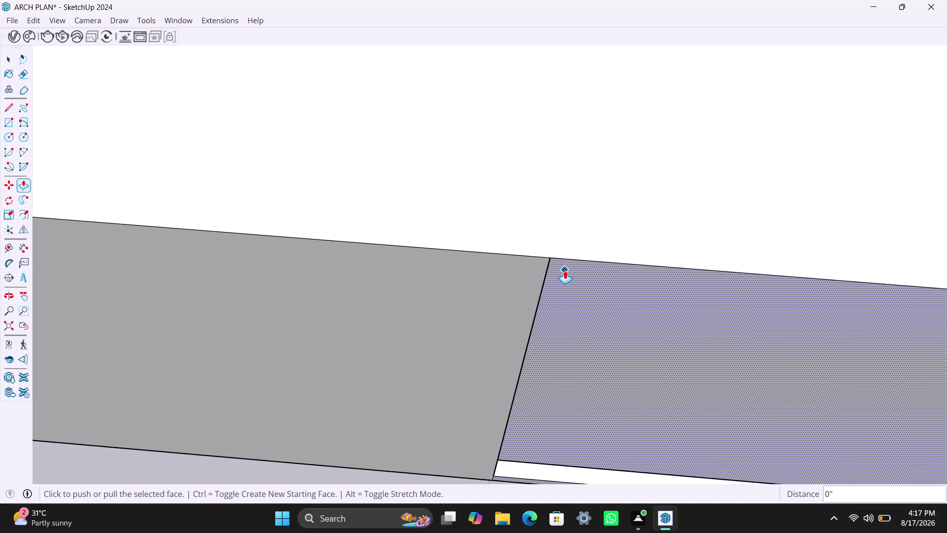
scroll(down, 3)
scroll(down, 3)
scroll(down, 3)
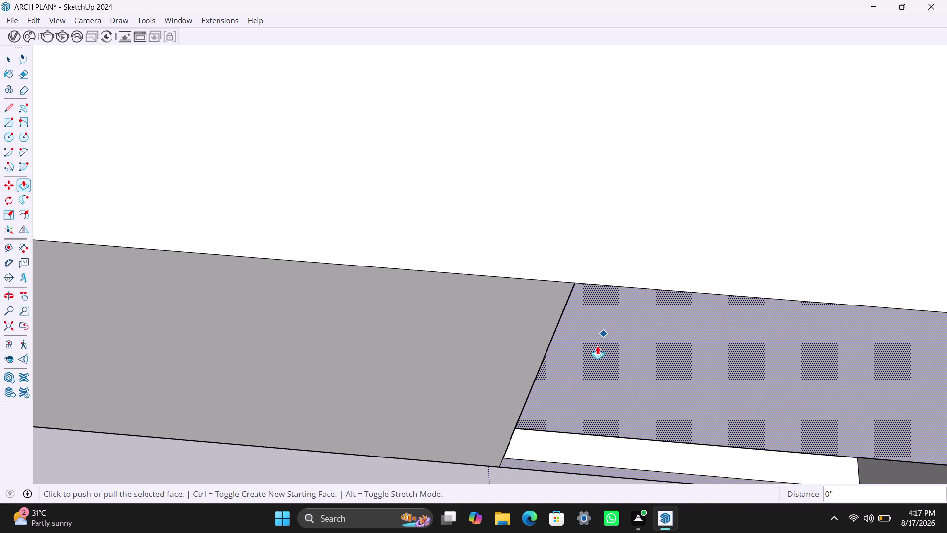
scroll(down, 3)
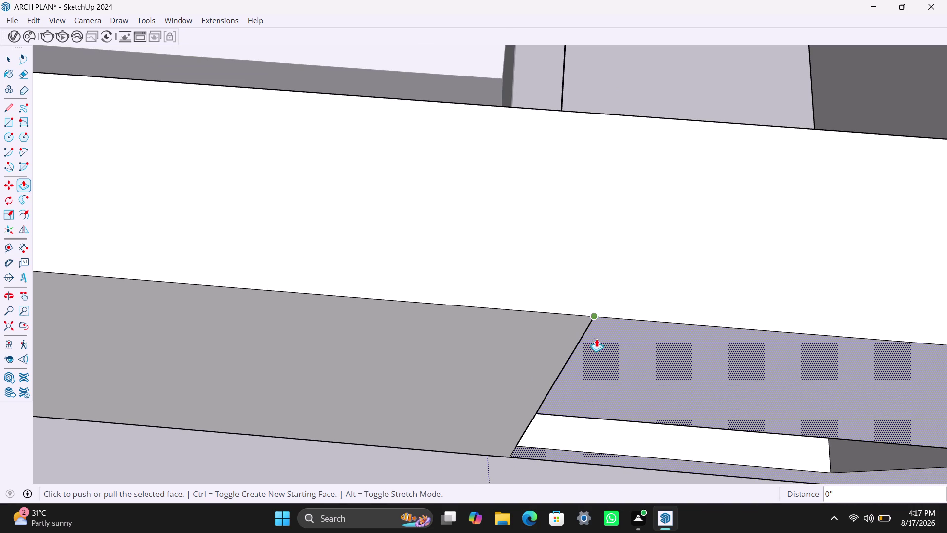
scroll(up, 3)
scroll(up, 3)
scroll(up, 3)
scroll(up, 3)
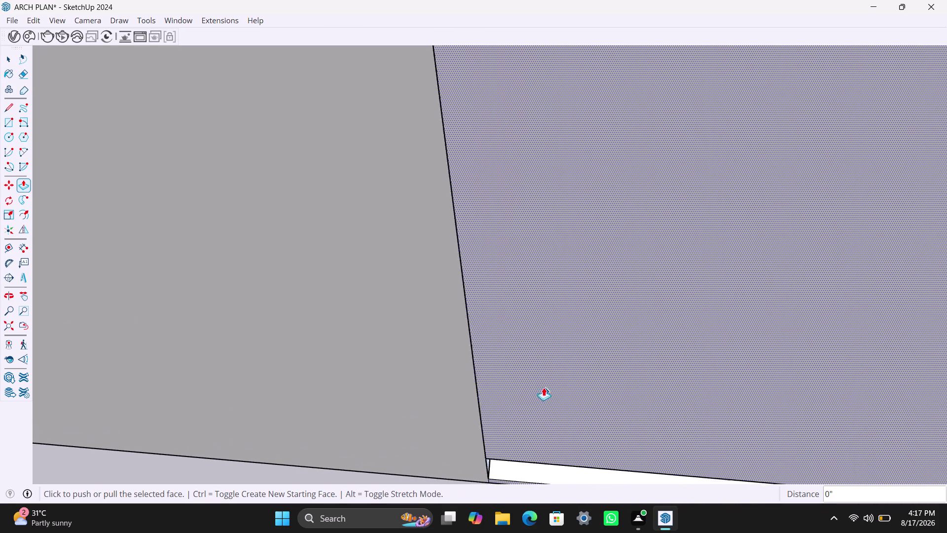
scroll(down, 3)
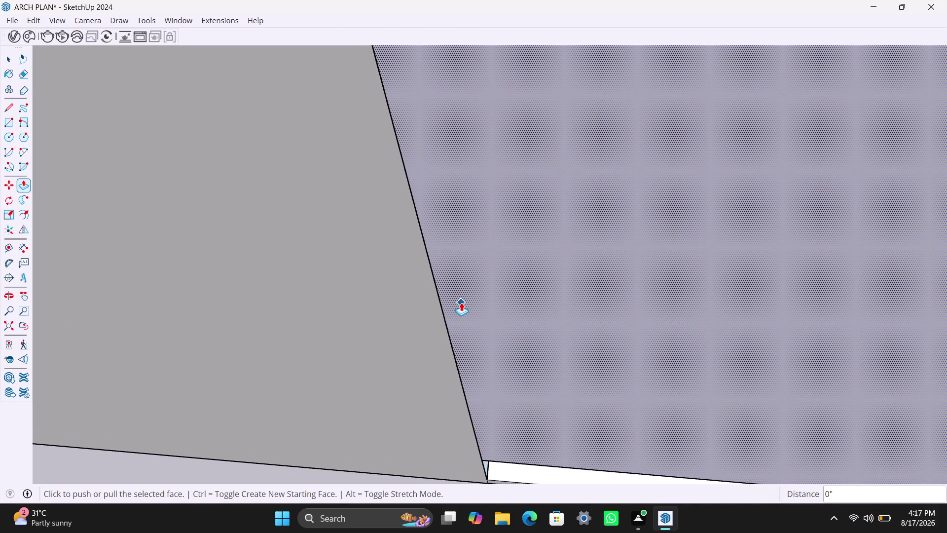
scroll(down, 3)
scroll(down, 3)
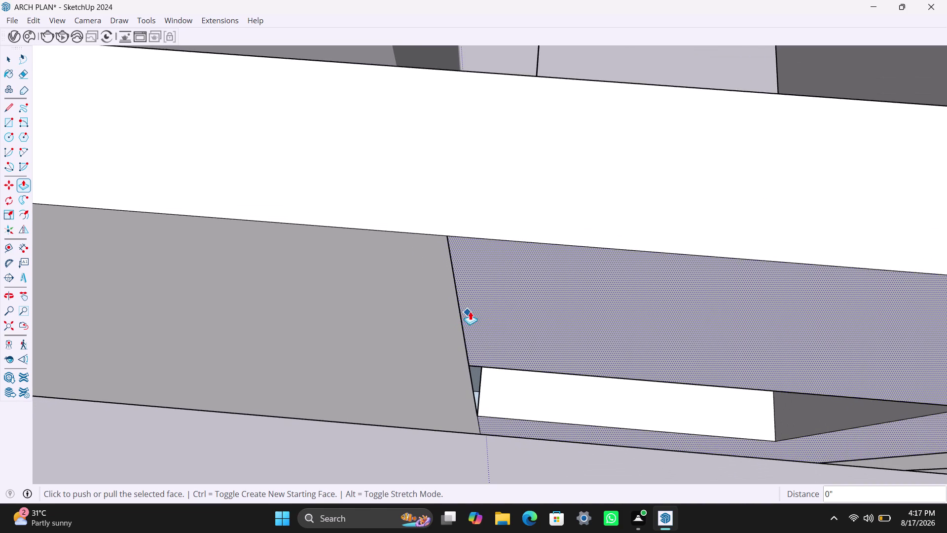
scroll(down, 3)
scroll(down, 3)
scroll(up, 3)
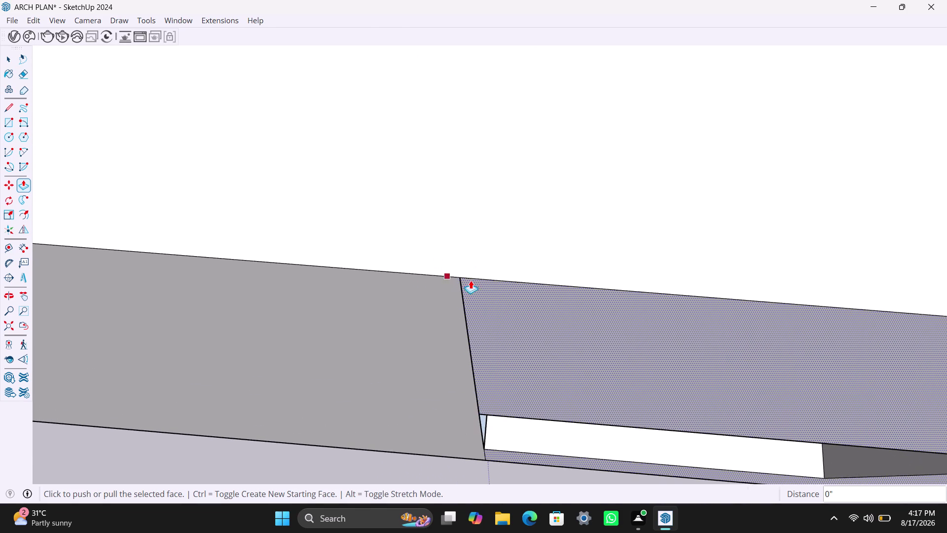
scroll(up, 3)
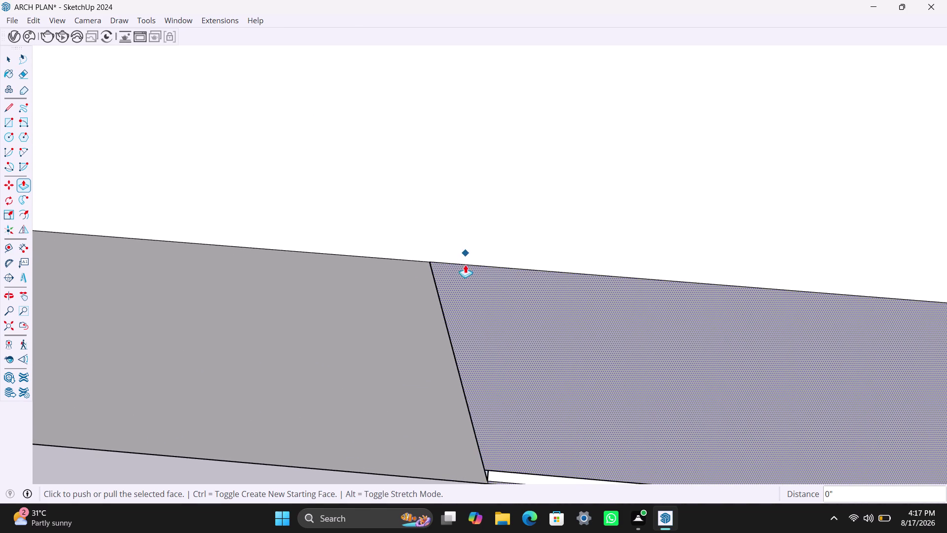
scroll(up, 3)
scroll(up, 3)
scroll(up, 3)
scroll(up, 3)
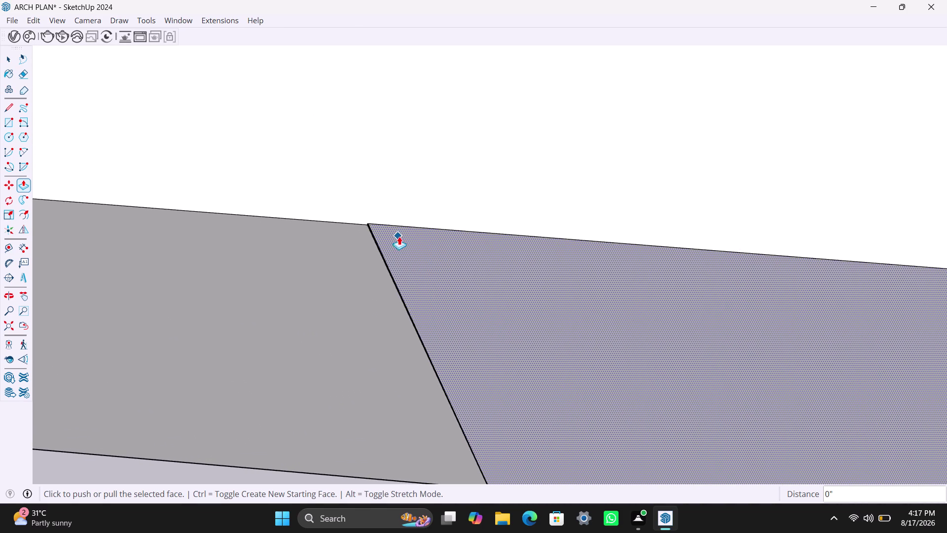
scroll(up, 3)
scroll(up, 3)
scroll(down, 3)
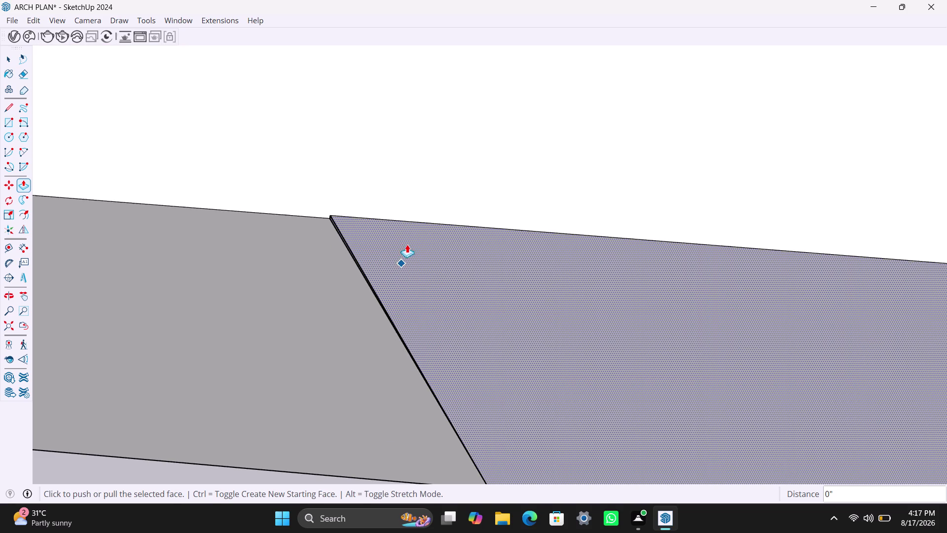
click(390, 238)
key(space)
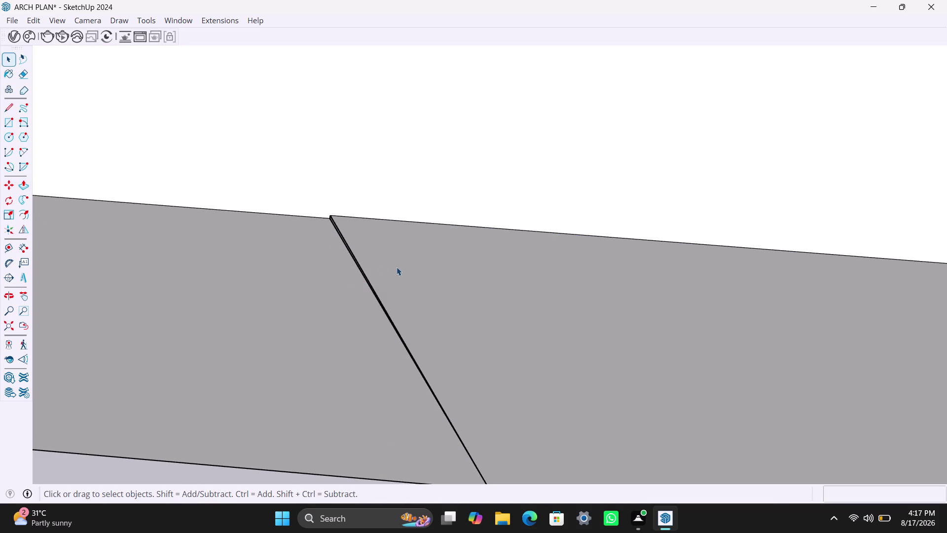
Push the junction face flush with the edge again, then delete the selected element.
key(p)
click(399, 261)
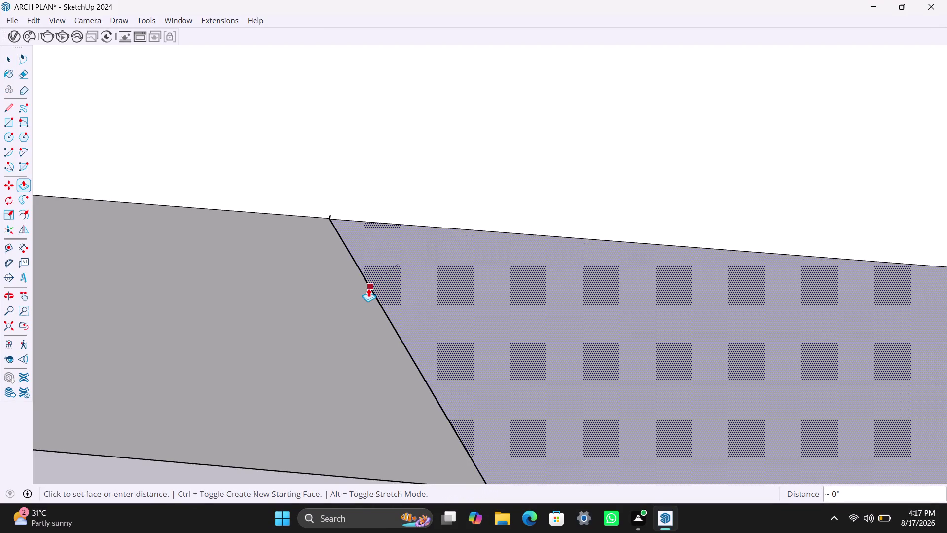
click(369, 288)
key(space)
click(355, 252)
click(356, 259)
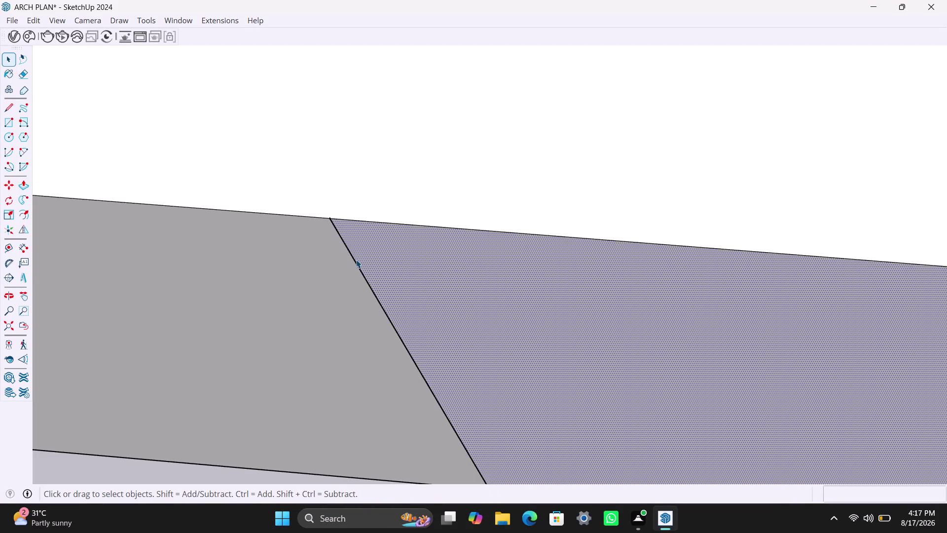
key(Delete)
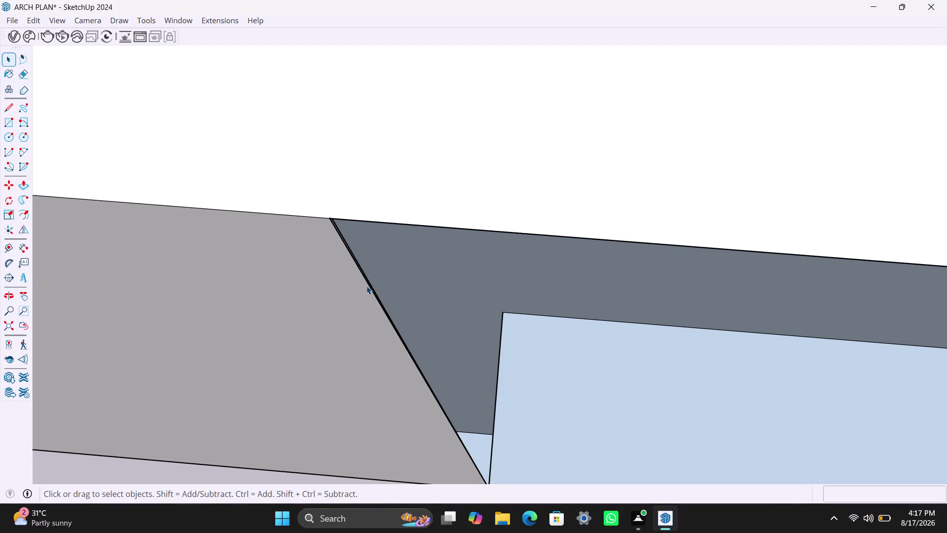
Undo the deletion and zoom back out around the wall junction.
key(ctrl+z)
scroll(up, 3)
scroll(down, 3)
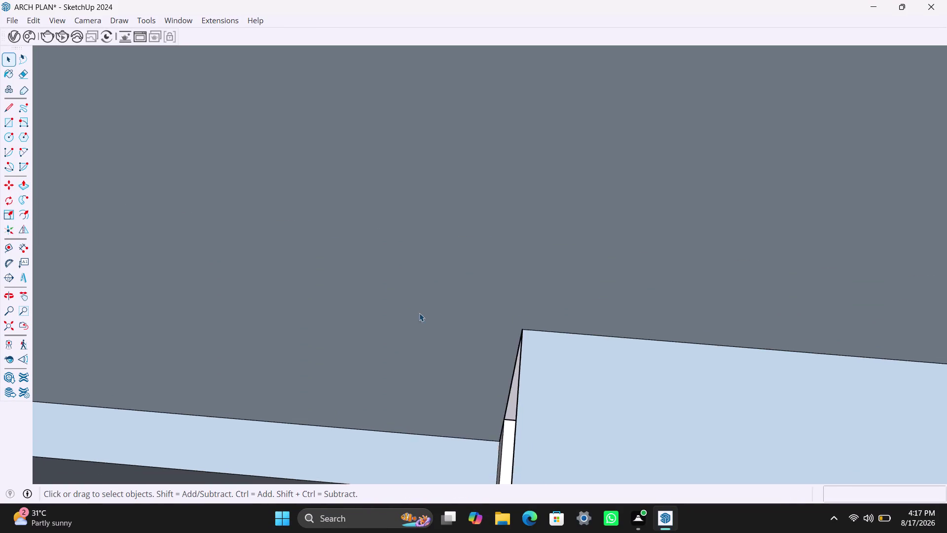
scroll(down, 3)
scroll(down, 3)
scroll(down, 3)
scroll(up, 3)
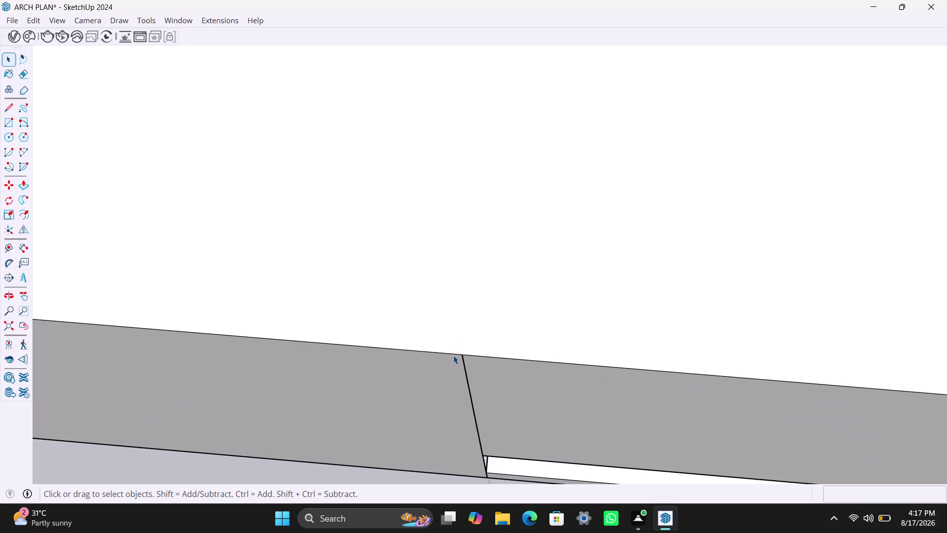
scroll(up, 3)
scroll(up, 3)
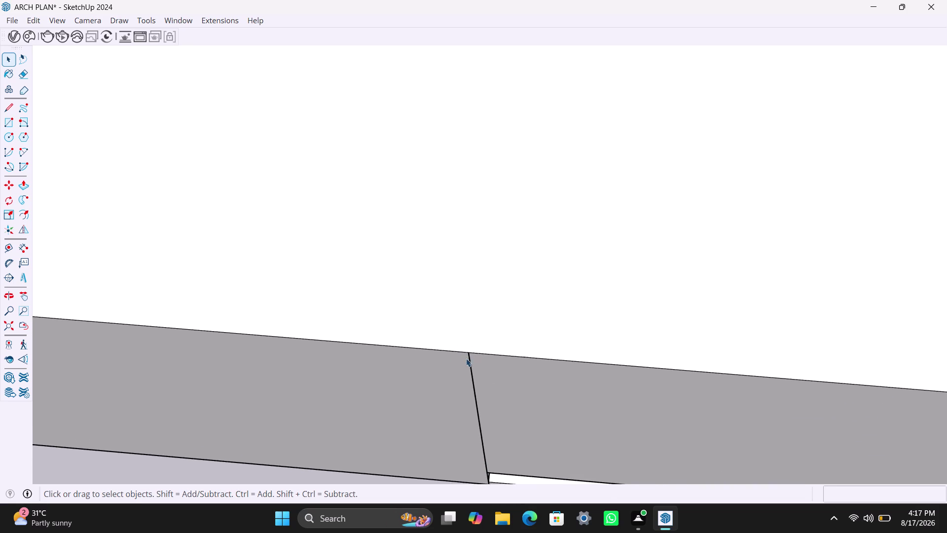
scroll(up, 3)
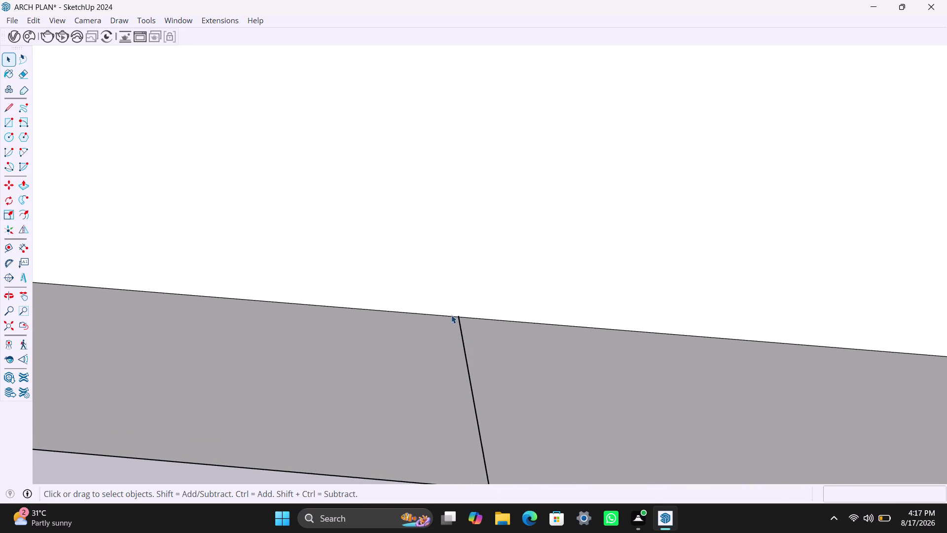
scroll(up, 3)
middle_click(461, 319)
scroll(down, 3)
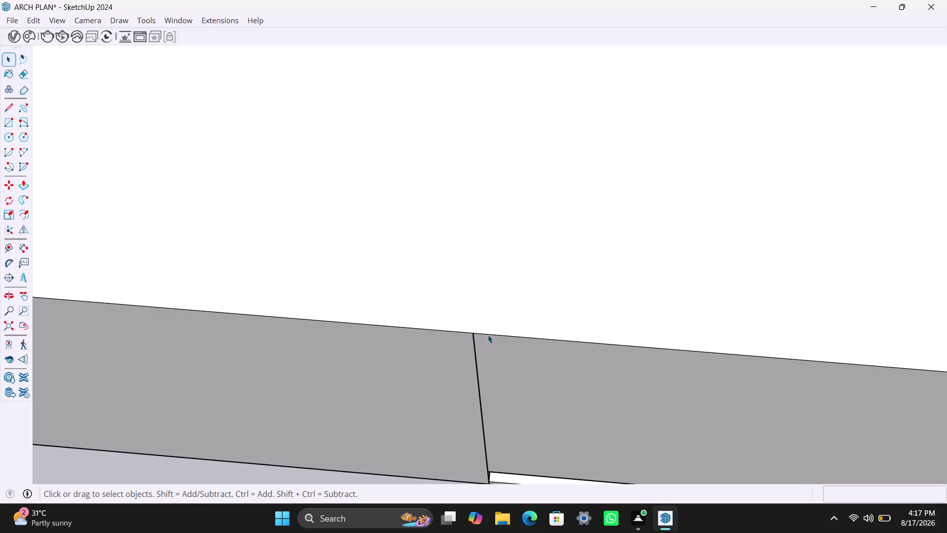
scroll(down, 3)
scroll(down, 3)
Orbit to the wall with the window opening and select its vertical seam edge.
middle_drag(607, 413, 598, 290)
scroll(up, 3)
middle_drag(569, 292, 562, 279)
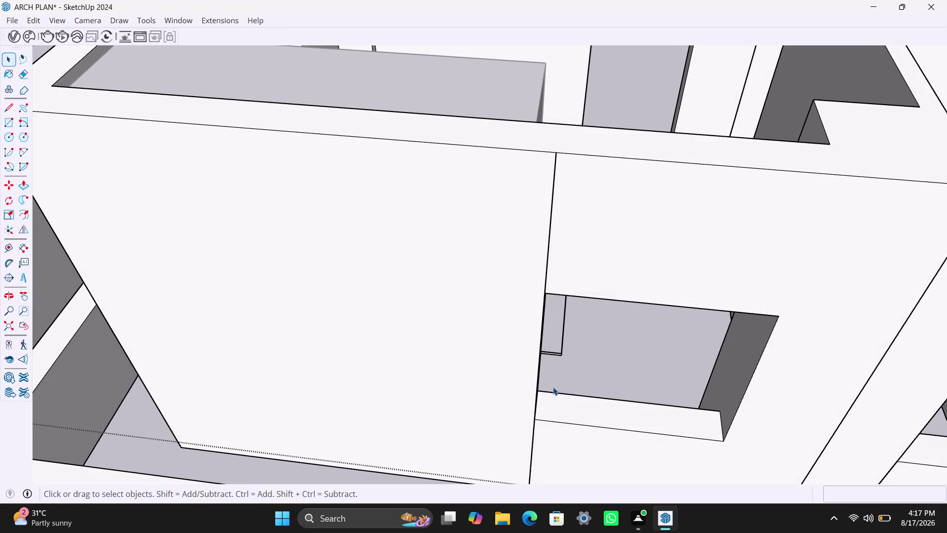
scroll(down, 3)
scroll(down, 3)
scroll(down, 3)
middle_drag(657, 316, 590, 287)
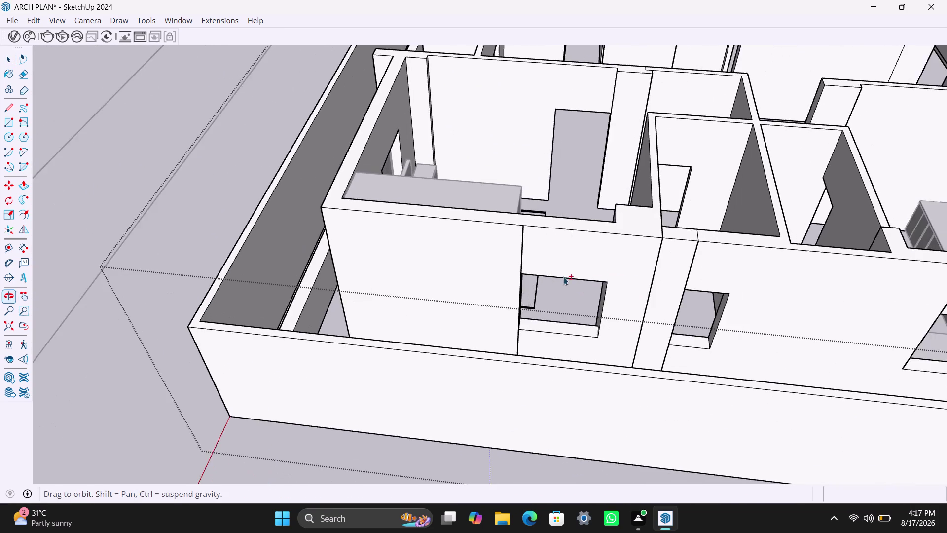
scroll(up, 3)
click(522, 236)
Delete and restore the seam edge, then select the wall face beside the window.
key(Delete)
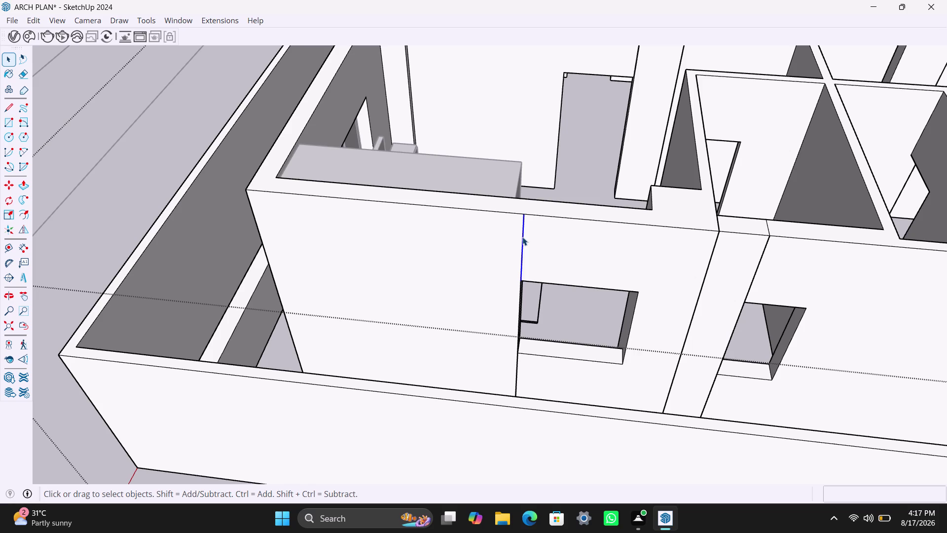
key(ctrl+z)
scroll(up, 3)
click(527, 233)
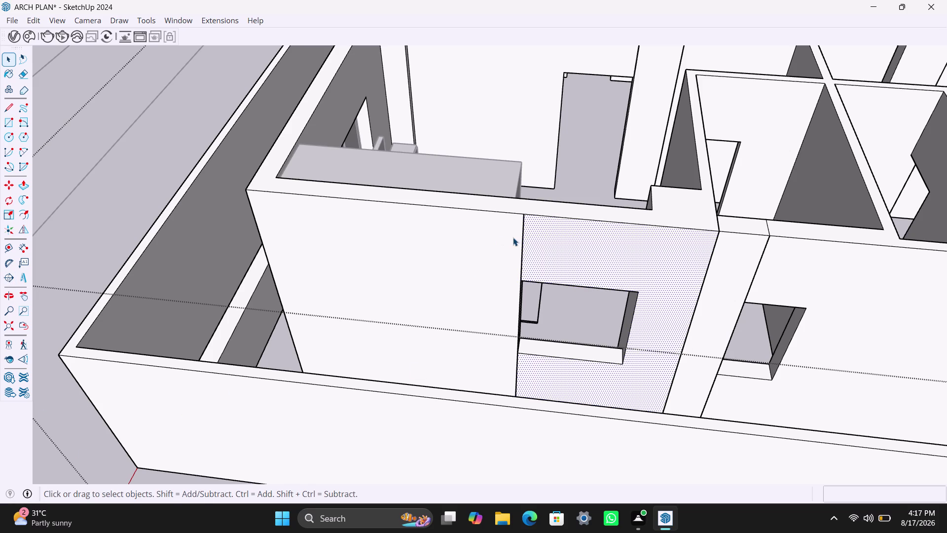
Push/pull that face flush to the adjoining wall edge.
key(p)
click(563, 252)
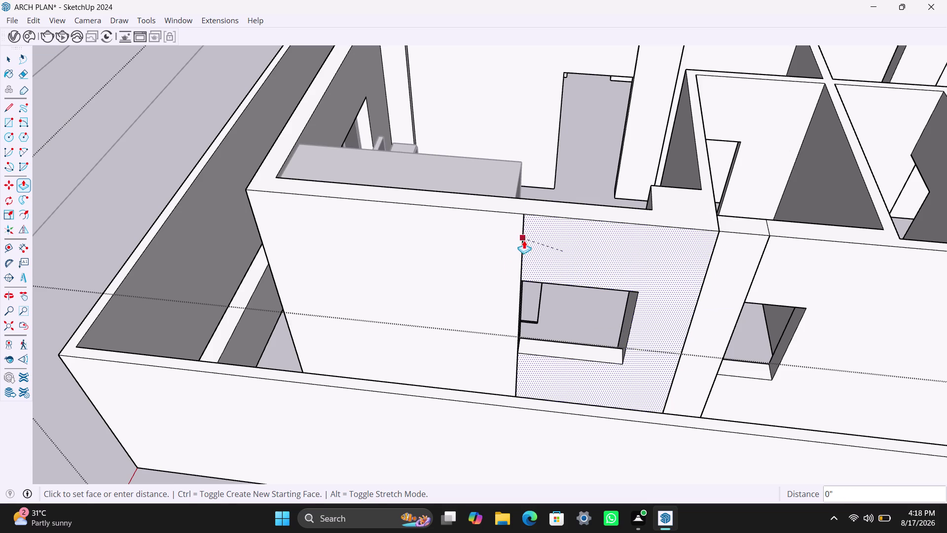
click(524, 242)
key(space)
Zoom and orbit around the seam to inspect it, ending on the whole wall.
scroll(up, 3)
scroll(up, 3)
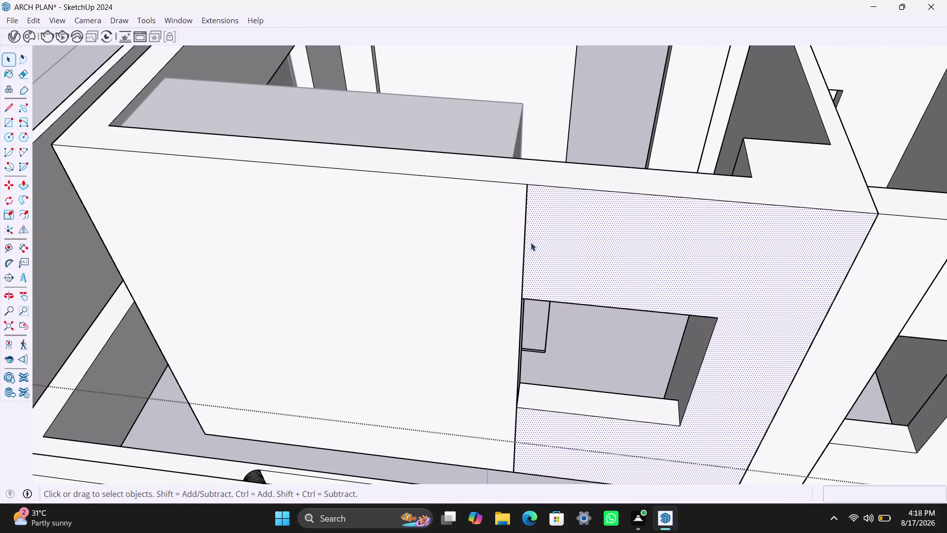
scroll(up, 3)
middle_drag(518, 261, 585, 309)
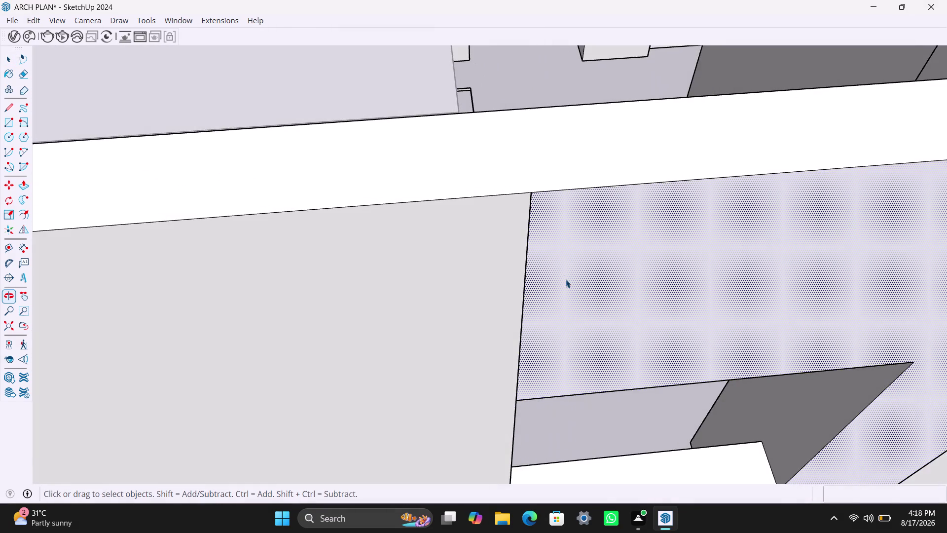
scroll(up, 3)
scroll(down, 3)
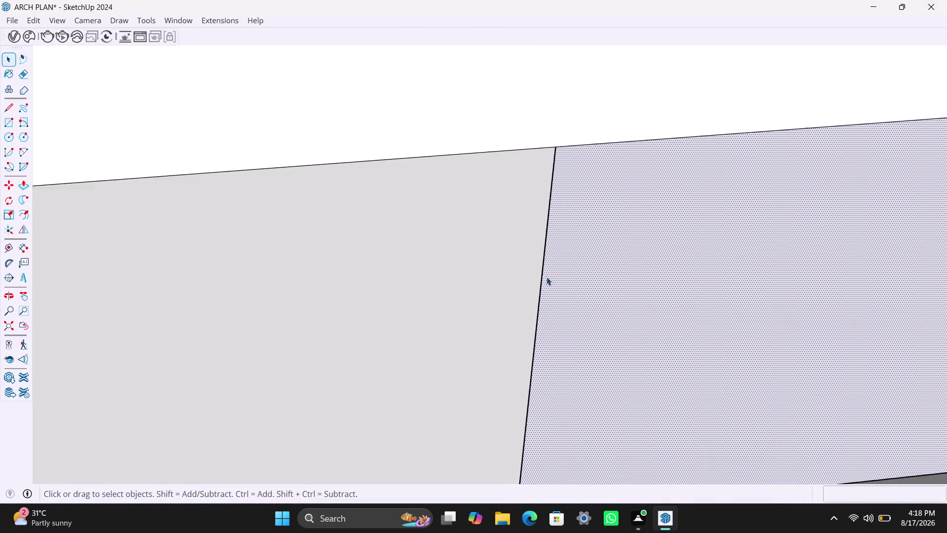
scroll(down, 3)
scroll(down, 3)
middle_drag(517, 289, 436, 248)
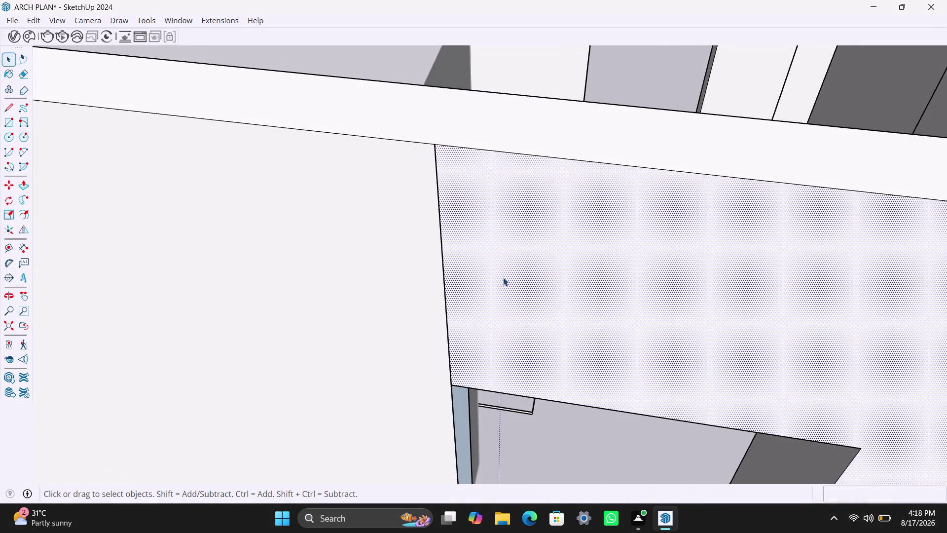
scroll(down, 3)
middle_drag(514, 375, 415, 303)
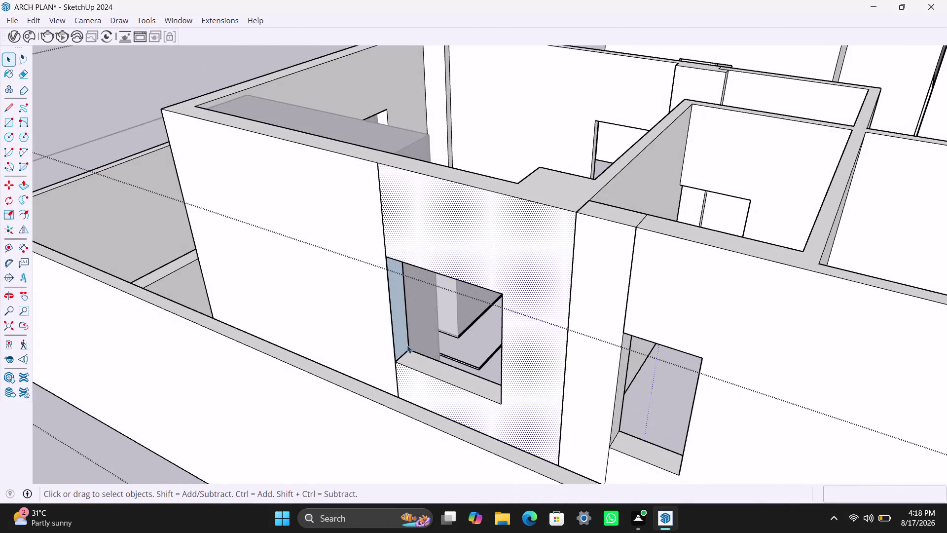
Zoom in on the window opening and select the wall face beside it.
scroll(up, 3)
middle_drag(408, 375, 502, 379)
scroll(up, 3)
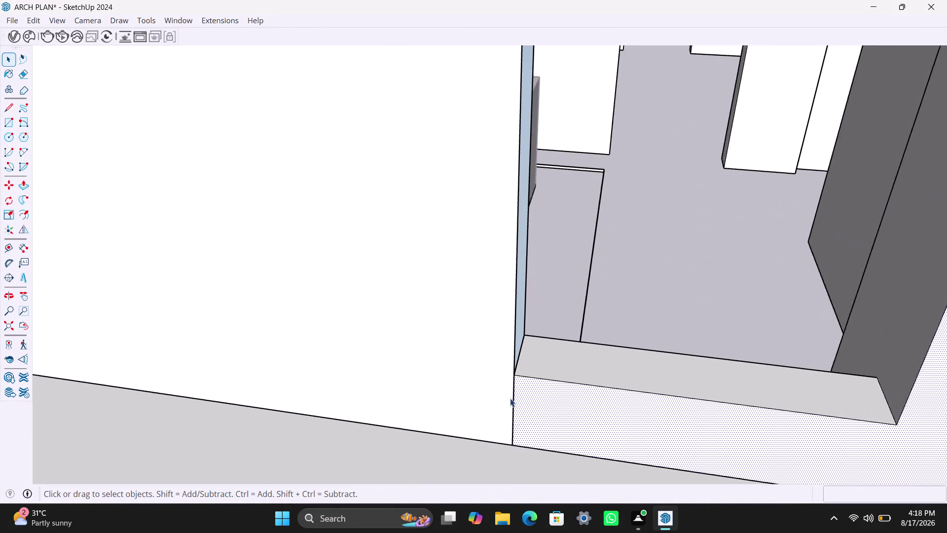
scroll(up, 3)
click(525, 395)
scroll(down, 3)
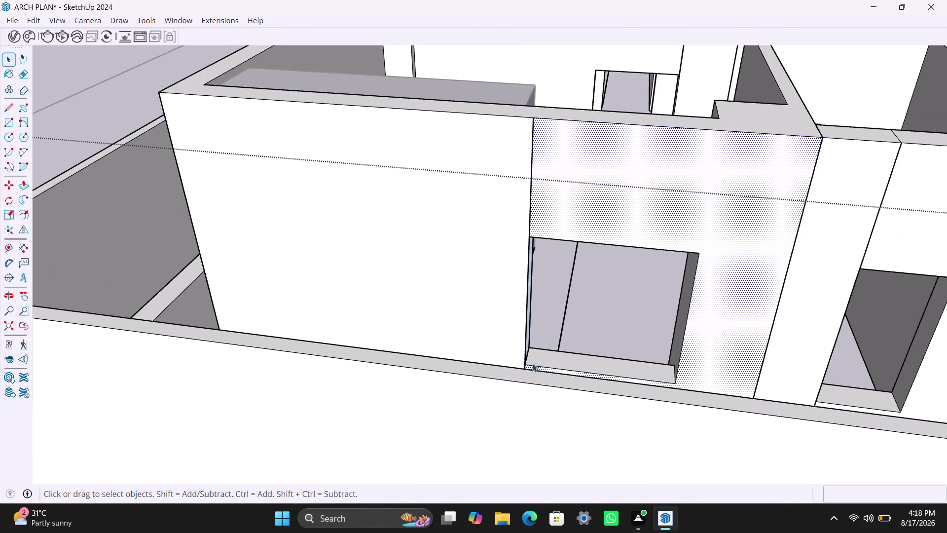
middle_drag(540, 362, 547, 360)
Select the narrow wall strip beside the next opening and begin pulling it with Push/Pull.
click(841, 240)
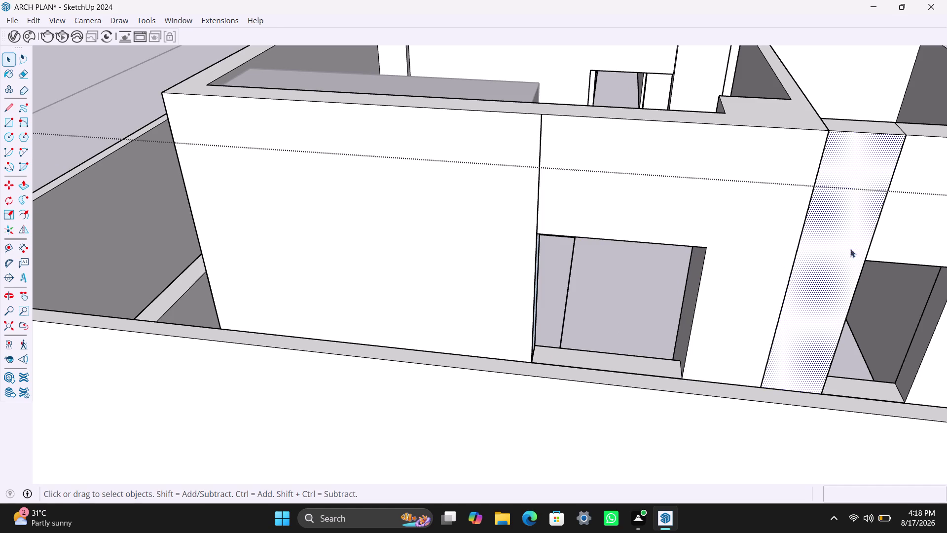
scroll(up, 3)
click(796, 300)
key(p)
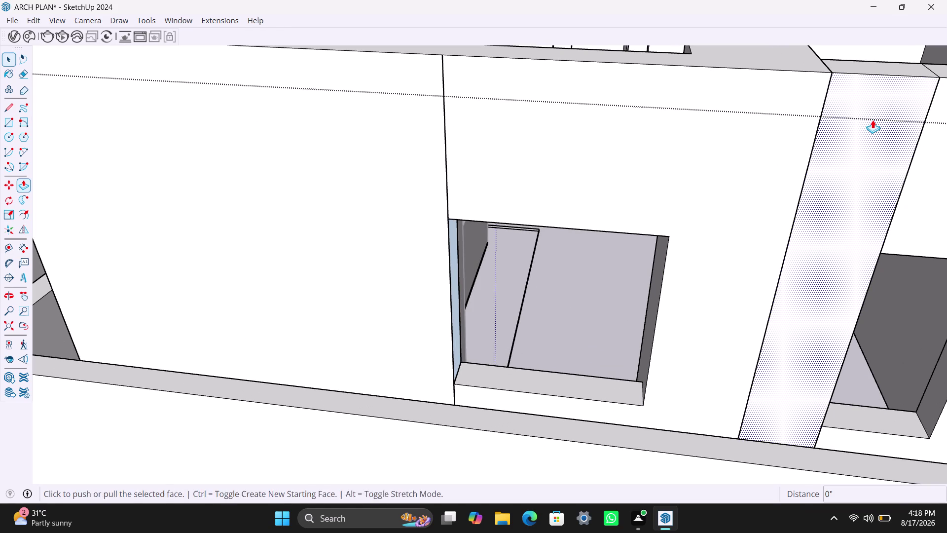
click(873, 119)
click(811, 140)
scroll(up, 3)
Orbit and zoom closely around the strip's top corner and the wall corner.
middle_drag(822, 106, 748, 149)
scroll(up, 3)
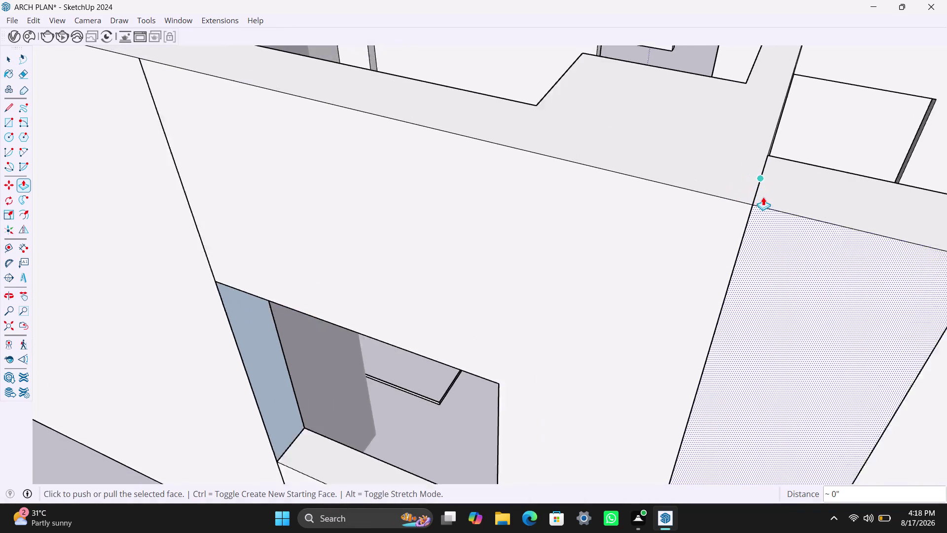
scroll(up, 3)
scroll(up, 3)
middle_drag(748, 208, 788, 220)
scroll(up, 3)
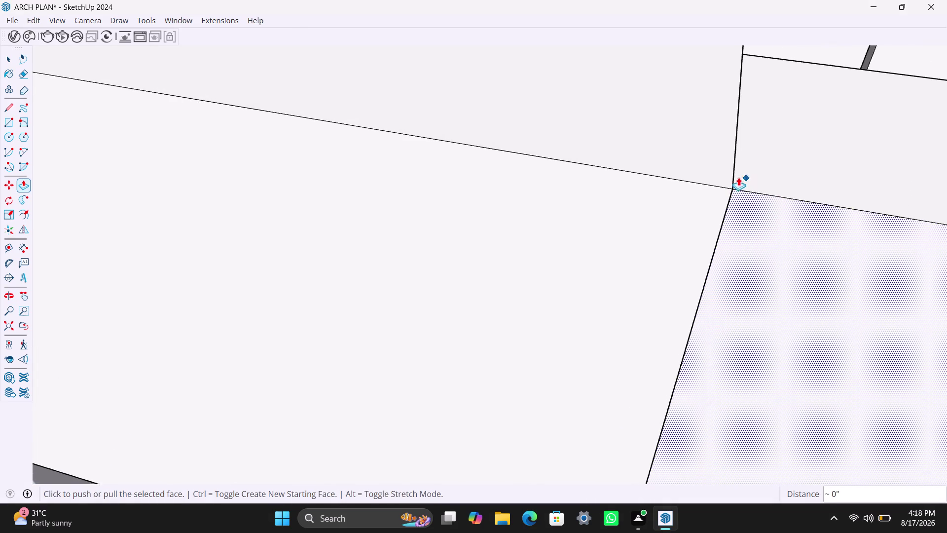
scroll(up, 3)
middle_drag(730, 190, 648, 209)
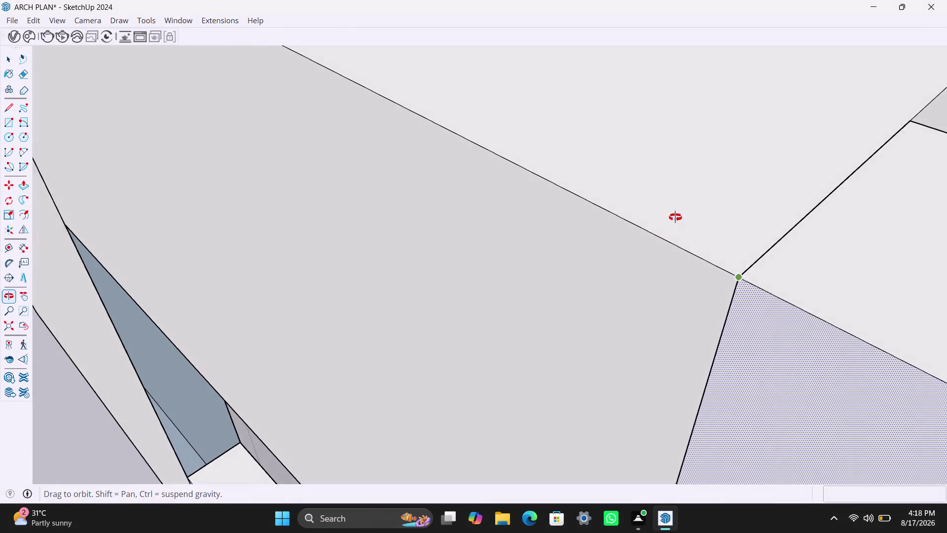
middle_drag(648, 208, 735, 229)
scroll(up, 3)
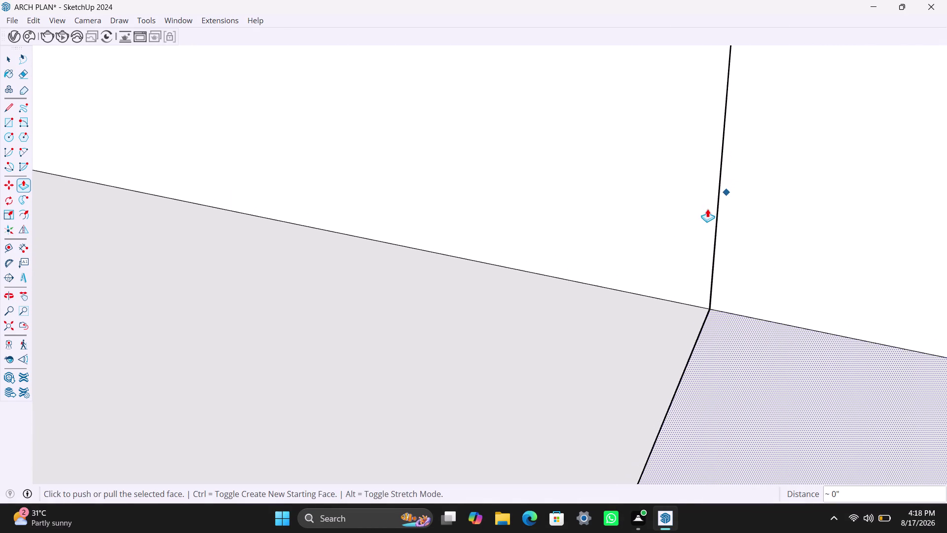
scroll(up, 3)
scroll(up, 3)
scroll(up, 3)
scroll(up, 3)
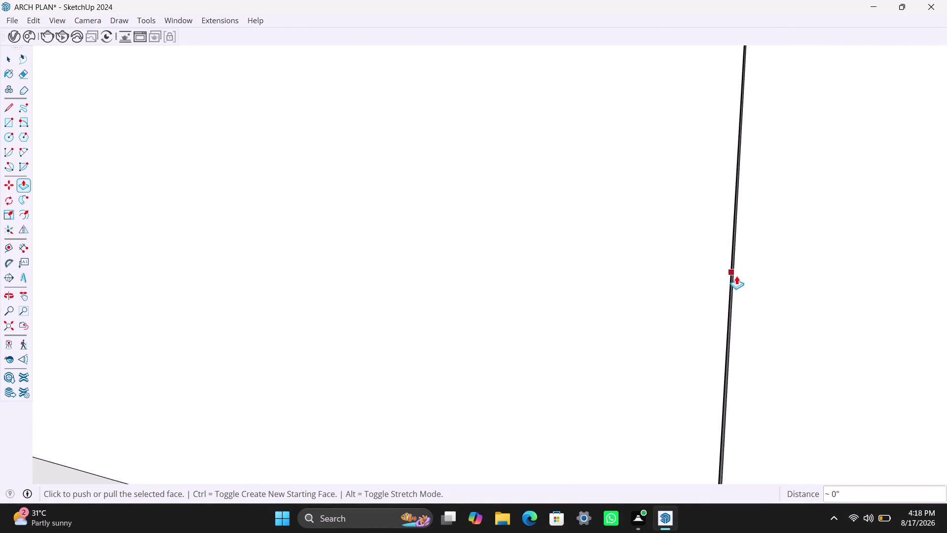
key(space)
scroll(up, 3)
scroll(down, 3)
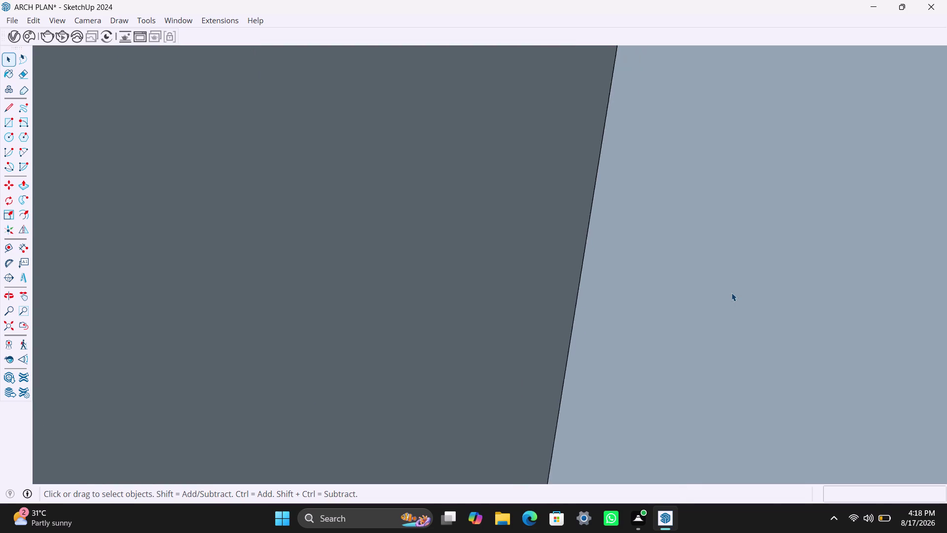
scroll(up, 3)
scroll(up, 3)
scroll(up, 3)
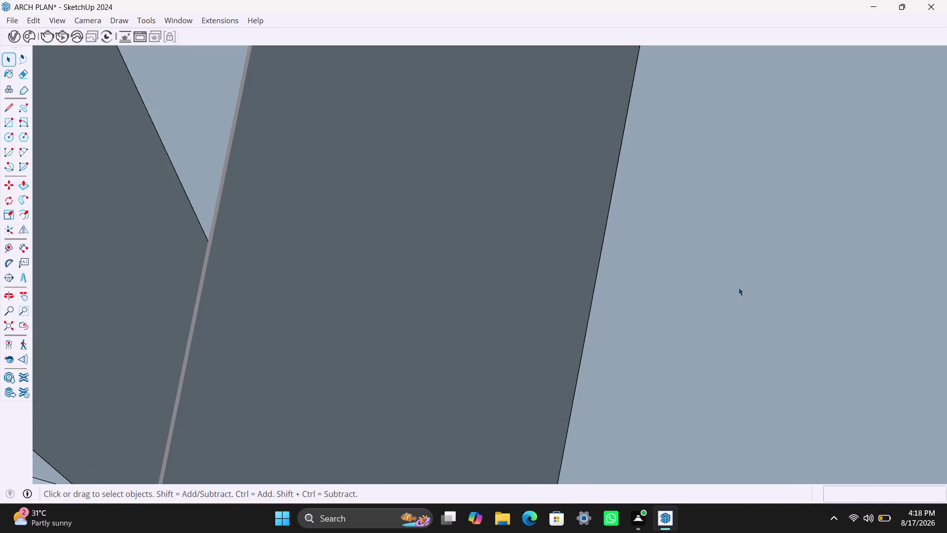
scroll(down, 3)
scroll(up, 3)
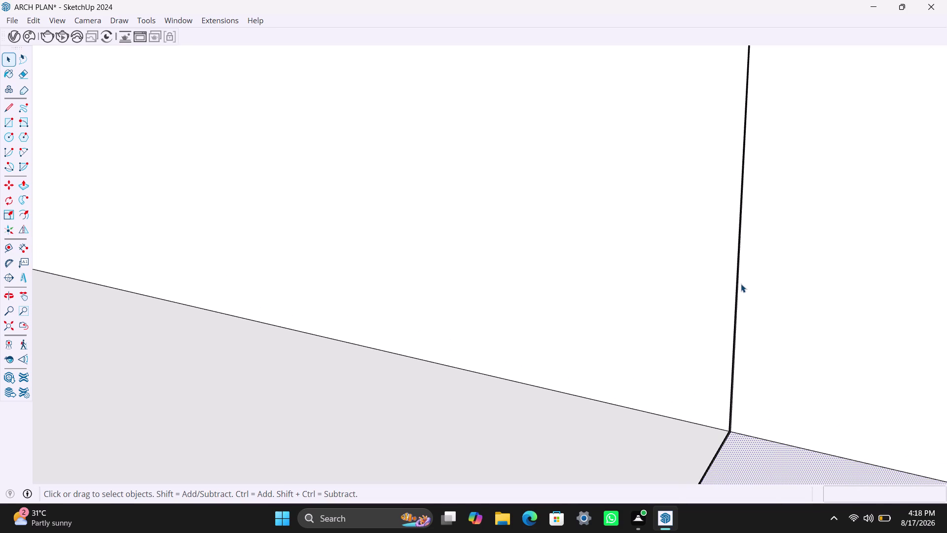
middle_drag(741, 283, 738, 291)
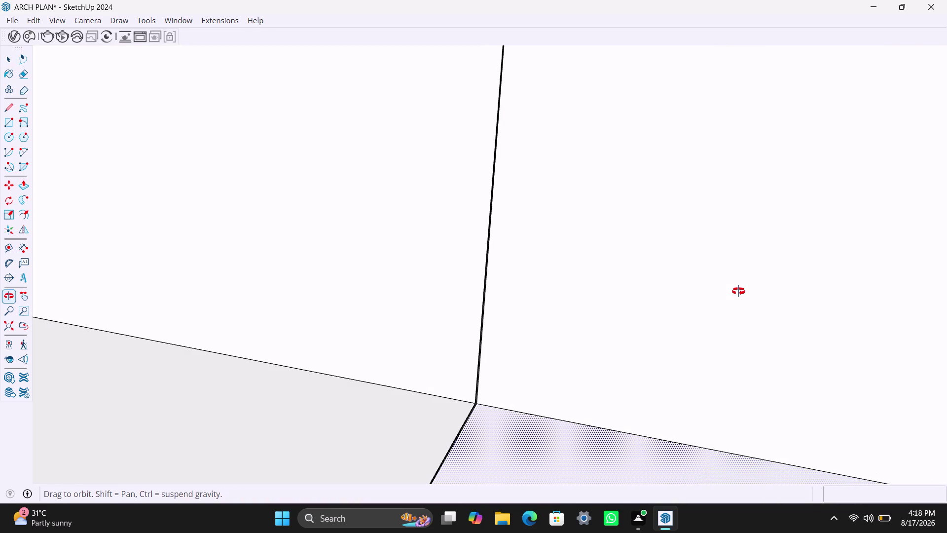
middle_drag(738, 291, 769, 341)
scroll(up, 3)
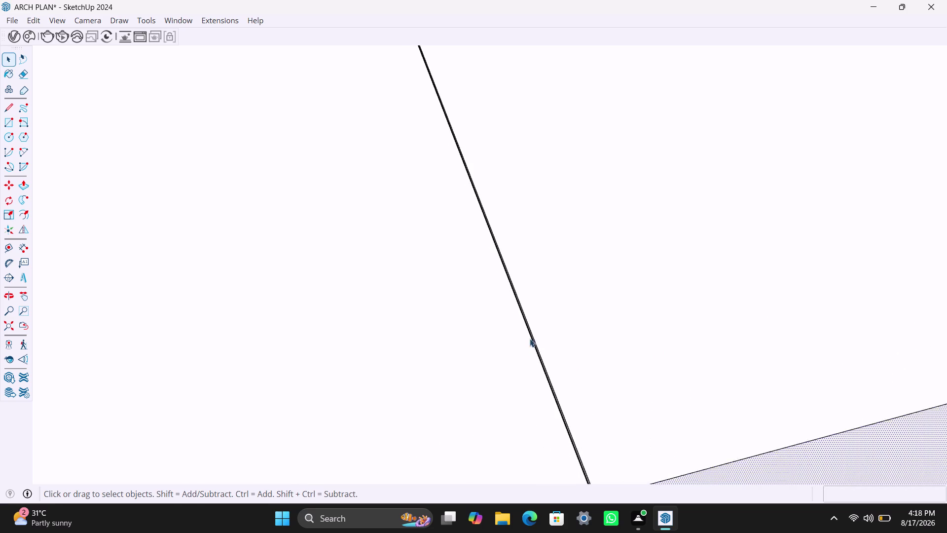
scroll(up, 3)
scroll(down, 3)
scroll(up, 3)
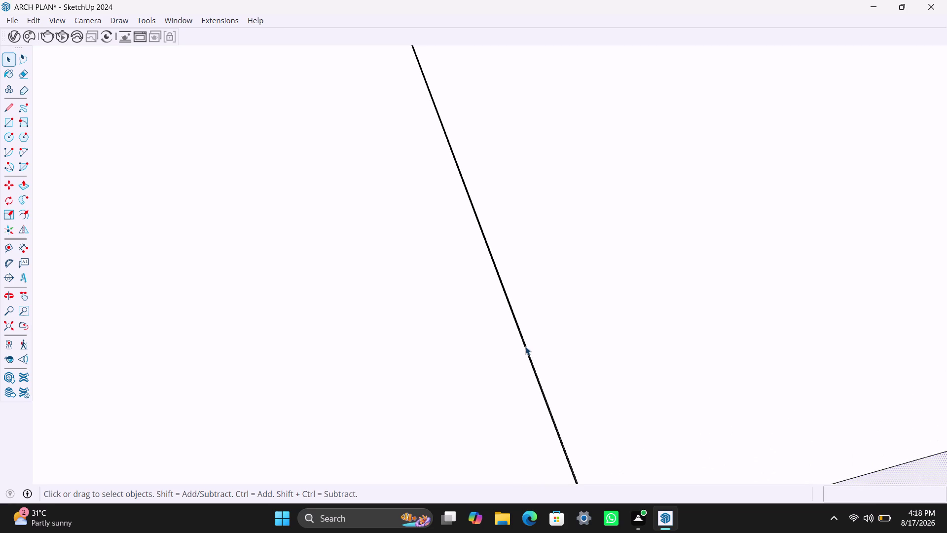
scroll(up, 3)
scroll(up, 3)
scroll(up, 3)
Pick the long edge at the wall junction and zoom in tightly along it.
click(525, 346)
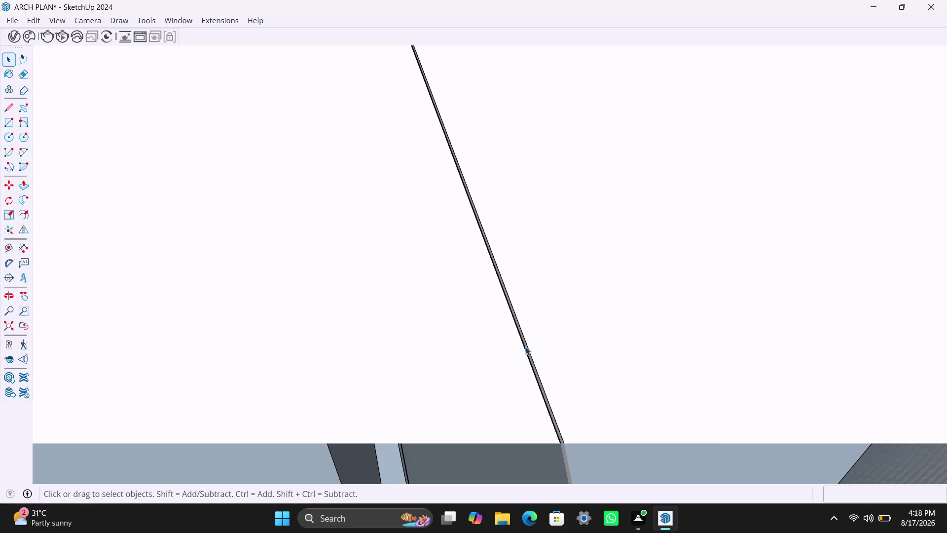
click(525, 346)
scroll(up, 3)
scroll(down, 3)
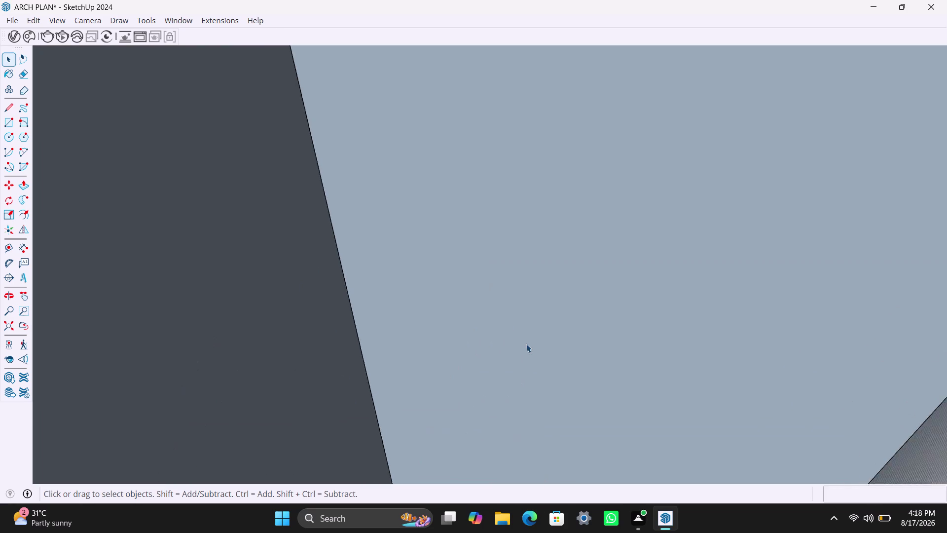
middle_drag(517, 304, 532, 402)
scroll(up, 3)
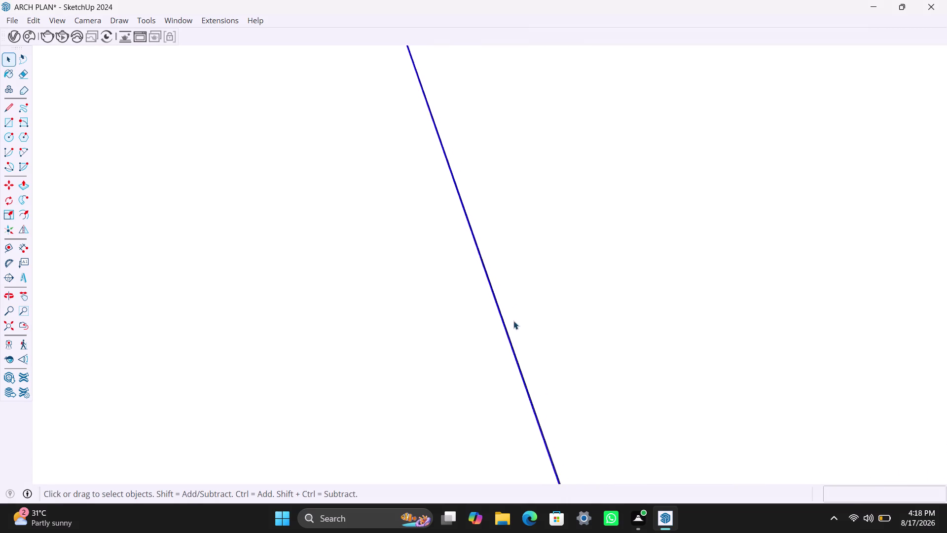
scroll(up, 3)
scroll(up, 3)
scroll(down, 3)
scroll(up, 3)
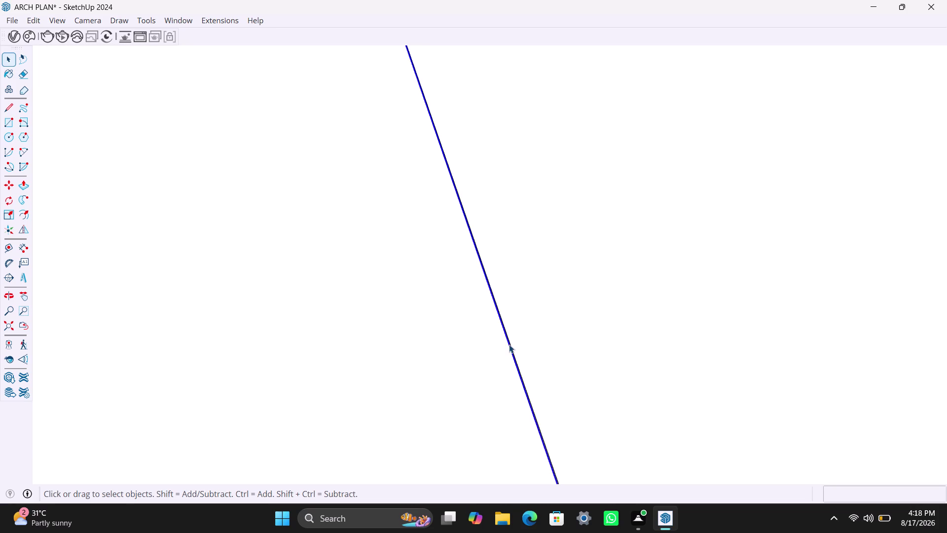
scroll(up, 3)
scroll(up, 3)
scroll(up, 3)
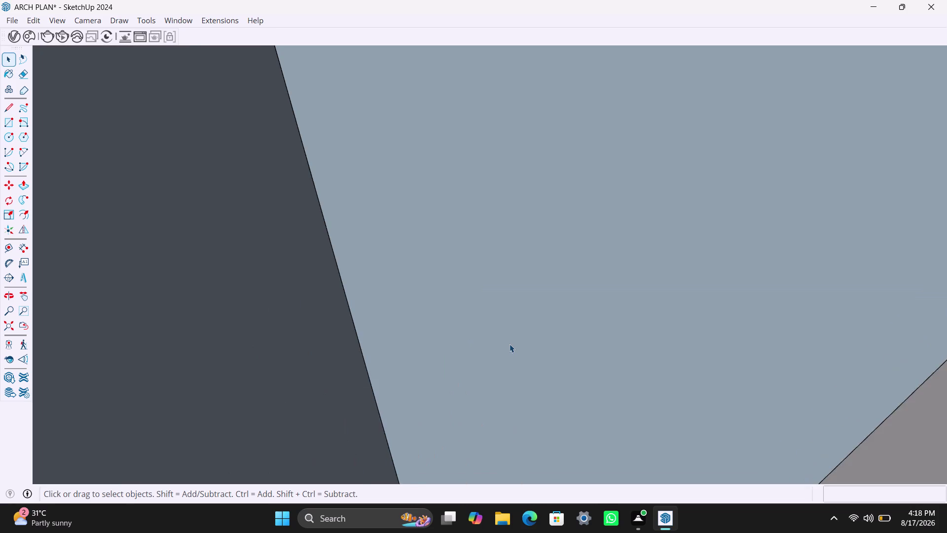
scroll(down, 3)
scroll(down, 3)
scroll(up, 3)
middle_drag(510, 343, 510, 344)
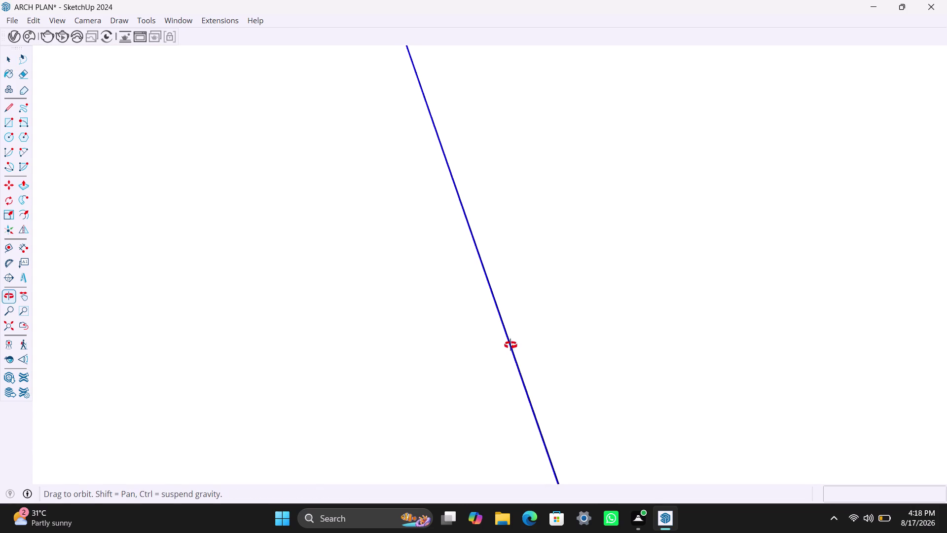
middle_drag(510, 344, 525, 347)
scroll(up, 3)
scroll(up, 3)
scroll(up, 3)
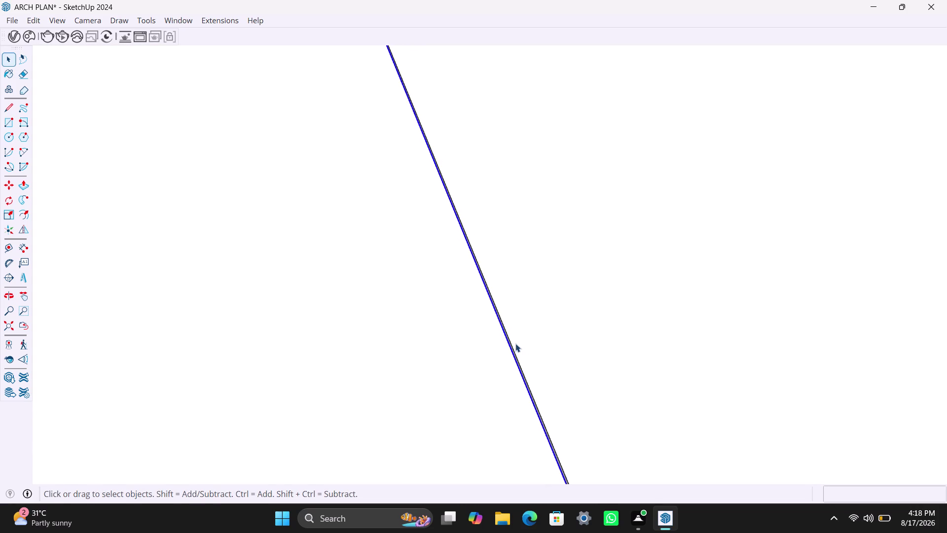
scroll(up, 3)
scroll(up, 3)
scroll(up, 3)
scroll(down, 3)
scroll(up, 3)
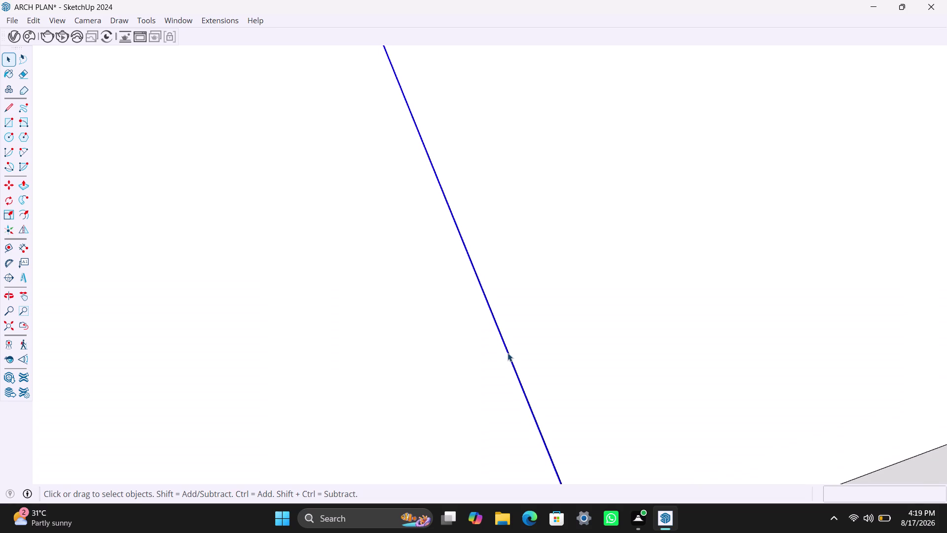
scroll(up, 3)
scroll(up, 3)
scroll(up, 3)
scroll(up, 3)
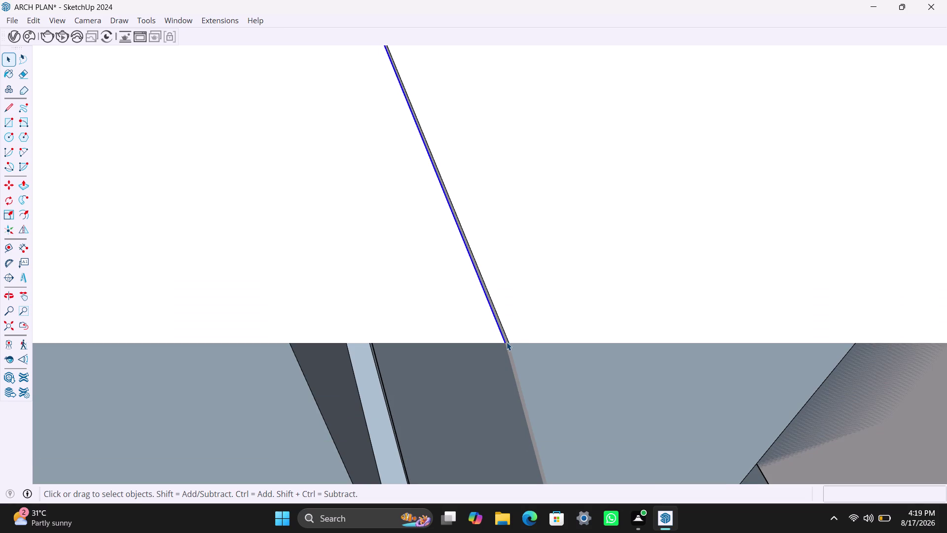
Select the edge where the walls meet, first with its adjoining faces, then alone.
click(507, 342)
double_click(506, 342)
click(506, 341)
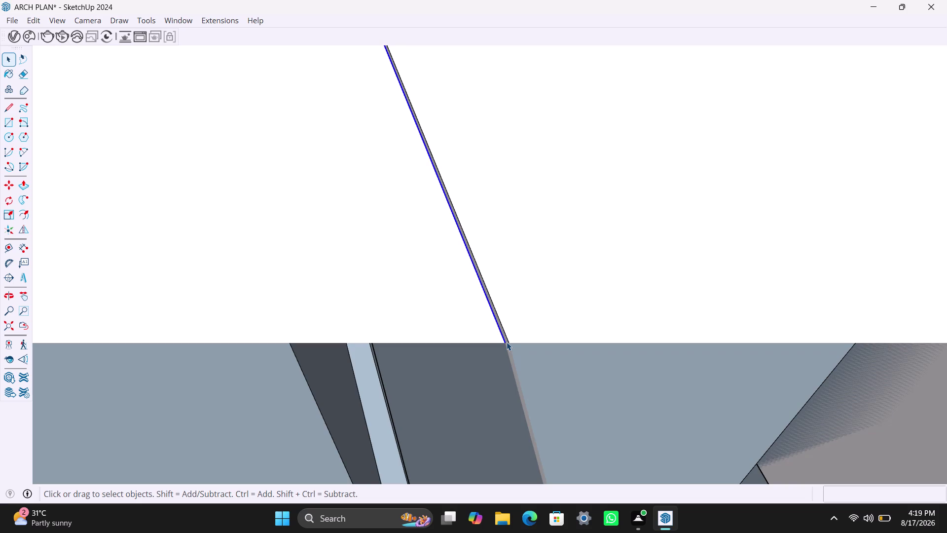
click(507, 341)
scroll(up, 3)
scroll(down, 3)
scroll(down, 3)
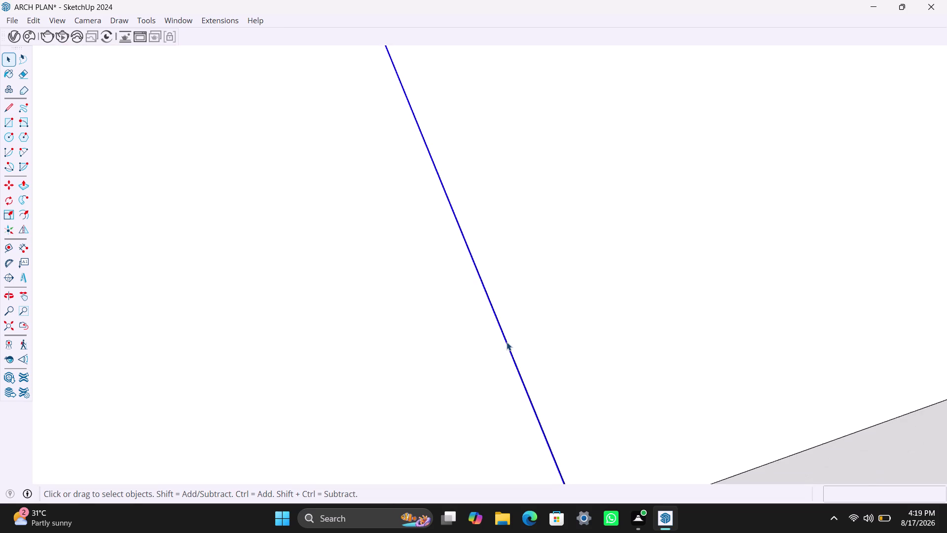
scroll(up, 3)
scroll(down, 3)
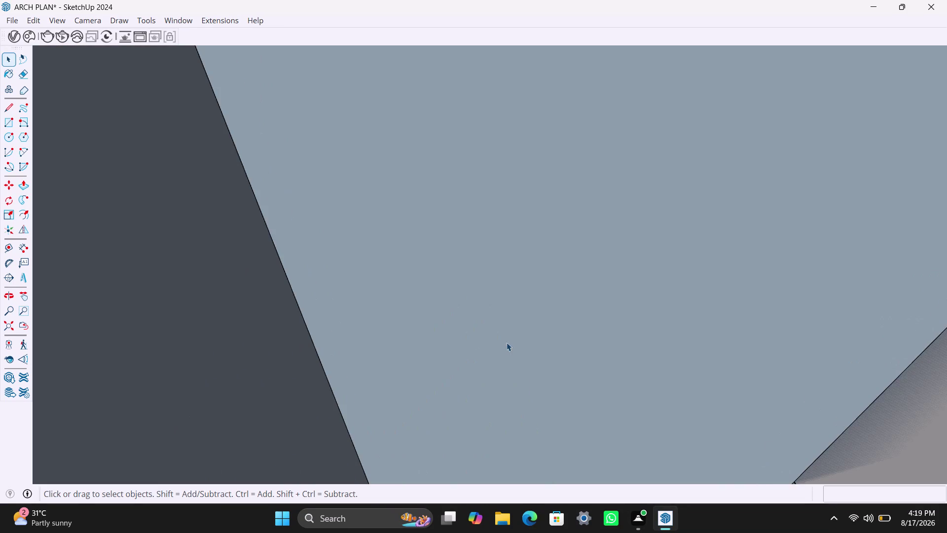
scroll(down, 3)
scroll(up, 3)
scroll(up, 3)
scroll(up, 3)
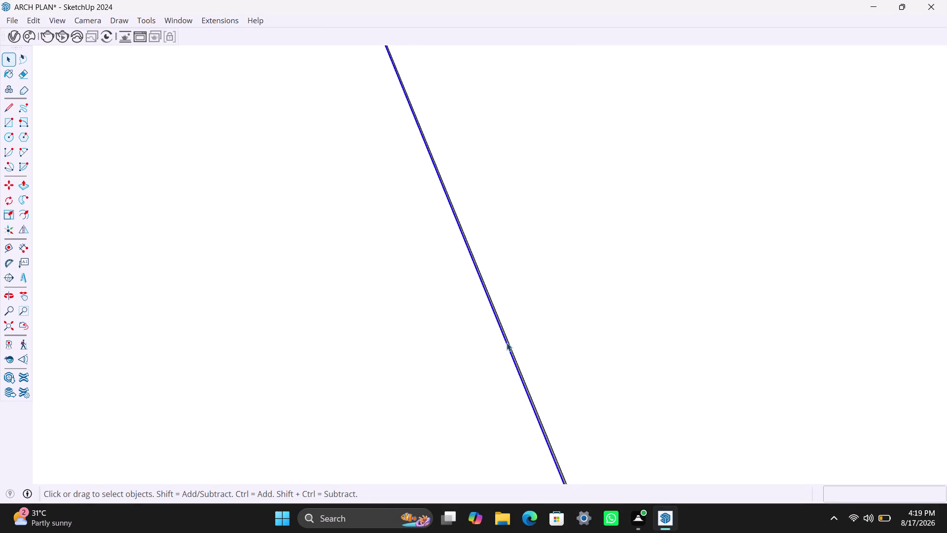
Delete the junction edge, undo the deletion, and reselect the edge.
click(506, 343)
key(Delete)
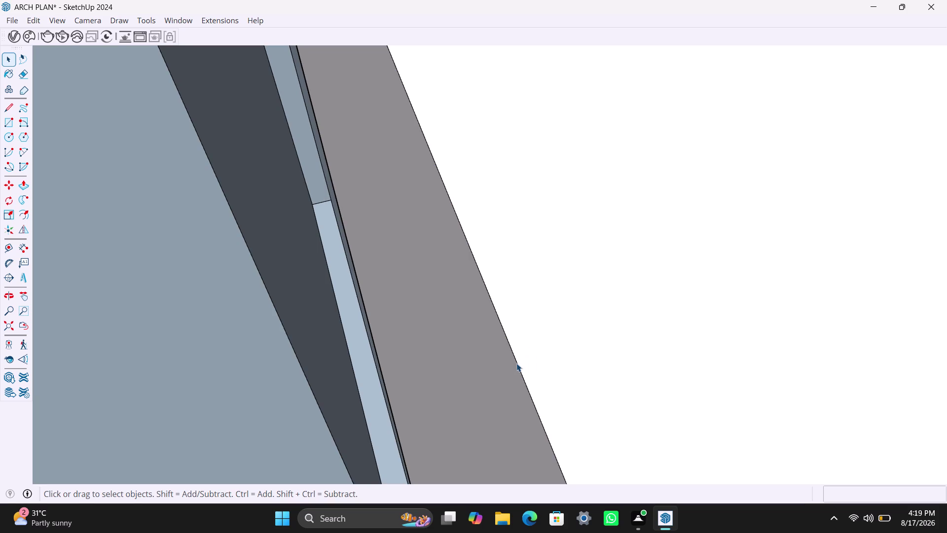
key(ctrl+z)
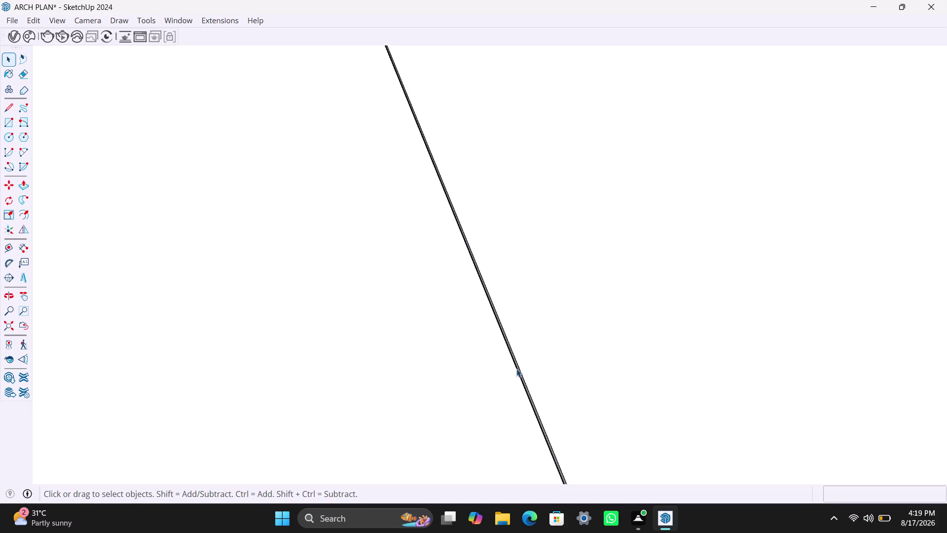
click(517, 365)
click(517, 365)
scroll(up, 3)
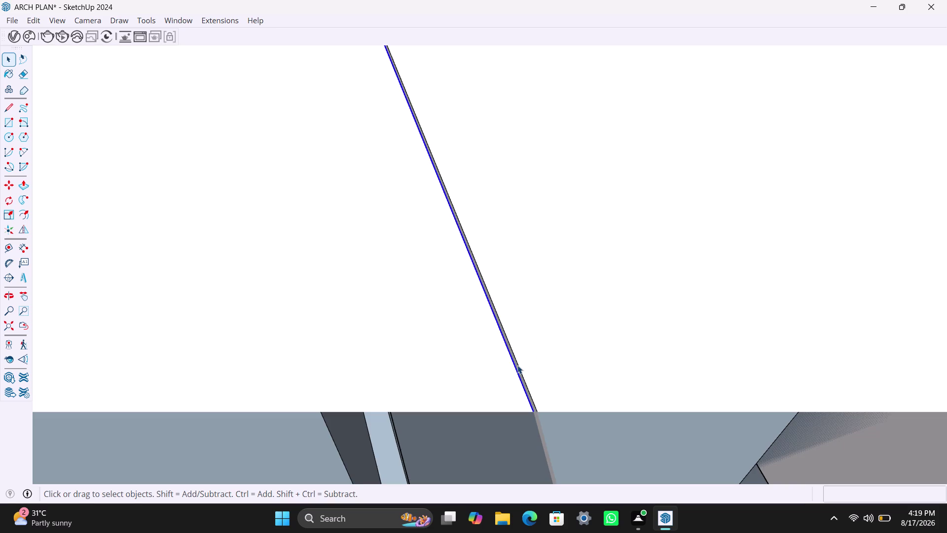
Narrow the selection to only the vertical junction edge, without its adjoining faces.
click(517, 368)
double_click(517, 368)
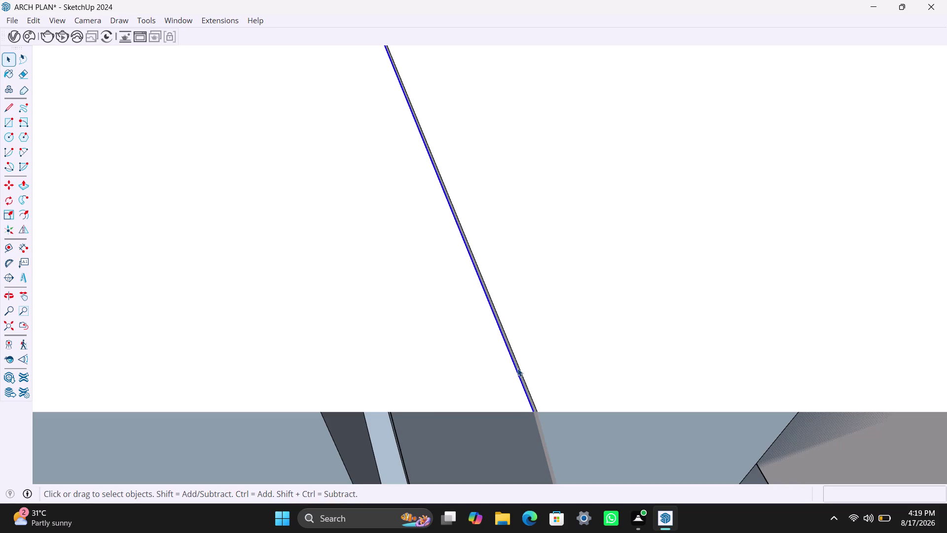
click(521, 369)
click(520, 375)
scroll(up, 3)
scroll(down, 3)
scroll(up, 3)
scroll(up, 3)
scroll(down, 3)
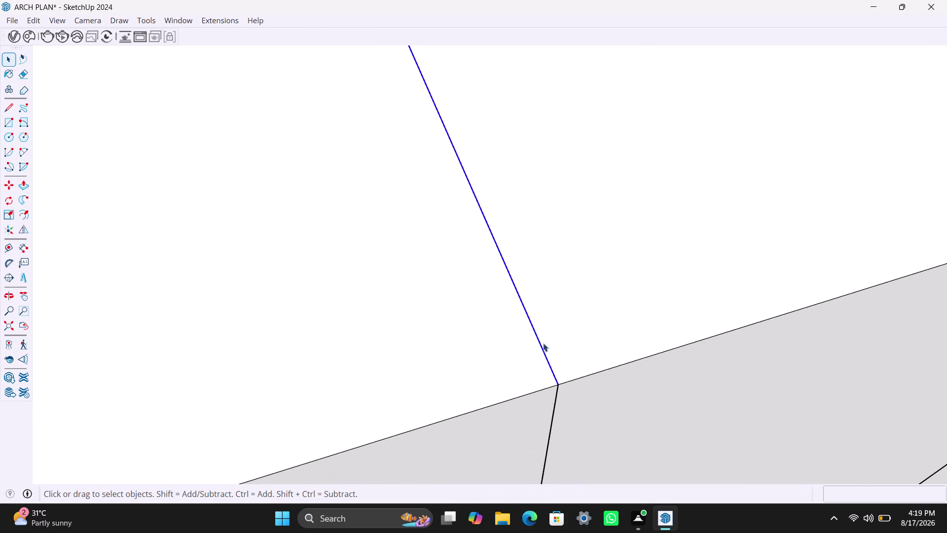
View the junction from above and start a Push/Pull on its top face, then cancel.
scroll(down, 3)
scroll(down, 3)
scroll(down, 3)
middle_drag(583, 318, 518, 279)
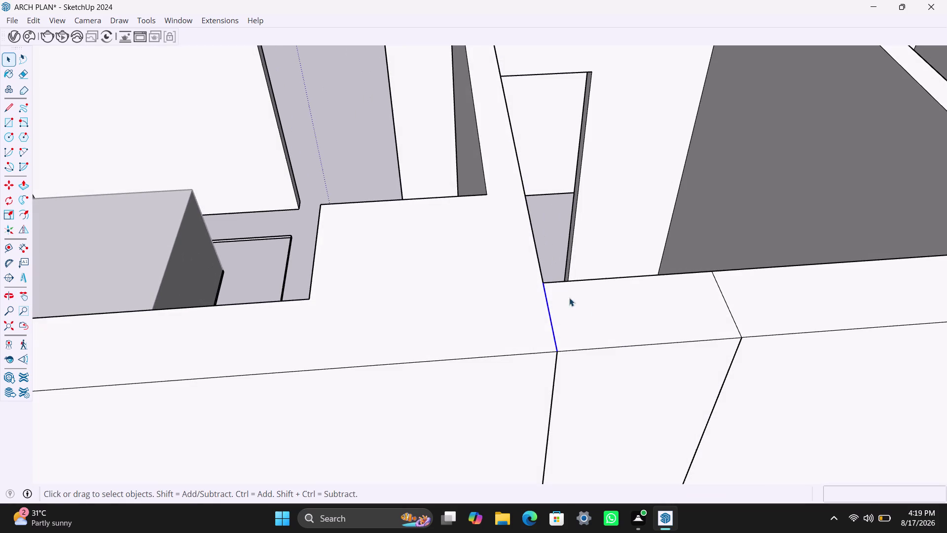
click(625, 313)
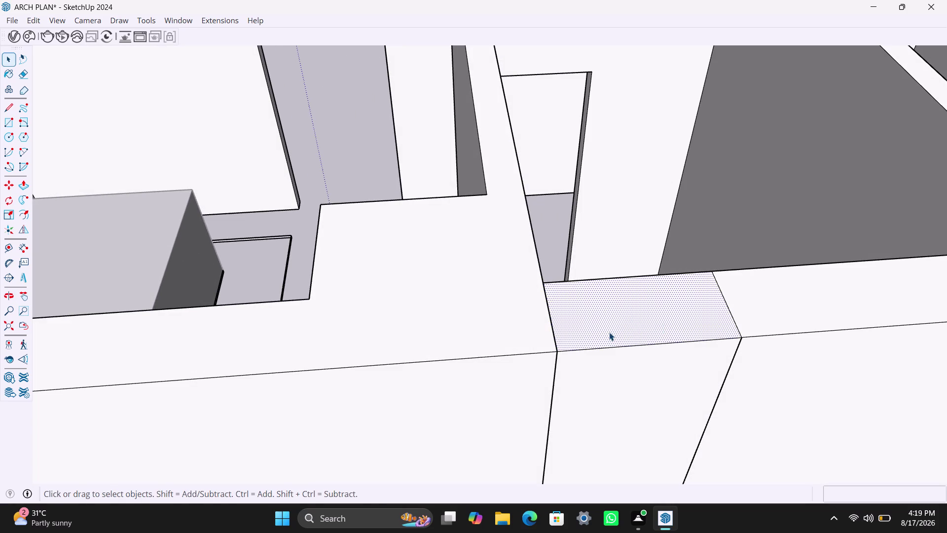
key(p)
click(609, 332)
click(553, 331)
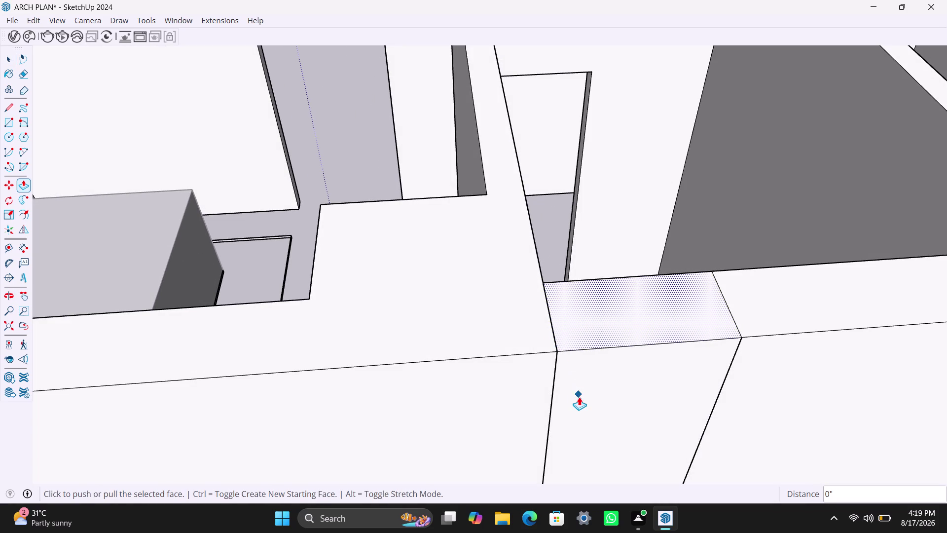
click(579, 397)
scroll(down, 3)
key(Escape)
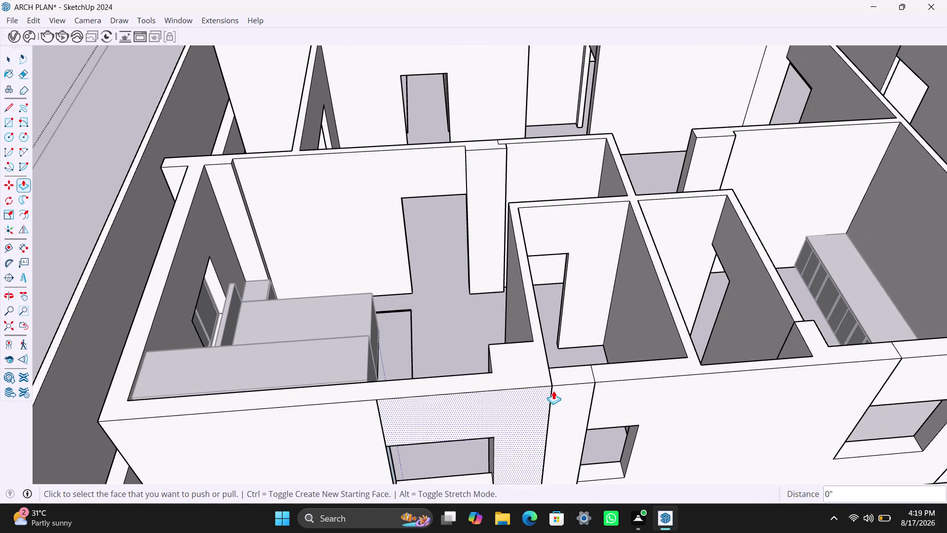
Push the wall-top strip a zero distance to sit flush, then delete and undo.
scroll(up, 3)
scroll(down, 3)
key(space)
scroll(up, 3)
click(589, 379)
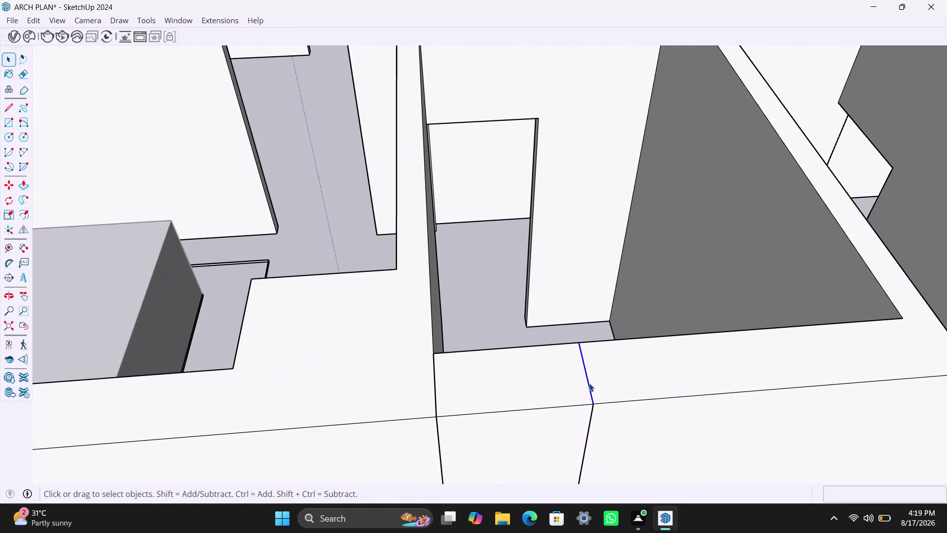
key(Delete)
key(ctrl+z)
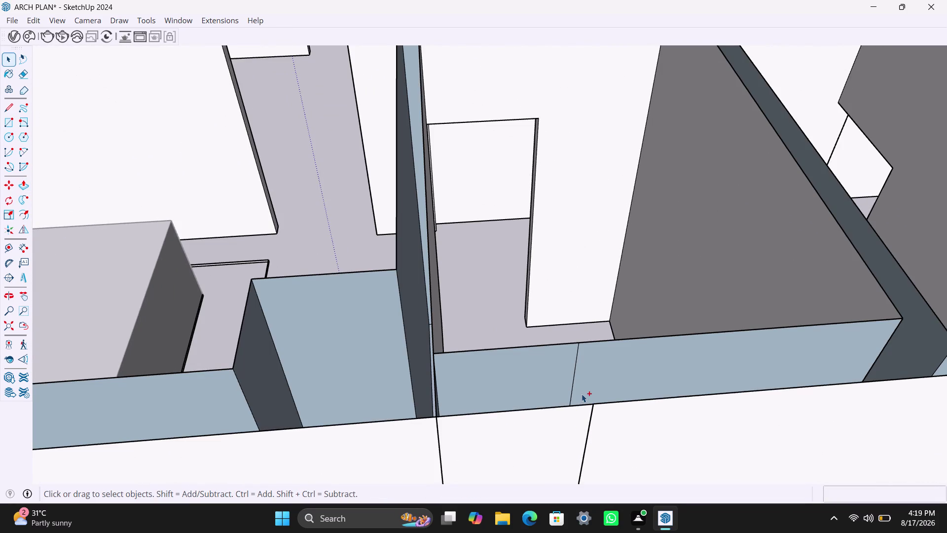
scroll(down, 3)
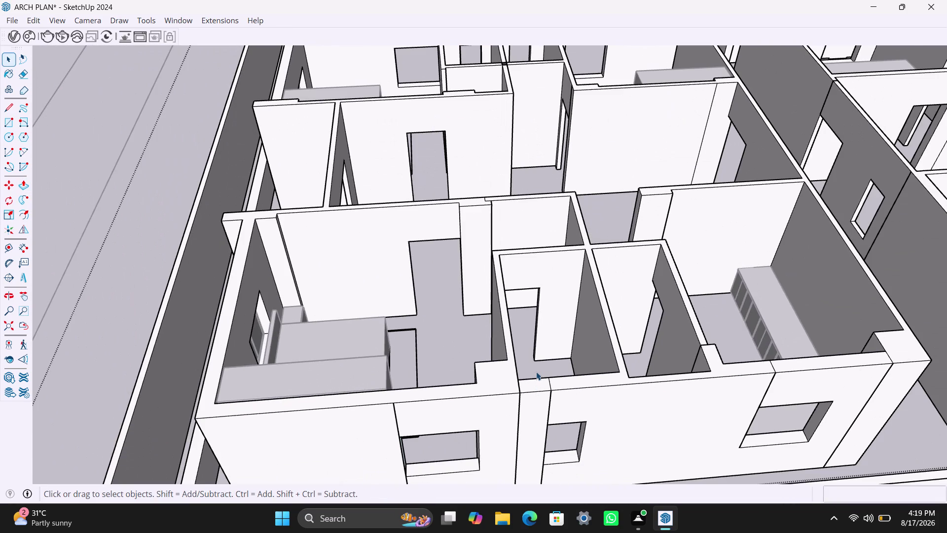
Zoom out, then orbit and zoom to the bare front-wall opening of the lower-left room.
scroll(down, 3)
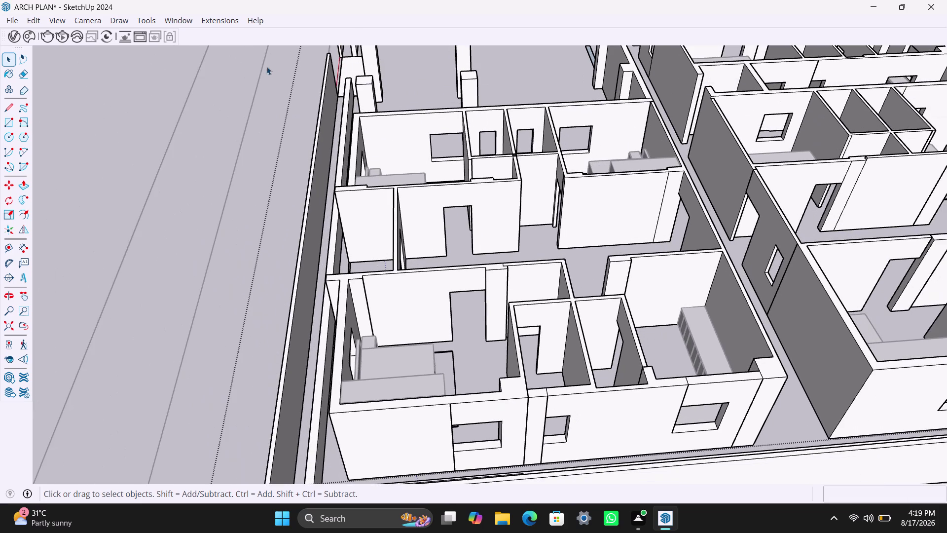
scroll(down, 3)
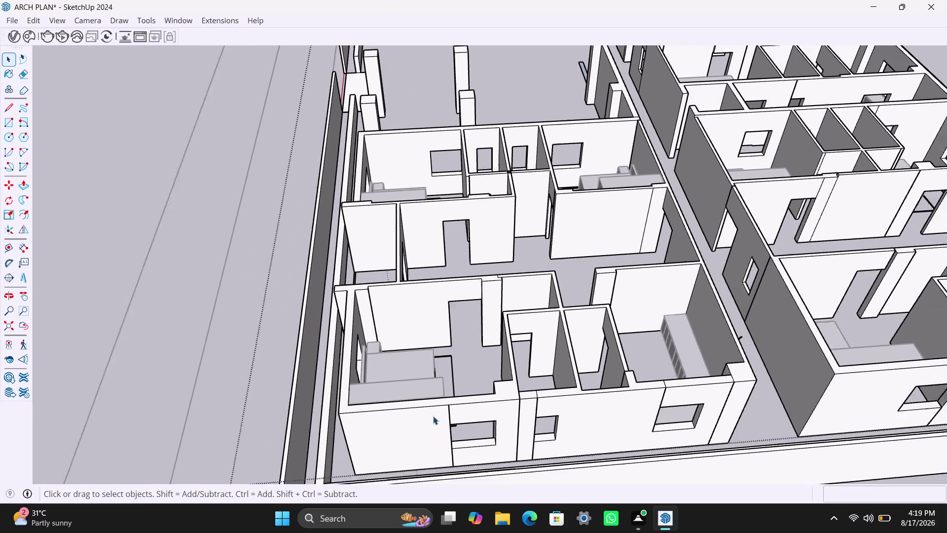
middle_drag(415, 422, 411, 358)
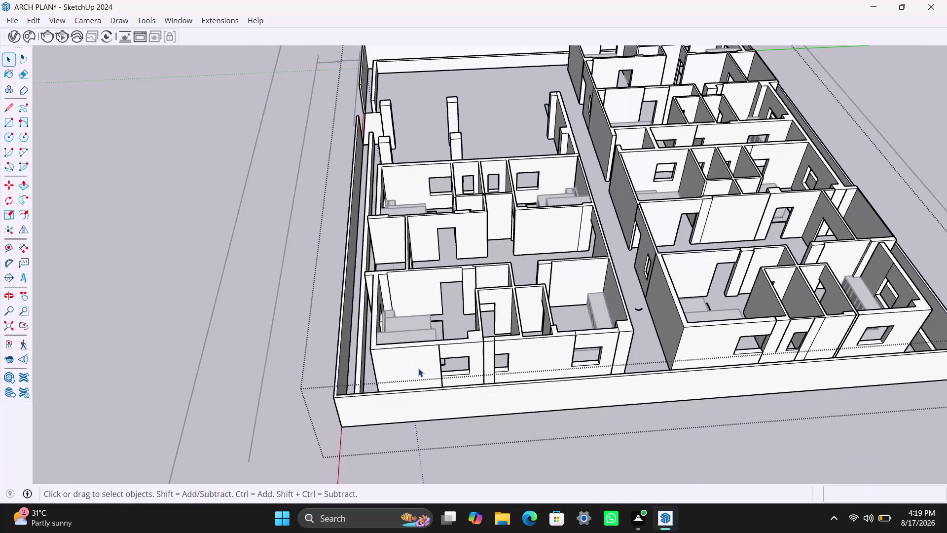
scroll(up, 3)
middle_drag(415, 373, 430, 317)
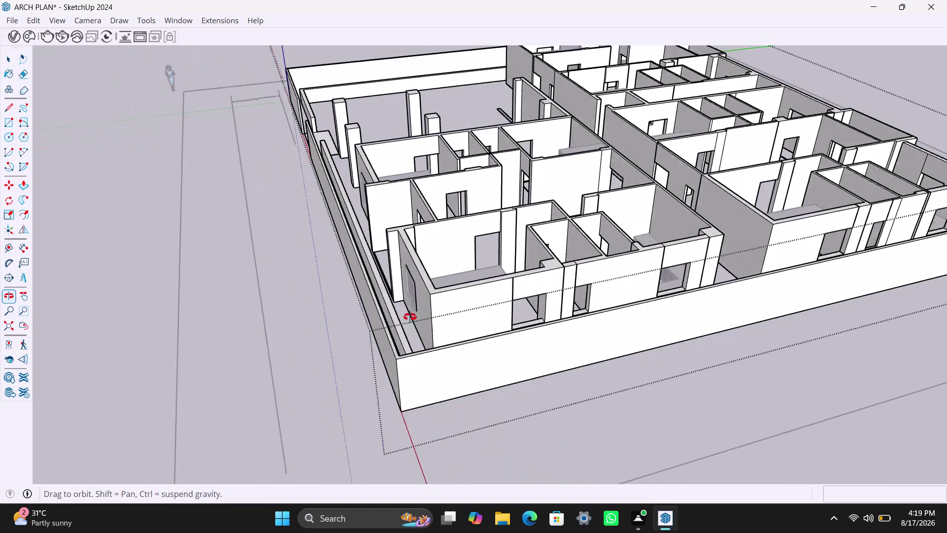
middle_drag(431, 317, 375, 317)
scroll(up, 3)
scroll(up, 3)
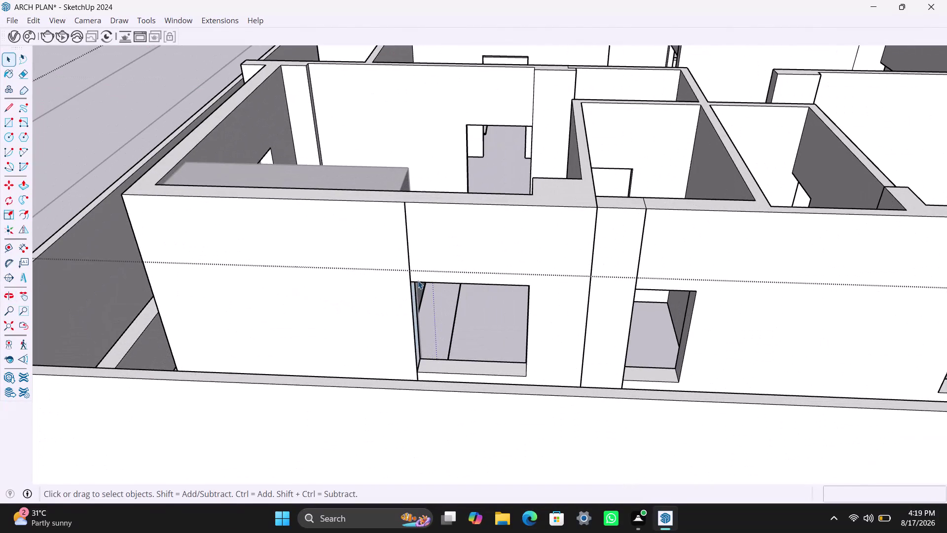
Draw a rectangle across the front-wall opening, group it, and open the group to select its face.
key(r)
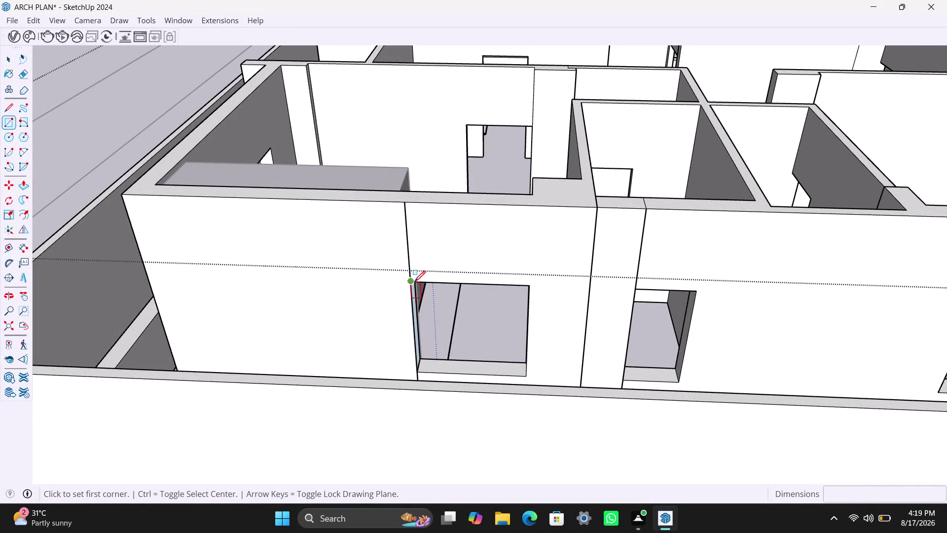
click(414, 281)
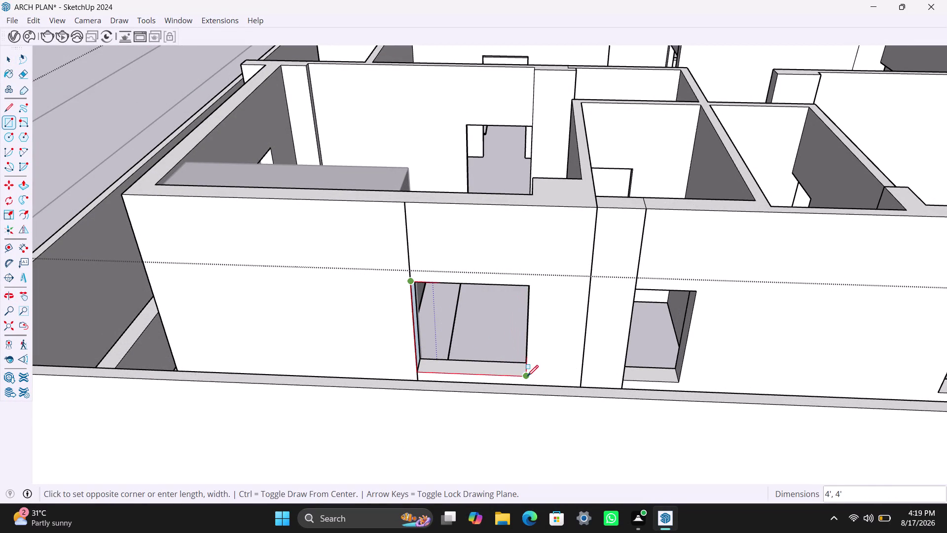
click(527, 376)
key(space)
double_click(511, 344)
right_click(504, 342)
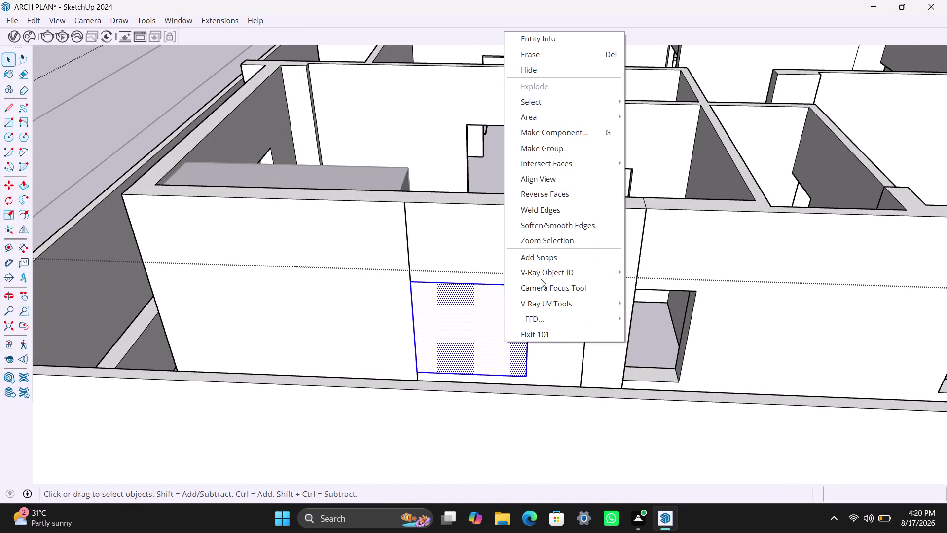
click(547, 153)
double_click(476, 316)
click(472, 312)
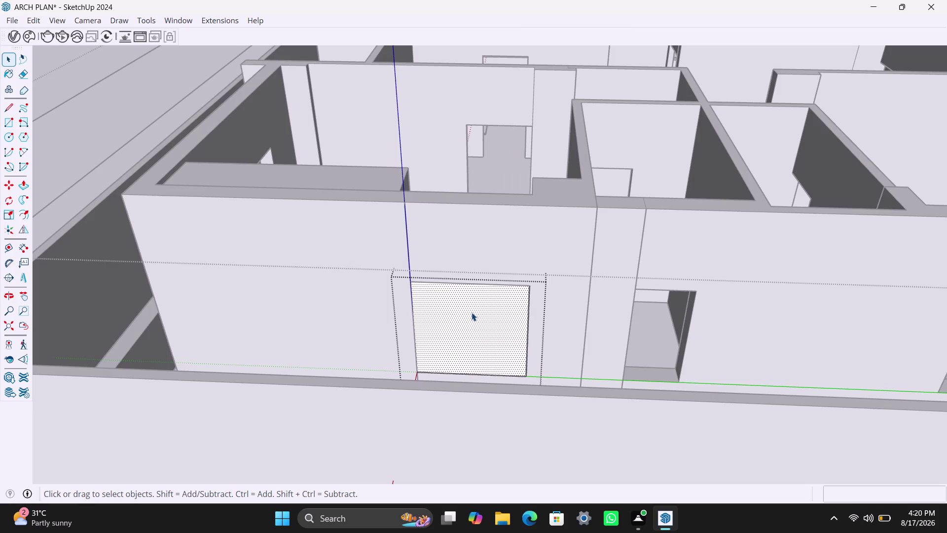
Offset the window rectangle 2" inward and delete the inner face to open the frame.
key(f)
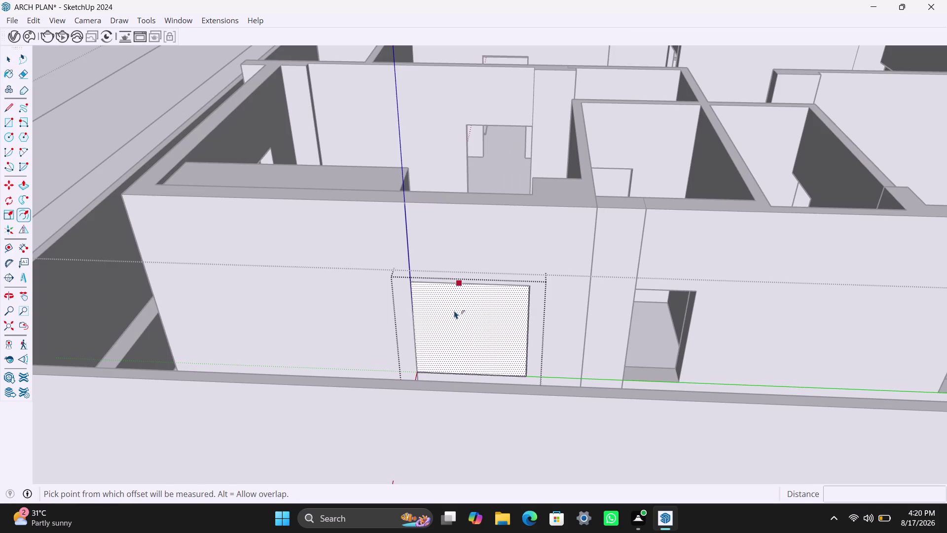
click(450, 308)
text(2)
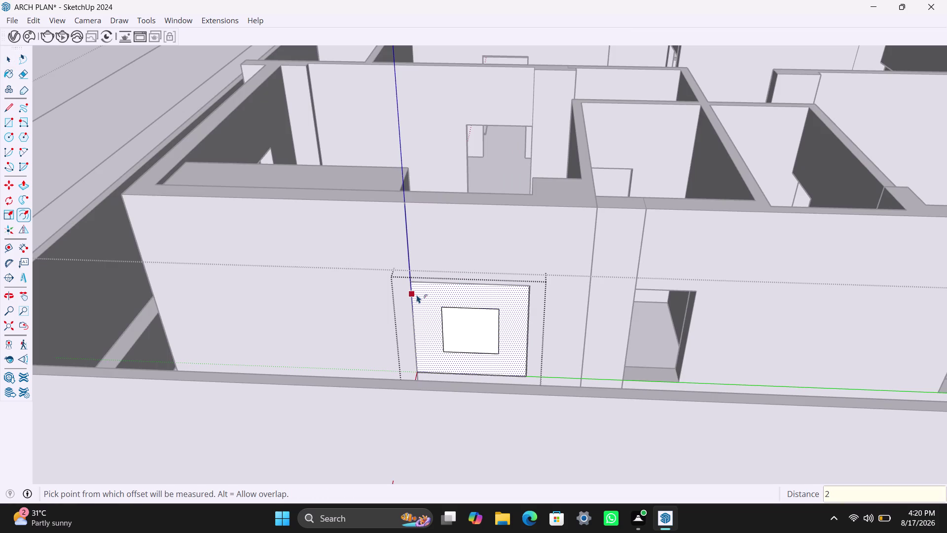
text(")
key(Return)
key(space)
click(462, 314)
key(equal)
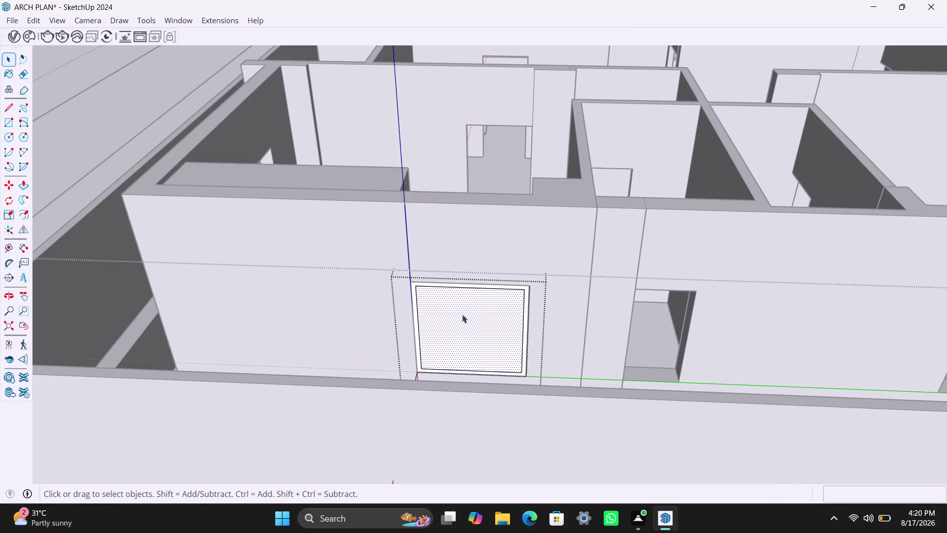
key(Delete)
Push/Pull the front of the frame ring out 1 1/2".
scroll(up, 3)
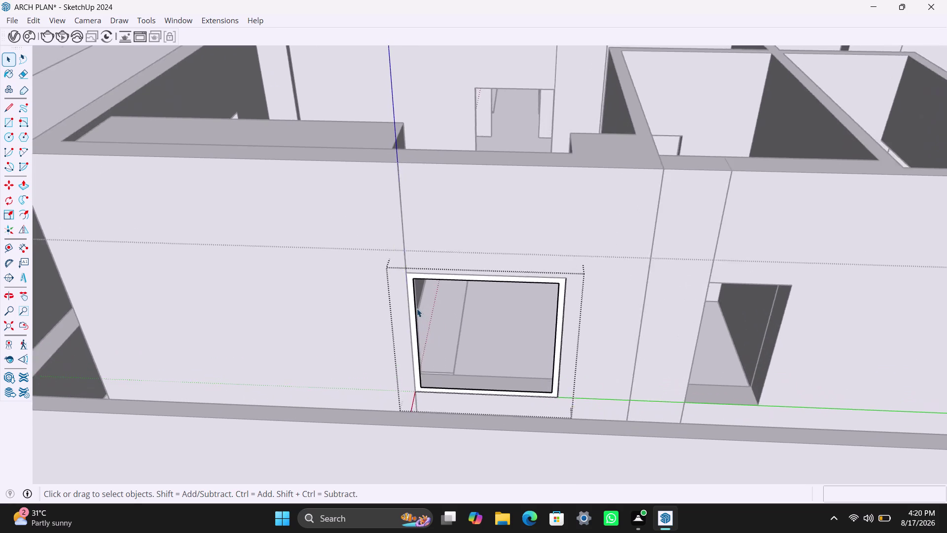
scroll(up, 3)
click(413, 308)
click(408, 311)
key(p)
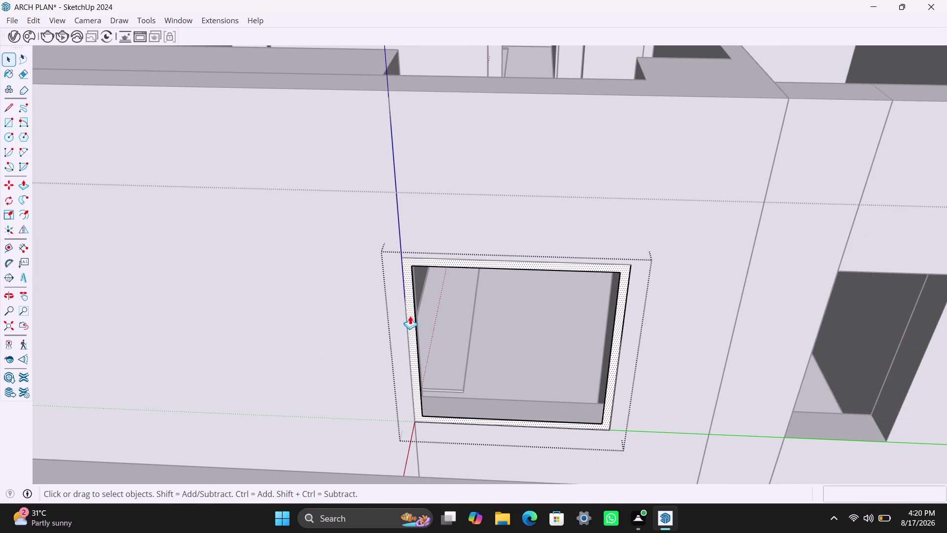
click(410, 315)
text(1.5)
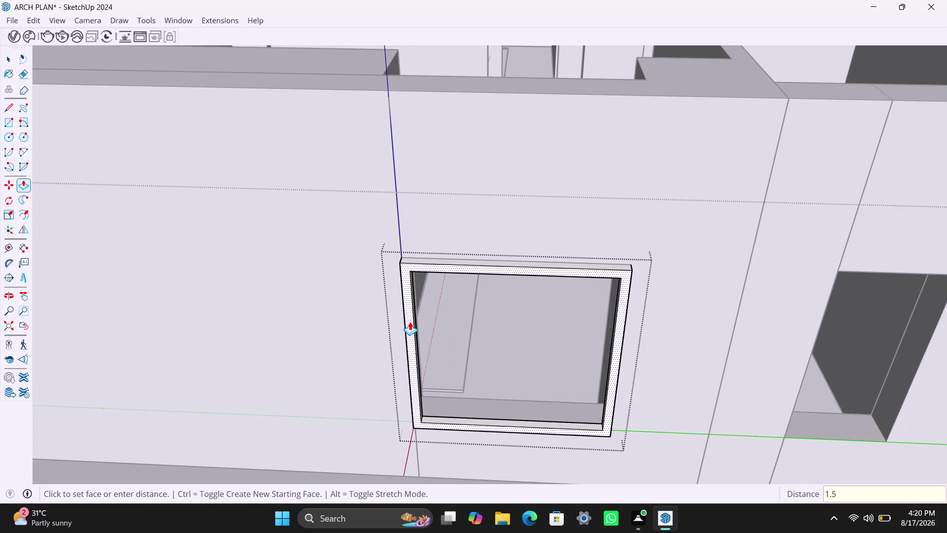
text(")
key(Return)
Push/Pull the back side of the frame ring out 1 1/2" as well.
scroll(down, 3)
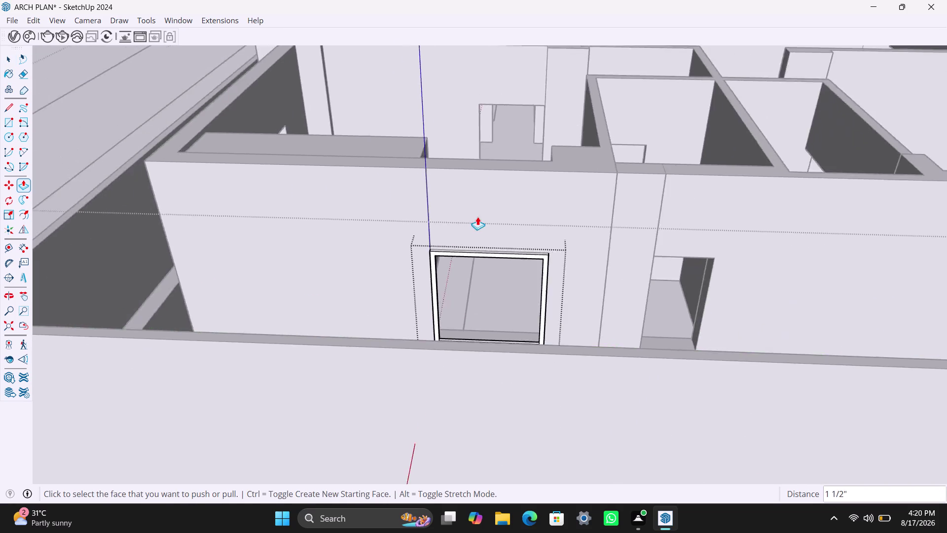
middle_drag(512, 205, 218, 324)
scroll(up, 3)
middle_drag(298, 253, 192, 266)
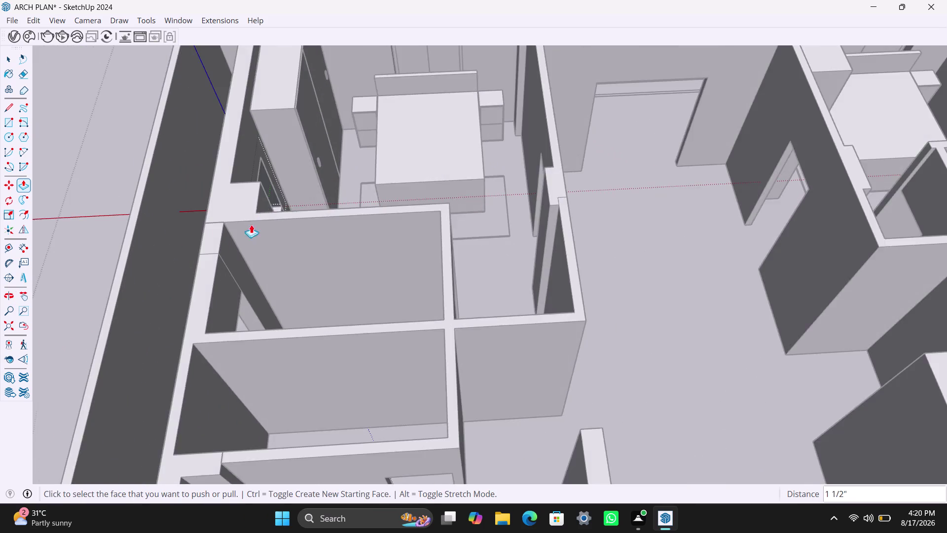
scroll(up, 3)
scroll(up, 3)
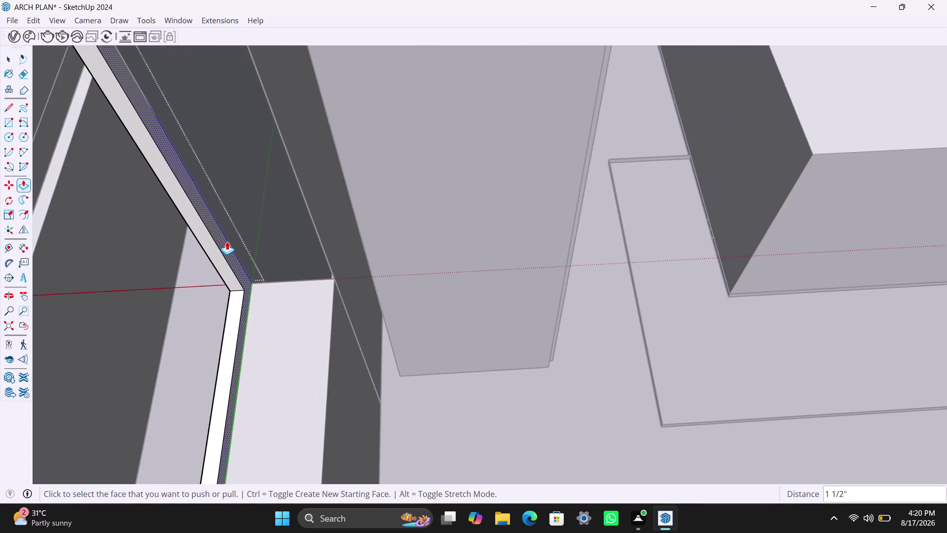
scroll(up, 3)
click(227, 246)
text(1)
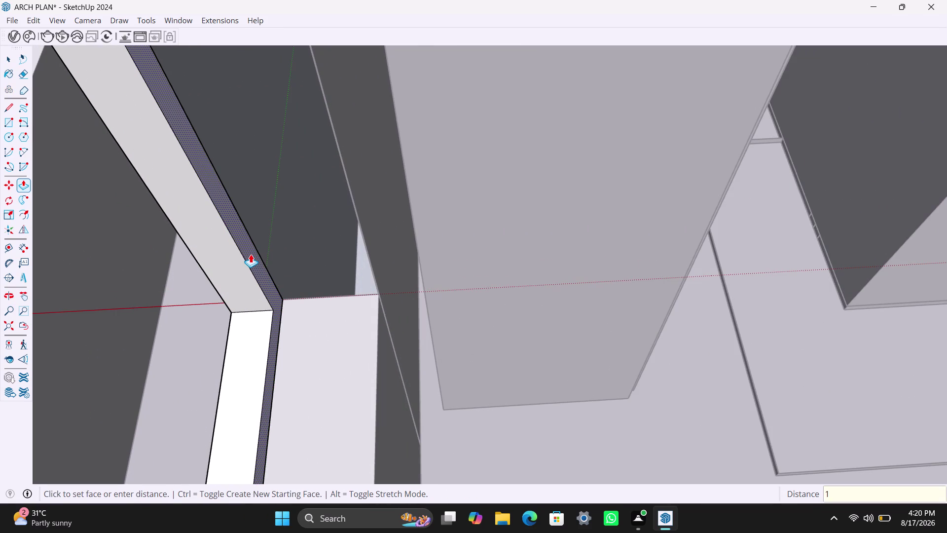
text(.5")
key(Return)
scroll(down, 3)
middle_drag(205, 304, 550, 196)
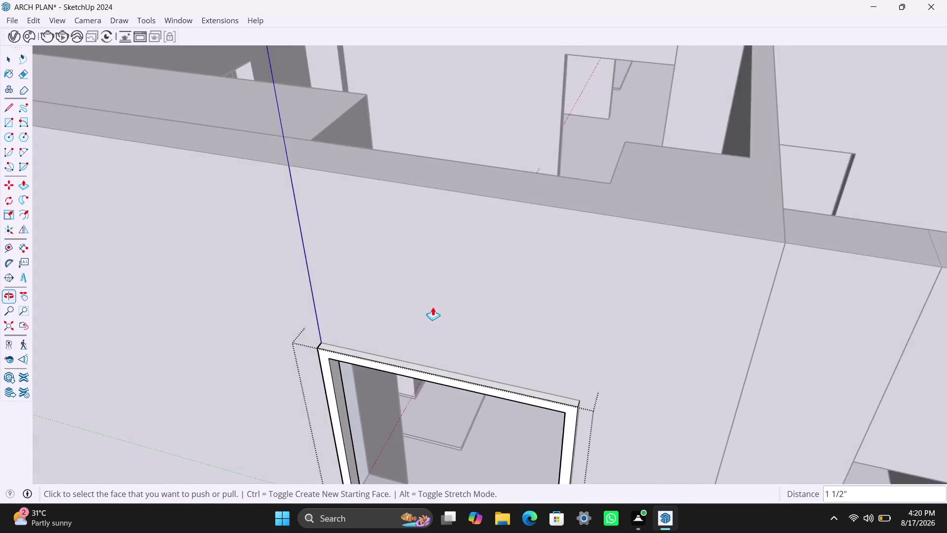
scroll(down, 3)
middle_drag(466, 355, 580, 270)
scroll(down, 3)
middle_drag(508, 290, 505, 358)
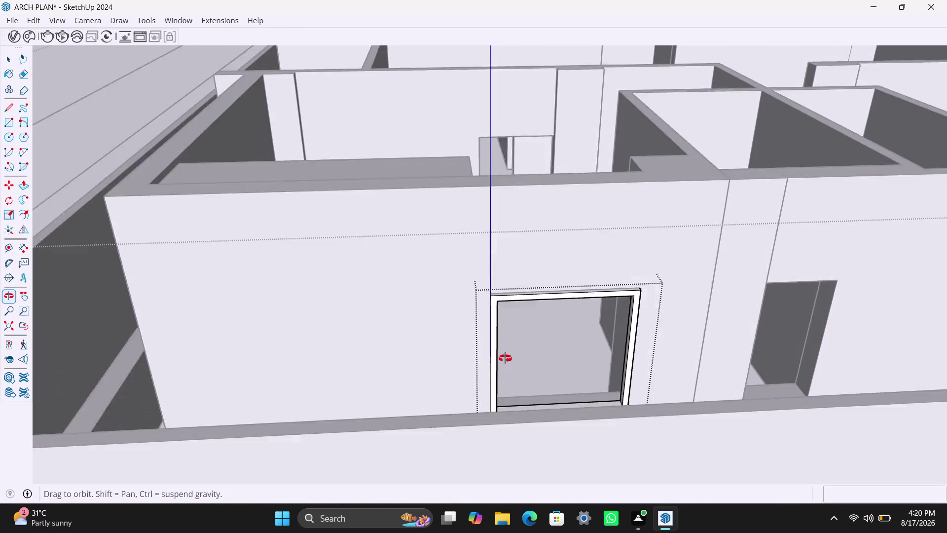
middle_drag(505, 359, 509, 359)
middle_drag(487, 358, 450, 350)
key(space)
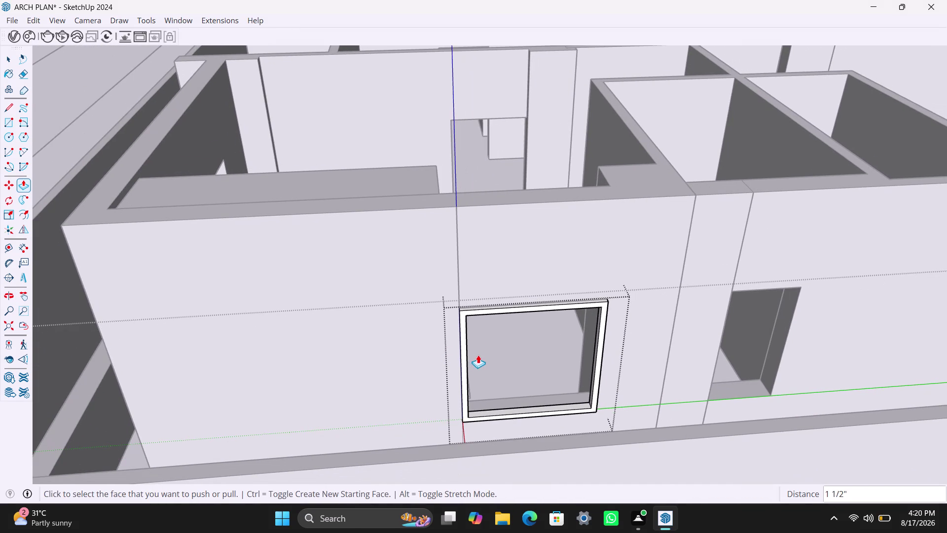
Draw the left sash rectangle to the frame's mid-width and delete the right-half face.
key(r)
click(470, 316)
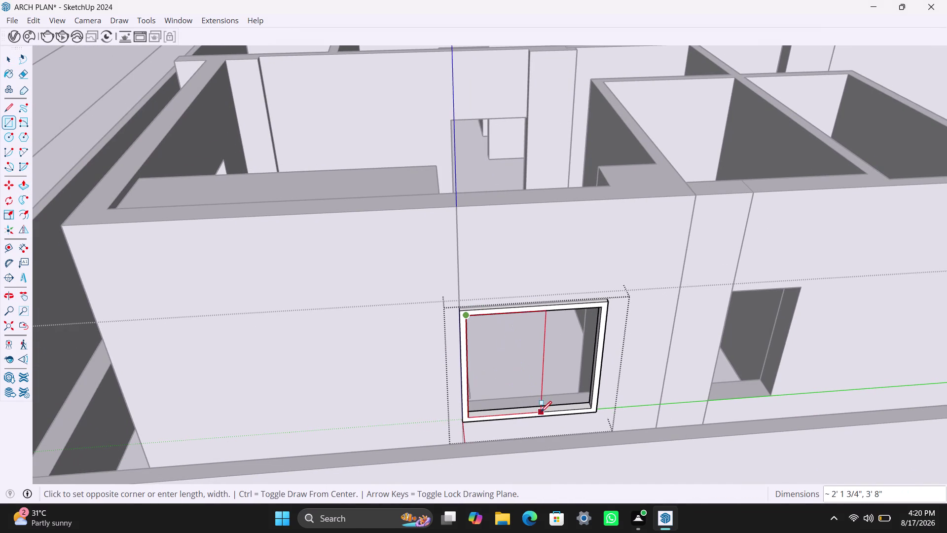
click(534, 414)
key(space)
click(566, 377)
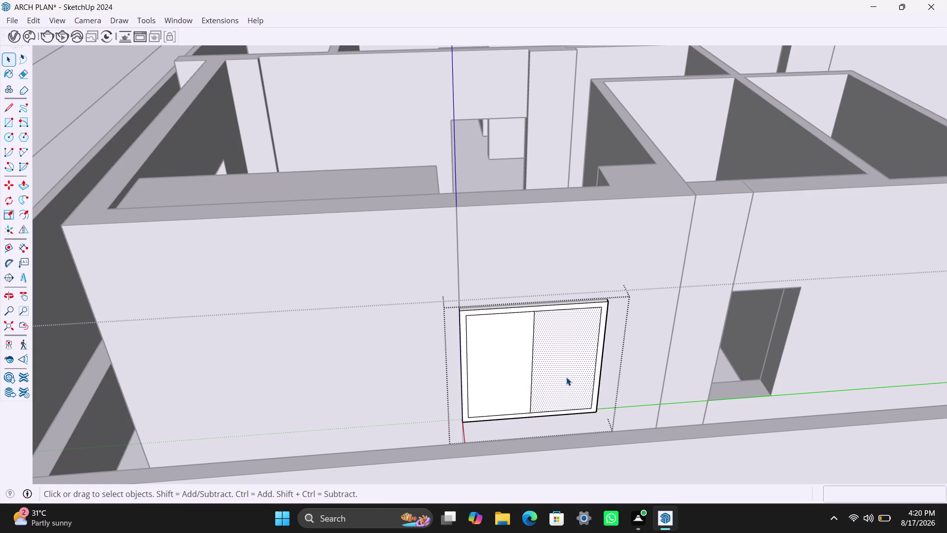
key(BackSpace)
key(Delete)
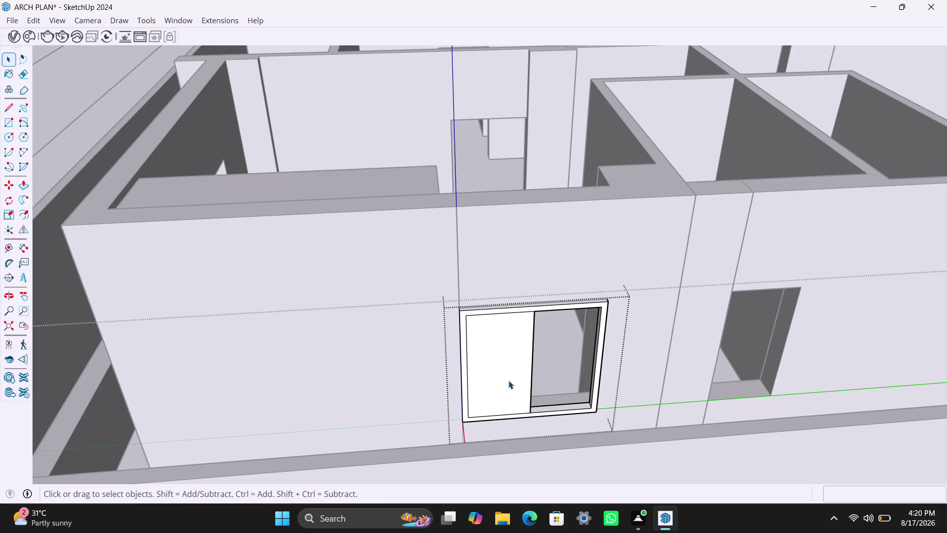
Group the left sash and extrude it 18mm thick.
double_click(509, 380)
right_click(509, 381)
click(562, 201)
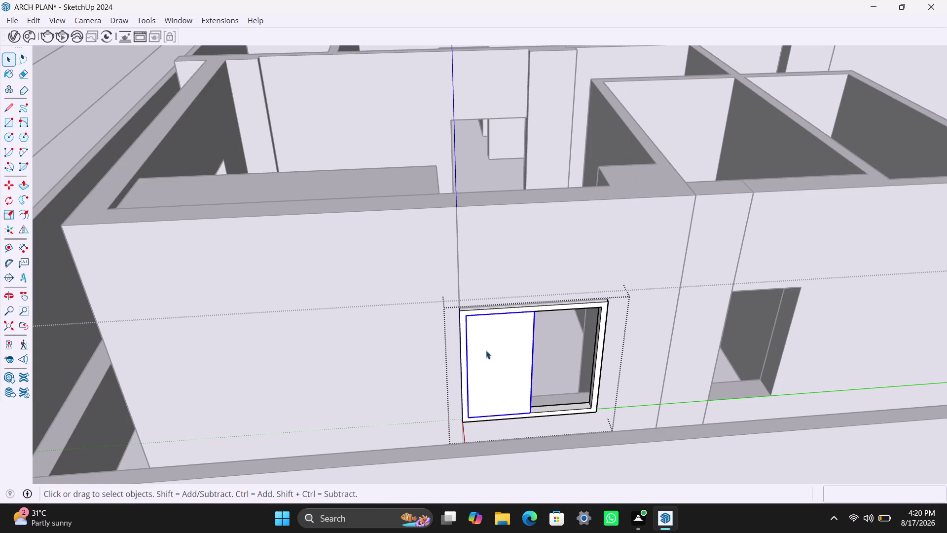
double_click(481, 355)
click(485, 356)
key(p)
click(494, 364)
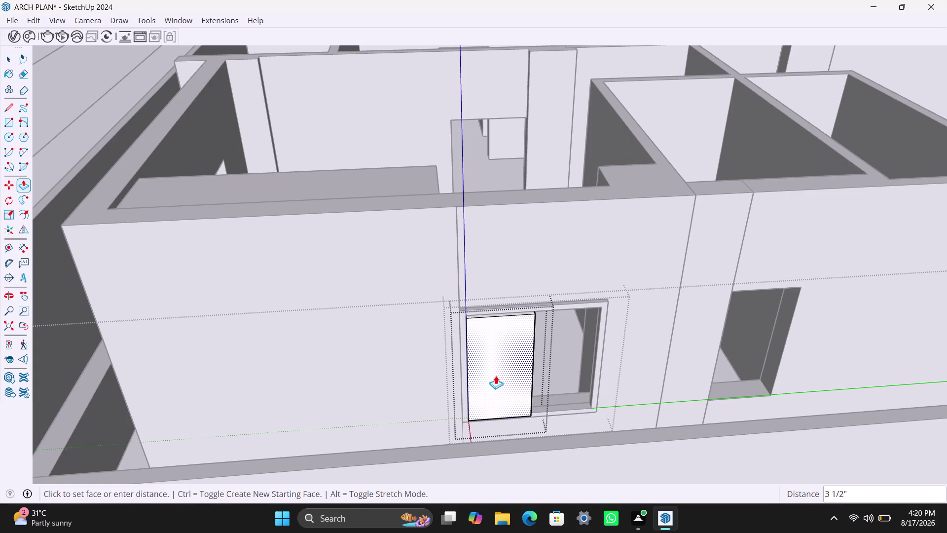
text(18mm)
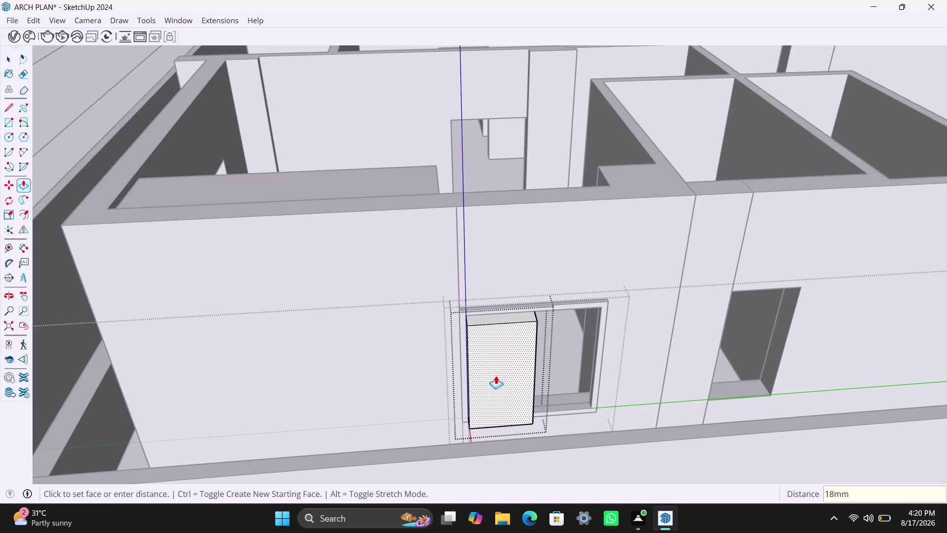
key(Return)
key(space)
click(538, 224)
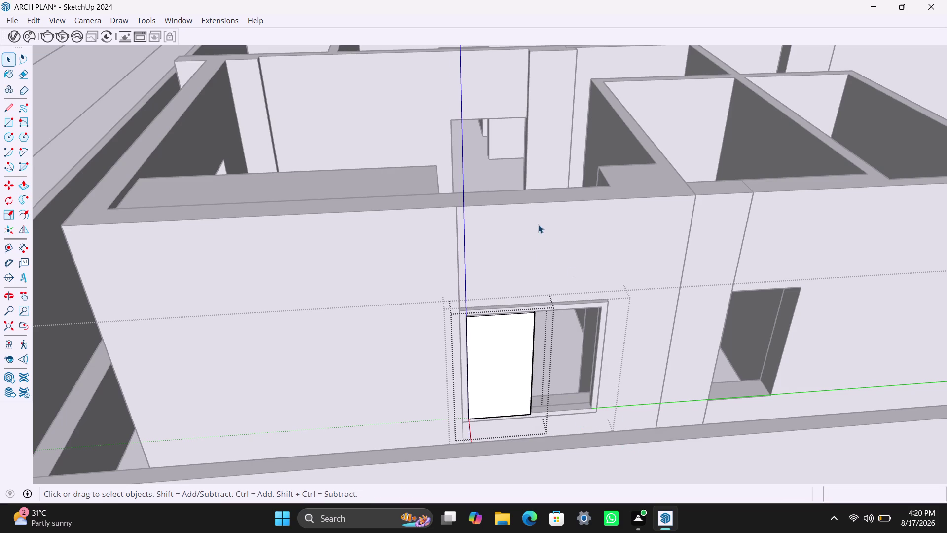
click(512, 172)
Open the window frame group and select the left sash.
scroll(down, 3)
middle_drag(524, 354, 499, 344)
scroll(up, 3)
middle_drag(517, 373, 502, 404)
scroll(up, 3)
click(488, 397)
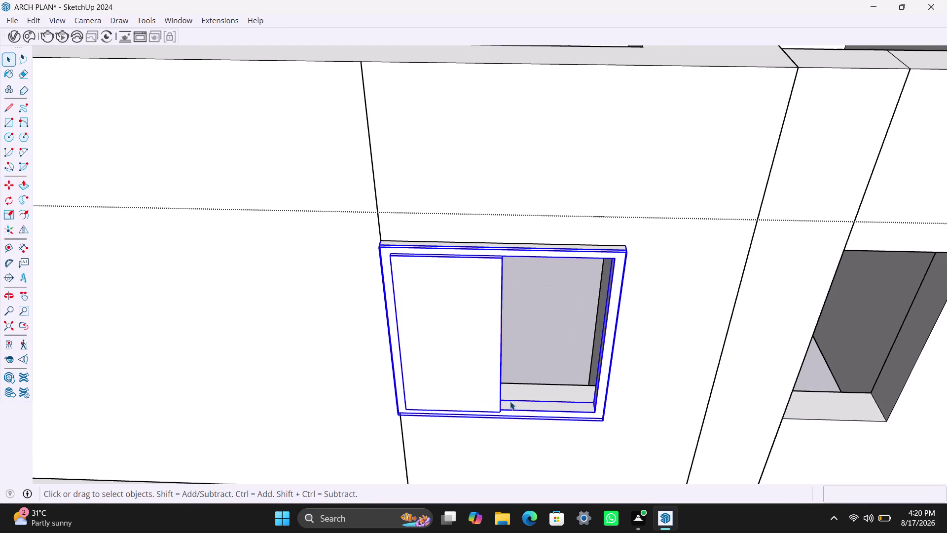
scroll(up, 3)
click(525, 366)
double_click(494, 396)
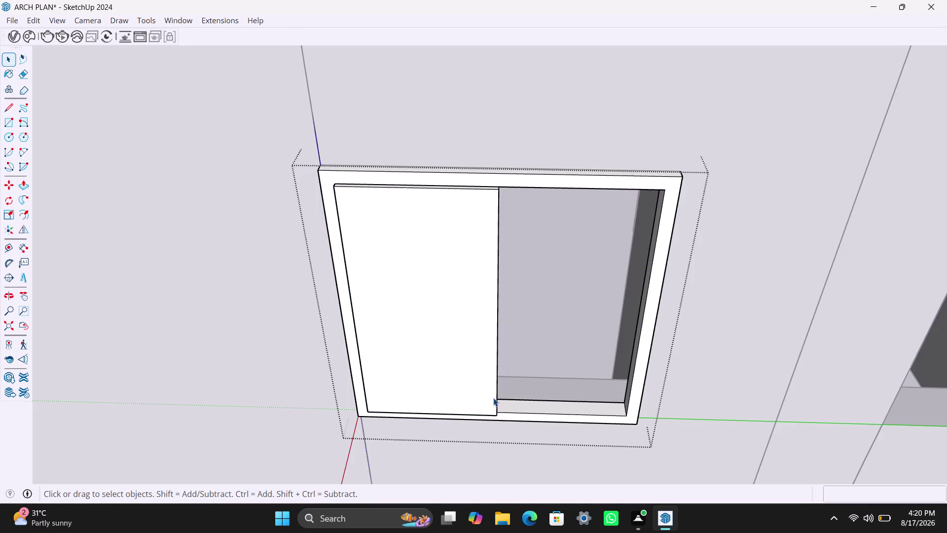
click(493, 397)
scroll(down, 3)
Copy the left sash into the right half of the frame.
key(m)
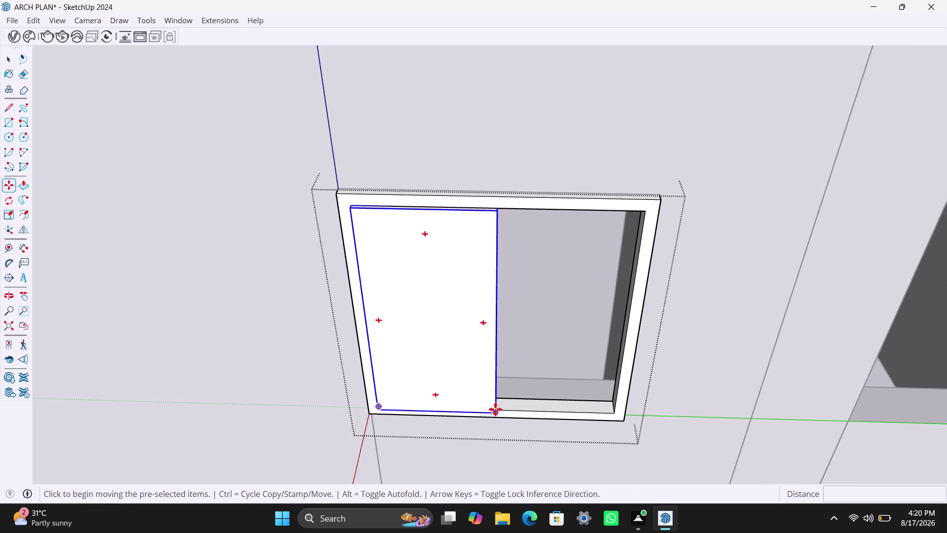
click(495, 410)
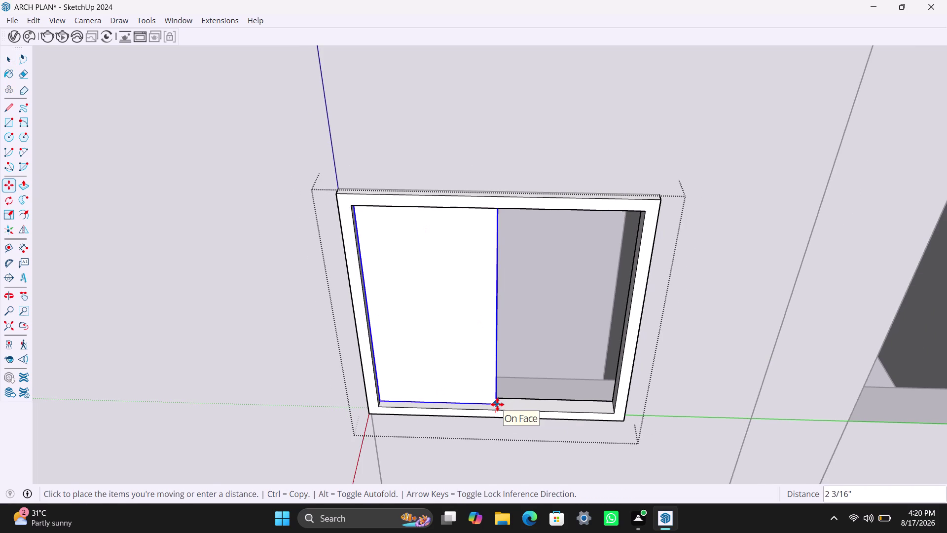
scroll(up, 3)
click(497, 402)
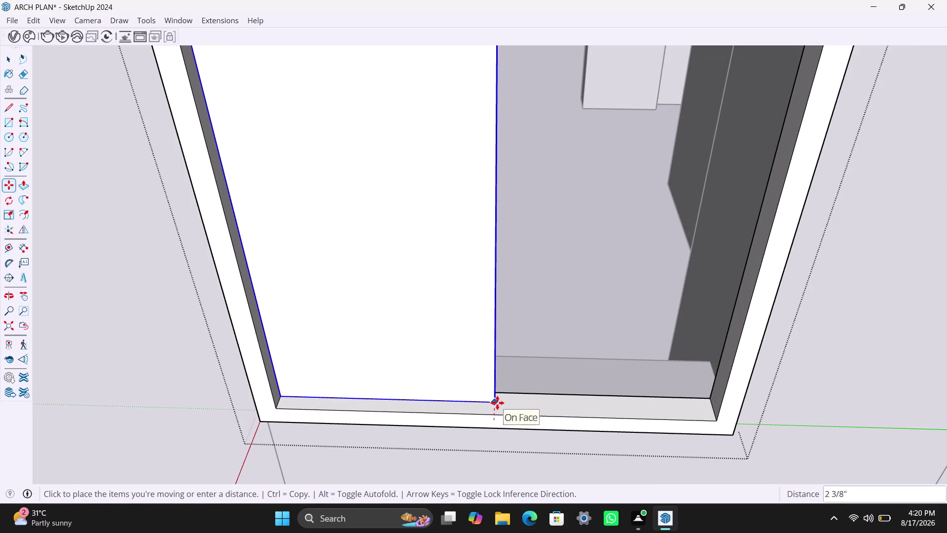
key(m)
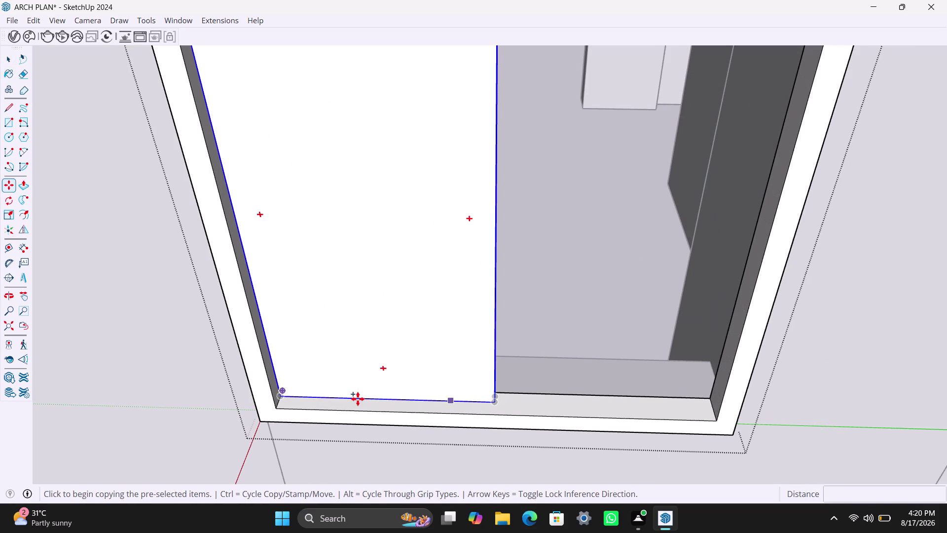
click(491, 403)
click(716, 417)
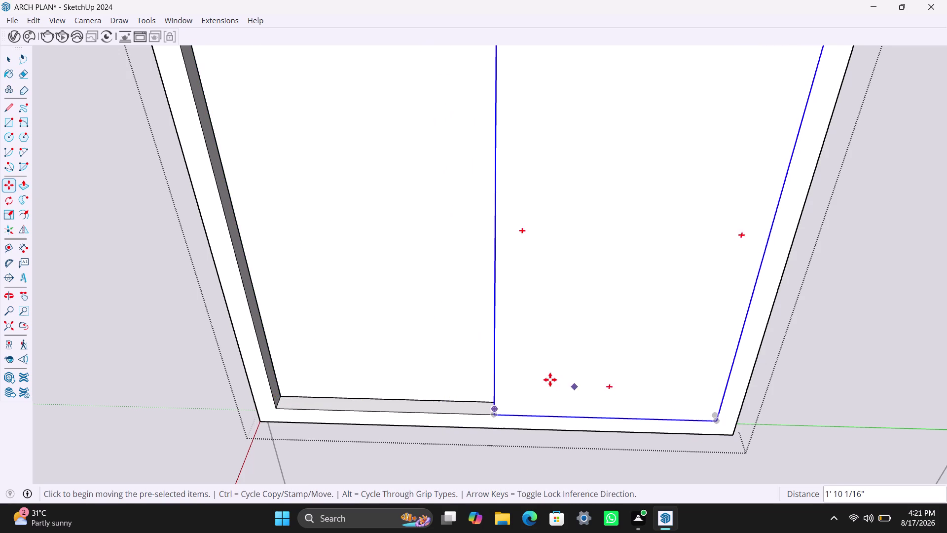
Snap the copied sash into the frame's corner so both sashes fit flush.
scroll(down, 3)
middle_drag(545, 383, 630, 402)
scroll(up, 3)
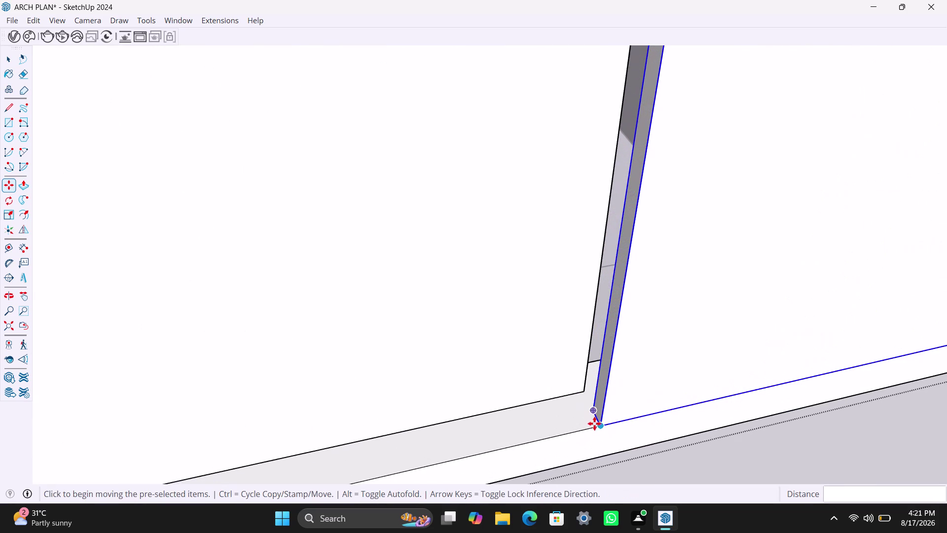
click(593, 411)
click(583, 393)
scroll(down, 3)
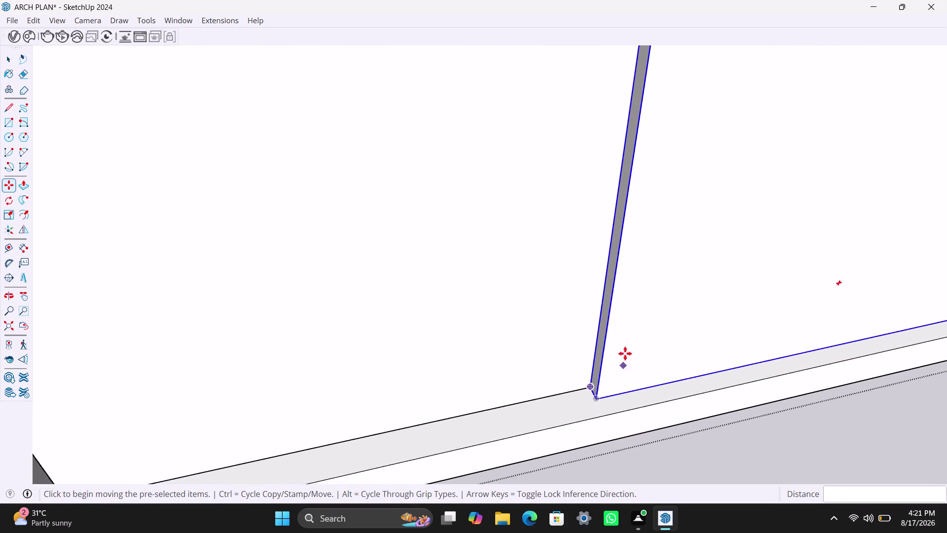
scroll(down, 3)
scroll(down, 3)
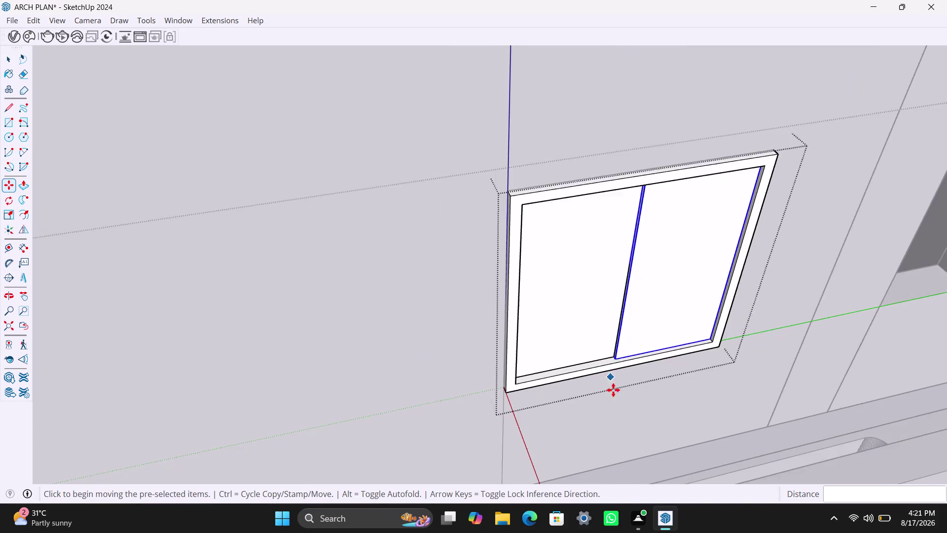
scroll(down, 3)
middle_drag(678, 360, 614, 370)
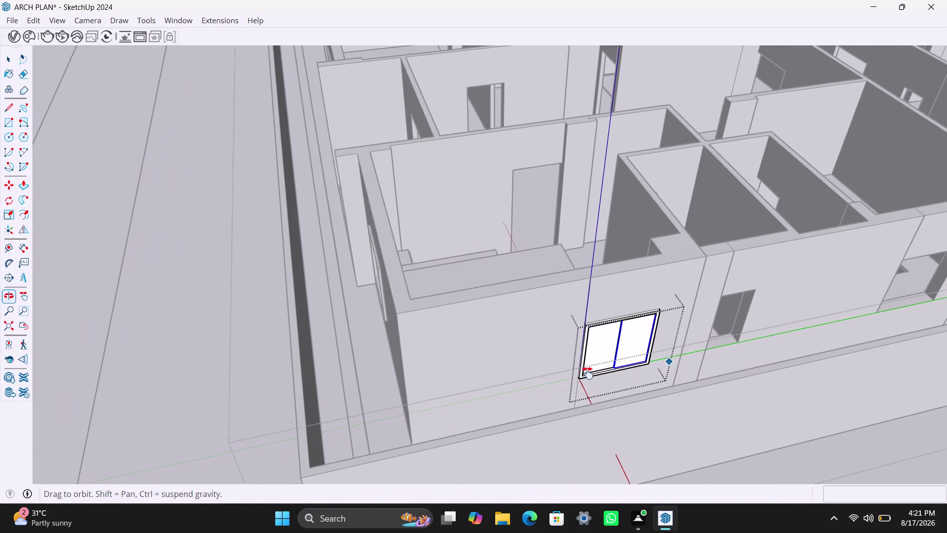
Orbit around the building to bring the front wall's vent opening into view.
middle_drag(614, 371, 479, 373)
key(space)
click(541, 217)
middle_drag(572, 311, 528, 314)
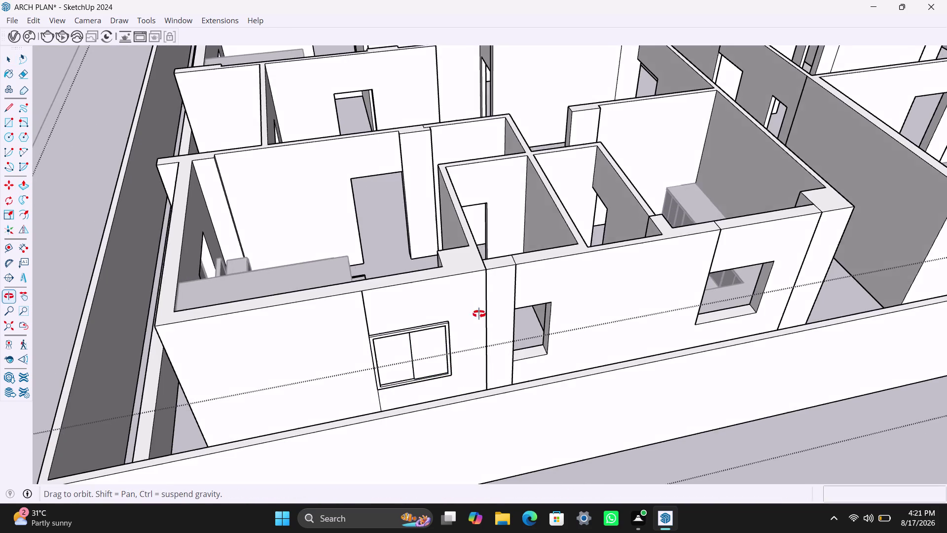
middle_drag(528, 314, 533, 469)
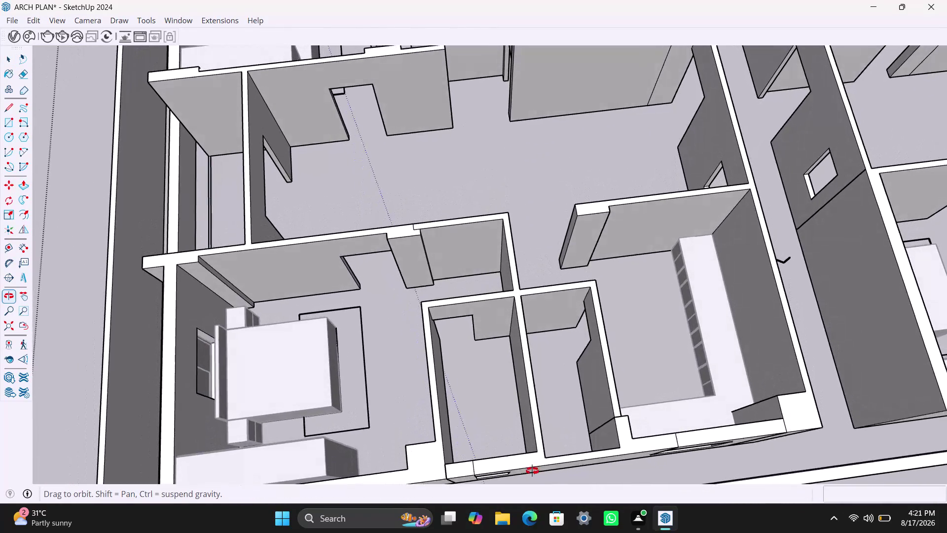
middle_drag(532, 468, 494, 317)
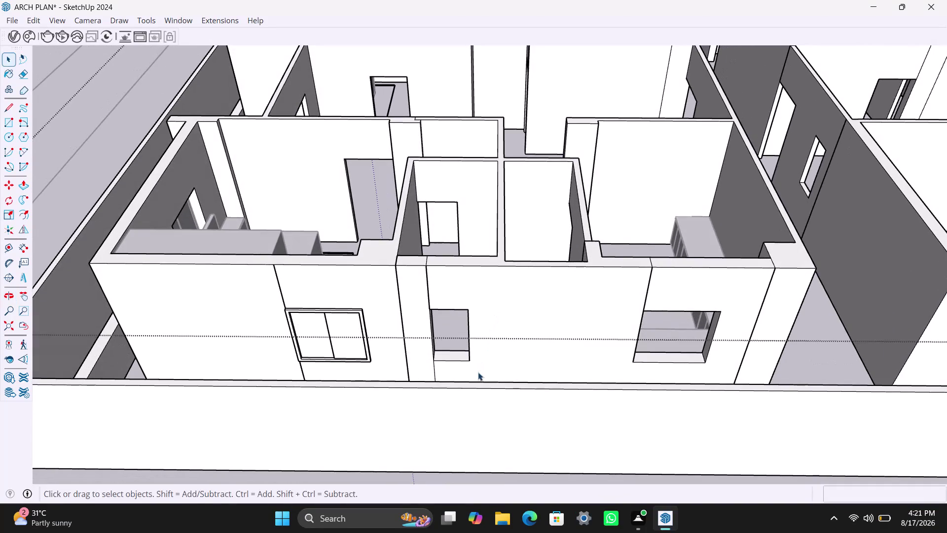
middle_drag(466, 360, 438, 370)
Push/pull the wall face above the opening with zero offset.
scroll(up, 3)
scroll(down, 3)
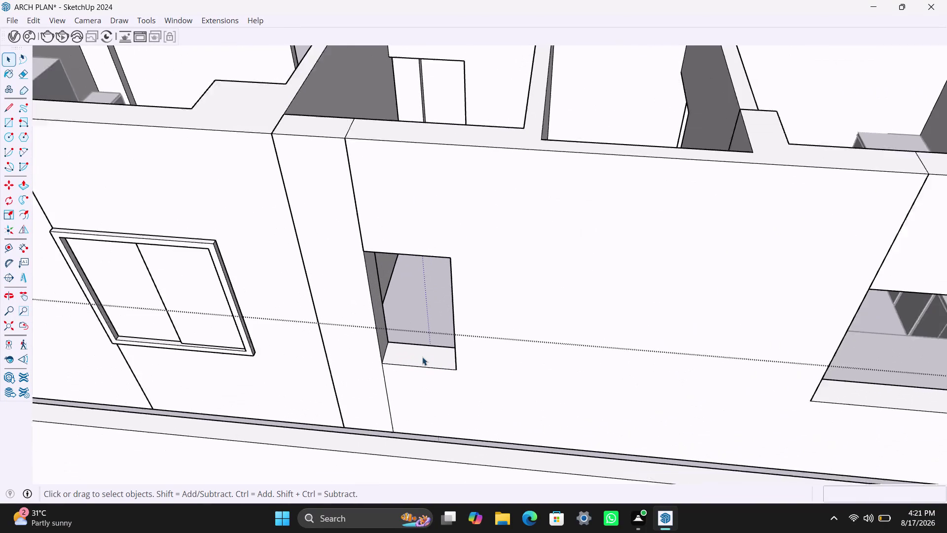
scroll(up, 3)
scroll(up, 3)
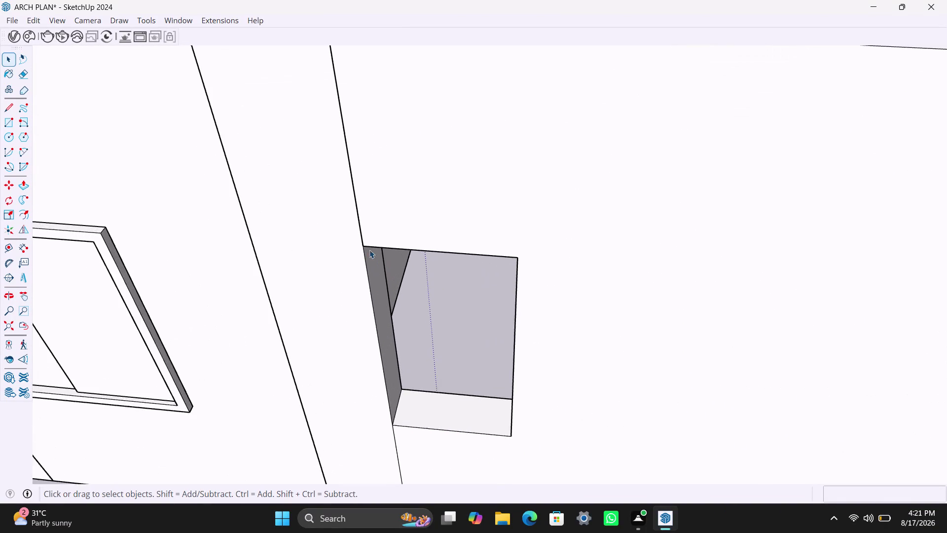
scroll(up, 3)
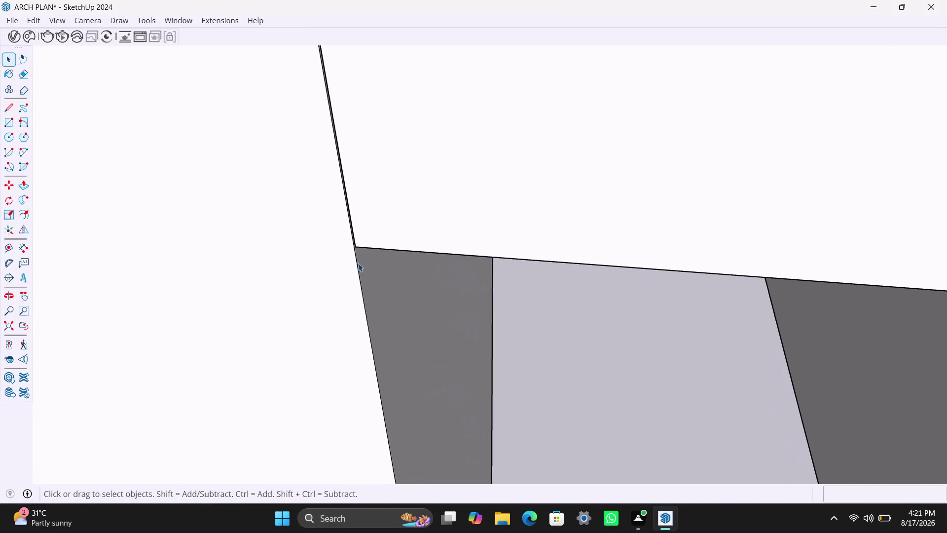
scroll(up, 3)
double_click(378, 195)
key(p)
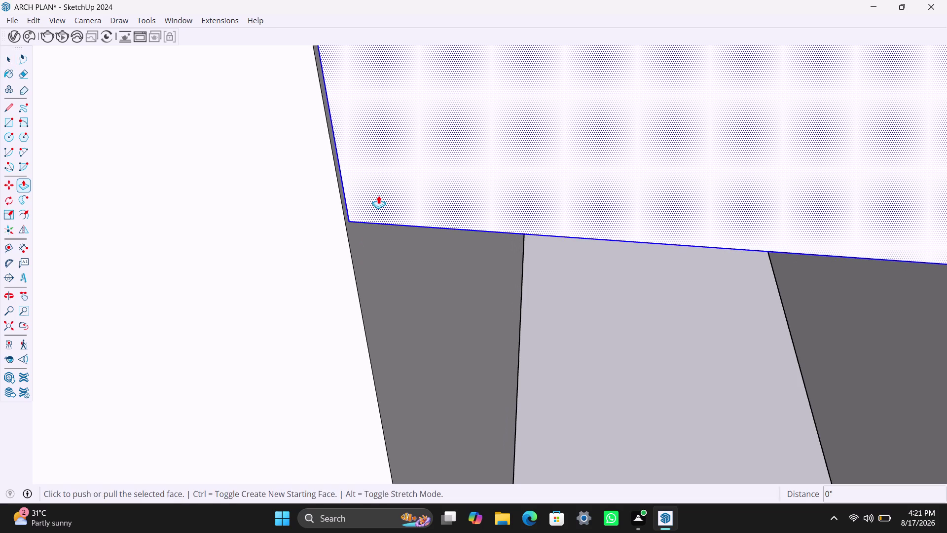
click(379, 196)
click(360, 205)
key(space)
Pull the wall face beside the opening out by 1/8 inch.
scroll(down, 3)
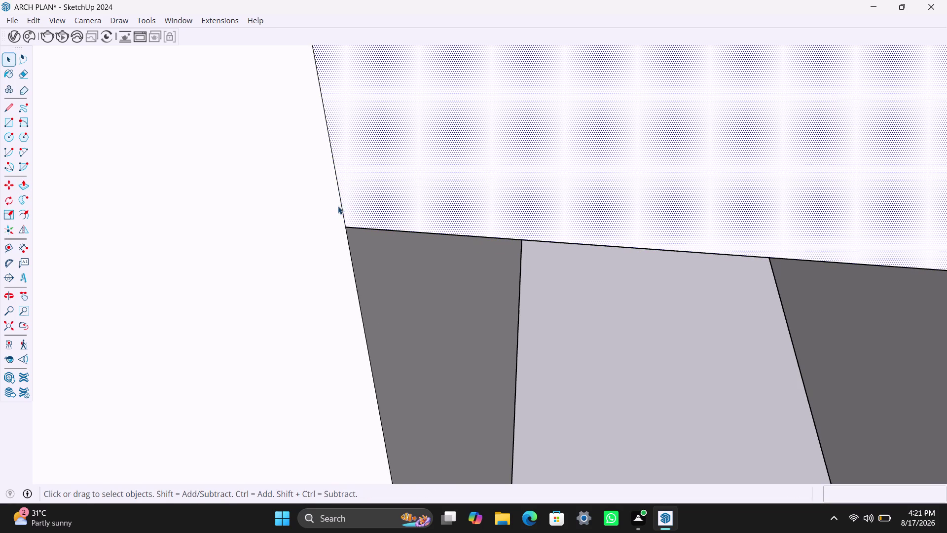
click(342, 201)
key(Delete)
scroll(down, 3)
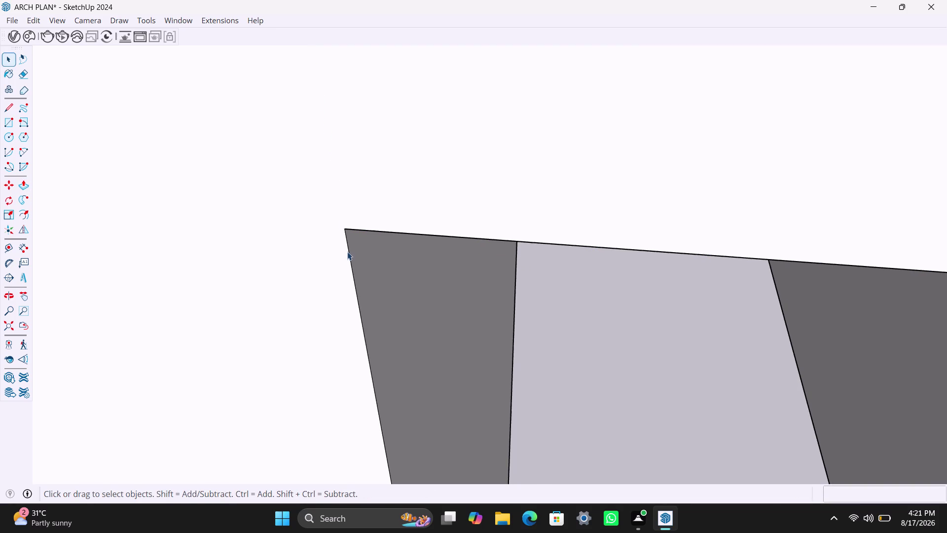
scroll(down, 3)
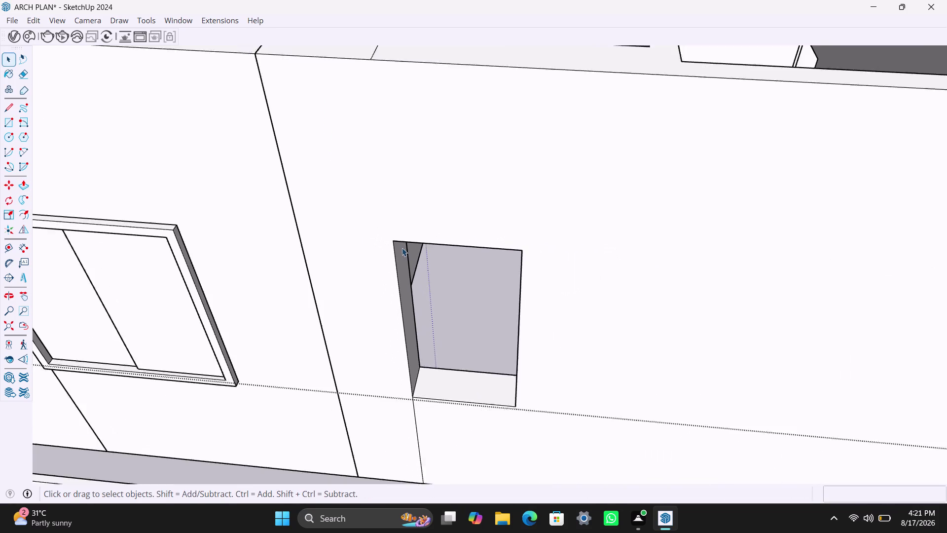
scroll(down, 3)
click(313, 141)
scroll(up, 3)
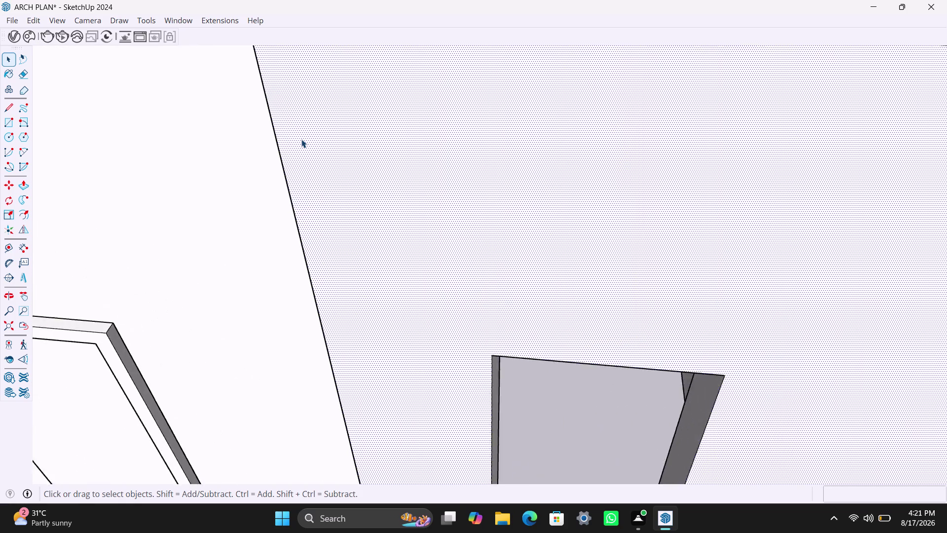
scroll(up, 3)
scroll(up, 3)
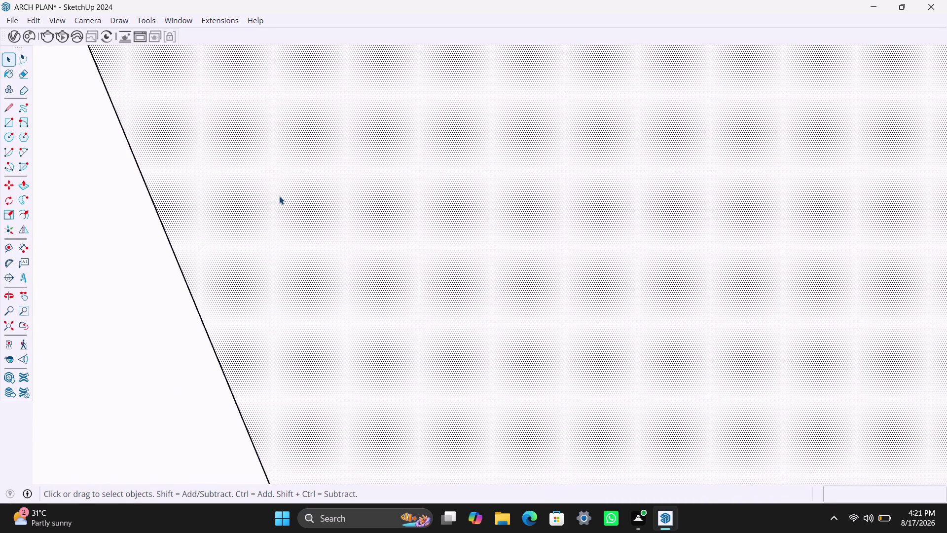
key(p)
click(276, 222)
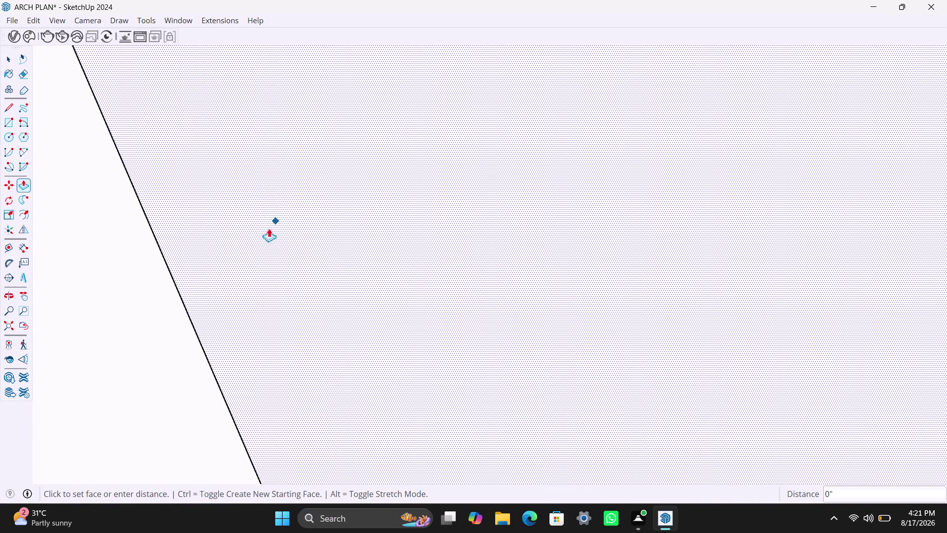
scroll(down, 3)
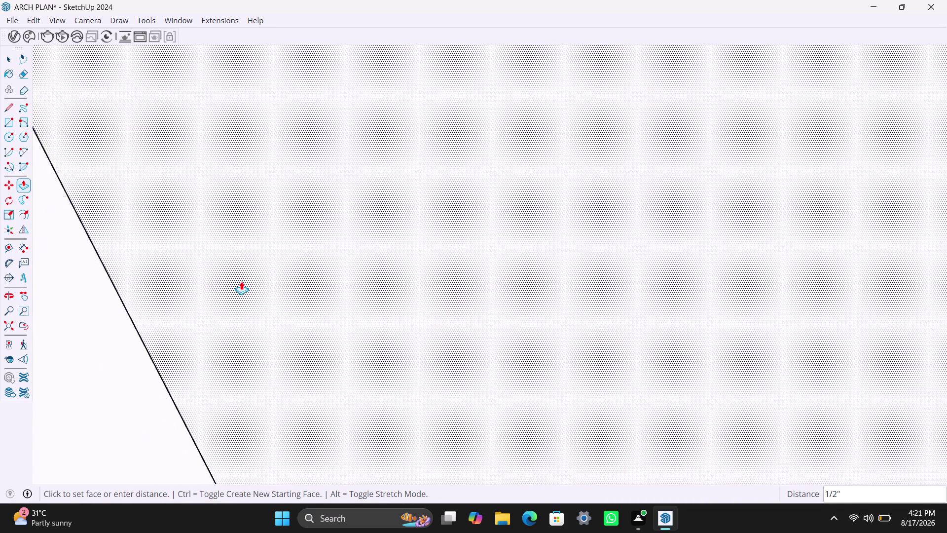
scroll(down, 3)
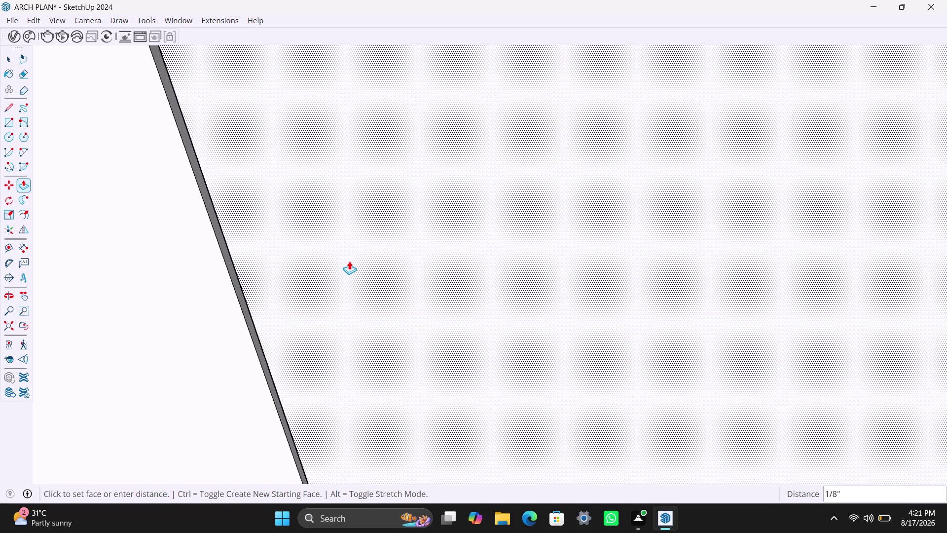
click(349, 261)
Pull the face flush with the adjacent wall, undoing a trial edge deletion.
scroll(up, 3)
scroll(up, 3)
scroll(up, 3)
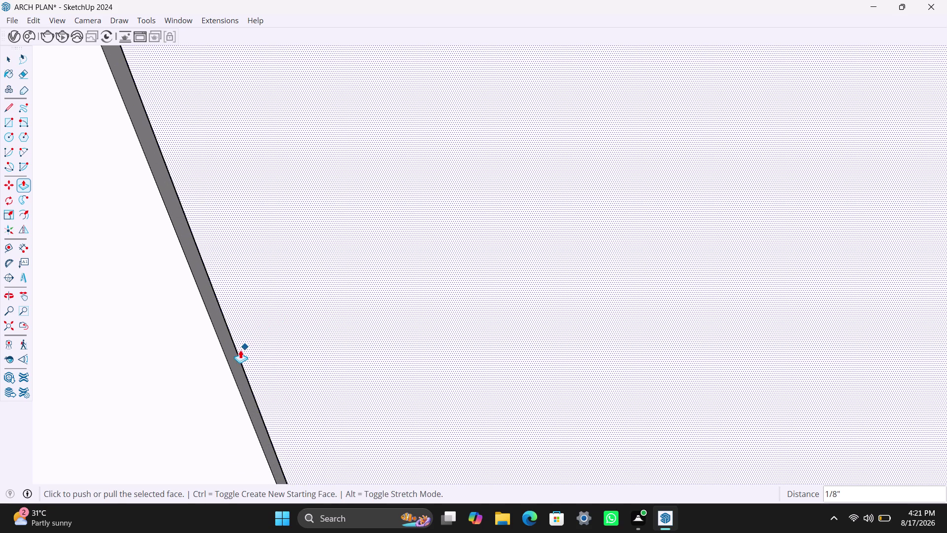
scroll(up, 3)
click(242, 346)
click(222, 366)
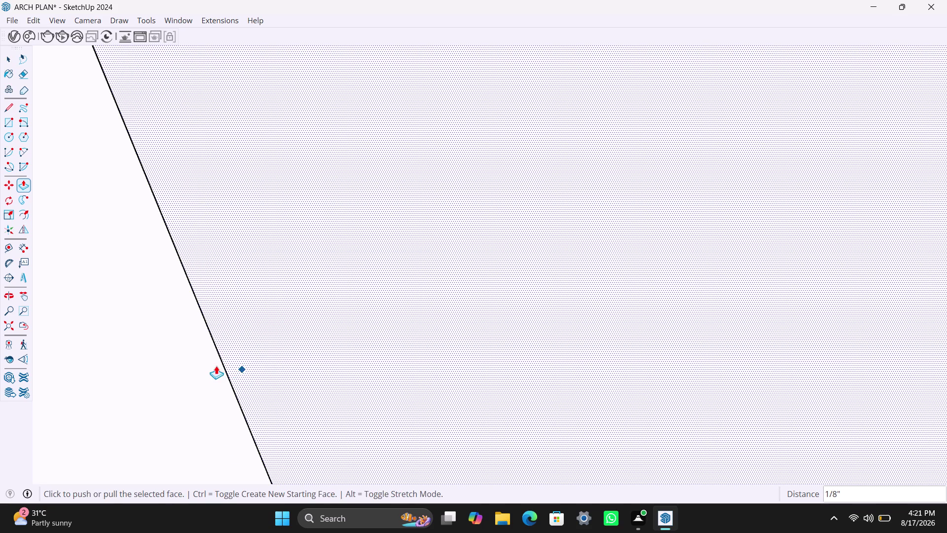
scroll(up, 3)
key(space)
click(225, 364)
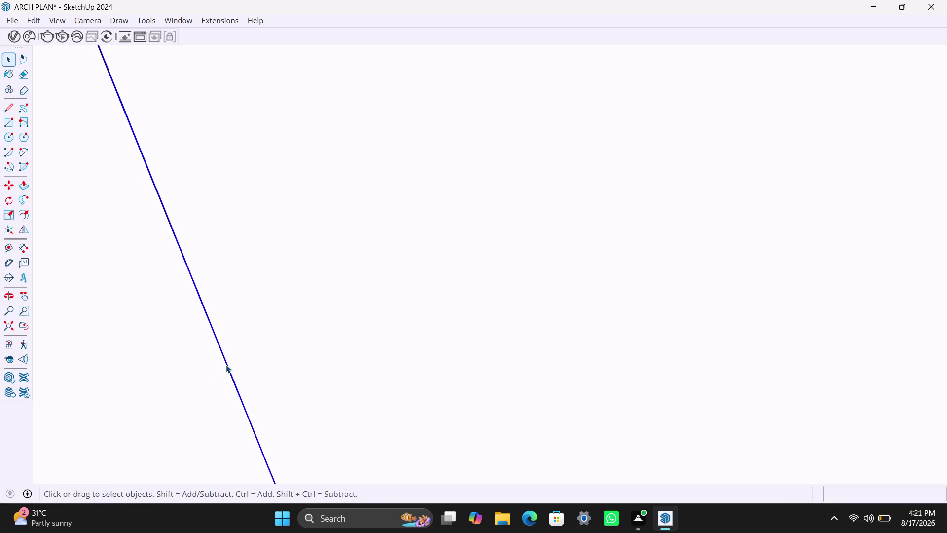
key(Delete)
key(ctrl+z)
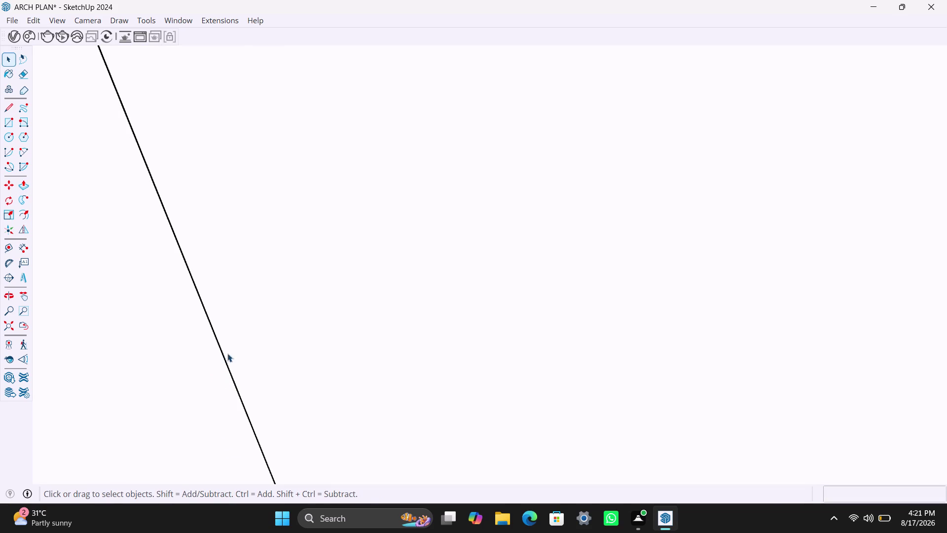
Erase the leftover seam line on the wall top.
scroll(down, 3)
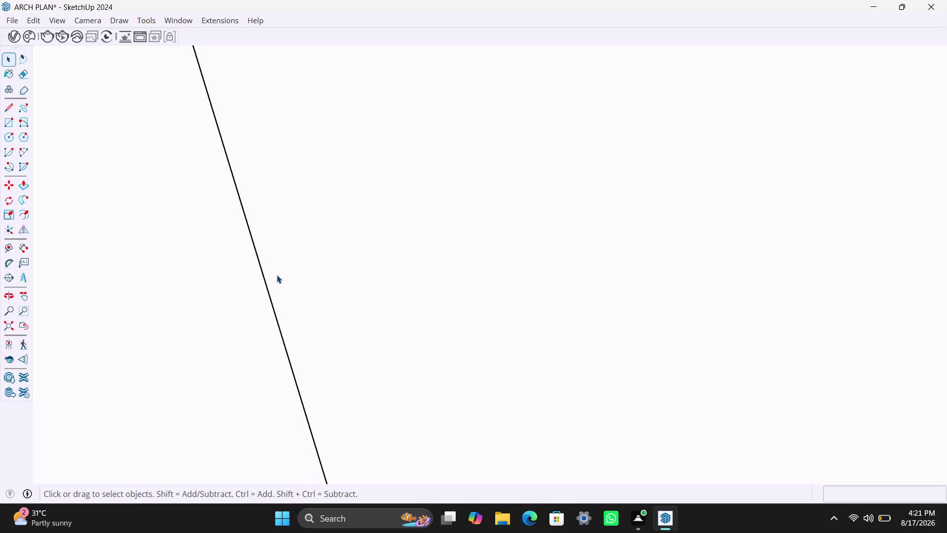
scroll(down, 3)
scroll(down, 3)
scroll(down, 3)
scroll(up, 3)
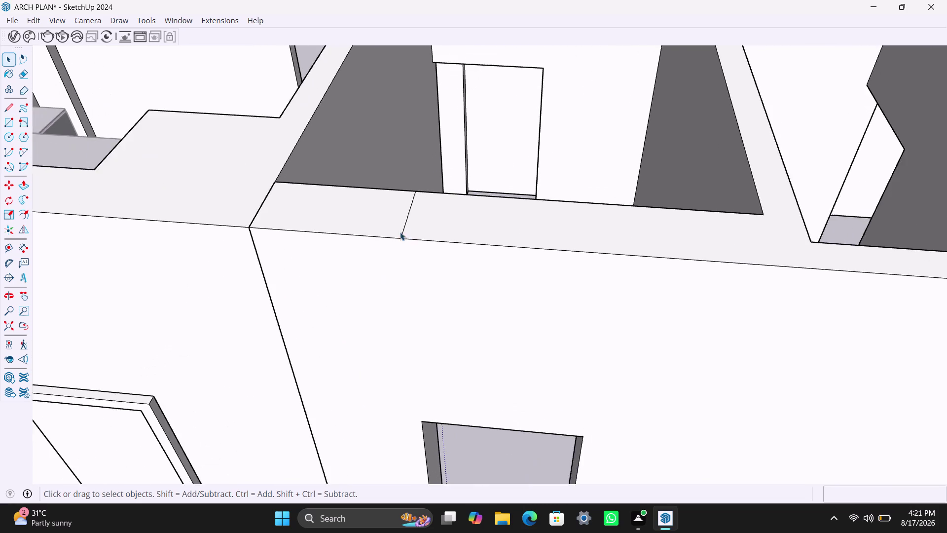
scroll(up, 3)
click(411, 211)
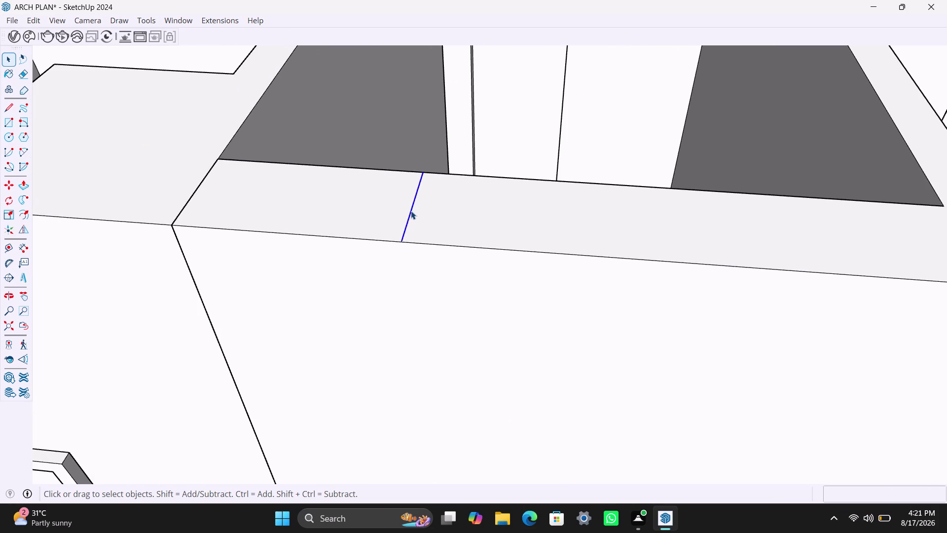
key(Delete)
Orbit down to examine the vertical seam on the wall below the vent.
scroll(down, 3)
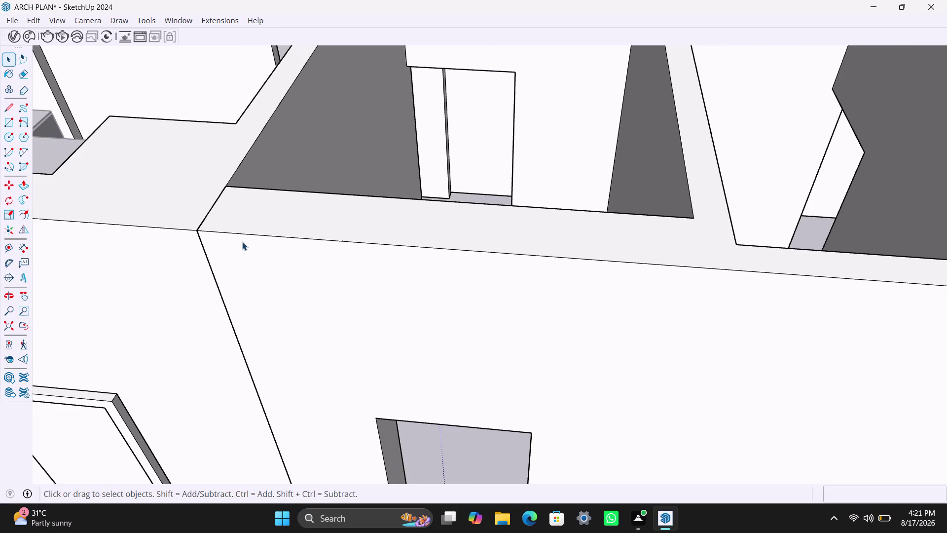
scroll(down, 3)
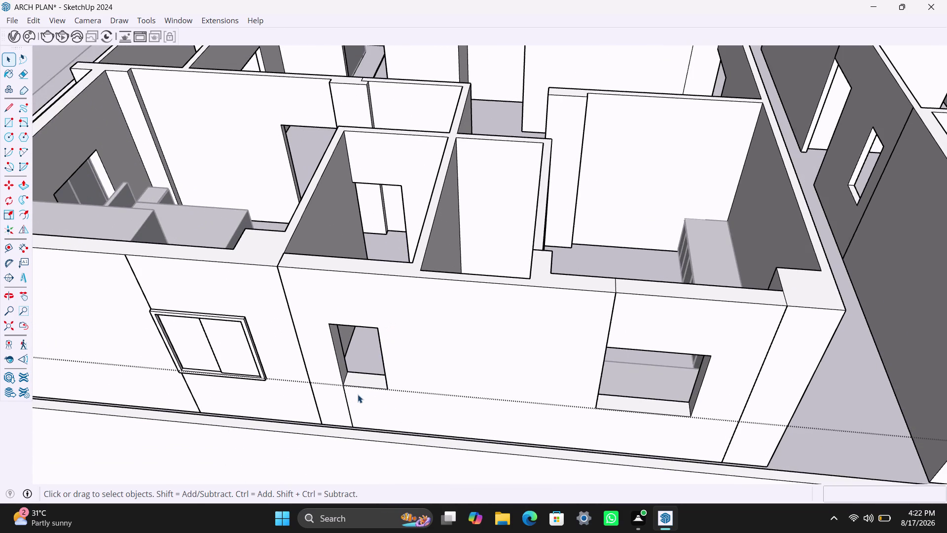
middle_drag(357, 395, 409, 311)
scroll(up, 3)
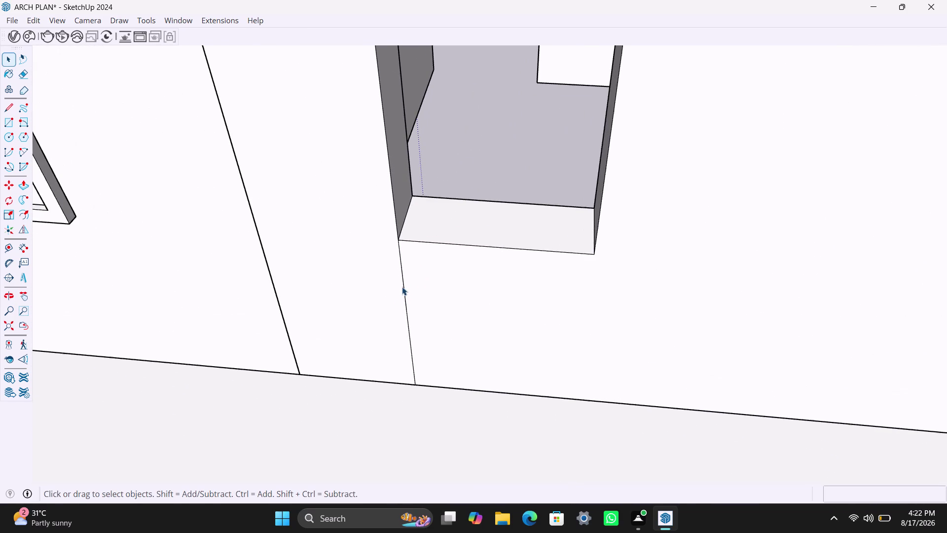
click(402, 287)
click(402, 287)
Clear the wall-face selection and orbit to face the opening at the wall base.
click(402, 287)
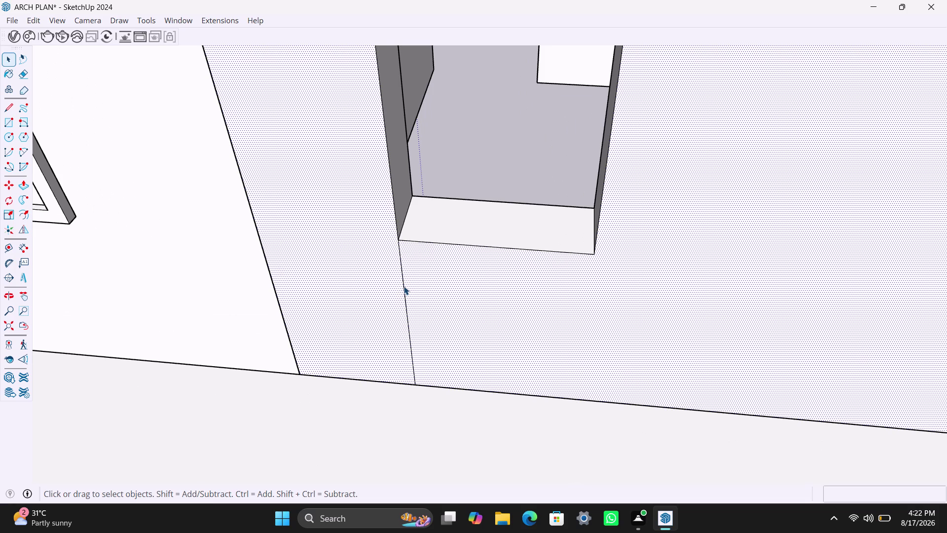
click(404, 286)
key(Delete)
scroll(up, 3)
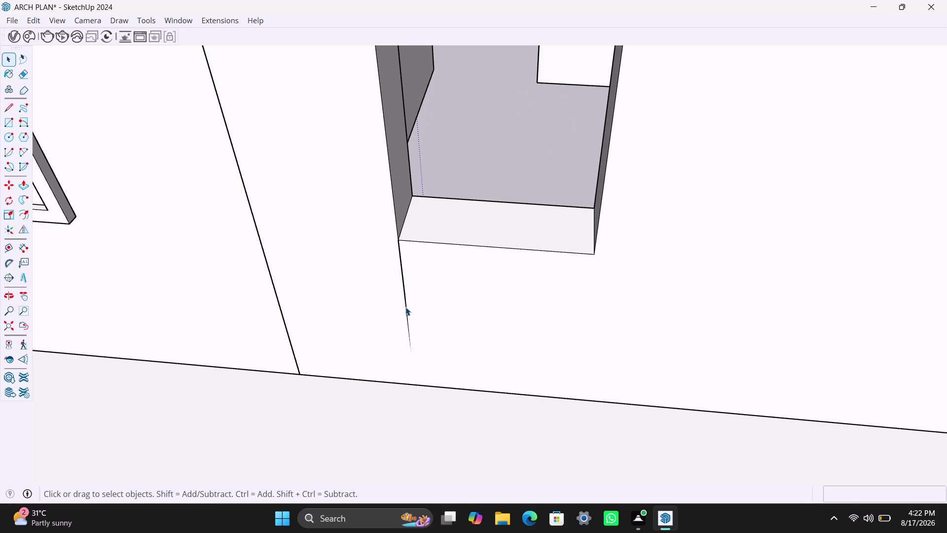
scroll(up, 3)
scroll(up, 3)
scroll(down, 3)
scroll(down, 3)
scroll(down, 3)
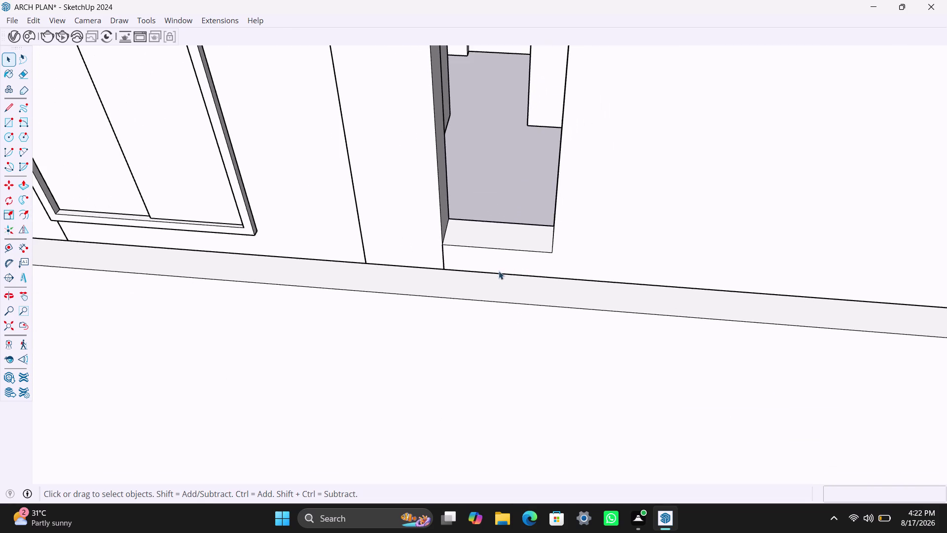
middle_drag(498, 232, 484, 253)
middle_drag(483, 263, 476, 312)
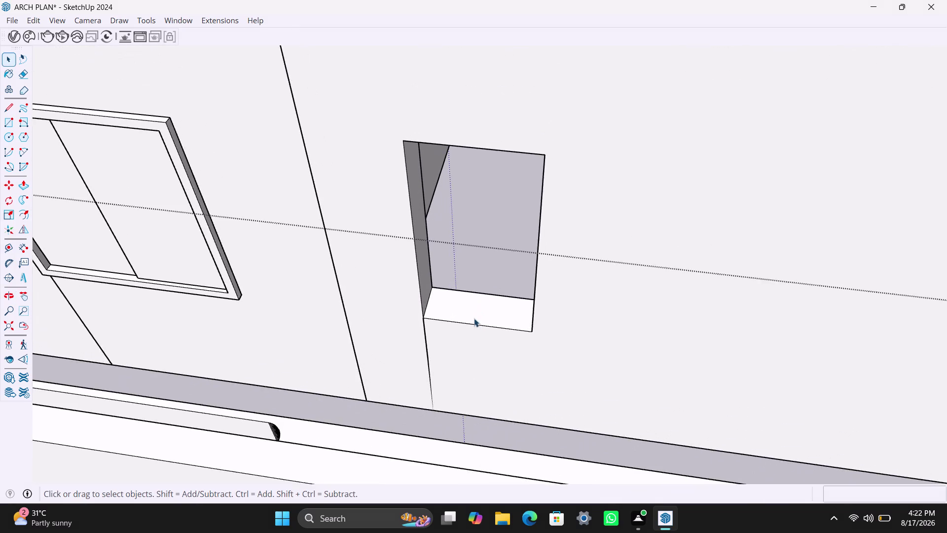
scroll(up, 3)
Push/pull the opening's bottom face up 2' and orbit to inspect the smaller vent.
click(481, 317)
key(p)
click(481, 317)
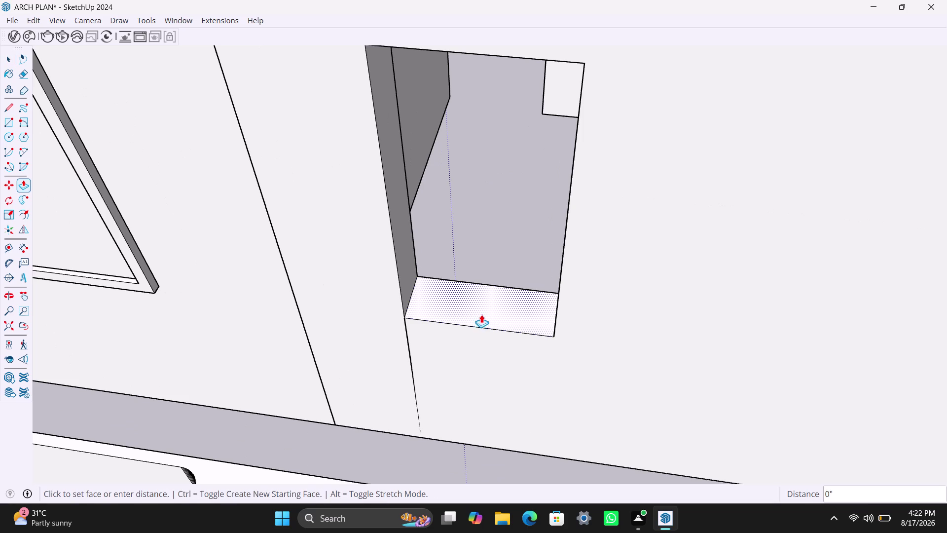
text(2')
key(Return)
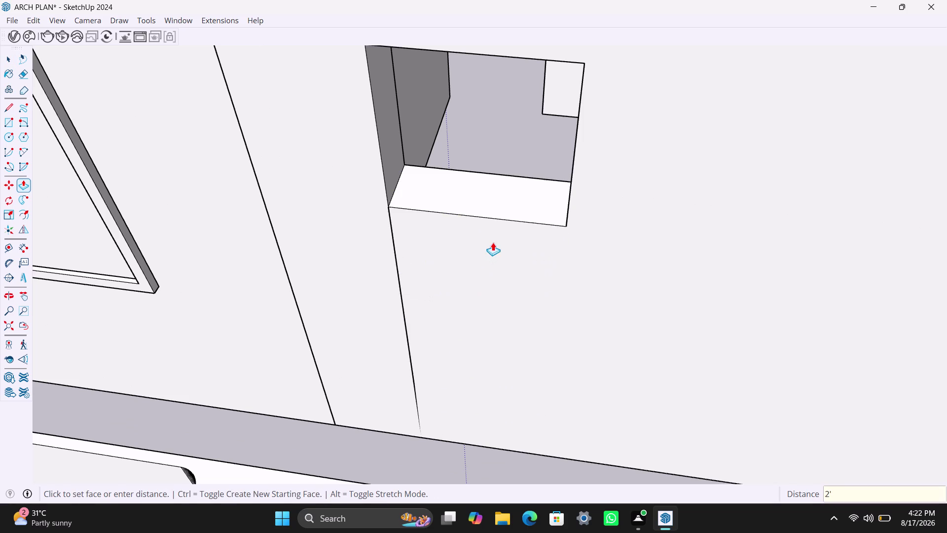
key(space)
scroll(down, 3)
middle_drag(459, 239, 567, 288)
scroll(up, 3)
scroll(up, 3)
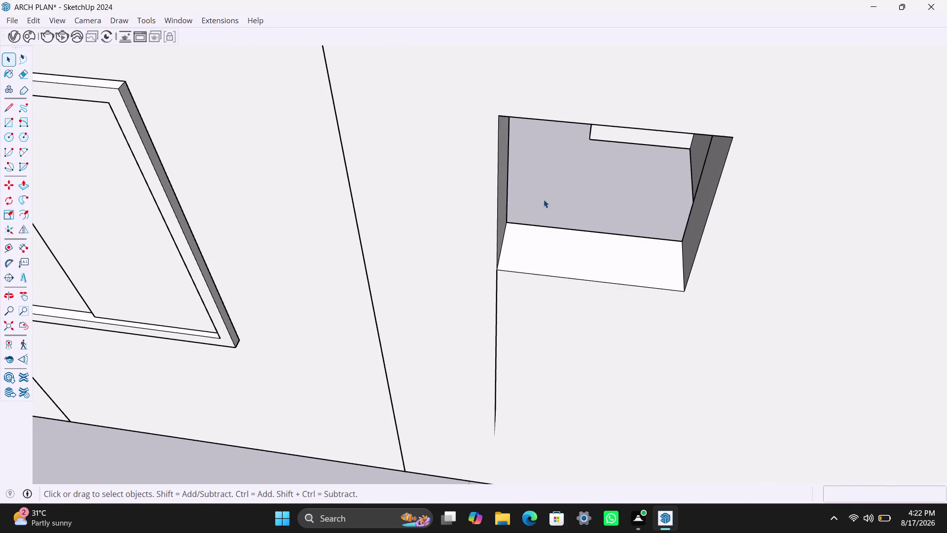
middle_drag(543, 199, 481, 259)
middle_drag(449, 219, 452, 205)
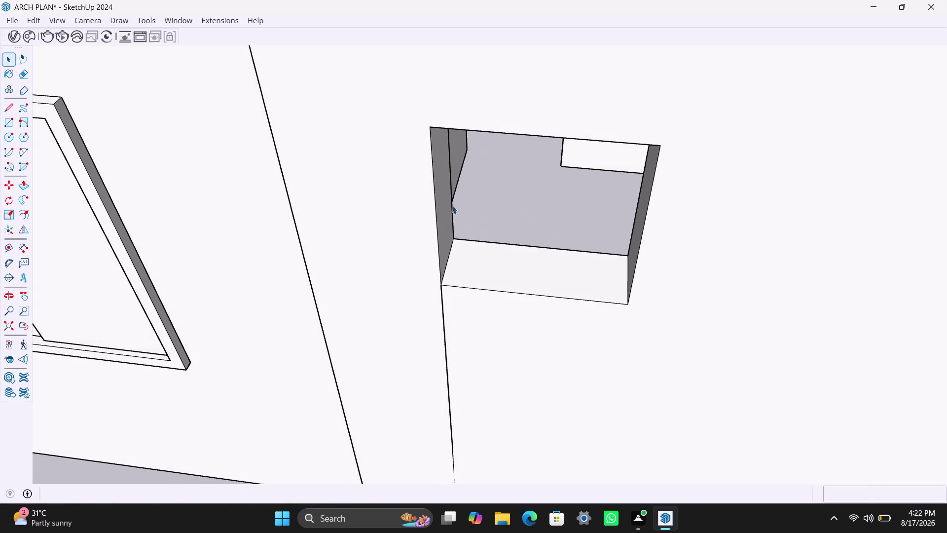
Draw a rectangle over the vent opening, make it a group, and open it.
key(r)
click(428, 126)
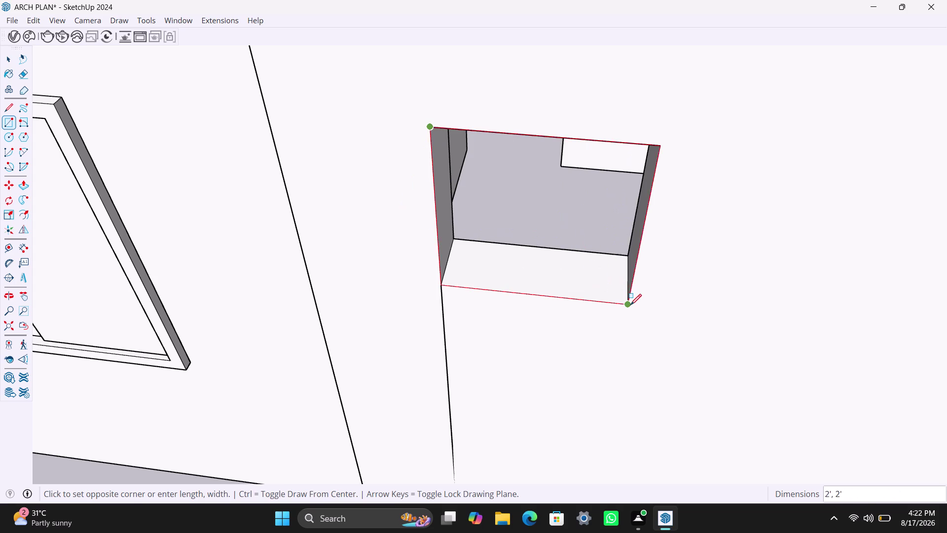
click(630, 305)
key(space)
double_click(577, 266)
right_click(577, 265)
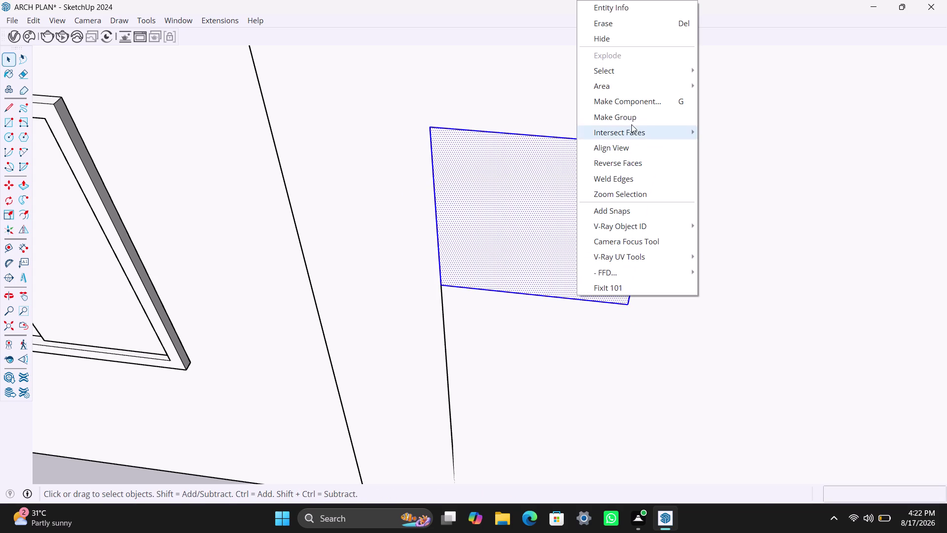
click(630, 117)
triple_click(536, 243)
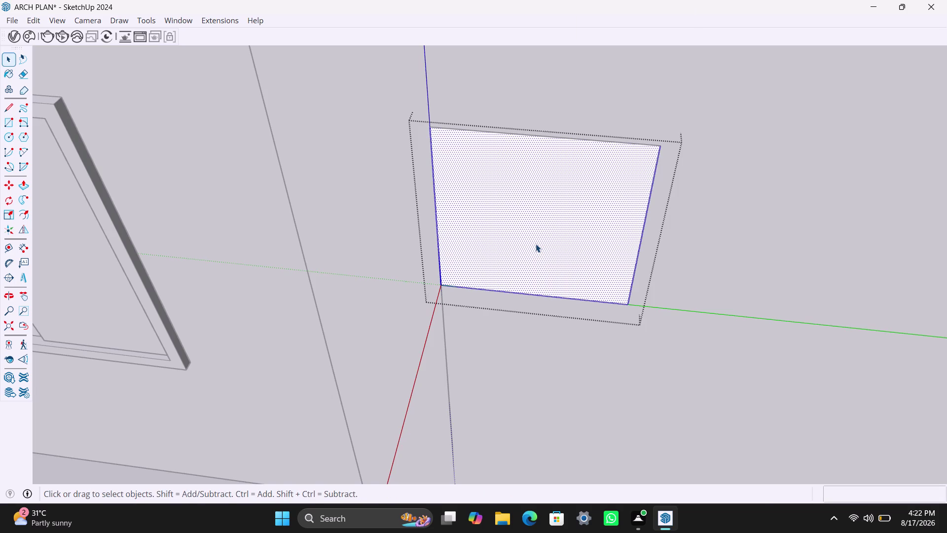
Offset the rectangle 2" inward and delete the center face.
key(p)
key(f)
click(480, 208)
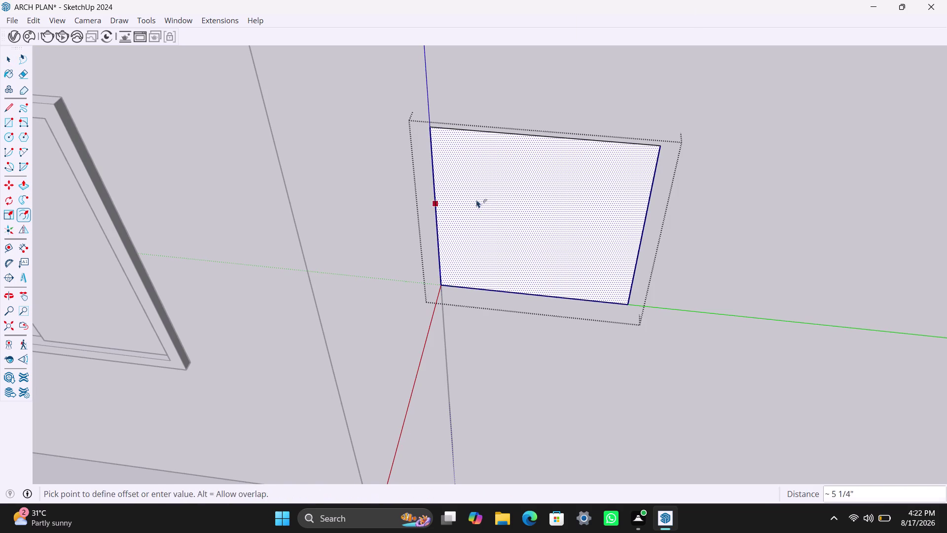
key(2)
key(shift+quotedbl)
key(Return)
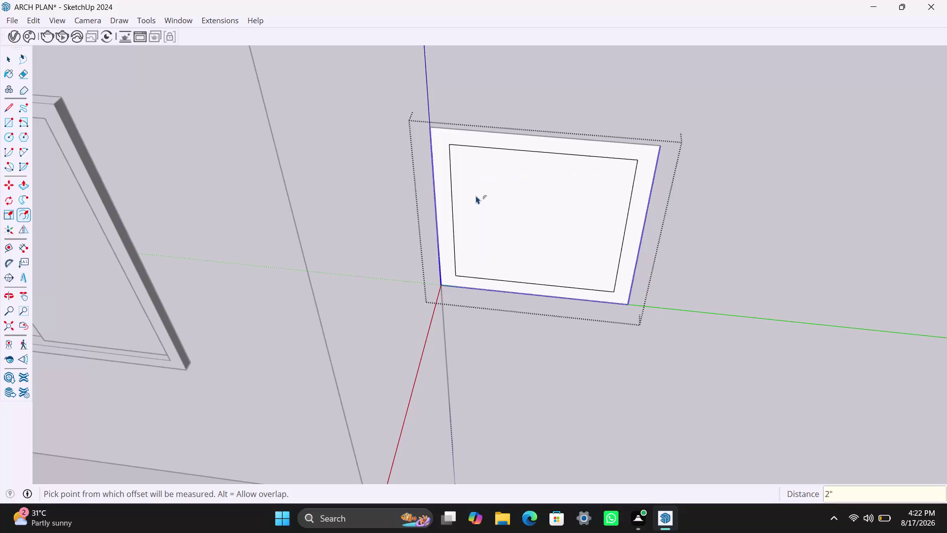
key(space)
click(500, 193)
key(Delete)
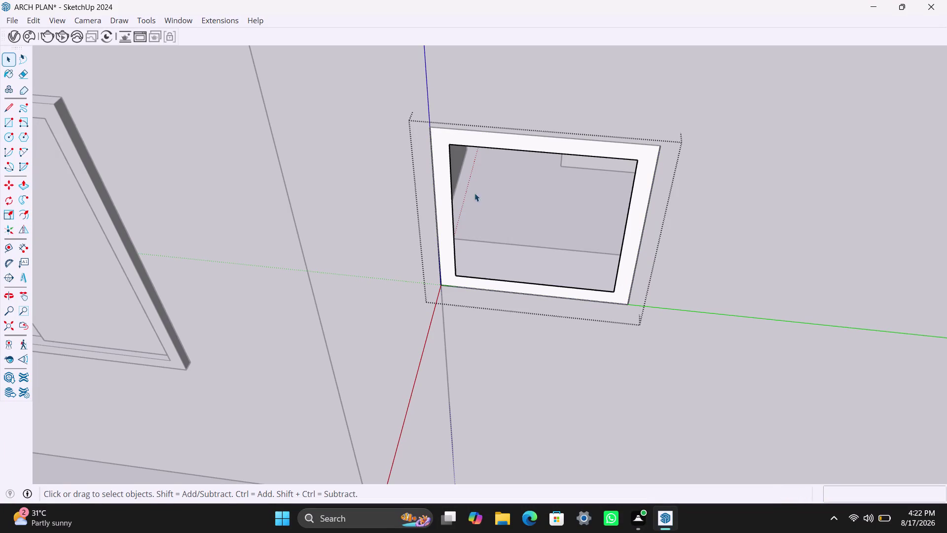
Push/pull the frame face out 1 1/2".
click(446, 225)
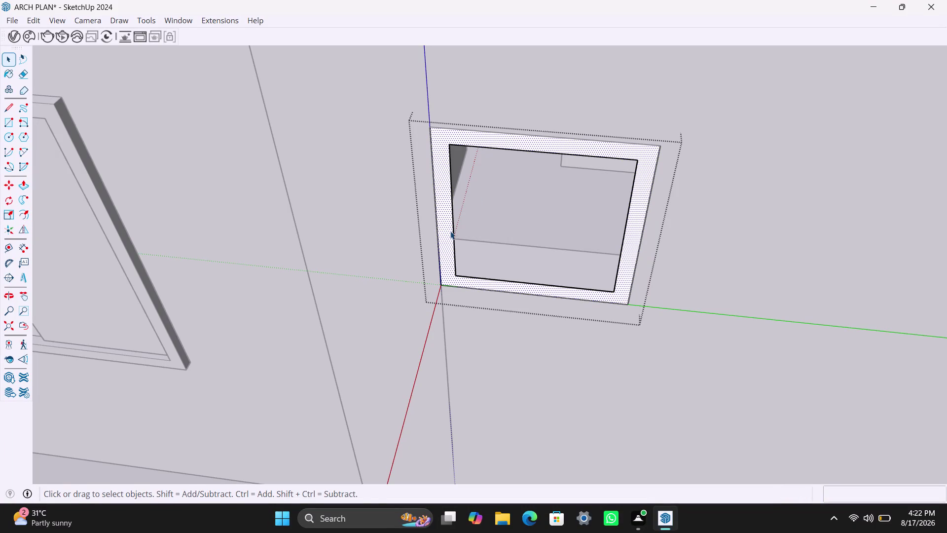
key(p)
click(452, 228)
text(1)
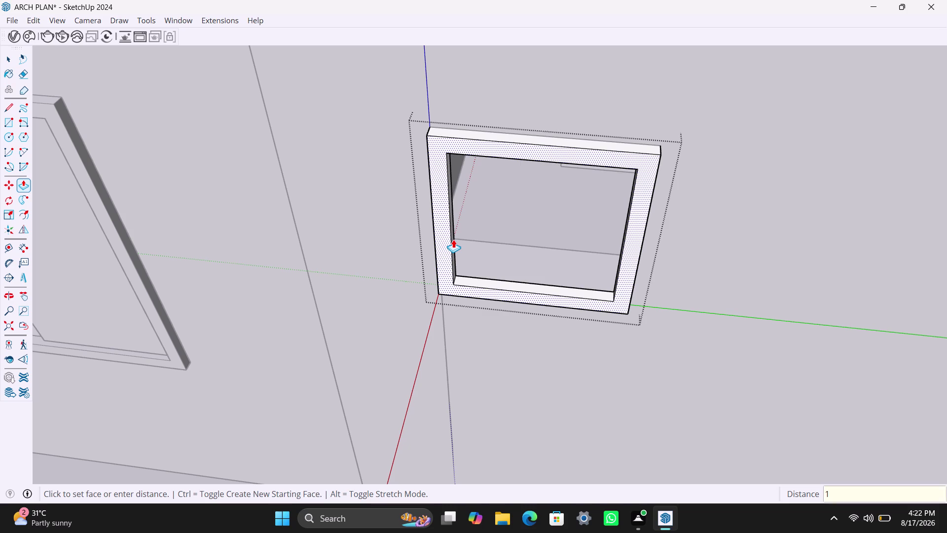
text(.5")
key(Return)
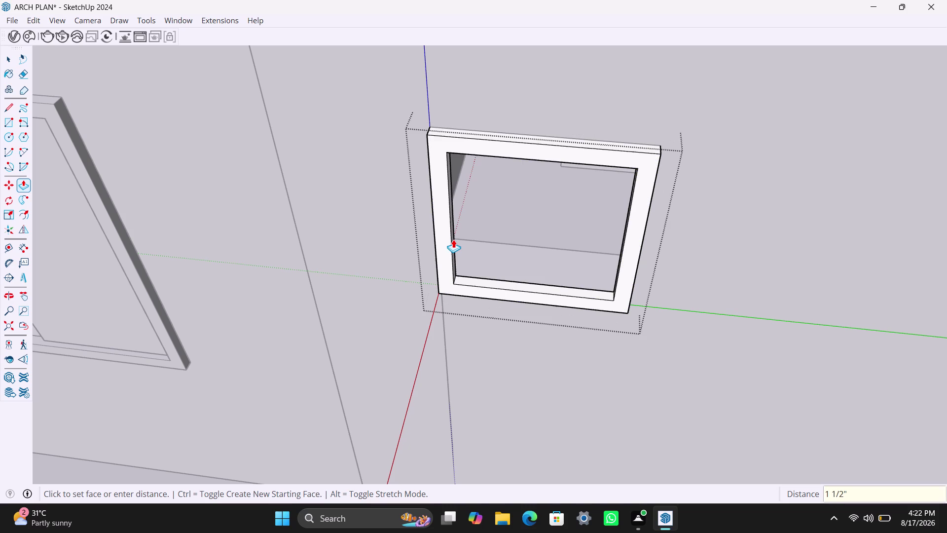
From inside the room, Push/Pull the vent frame's back face out 1.5 inches.
scroll(down, 3)
scroll(down, 3)
scroll(down, 3)
scroll(down, 3)
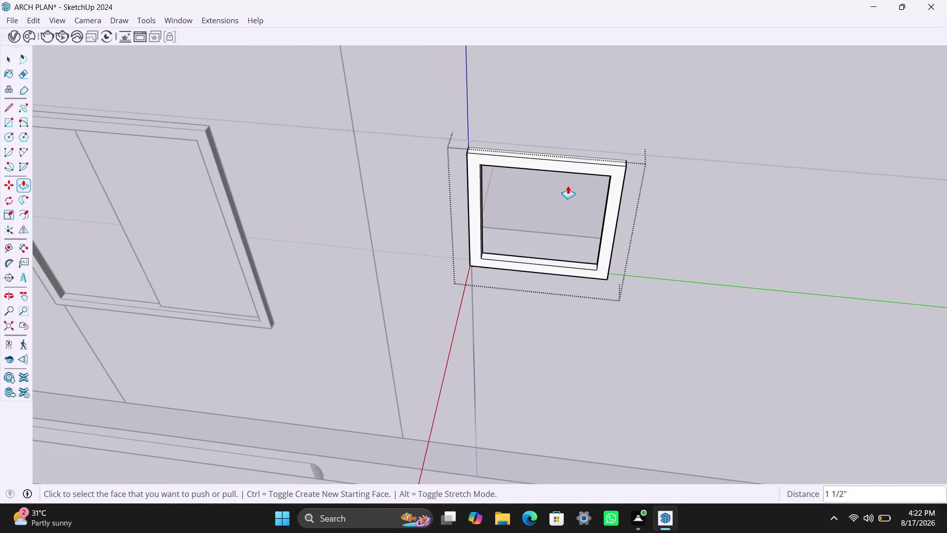
scroll(down, 3)
scroll(down, 3)
middle_drag(633, 141, 443, 200)
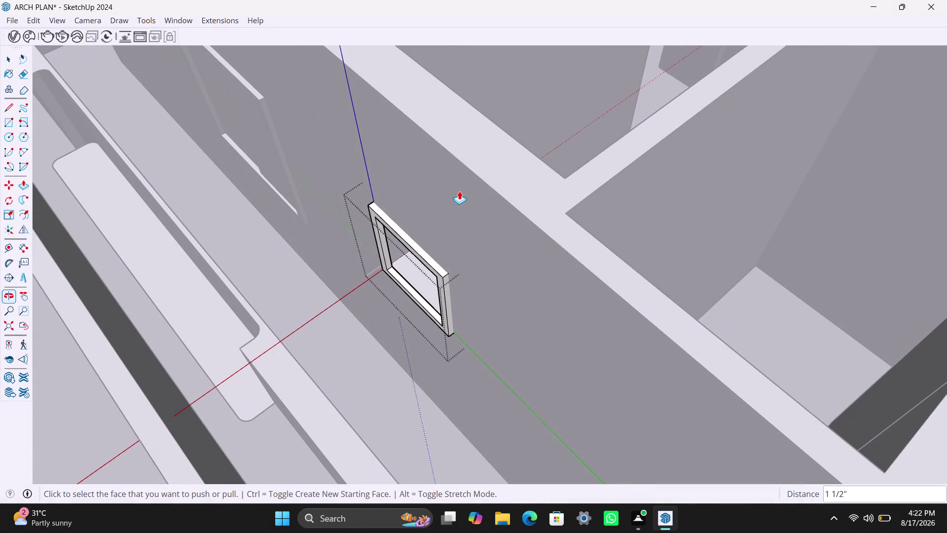
scroll(down, 3)
scroll(down, 3)
middle_drag(547, 179, 476, 197)
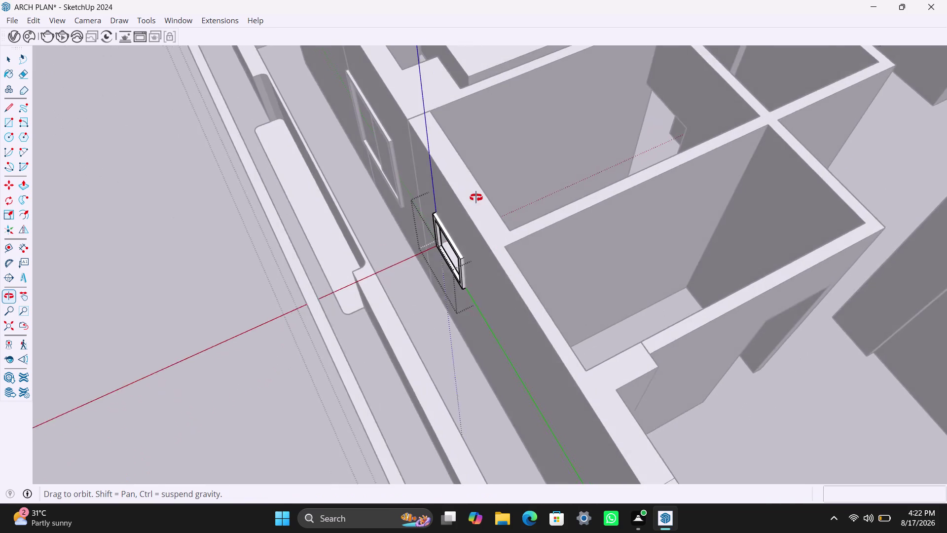
middle_drag(476, 197, 475, 197)
scroll(down, 3)
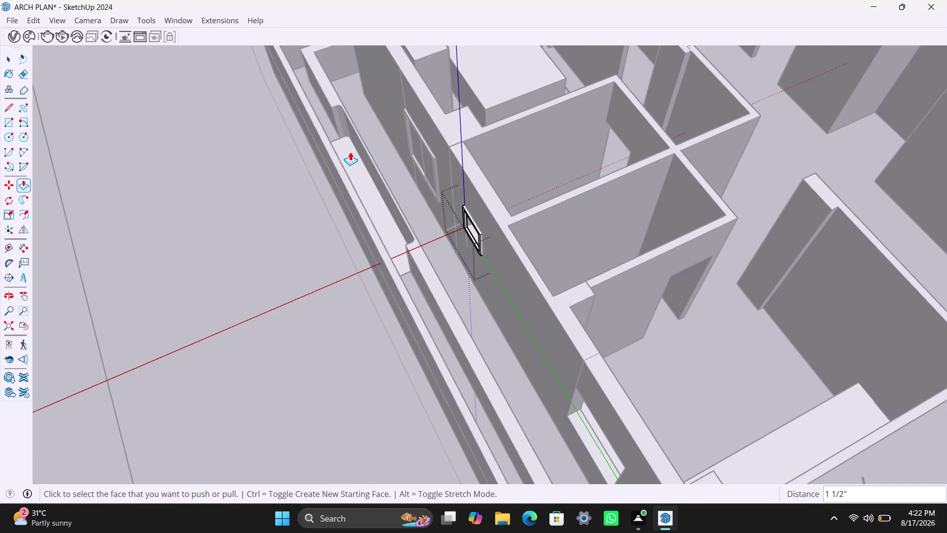
middle_drag(482, 181, 286, 178)
scroll(up, 3)
middle_drag(503, 189, 433, 199)
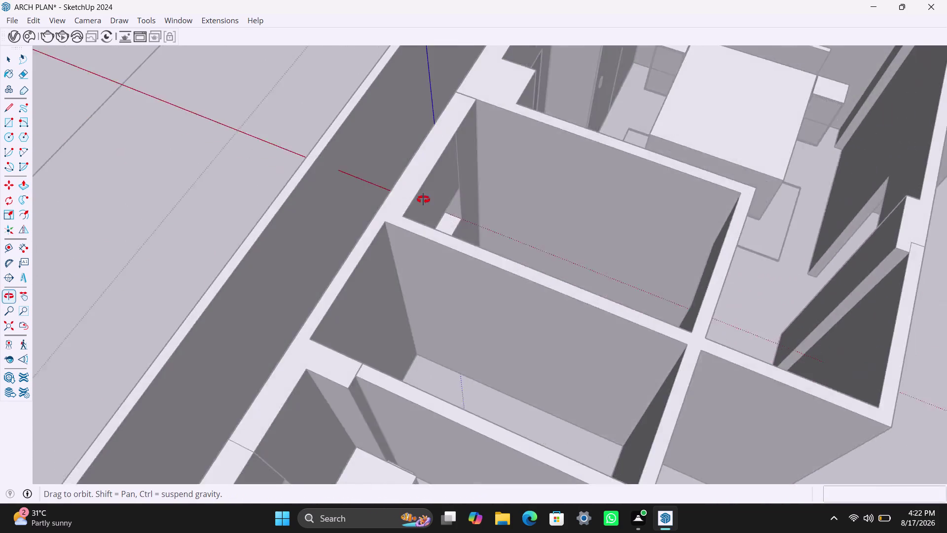
middle_drag(432, 200, 378, 198)
scroll(up, 3)
click(395, 211)
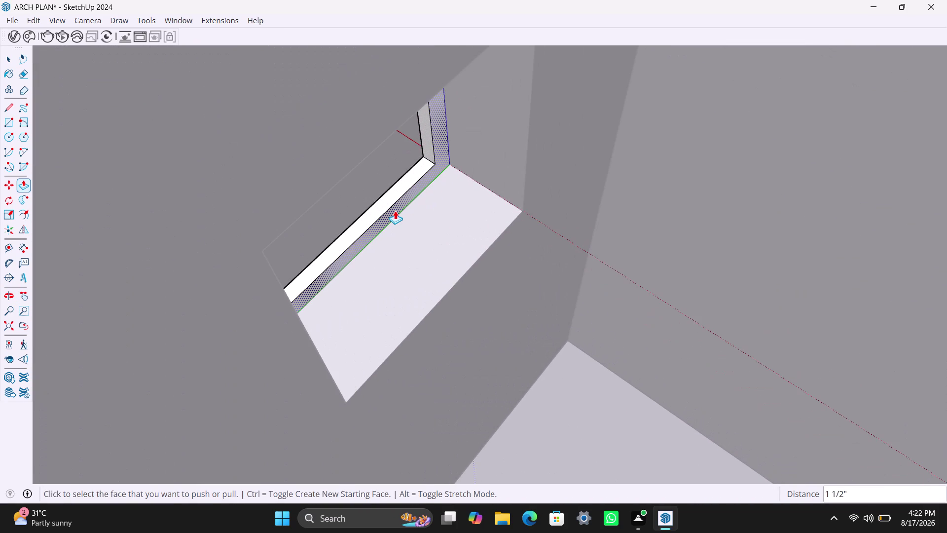
text(1.)
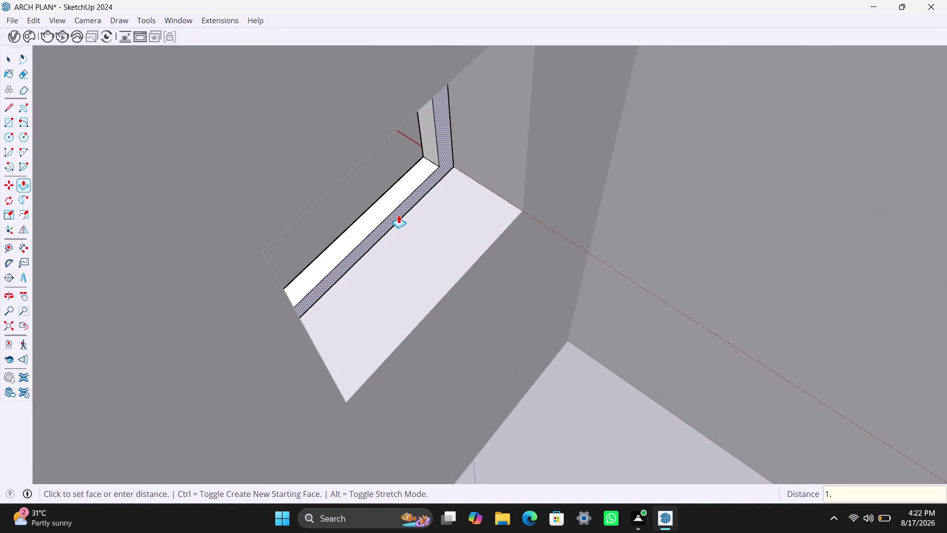
text(5")
key(Return)
Check the extended vent frame from outside beside the window, then close the group.
scroll(down, 3)
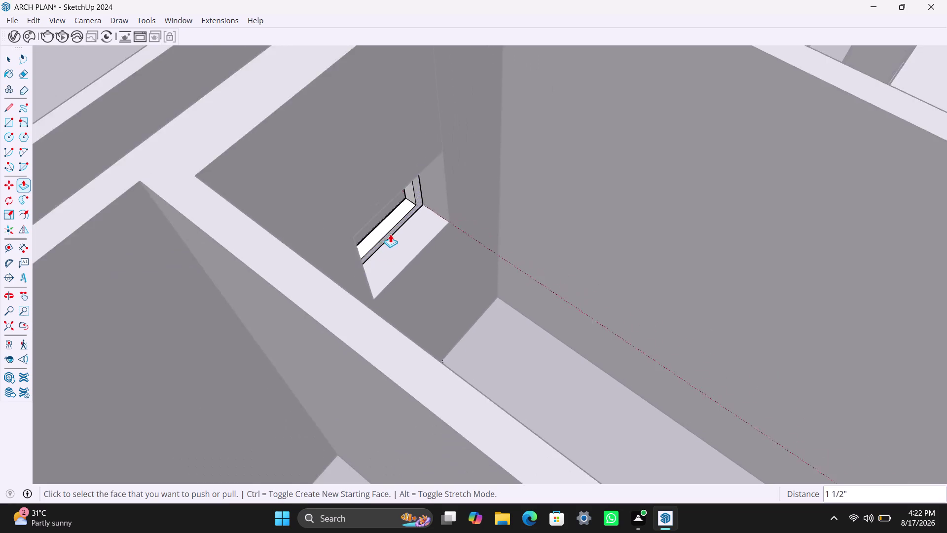
scroll(down, 3)
middle_drag(343, 227, 693, 193)
scroll(down, 3)
middle_drag(481, 254, 641, 225)
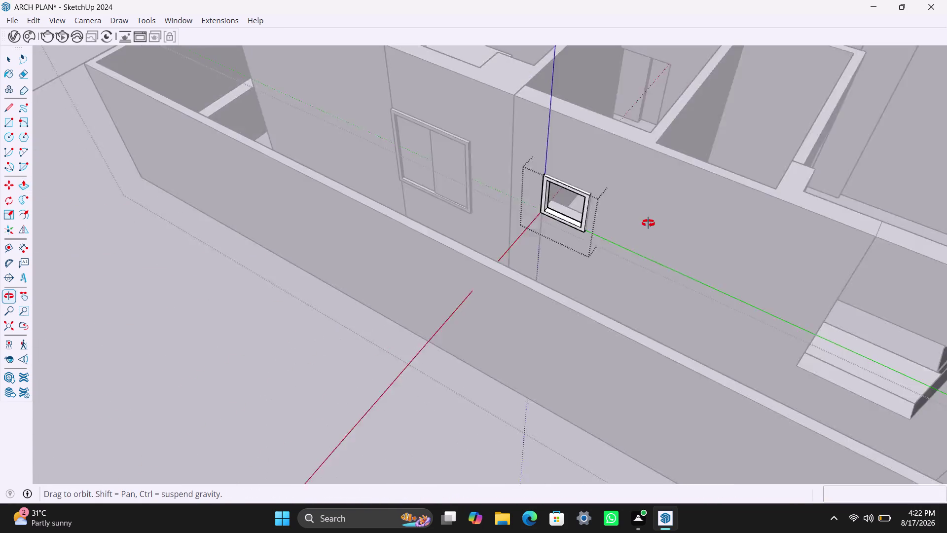
middle_drag(640, 225, 655, 222)
scroll(down, 3)
middle_drag(535, 164, 587, 204)
scroll(up, 3)
middle_drag(520, 201, 501, 204)
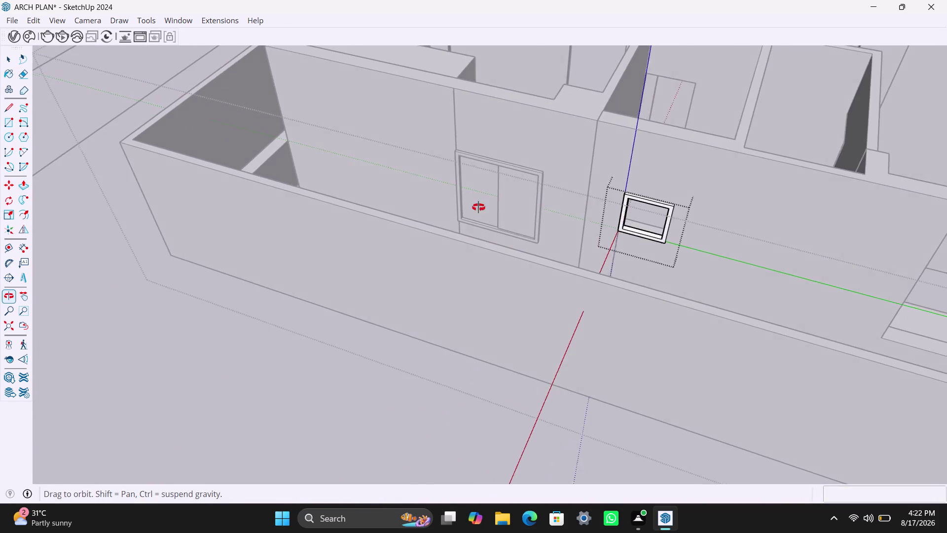
middle_drag(501, 204, 438, 221)
key(space)
scroll(down, 3)
middle_drag(342, 325, 495, 331)
click(222, 335)
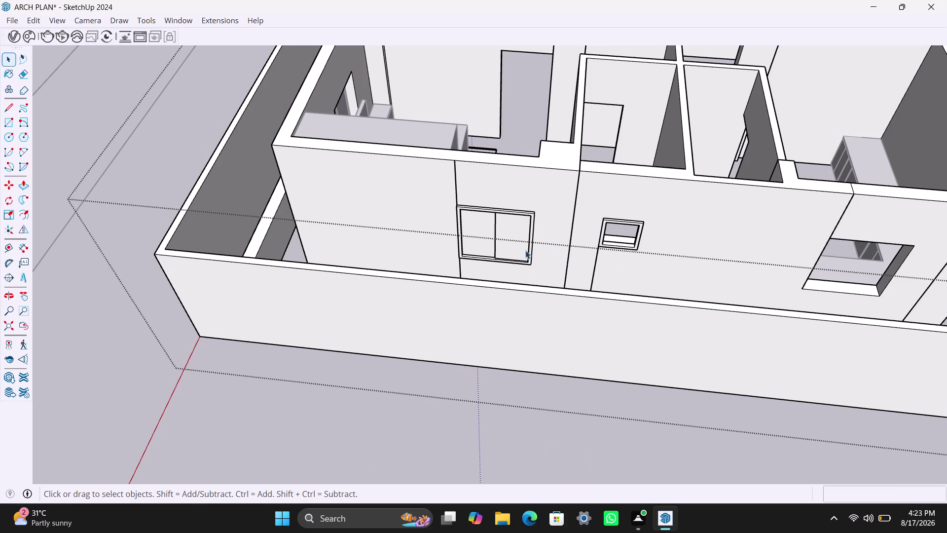
Zoom in close below the vent and delete the selected line there.
middle_drag(525, 250, 452, 293)
scroll(up, 3)
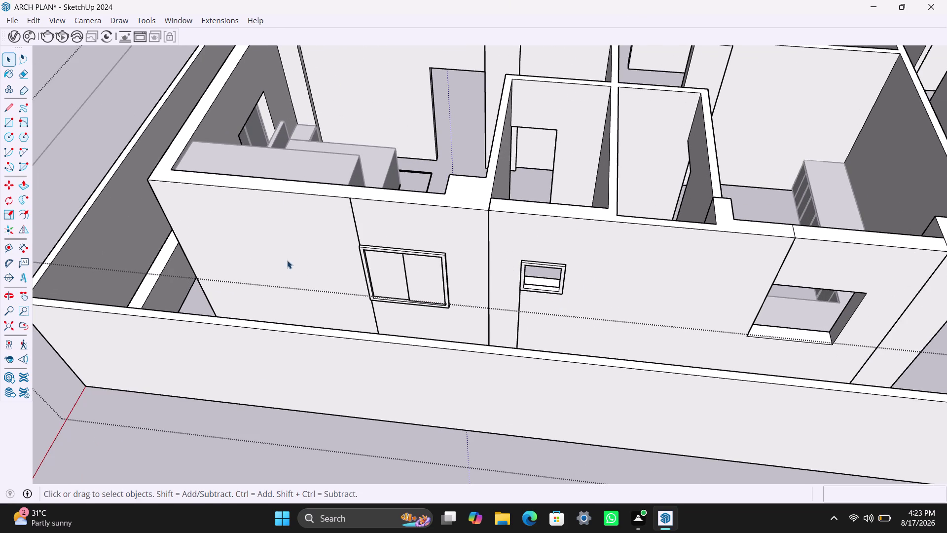
middle_drag(578, 255, 599, 181)
scroll(up, 3)
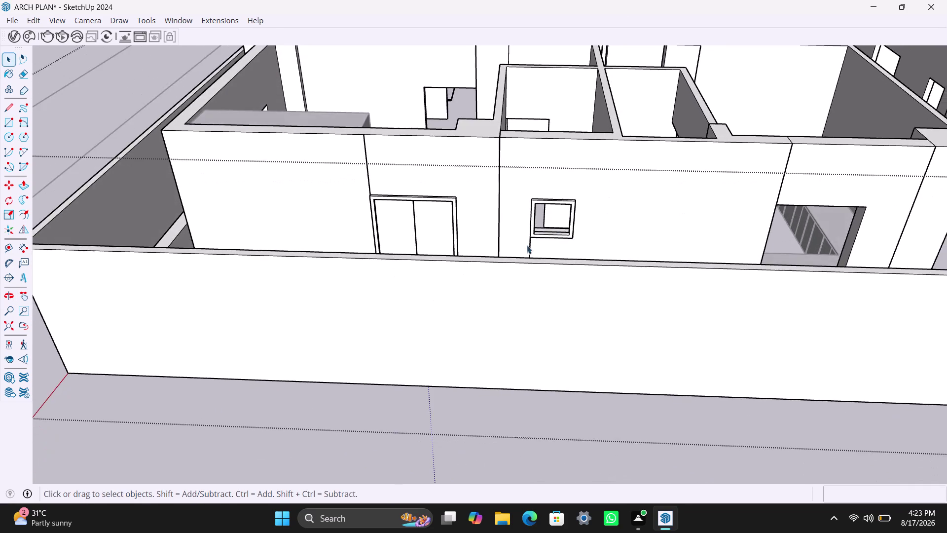
scroll(up, 3)
middle_drag(530, 263, 530, 282)
scroll(up, 3)
scroll(up, 3)
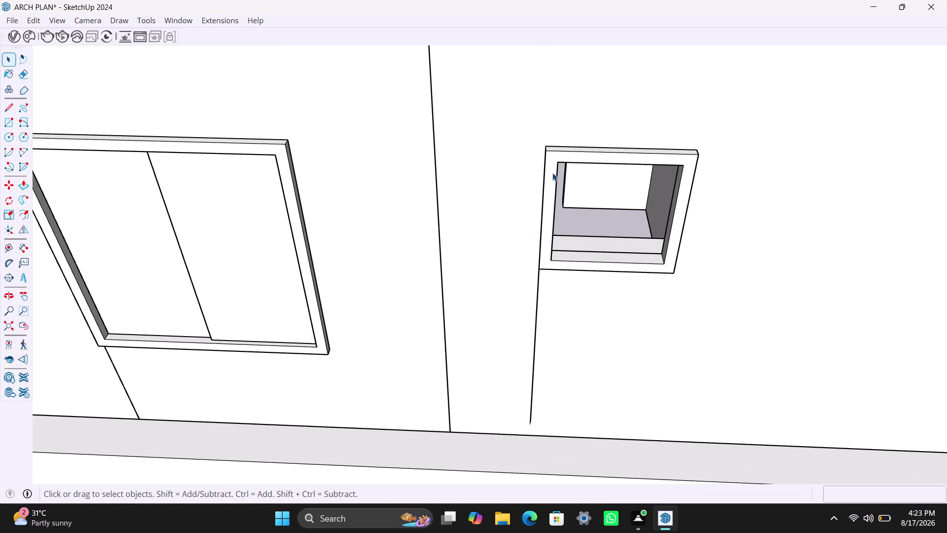
scroll(up, 3)
scroll(up, 3)
scroll(up, 3)
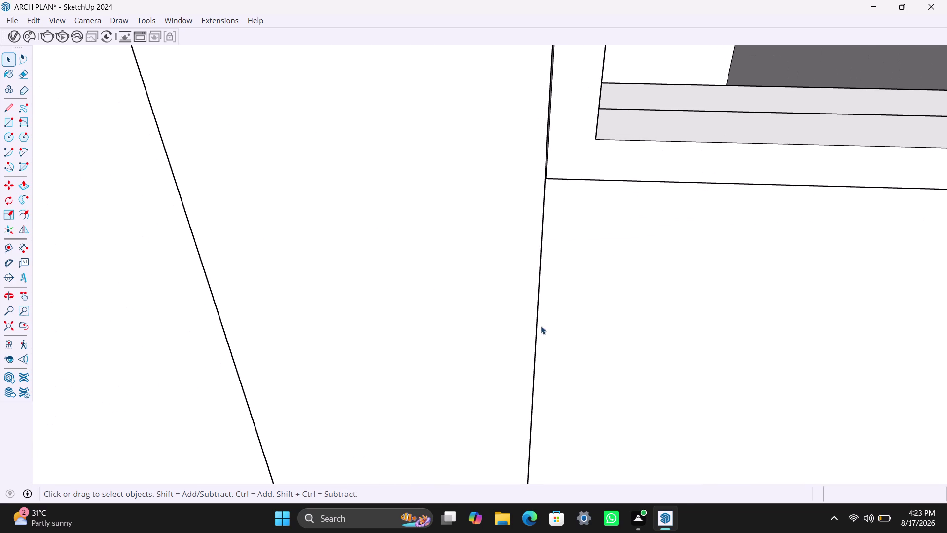
click(538, 320)
key(Delete)
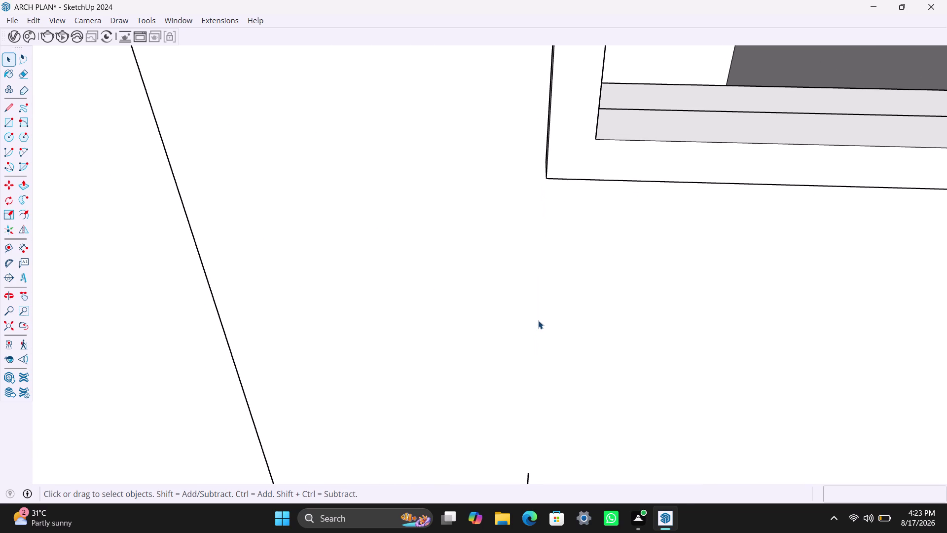
Isolate and delete the stray short edge, then view both wall openings.
scroll(down, 3)
scroll(down, 3)
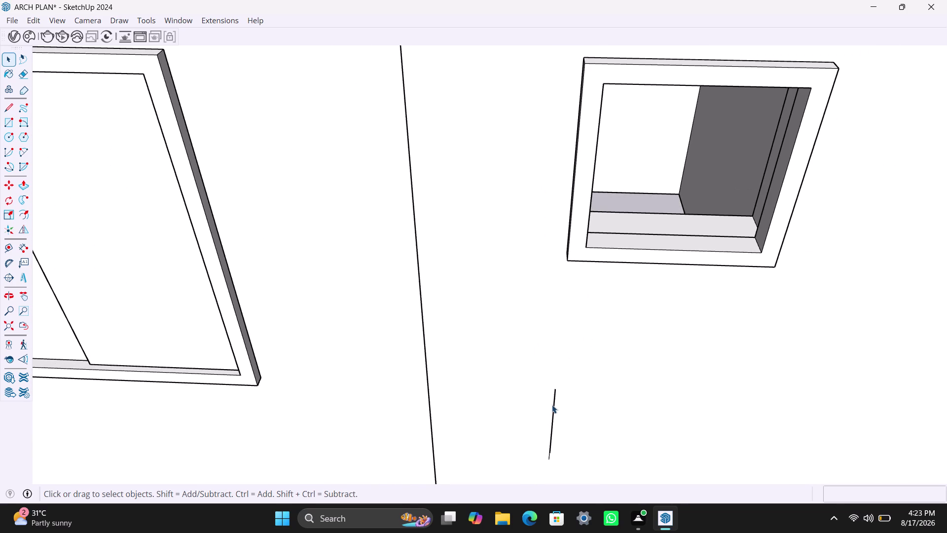
click(552, 402)
click(558, 409)
triple_click(553, 418)
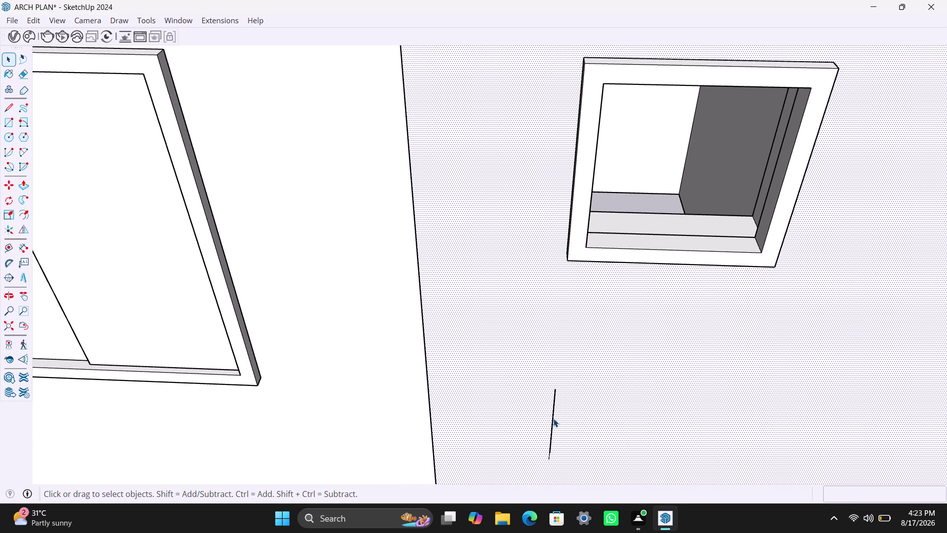
scroll(down, 3)
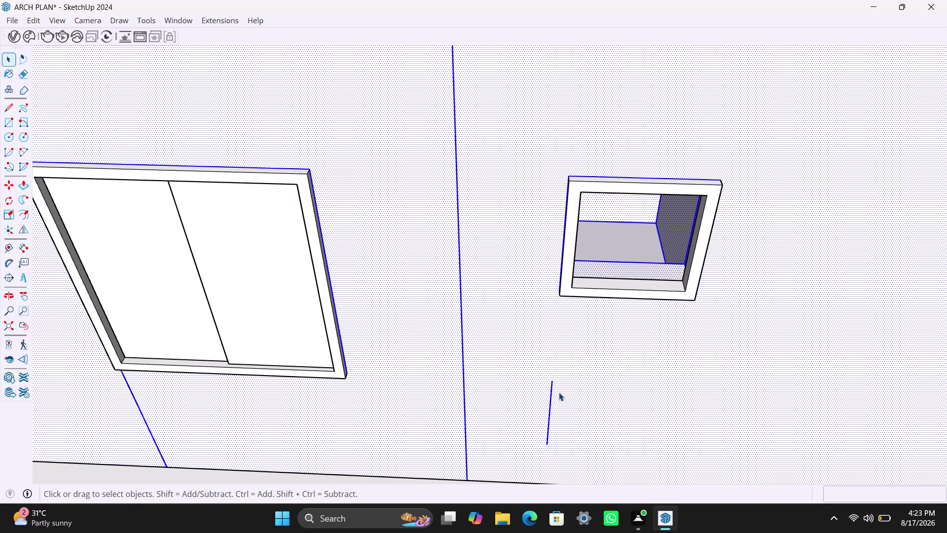
double_click(550, 397)
click(550, 395)
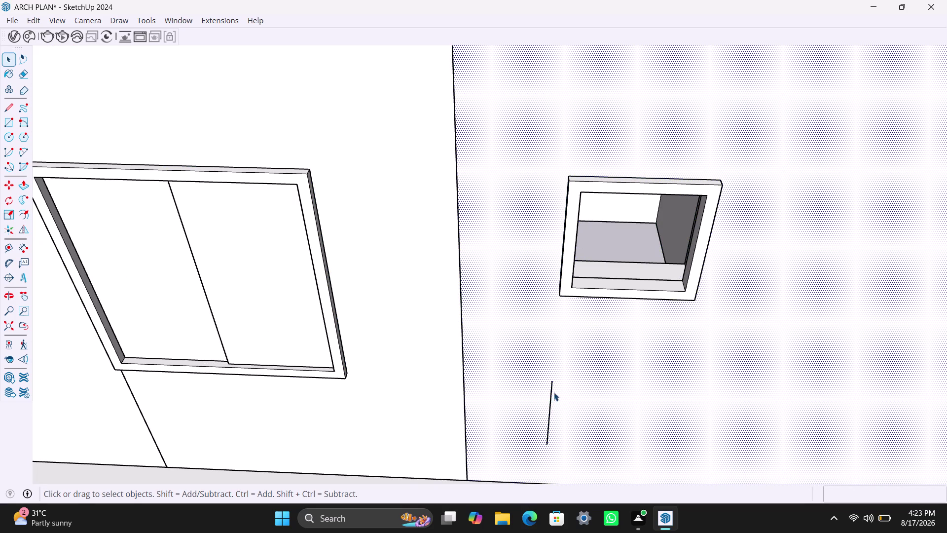
click(551, 395)
click(551, 396)
click(551, 396)
scroll(up, 3)
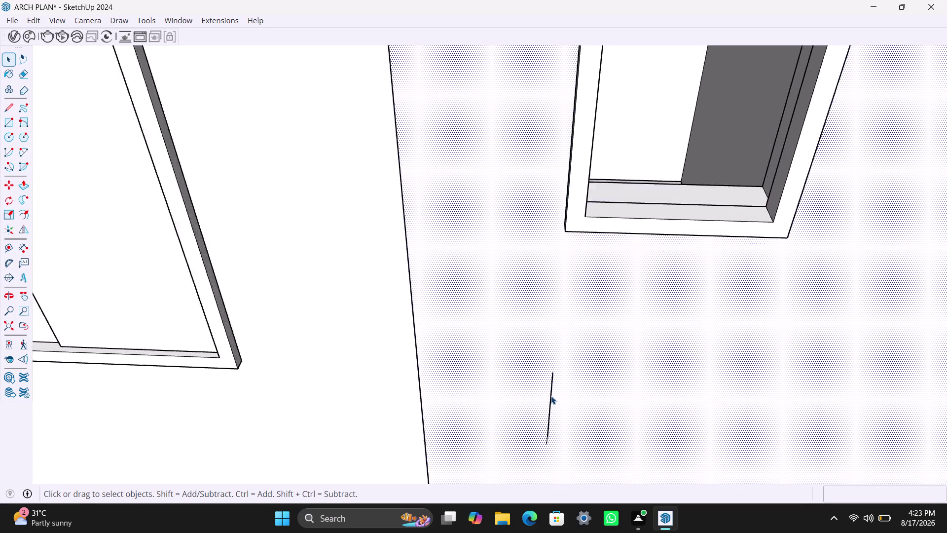
scroll(up, 3)
click(553, 392)
click(554, 389)
click(555, 381)
click(552, 365)
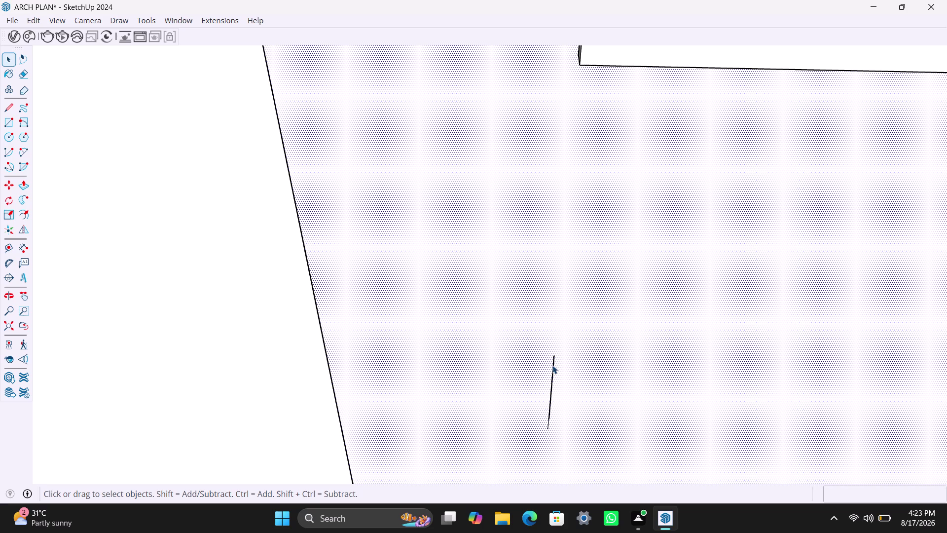
triple_click(553, 360)
click(554, 355)
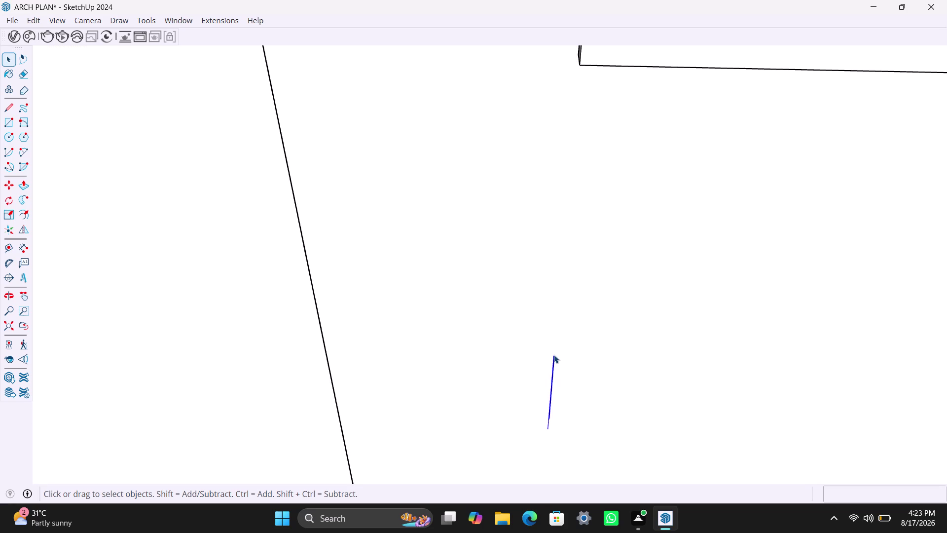
key(Delete)
scroll(down, 3)
scroll(down, 3)
middle_drag(584, 293, 639, 370)
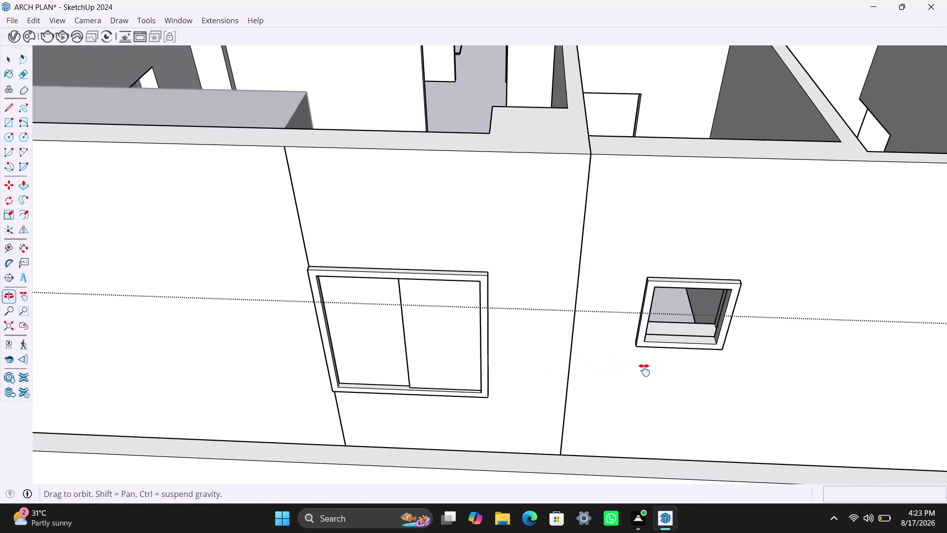
Draw a thin rectangular strip across the top of the vent opening.
middle_drag(639, 370, 649, 370)
scroll(up, 3)
middle_drag(619, 367, 515, 293)
middle_drag(532, 265, 579, 277)
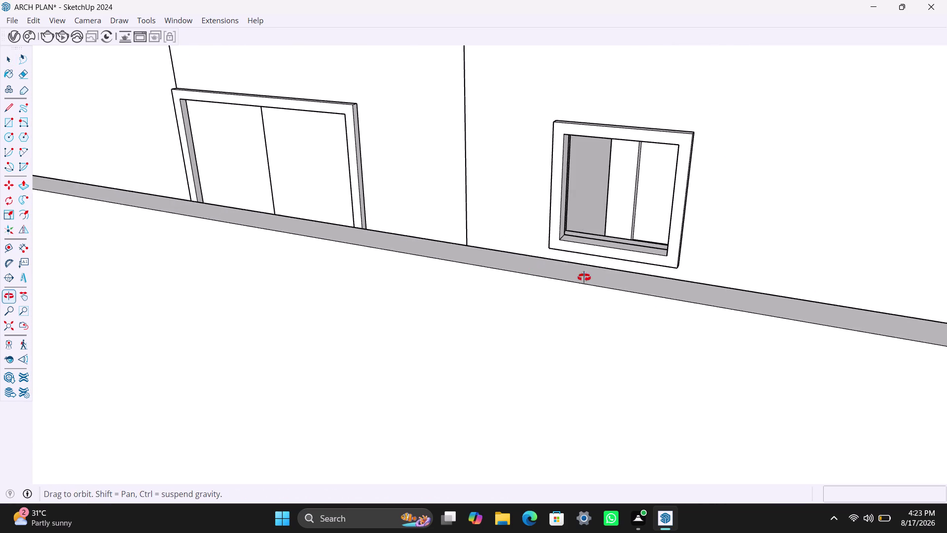
middle_drag(578, 277, 616, 279)
scroll(up, 3)
middle_drag(478, 176, 478, 190)
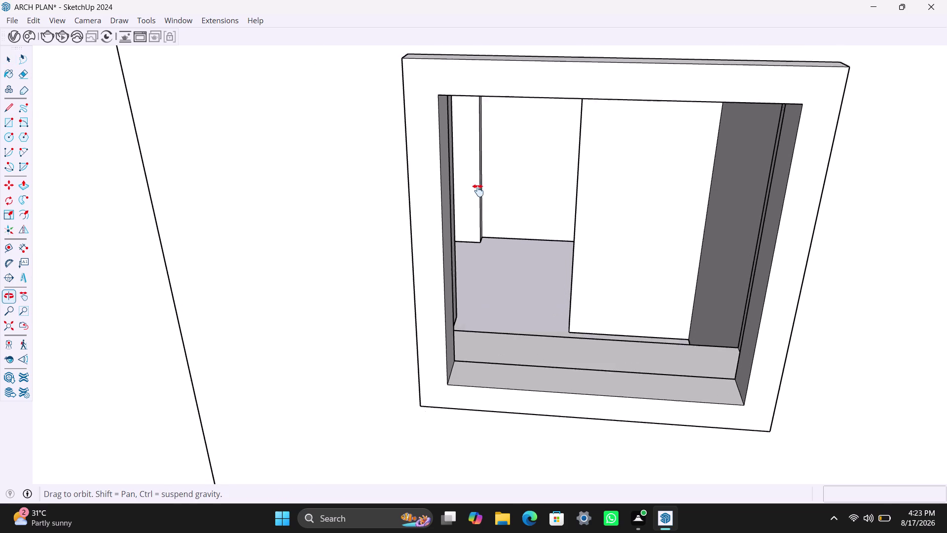
middle_drag(478, 190, 478, 191)
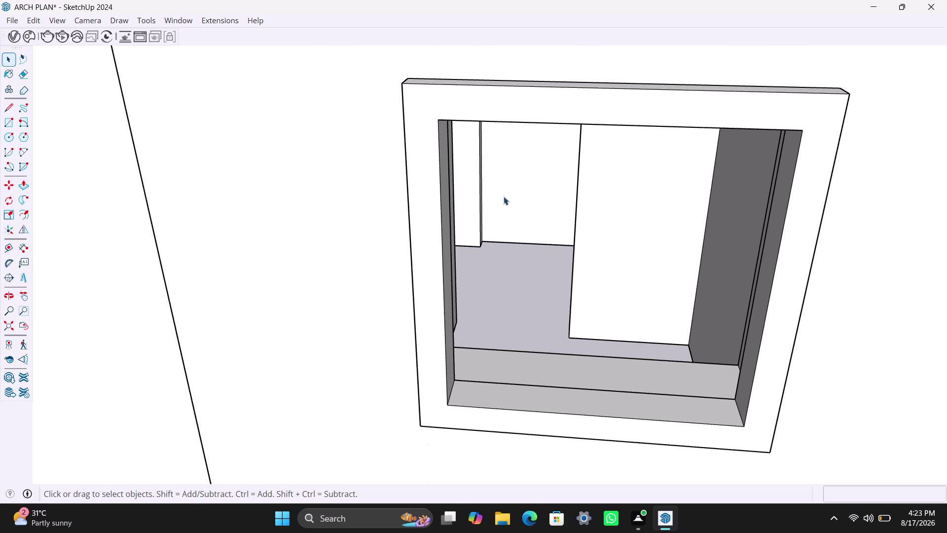
scroll(down, 3)
middle_drag(533, 280, 537, 279)
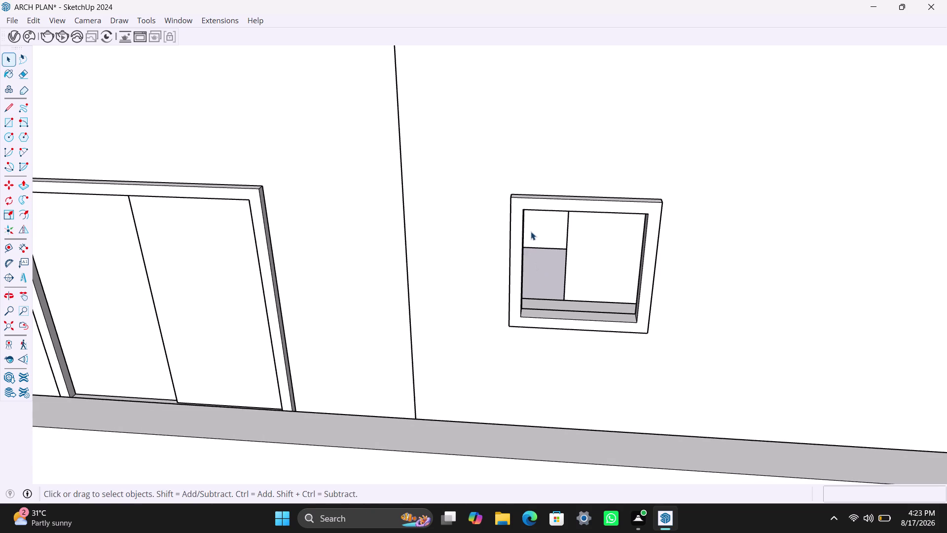
key(r)
click(524, 209)
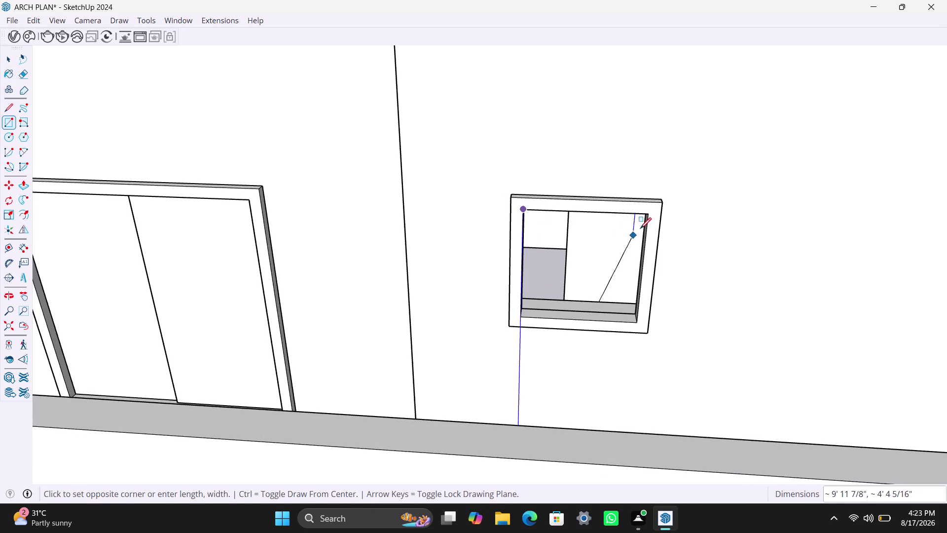
click(645, 225)
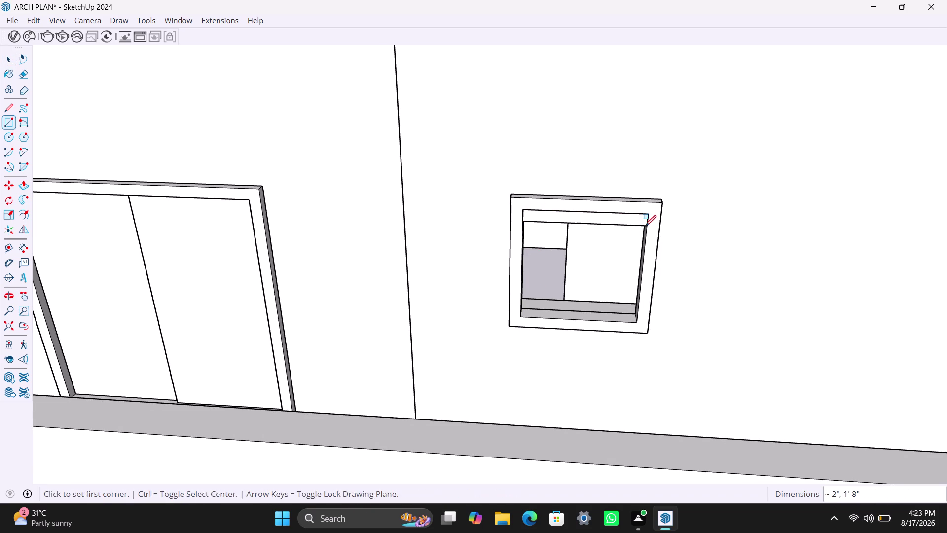
Extrude the strip 0.2 inches into a louver slat.
key(space)
double_click(612, 214)
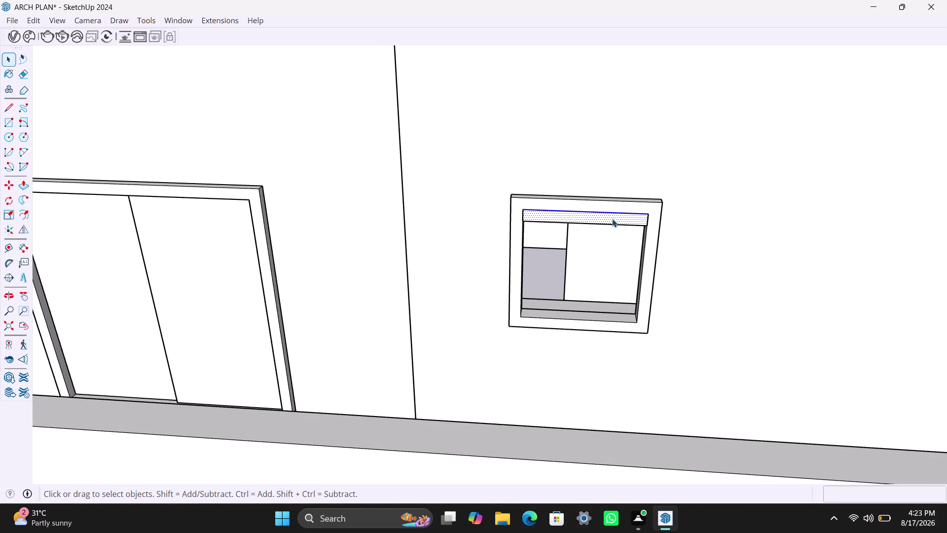
right_click(612, 218)
click(658, 338)
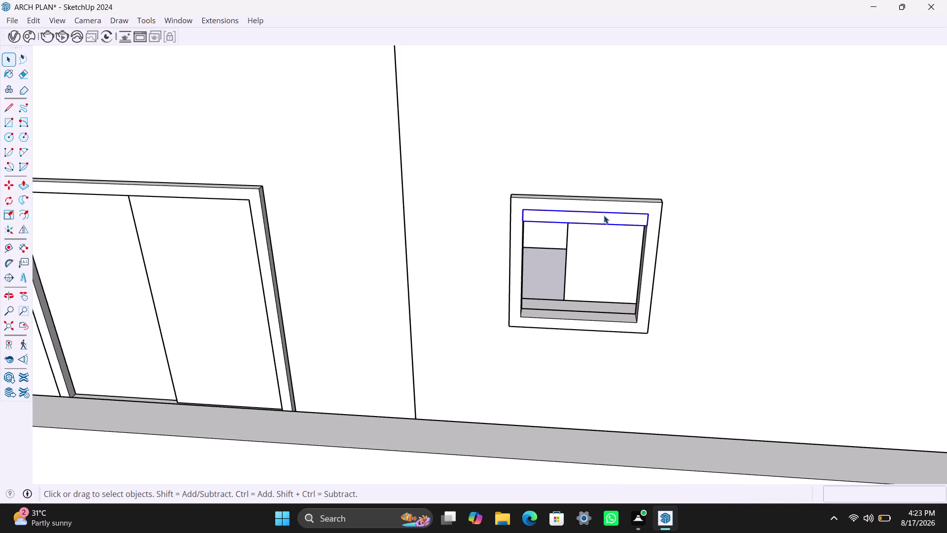
double_click(604, 215)
click(604, 222)
key(p)
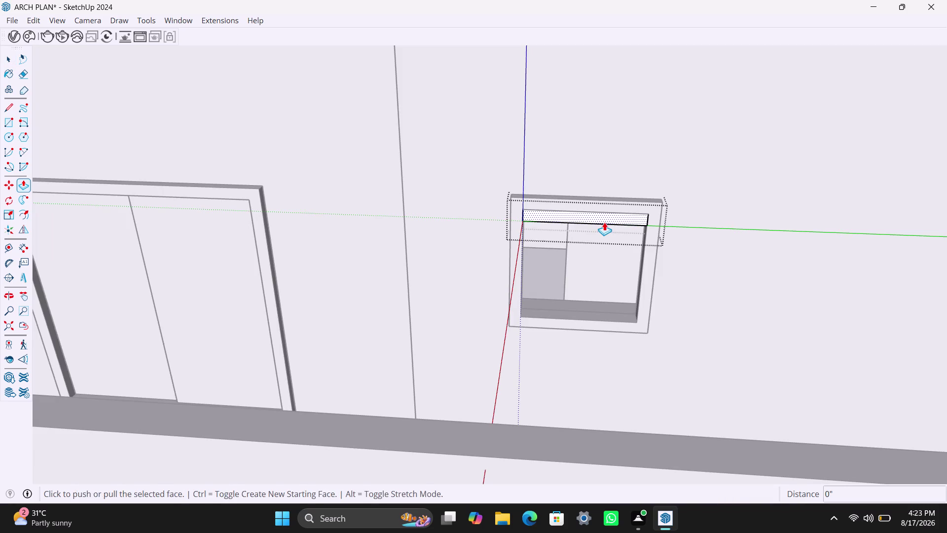
click(604, 222)
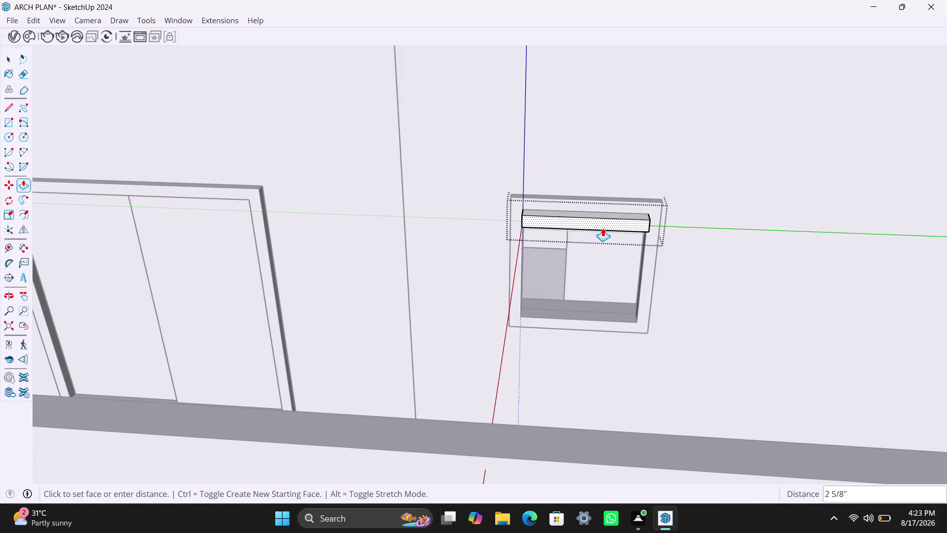
key(0)
text(.)
text(2")
key(Return)
key(space)
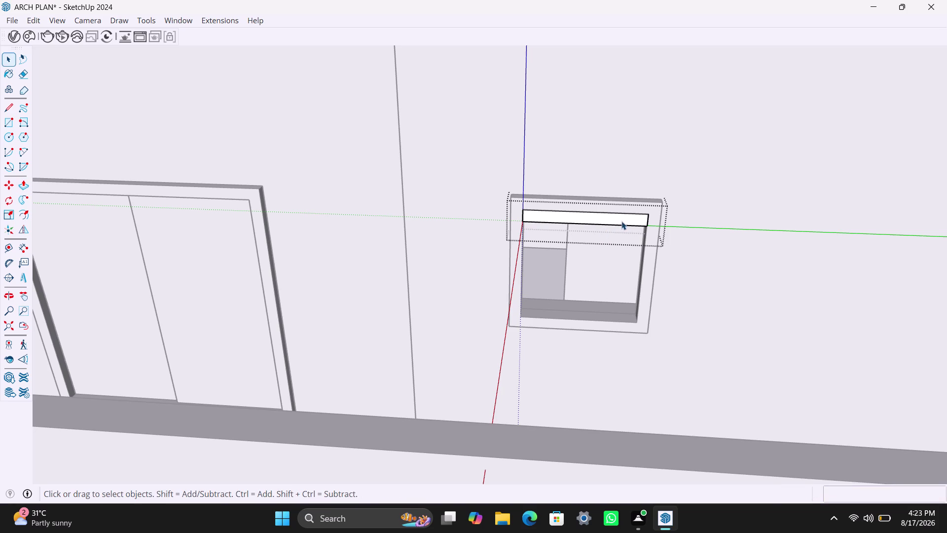
Copy the slat to the opening bottom and array evenly spaced slats with /6.
click(726, 222)
click(629, 219)
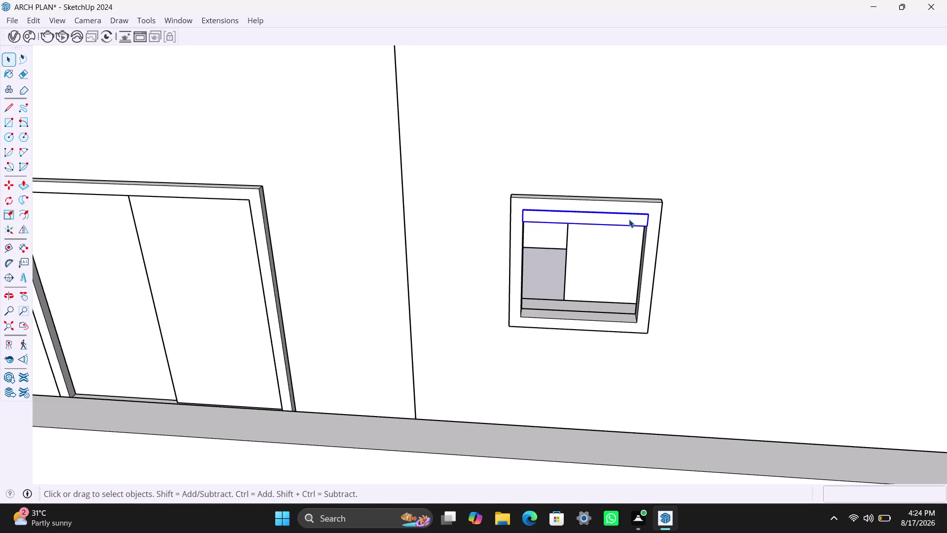
key(m)
click(647, 230)
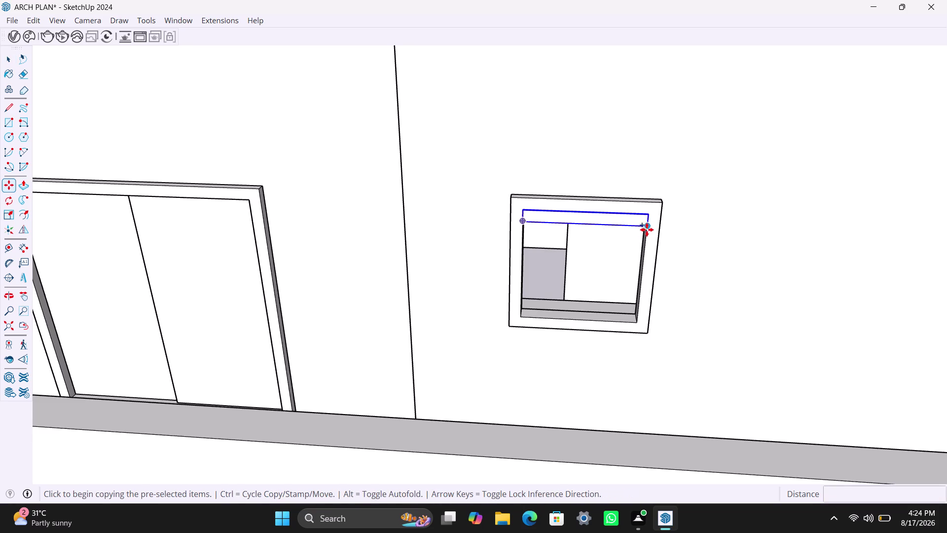
click(631, 325)
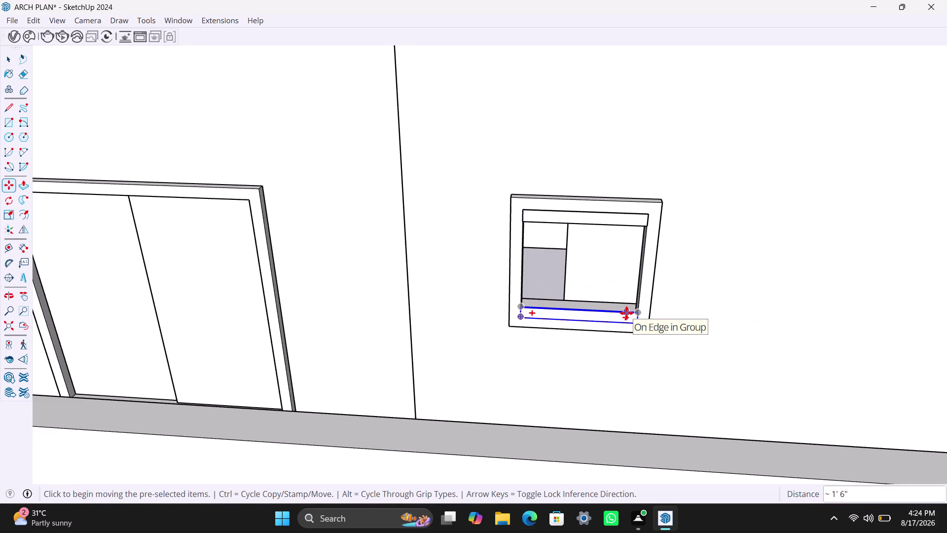
key(slash)
key(5)
key(Return)
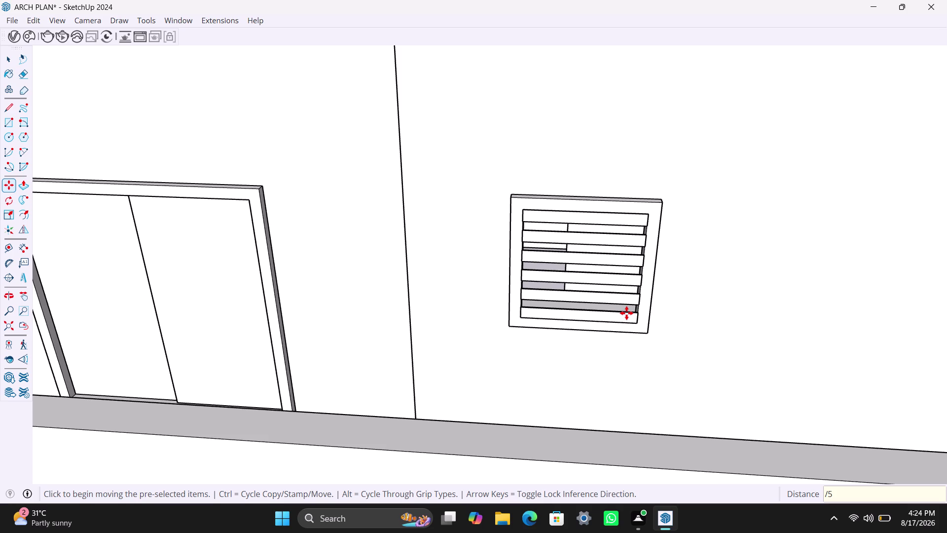
text(/6)
key(Return)
key(space)
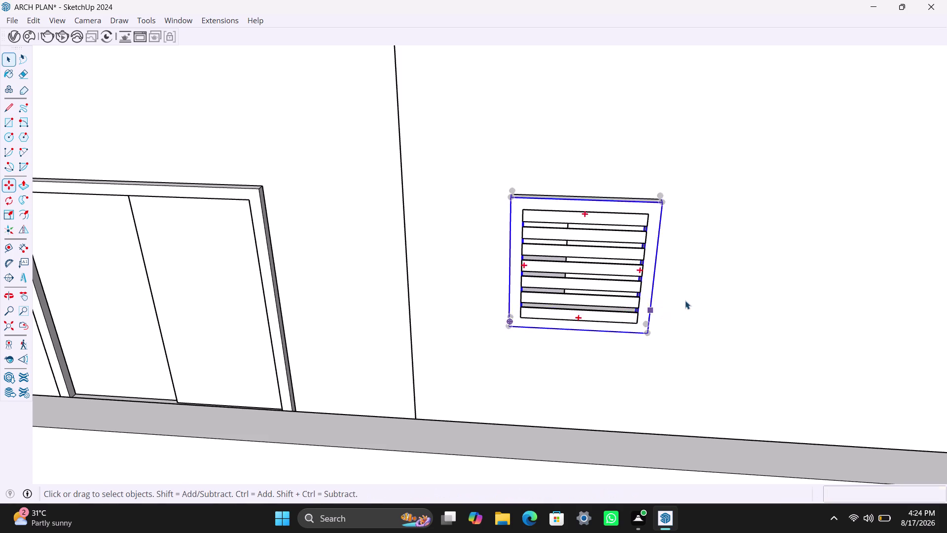
click(704, 292)
scroll(down, 3)
scroll(down, 3)
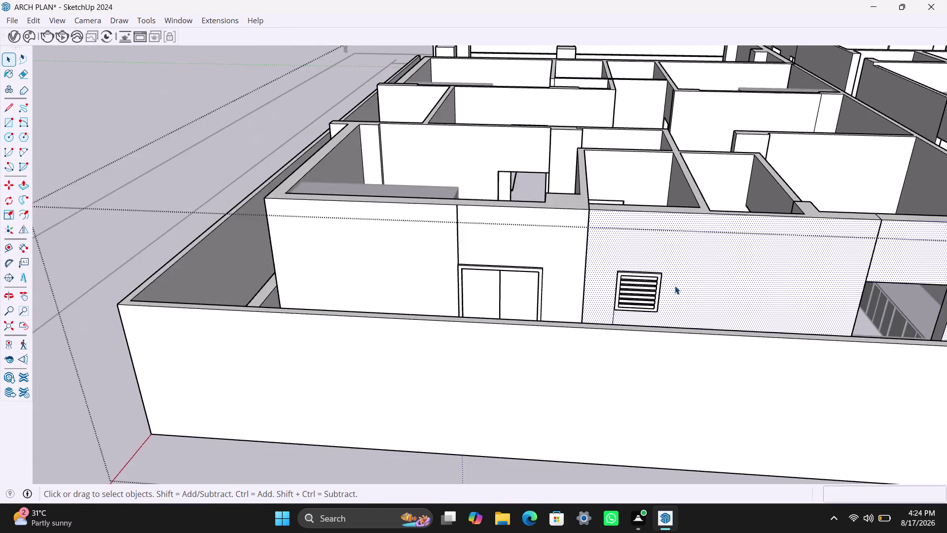
scroll(down, 3)
scroll(up, 3)
middle_drag(629, 240, 528, 258)
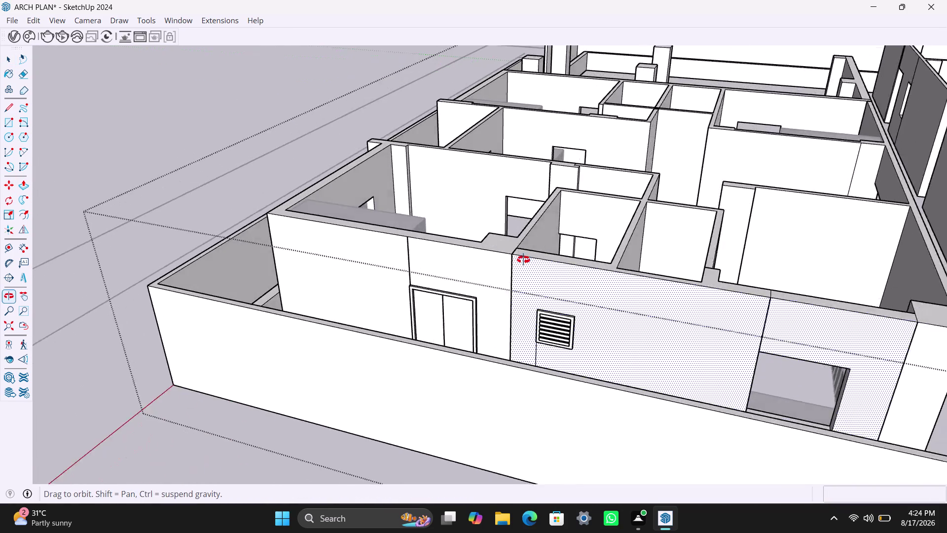
middle_drag(528, 258, 523, 259)
scroll(up, 3)
middle_drag(481, 263, 418, 279)
scroll(up, 3)
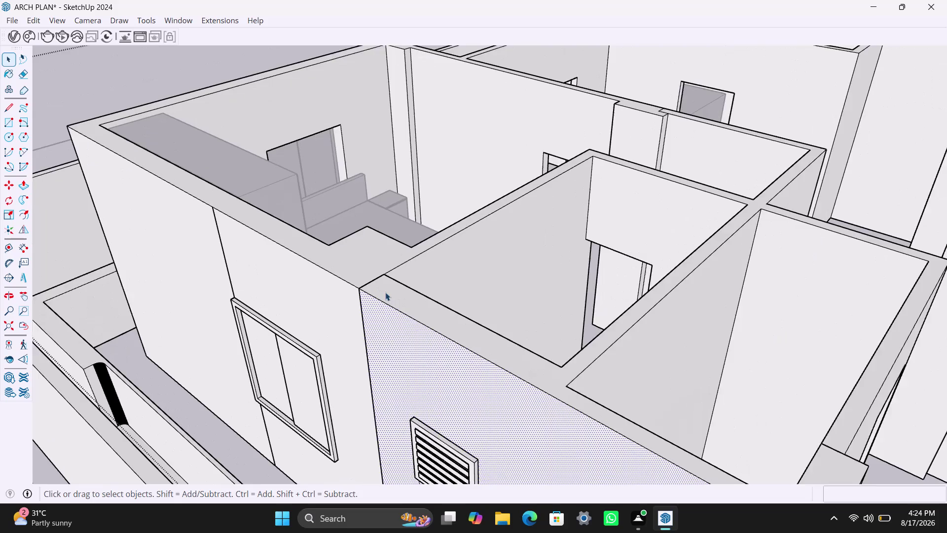
middle_drag(399, 302, 307, 307)
scroll(up, 3)
scroll(up, 3)
scroll(up, 3)
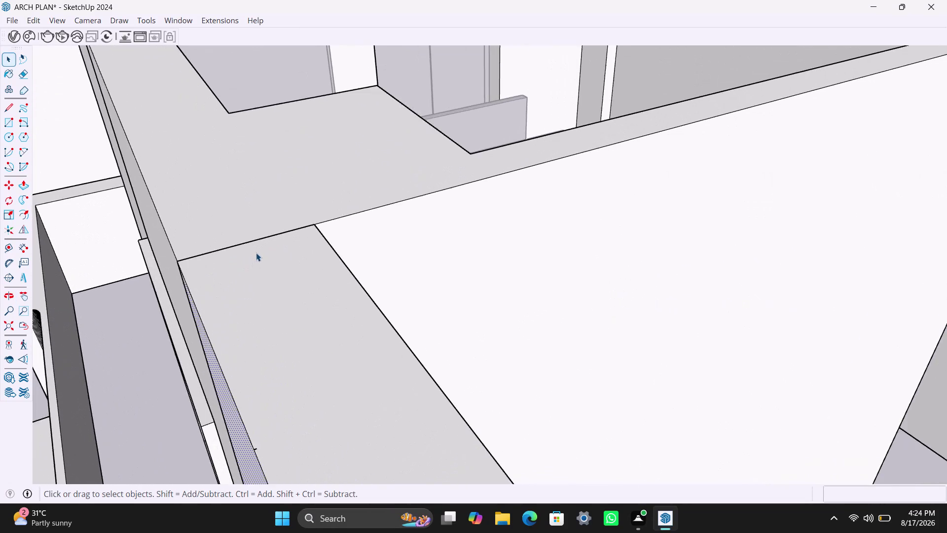
scroll(up, 3)
scroll(up, 3)
middle_drag(332, 263, 76, 284)
scroll(up, 3)
scroll(up, 3)
scroll(up, 3)
middle_drag(525, 192, 482, 202)
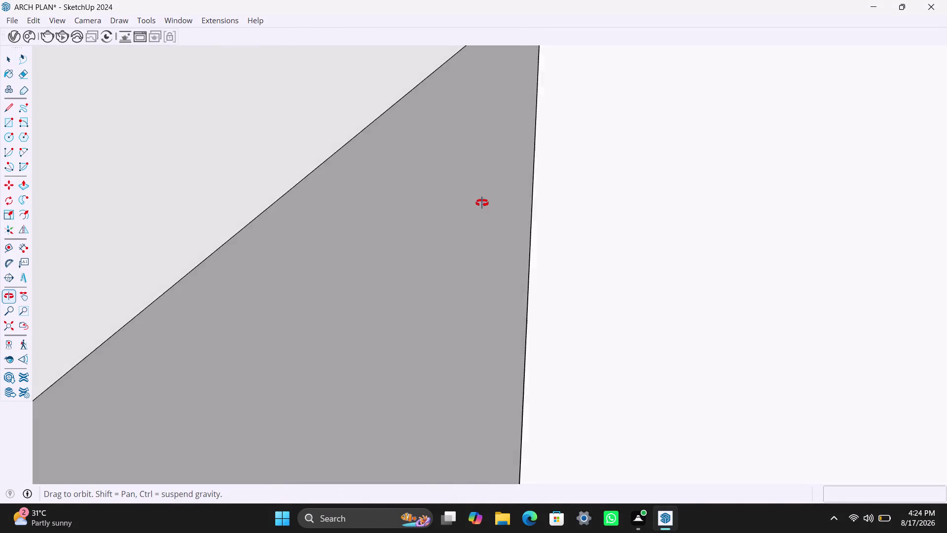
middle_drag(482, 203, 482, 223)
scroll(down, 3)
scroll(up, 3)
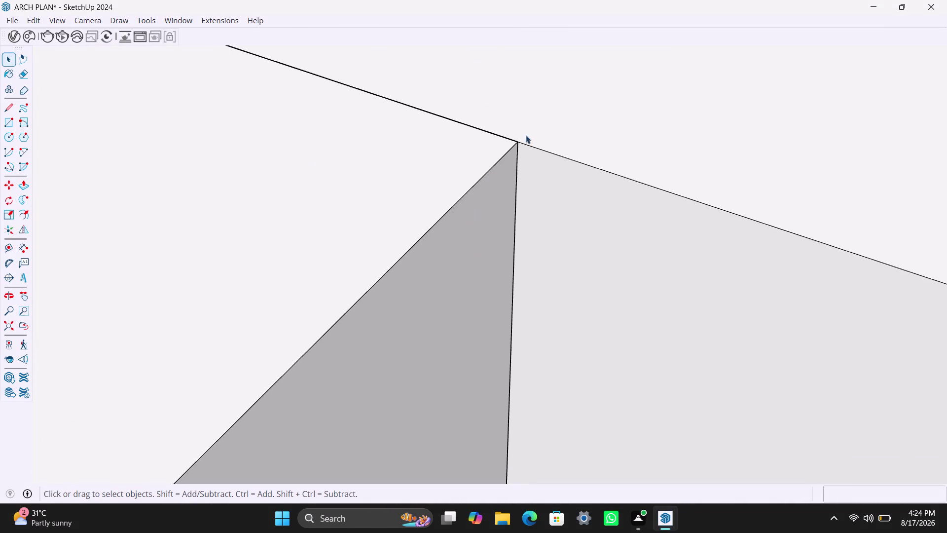
scroll(up, 3)
scroll(up, 3)
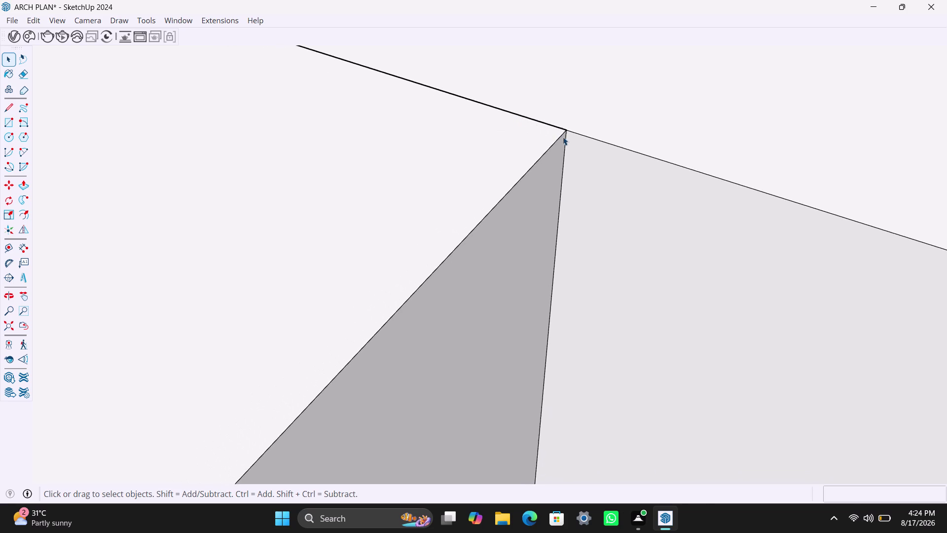
scroll(up, 3)
scroll(up, 3)
scroll(down, 3)
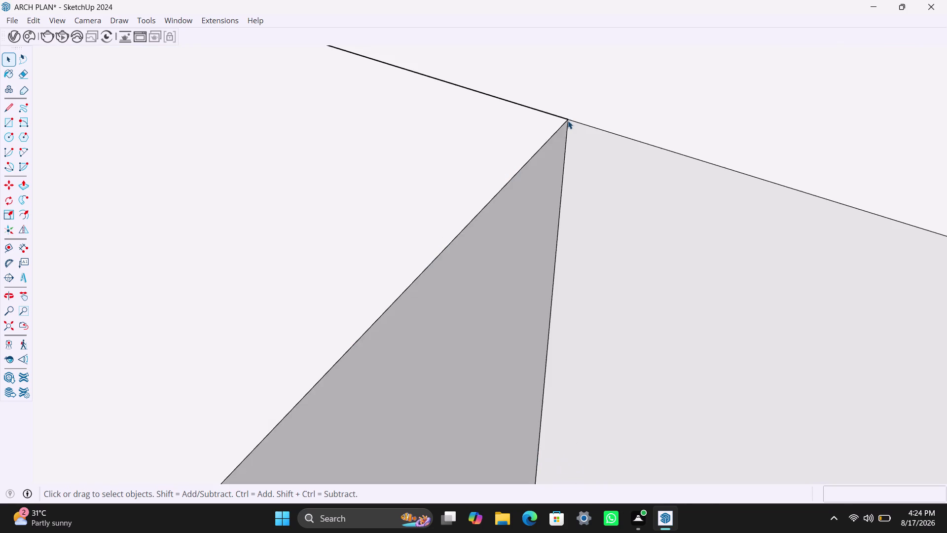
scroll(up, 3)
scroll(up, 3)
scroll(up, 3)
scroll(up, 3)
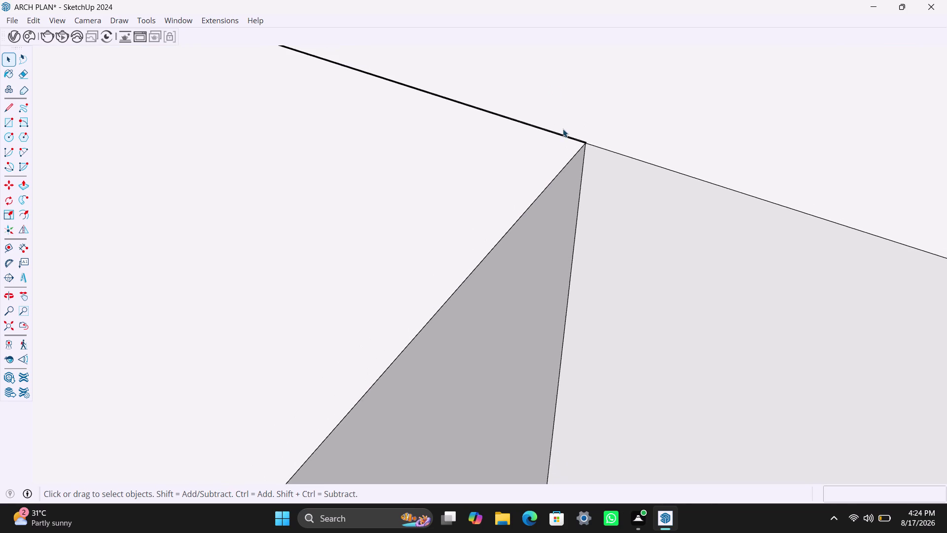
scroll(up, 3)
scroll(up, 3)
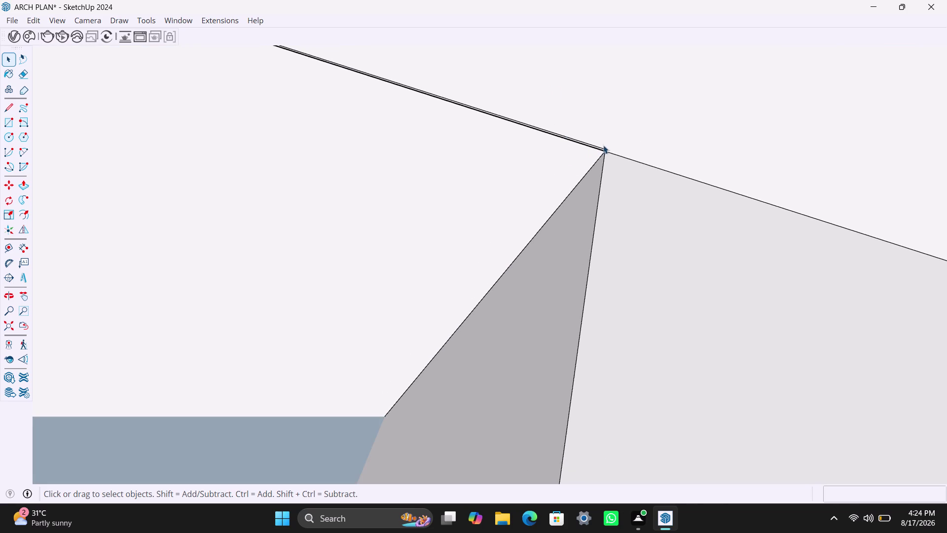
click(588, 167)
double_click(588, 167)
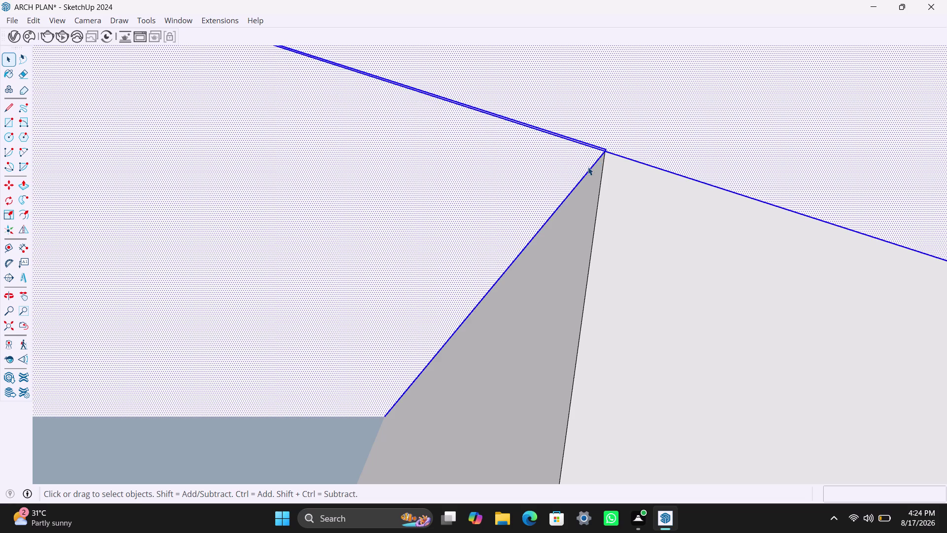
click(590, 192)
double_click(590, 192)
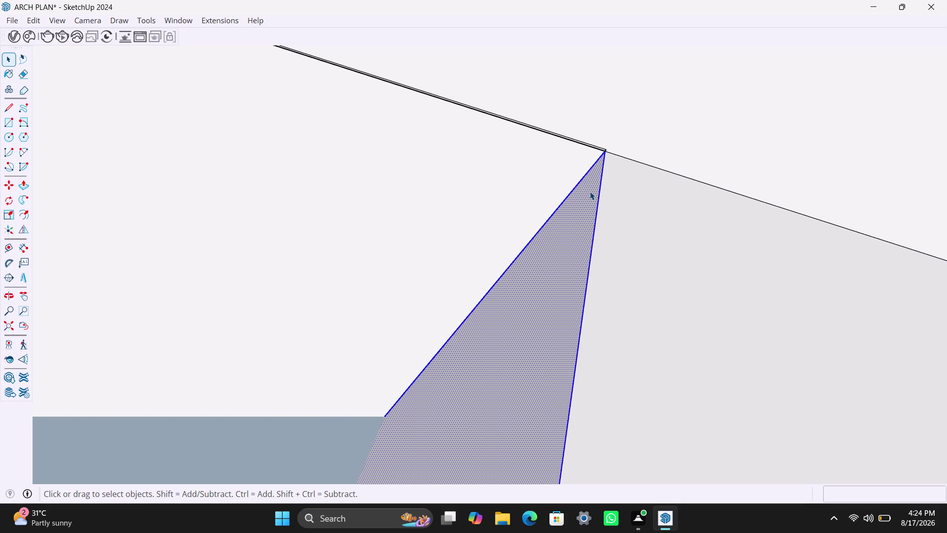
triple_click(560, 182)
click(560, 181)
click(564, 184)
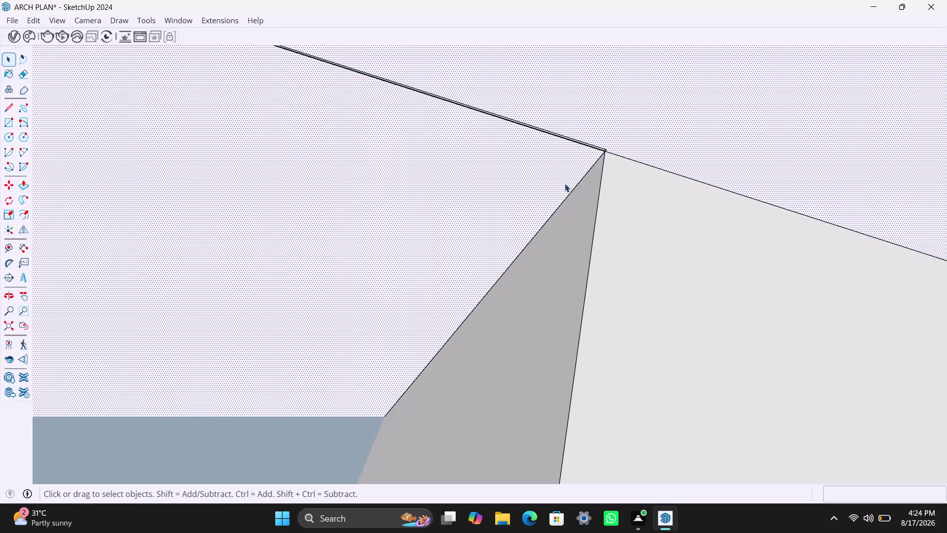
click(605, 146)
double_click(603, 148)
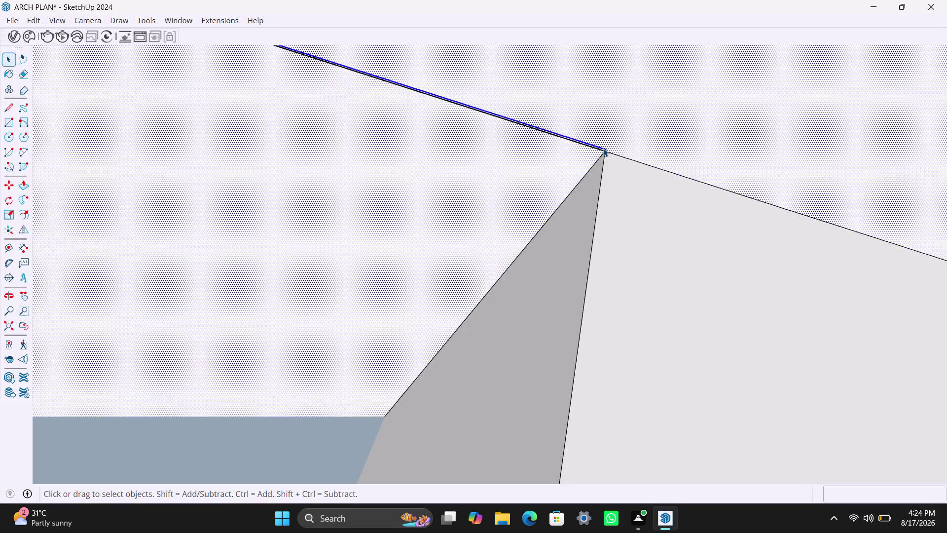
key(Delete)
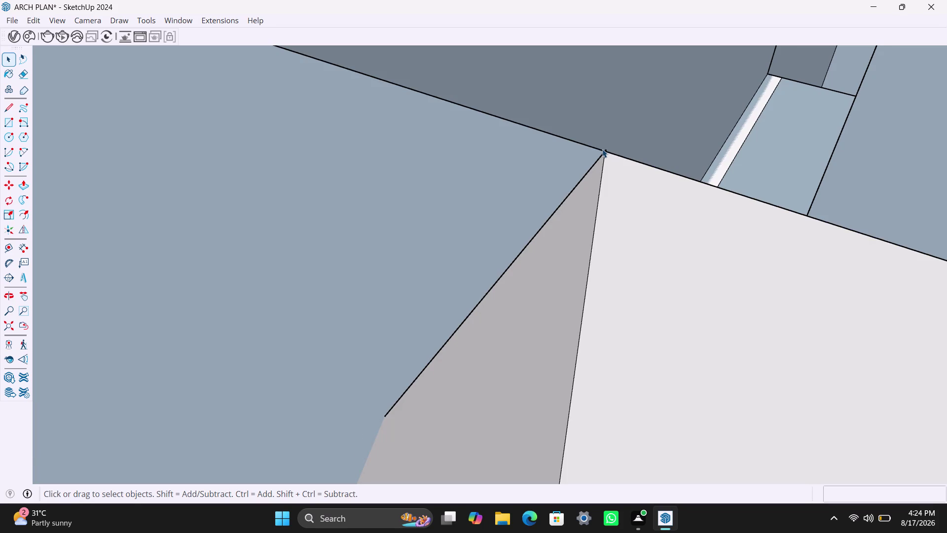
key(ctrl+z)
click(571, 178)
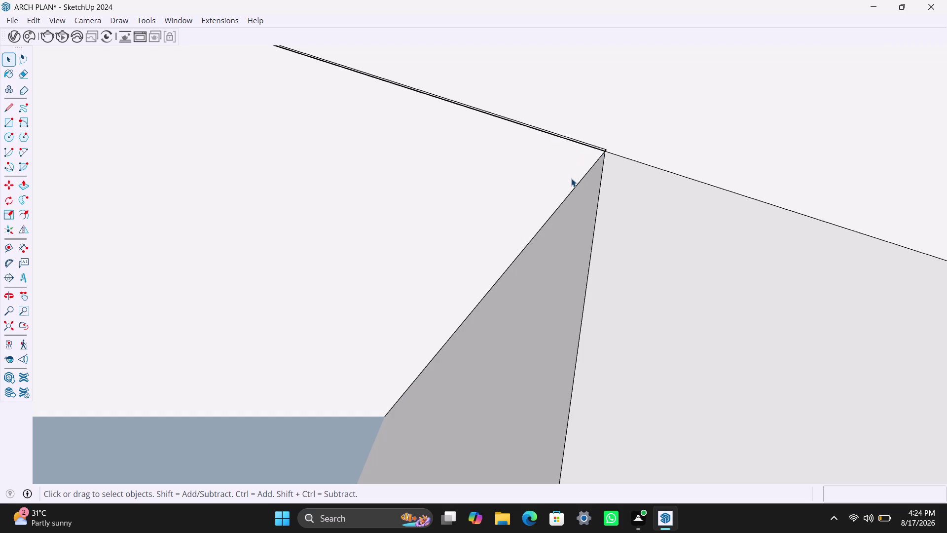
double_click(571, 178)
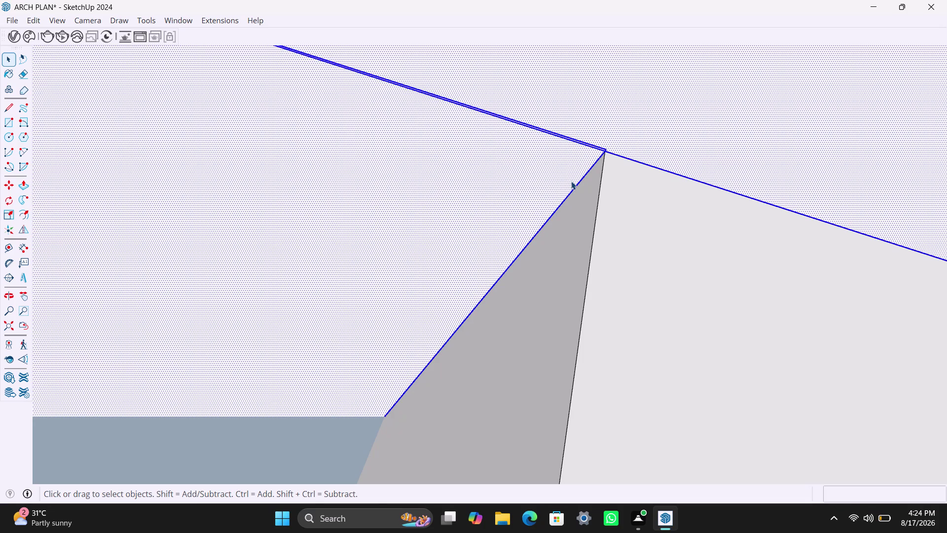
key(p)
click(601, 142)
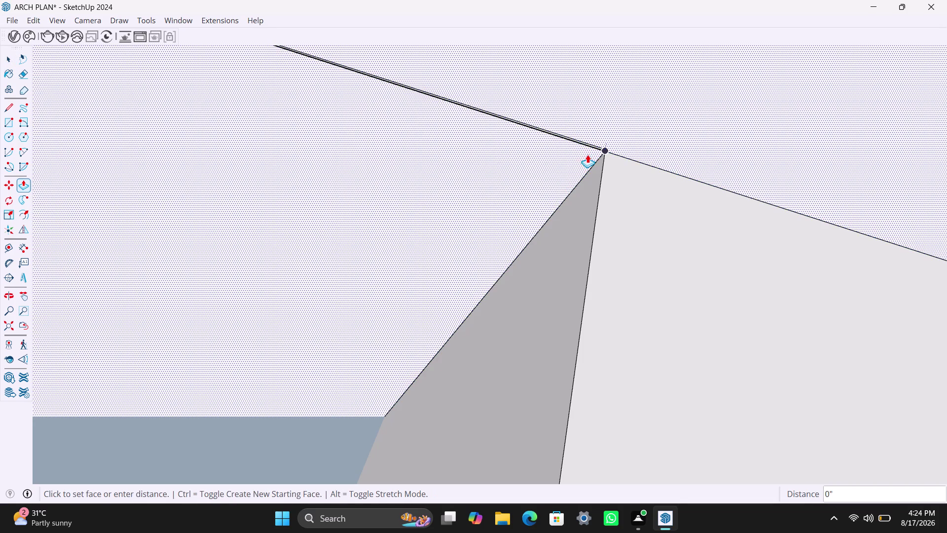
click(586, 155)
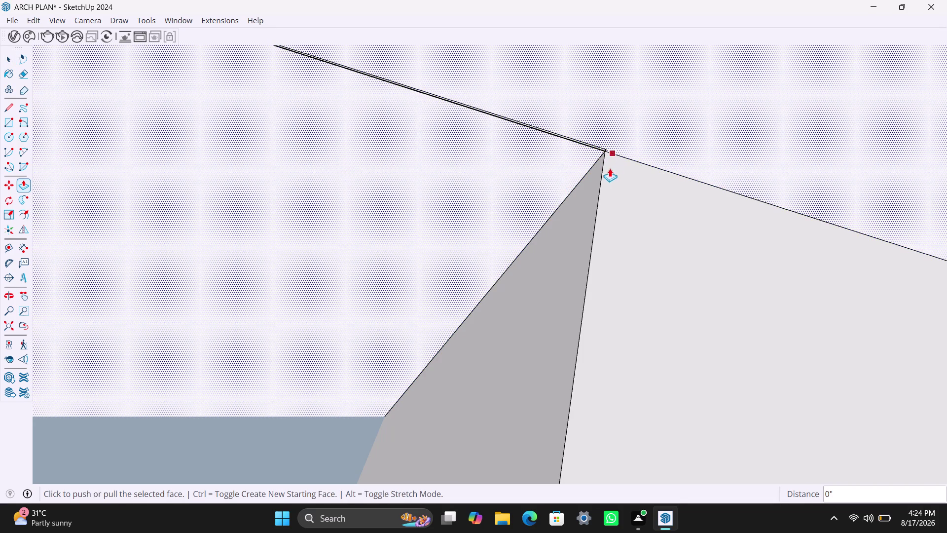
scroll(up, 3)
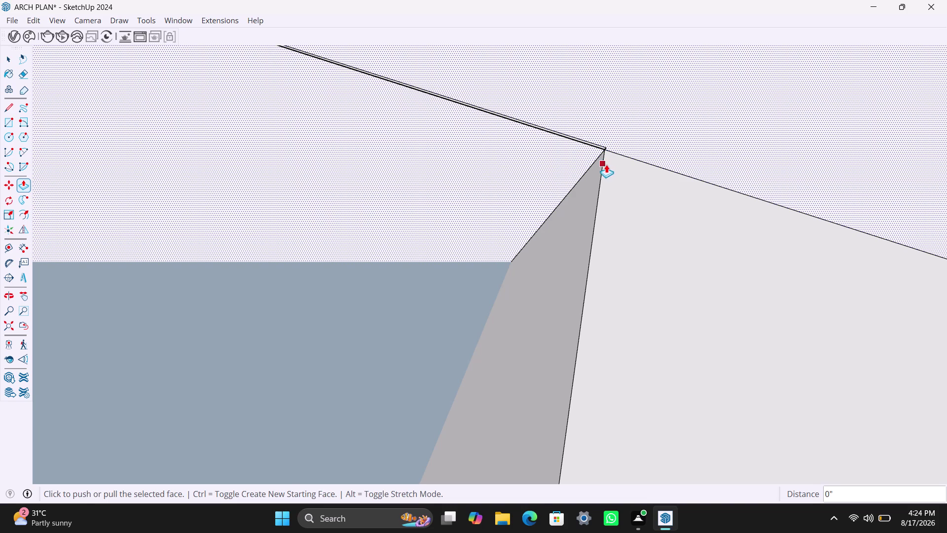
key(space)
click(605, 147)
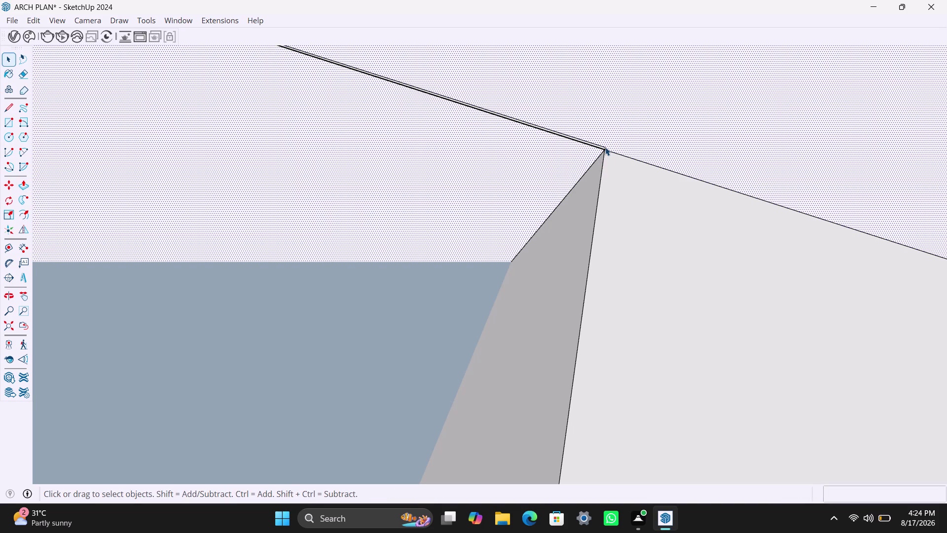
scroll(up, 3)
scroll(down, 3)
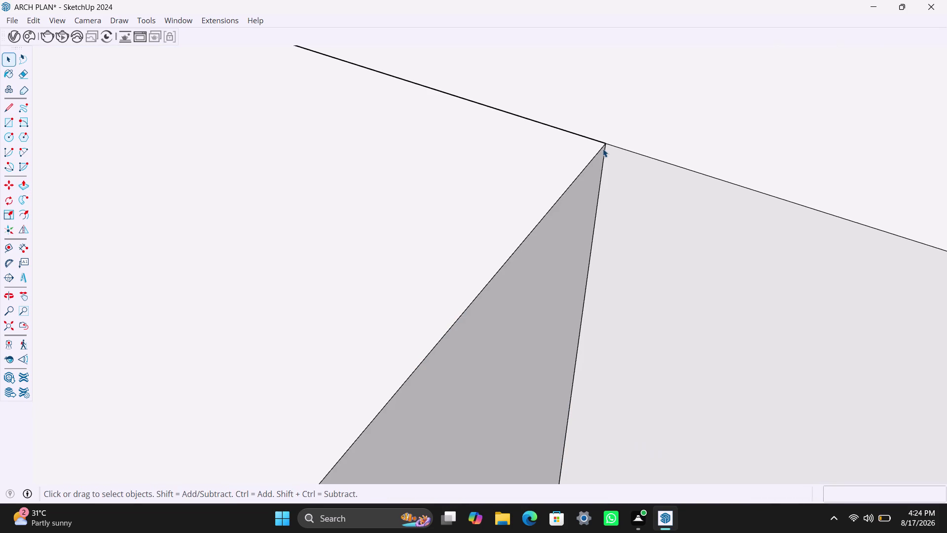
click(603, 148)
scroll(up, 3)
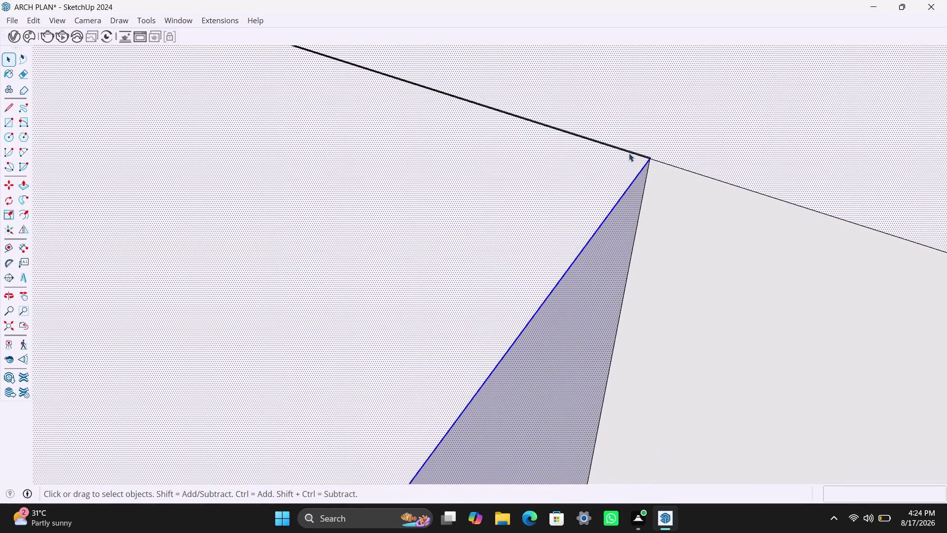
scroll(up, 3)
scroll(down, 3)
scroll(up, 3)
scroll(up, 3)
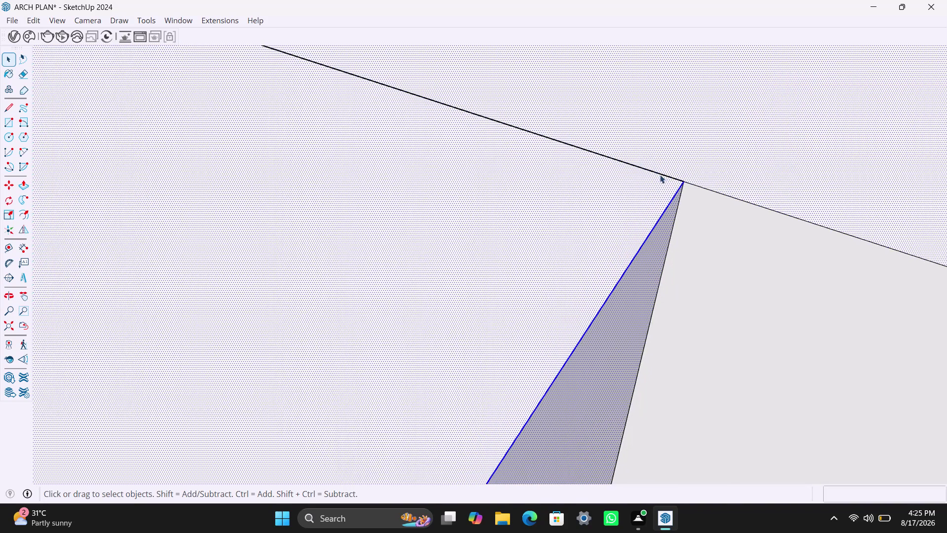
scroll(up, 3)
scroll(up, 3)
scroll(up, 3)
scroll(up, 3)
scroll(up, 3)
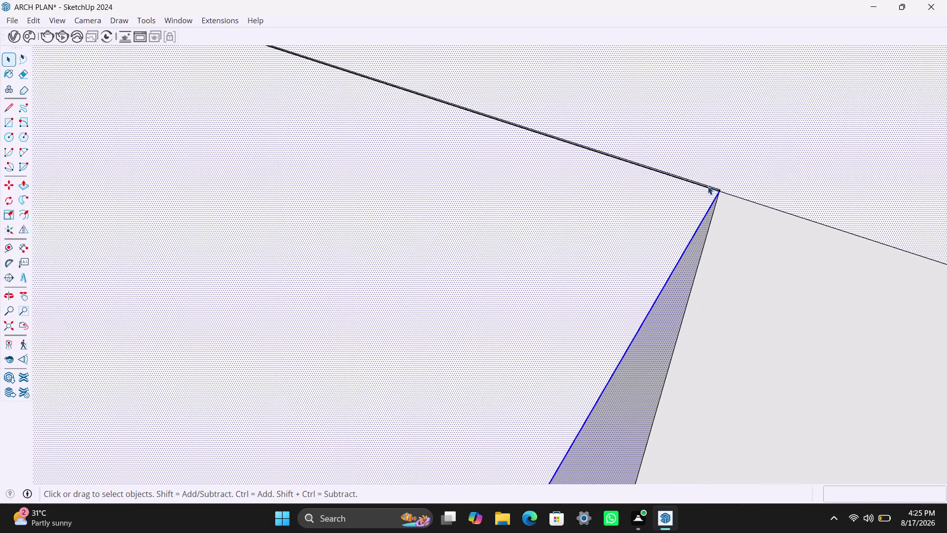
click(708, 186)
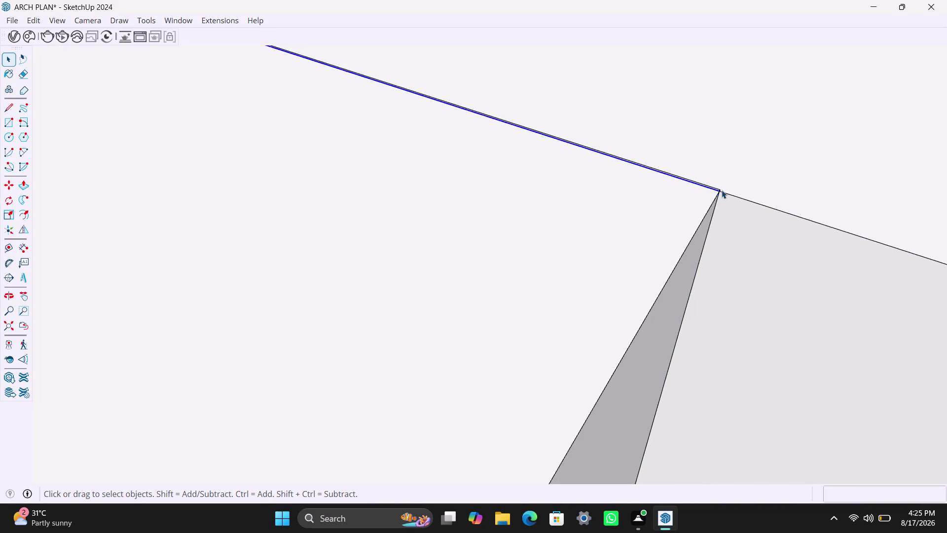
click(713, 186)
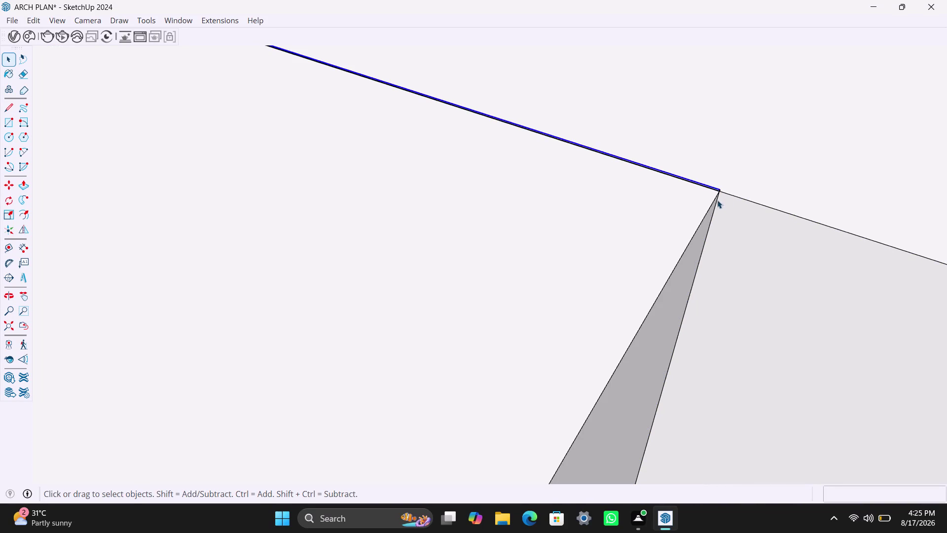
click(715, 189)
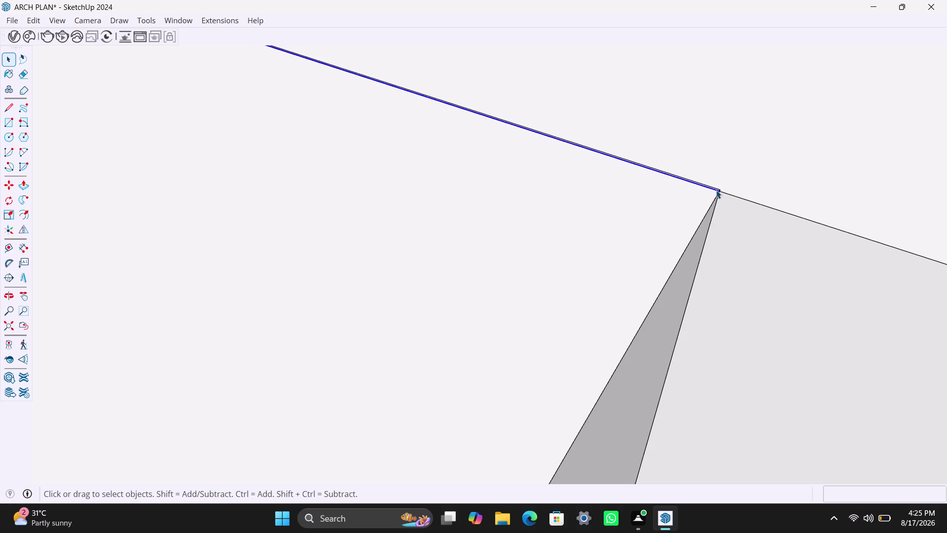
key(Delete)
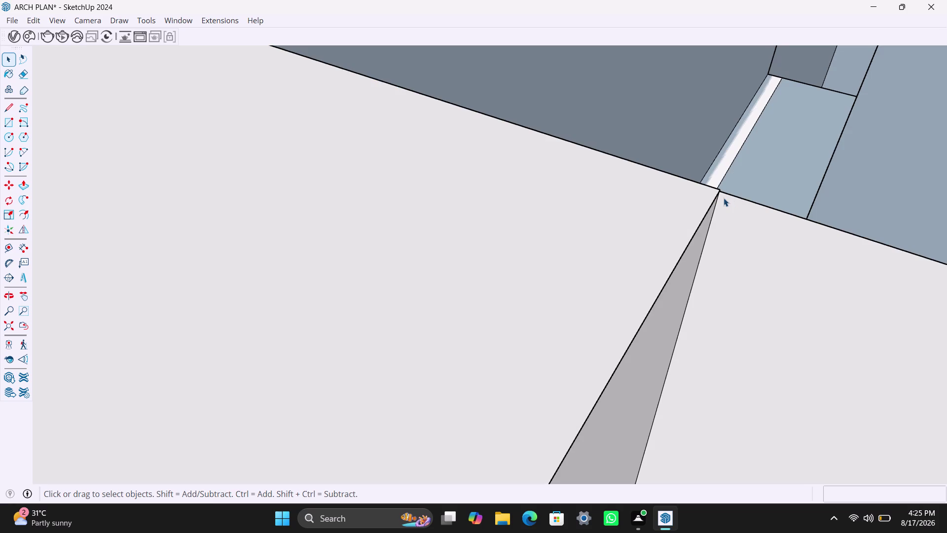
Undo the last change, then zoom in and delete an edge near the wall corner.
key(ctrl+z)
scroll(down, 3)
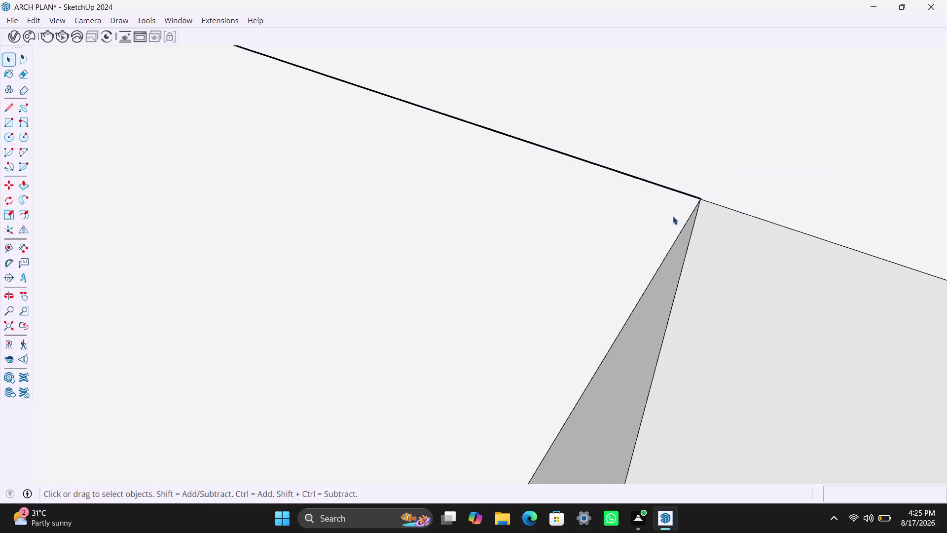
scroll(down, 3)
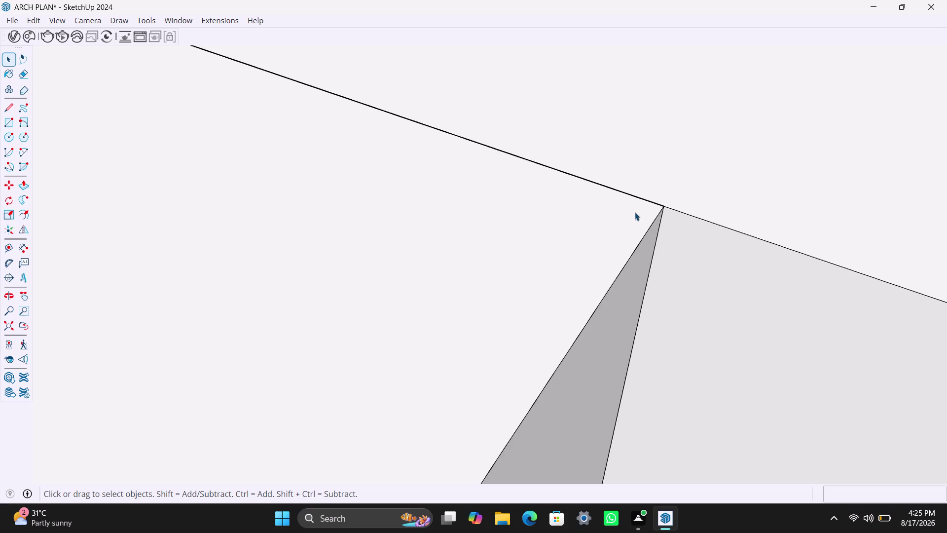
scroll(down, 3)
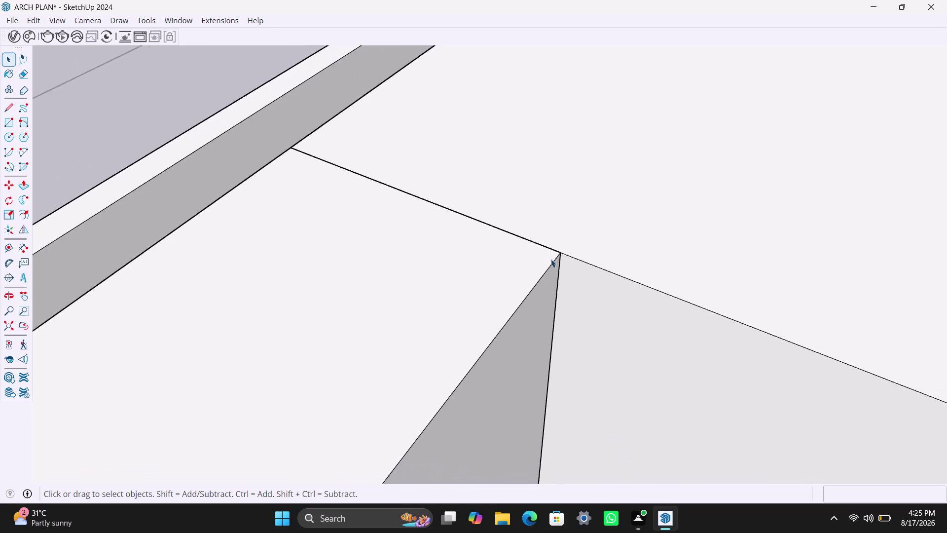
scroll(down, 3)
scroll(down, 3)
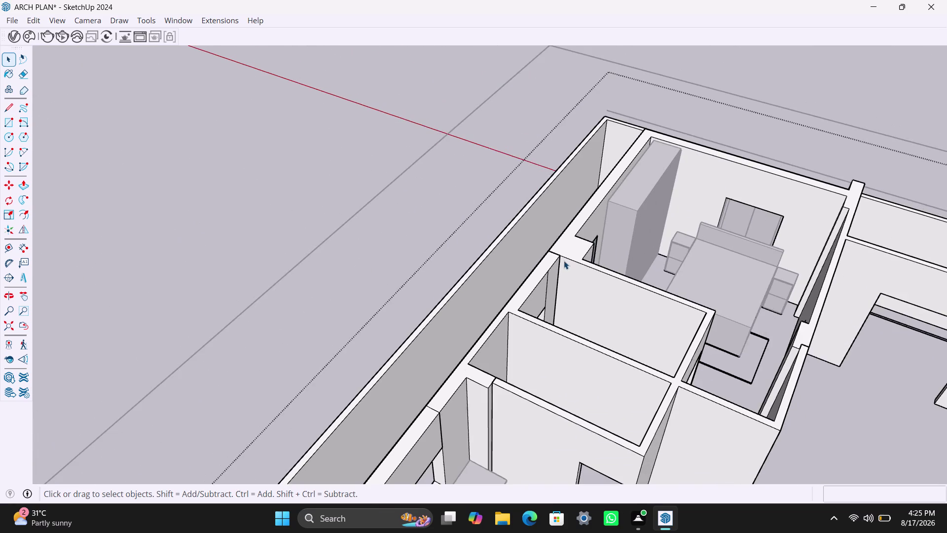
scroll(up, 3)
click(534, 288)
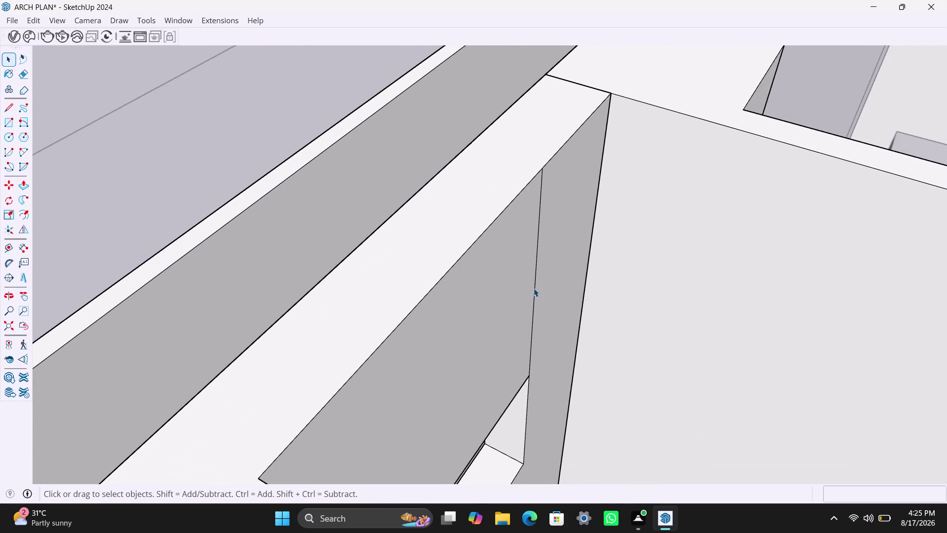
key(Delete)
Orbit to the wall junction and delete the long stray edge off the corner.
scroll(down, 3)
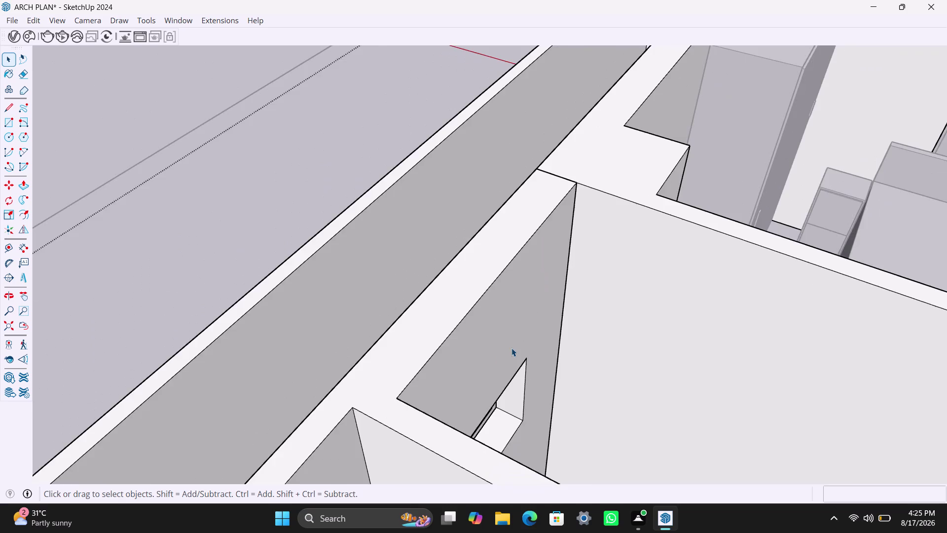
scroll(down, 3)
middle_drag(481, 396, 621, 364)
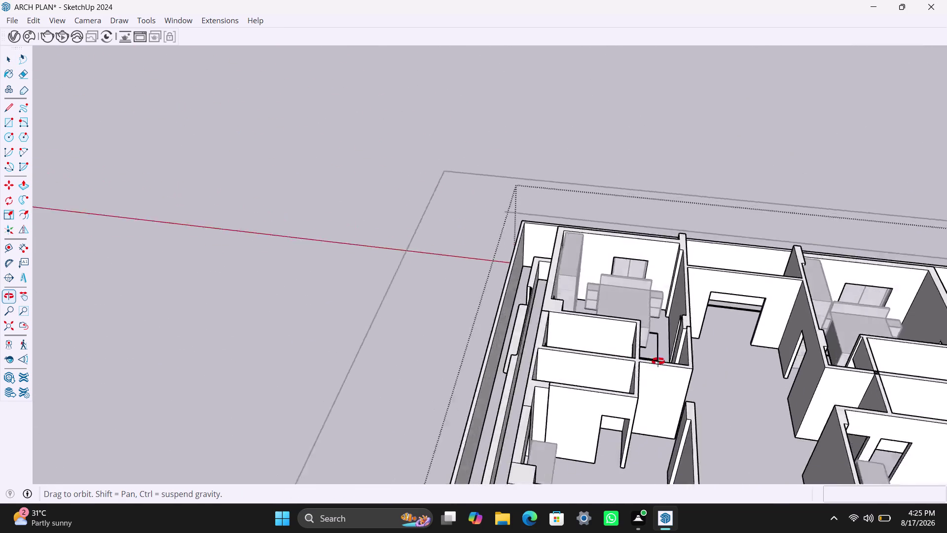
middle_drag(621, 364, 842, 337)
scroll(up, 3)
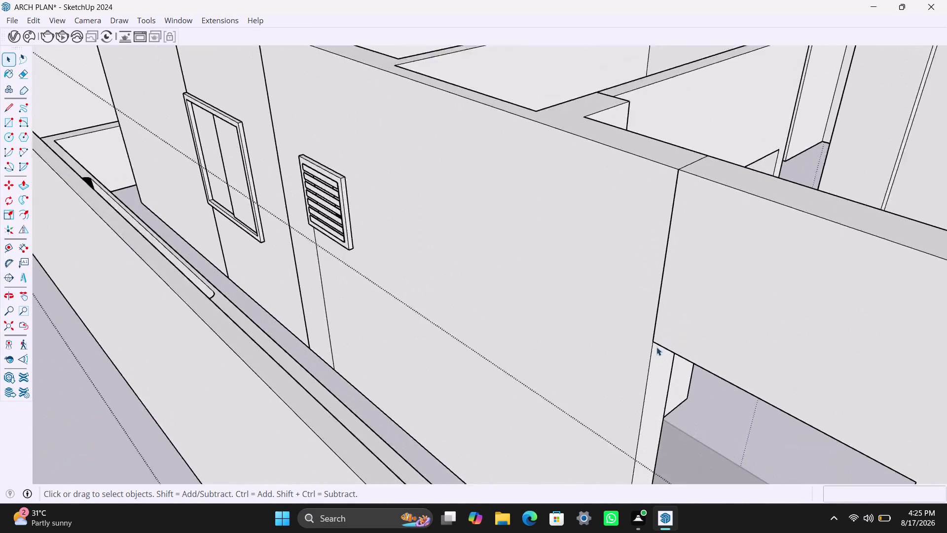
scroll(up, 3)
scroll(up, 3)
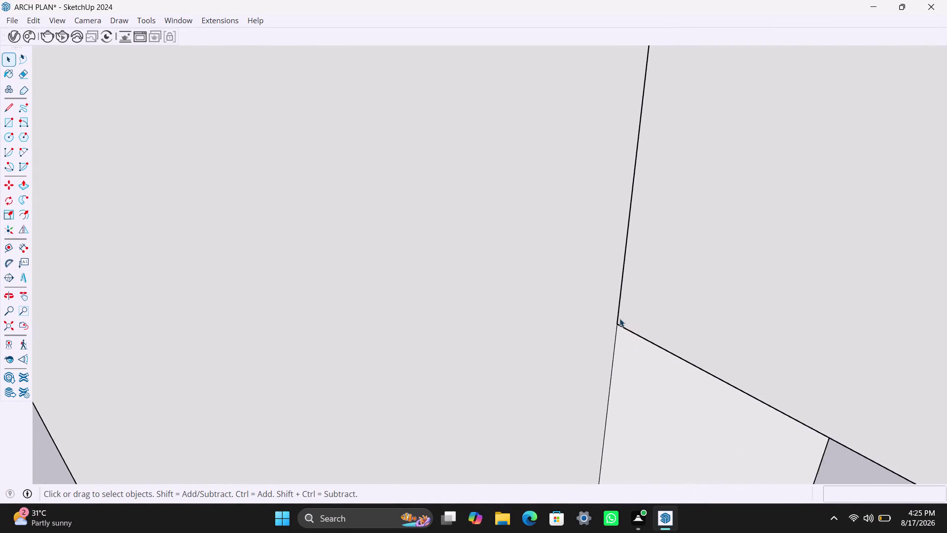
scroll(up, 3)
scroll(down, 3)
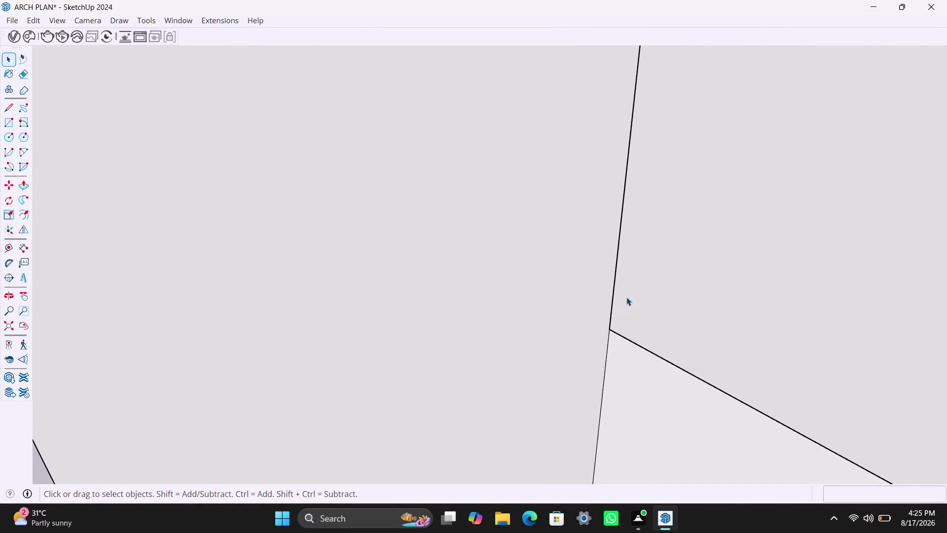
scroll(down, 3)
middle_drag(646, 275, 628, 365)
scroll(down, 3)
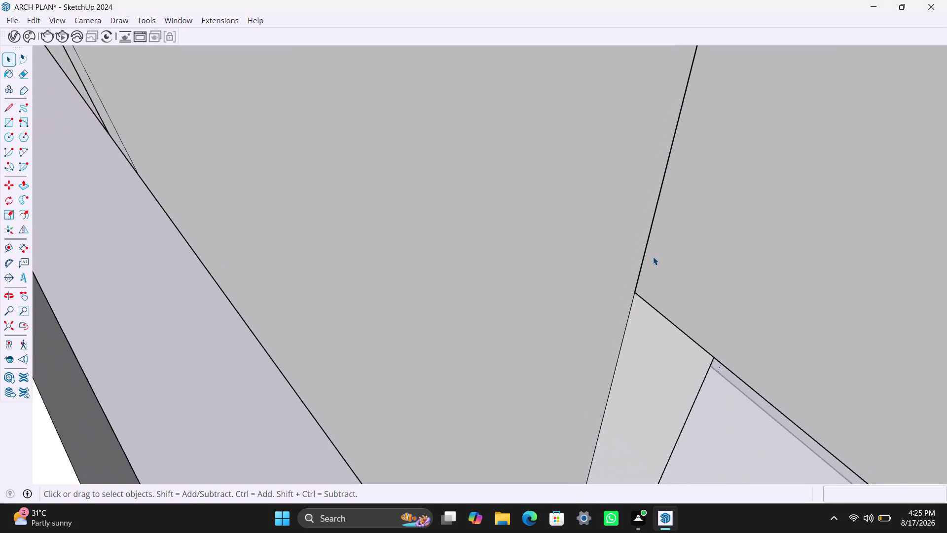
scroll(down, 3)
scroll(up, 3)
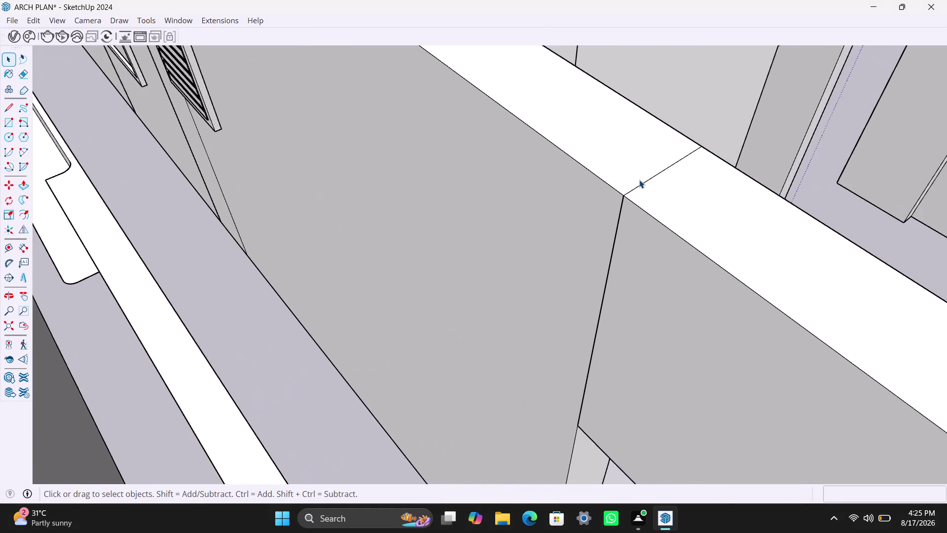
scroll(up, 3)
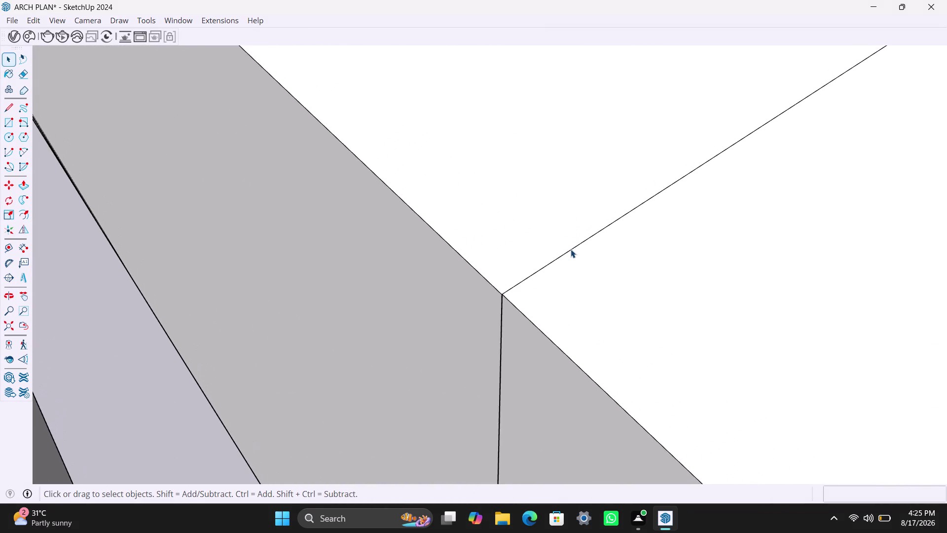
click(570, 249)
key(Delete)
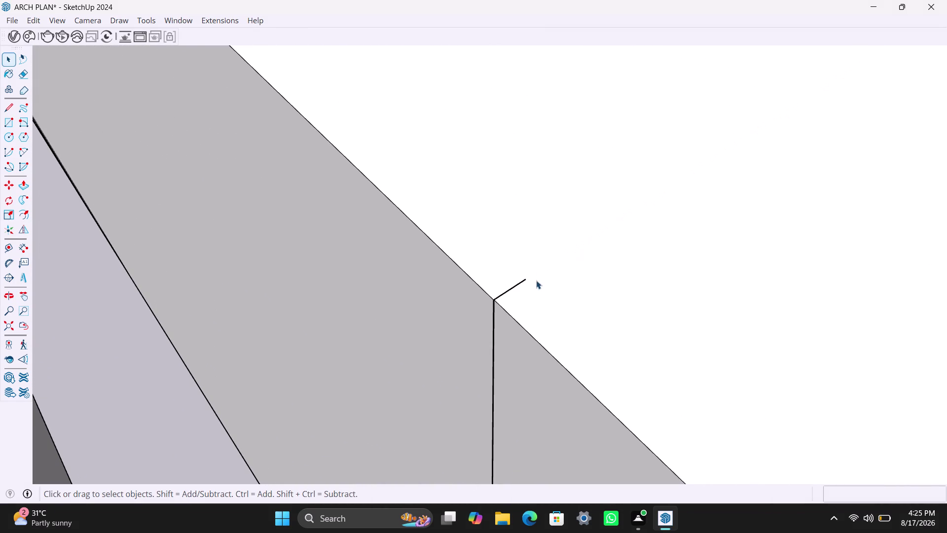
Delete the short leftover stub edges below the corner, undoing the final deletion.
click(511, 286)
key(Delete)
click(500, 295)
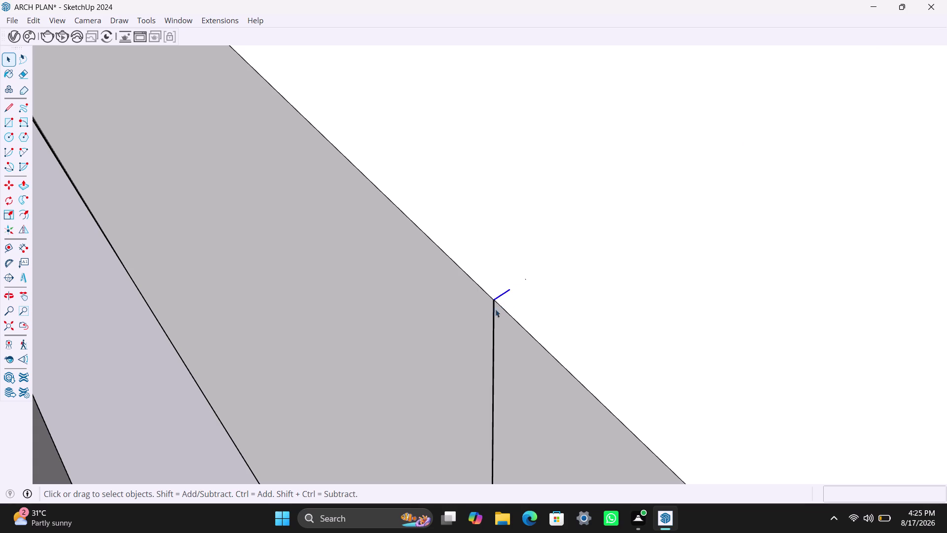
key(Delete)
click(492, 312)
click(493, 316)
key(Delete)
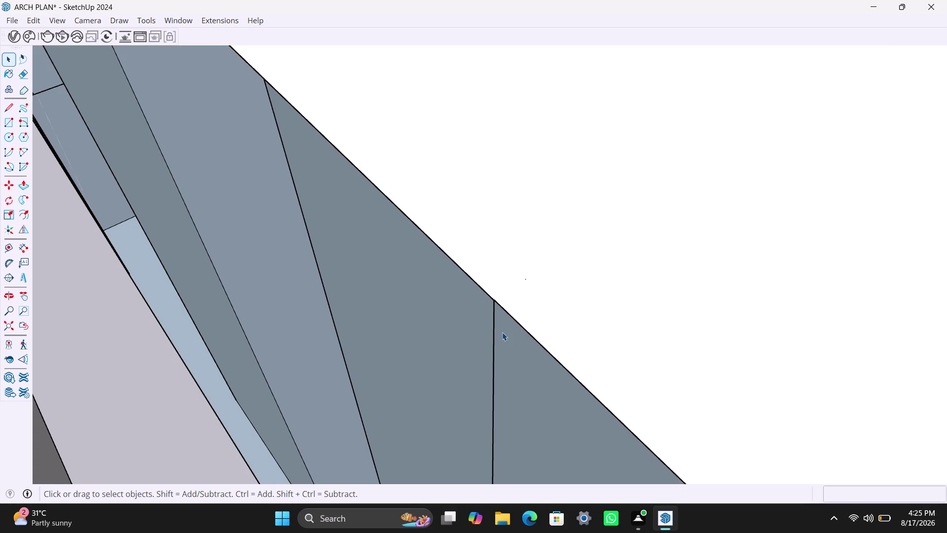
key(ctrl+z)
Select the wall face and its connected geometry beside the vertical seam.
scroll(up, 3)
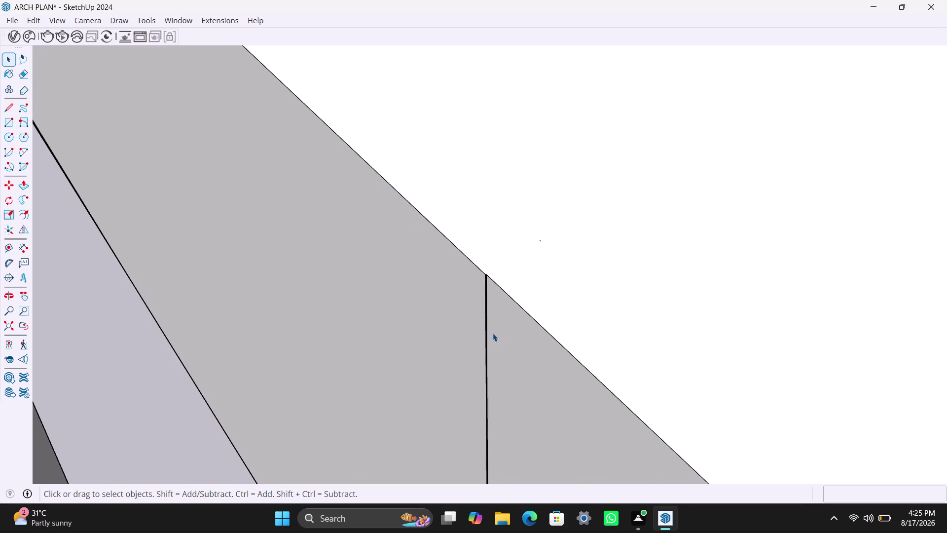
scroll(up, 3)
middle_drag(477, 301, 501, 290)
click(517, 261)
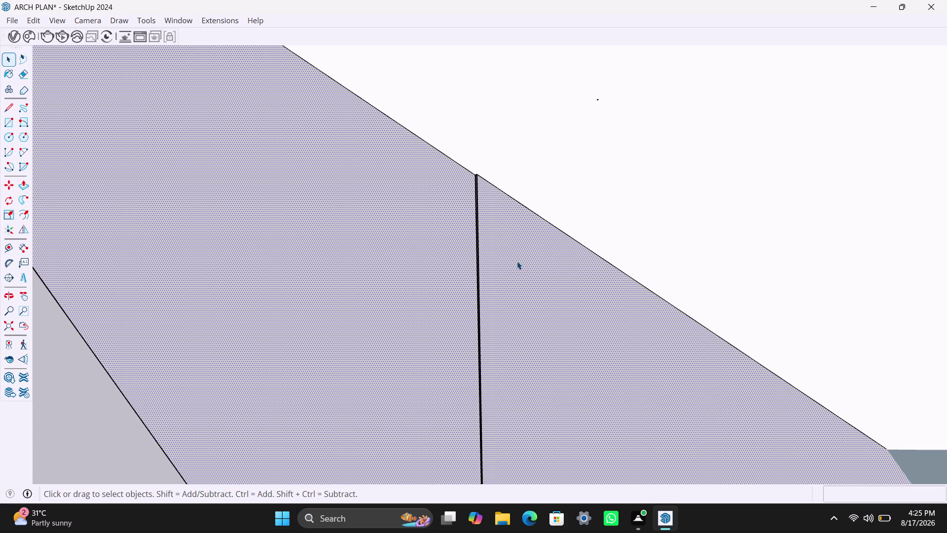
double_click(517, 261)
click(536, 263)
click(557, 282)
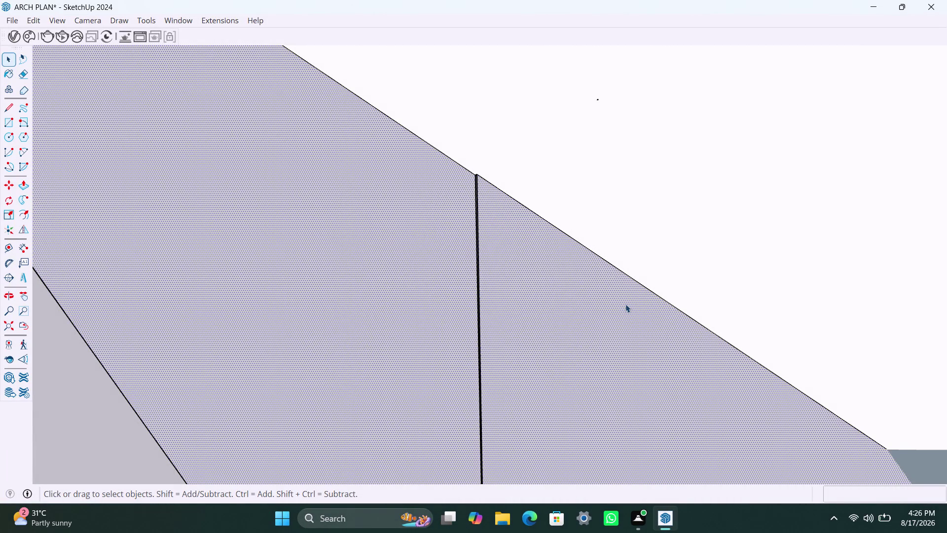
click(529, 266)
click(447, 257)
triple_click(529, 260)
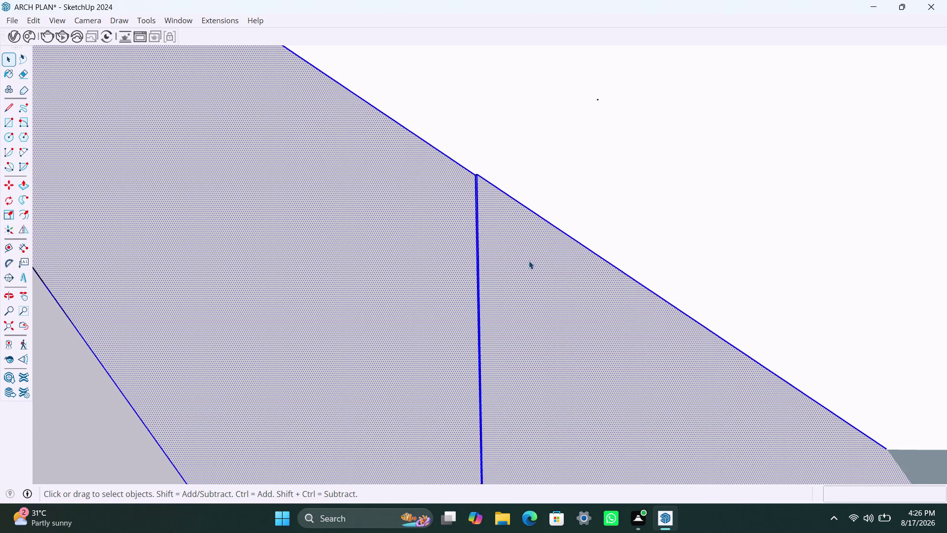
click(529, 262)
click(548, 269)
click(614, 220)
click(590, 307)
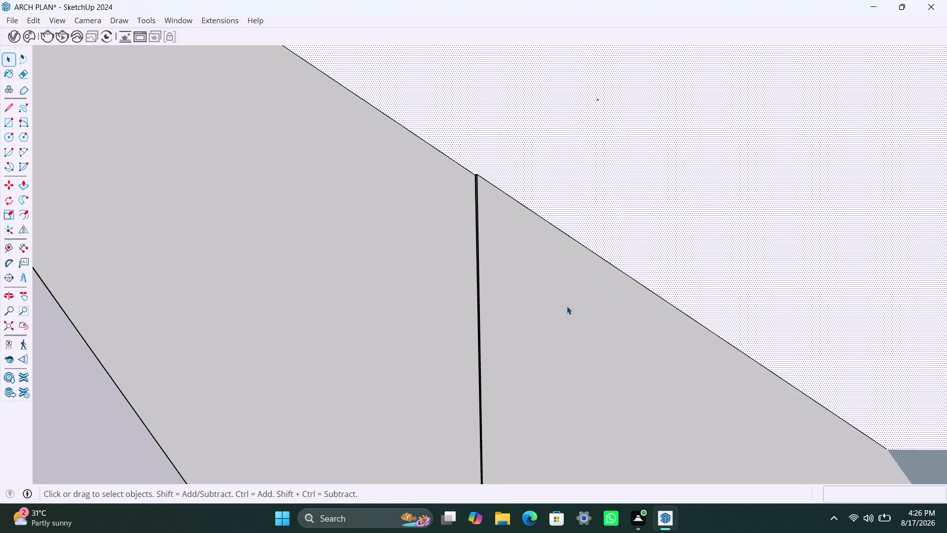
Zoom back to the junction, select edges at the wall top, then delete and undo.
scroll(up, 3)
scroll(up, 3)
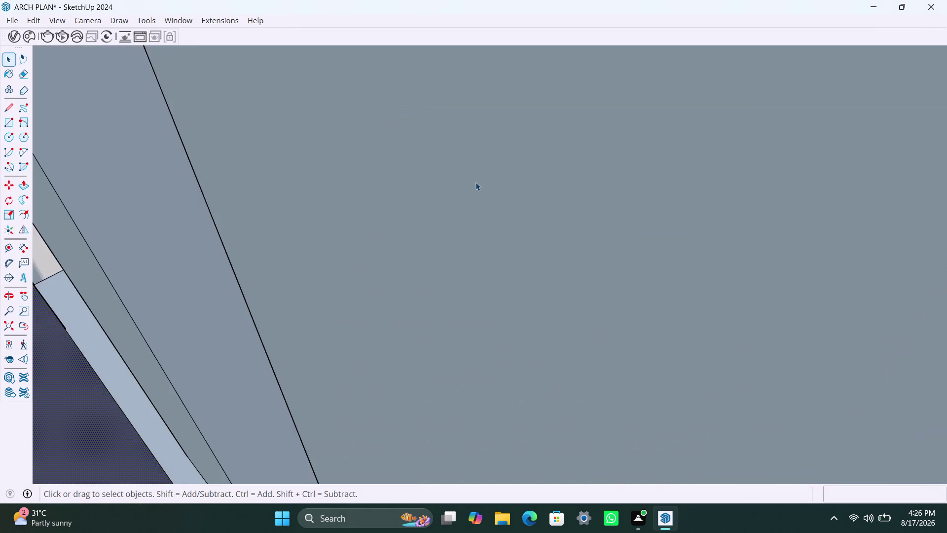
scroll(down, 3)
scroll(up, 3)
middle_drag(475, 182, 480, 188)
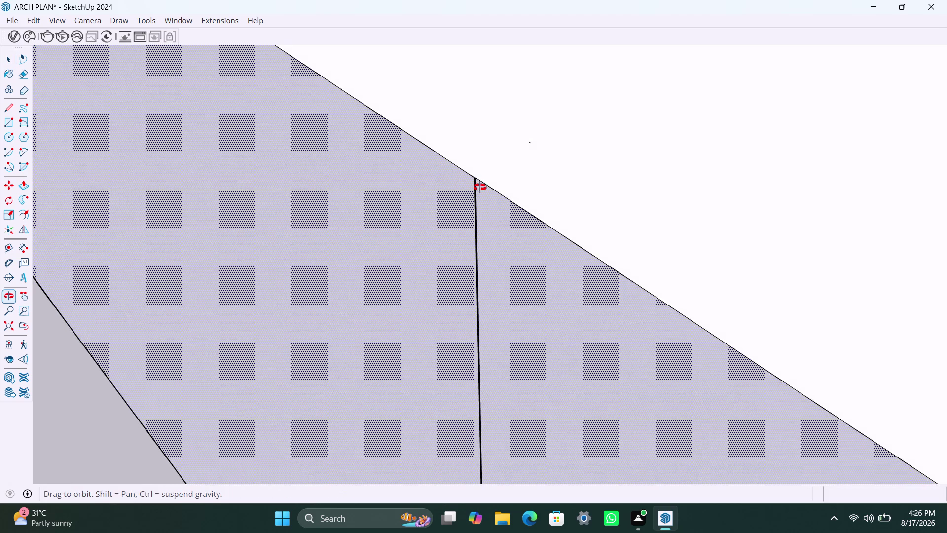
middle_drag(480, 188, 474, 241)
scroll(up, 3)
scroll(up, 3)
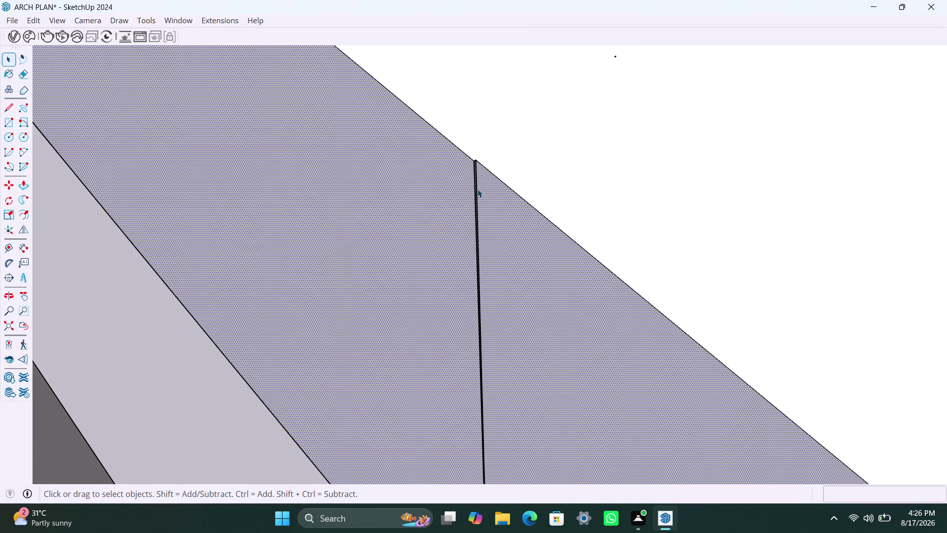
scroll(up, 3)
scroll(up, 3)
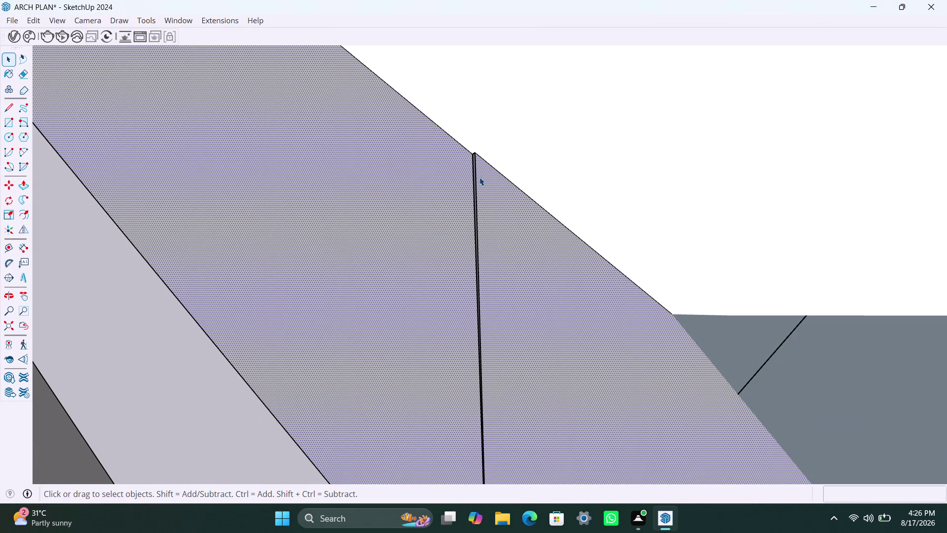
click(479, 177)
click(493, 160)
click(491, 181)
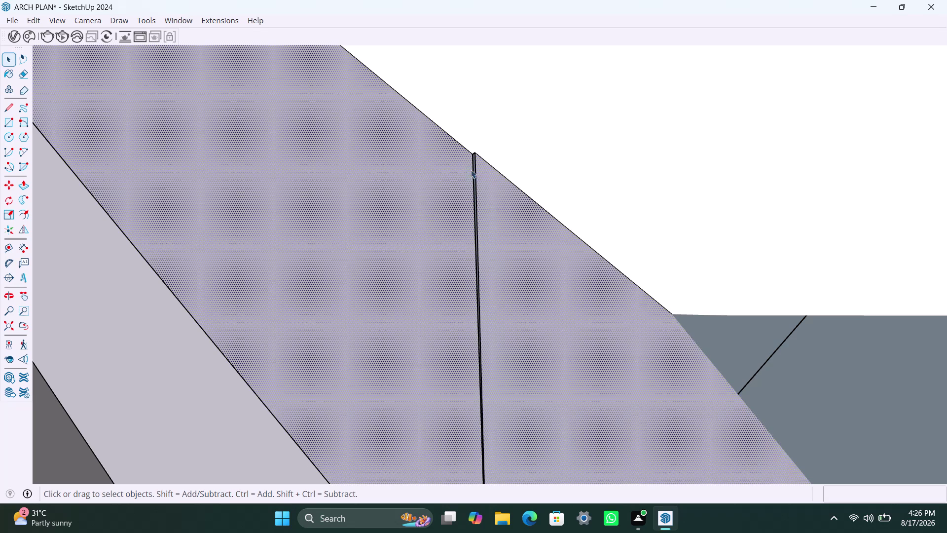
click(476, 162)
click(473, 166)
scroll(up, 3)
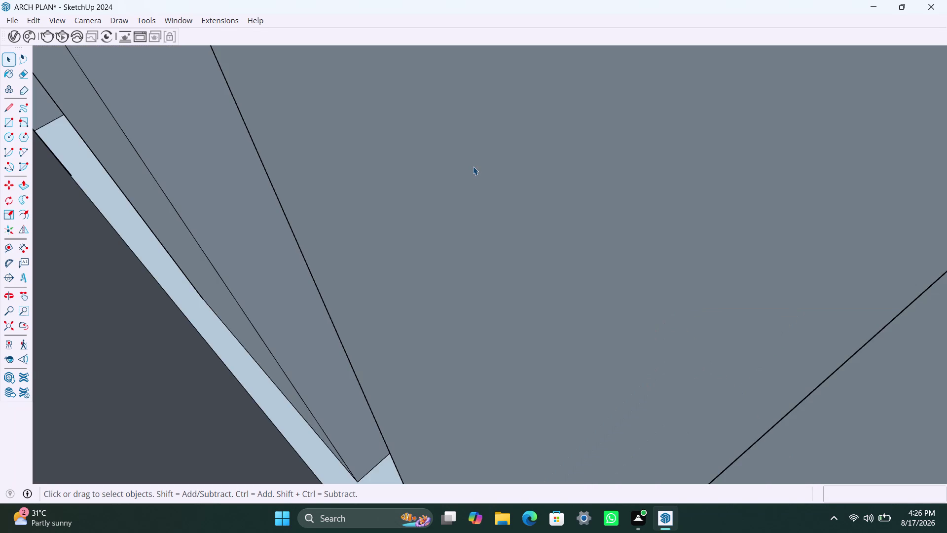
scroll(down, 3)
scroll(up, 3)
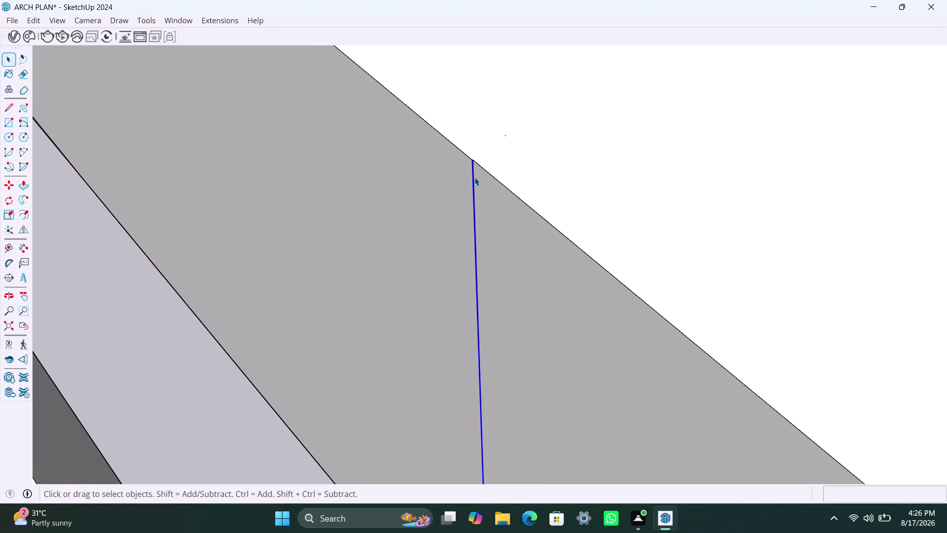
key(Delete)
key(ctrl+z)
Push/Pull the wall face beside the seam slightly to a new position.
scroll(down, 3)
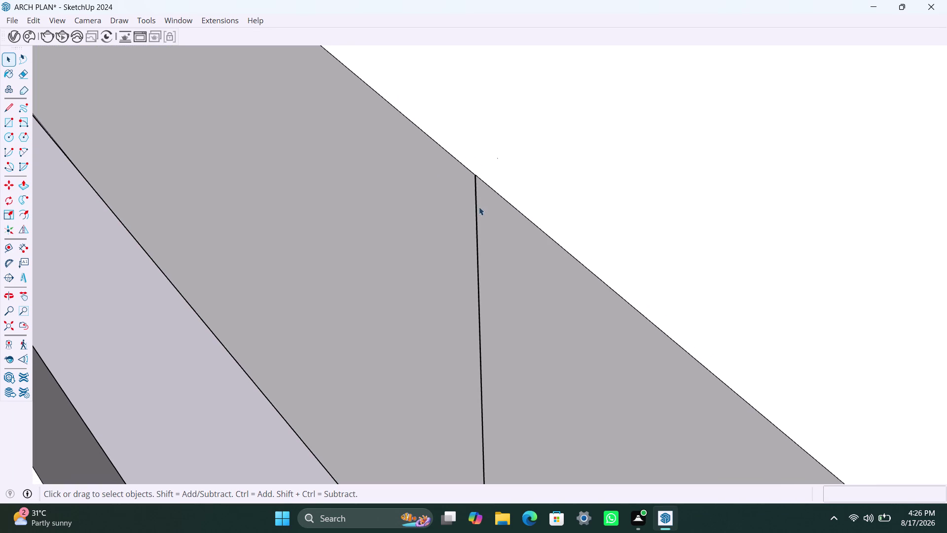
click(485, 203)
double_click(494, 211)
click(494, 210)
click(495, 226)
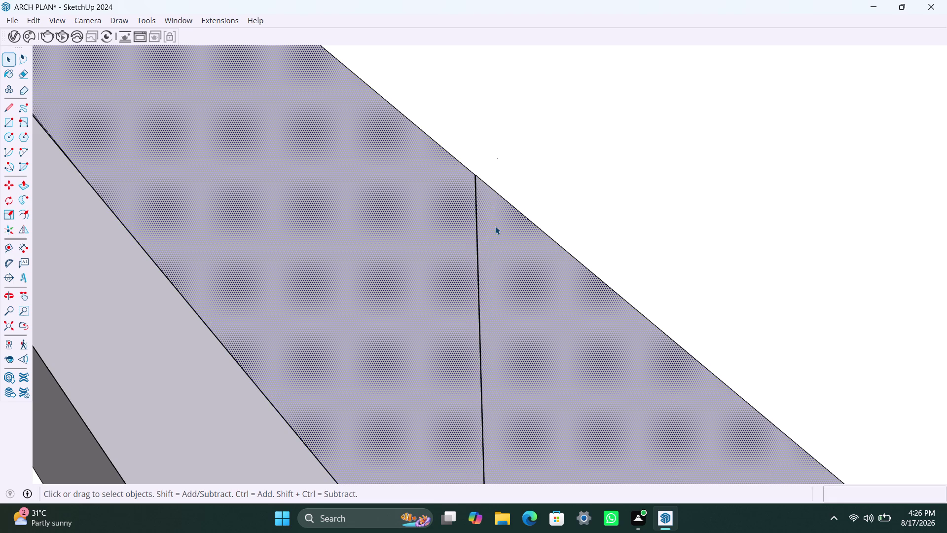
key(p)
click(496, 226)
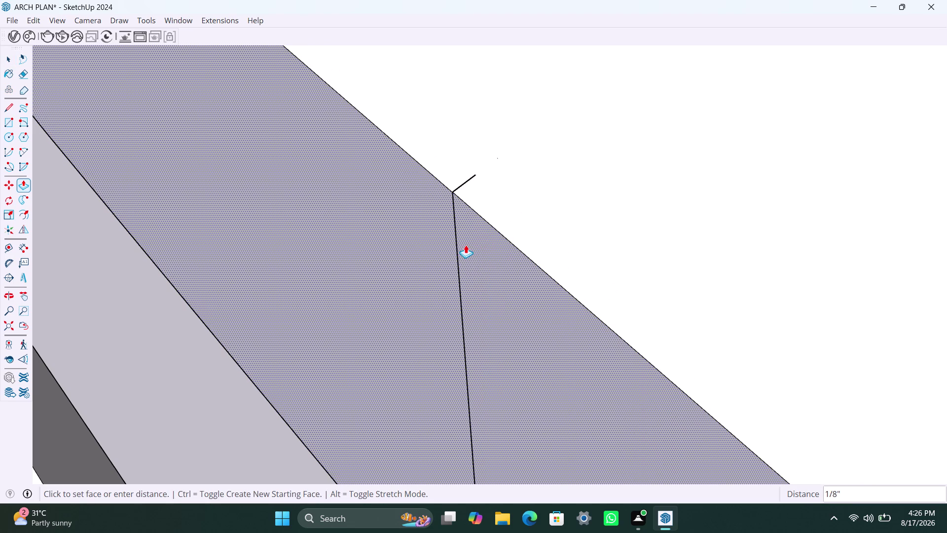
click(465, 244)
key(space)
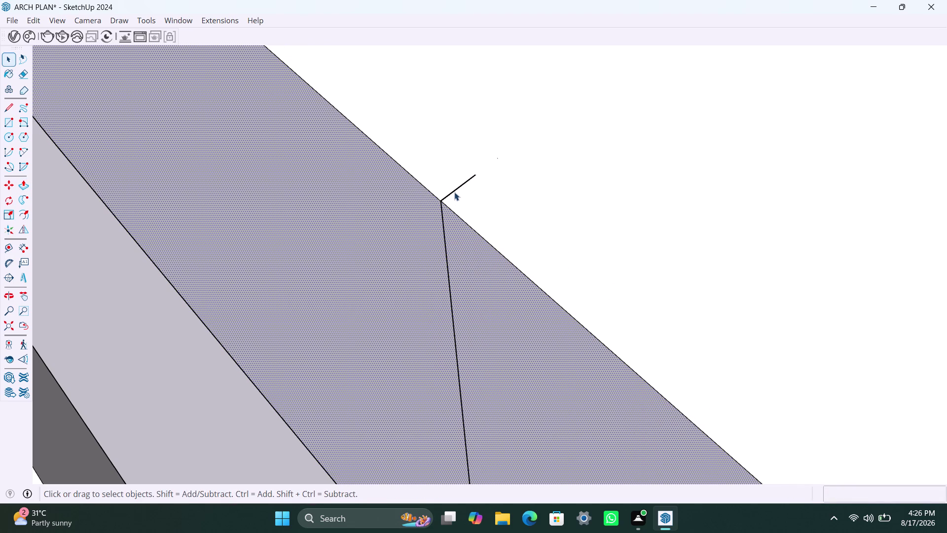
Delete the stray short edge at the corner, then undo an attempted seam removal.
click(456, 194)
double_click(452, 193)
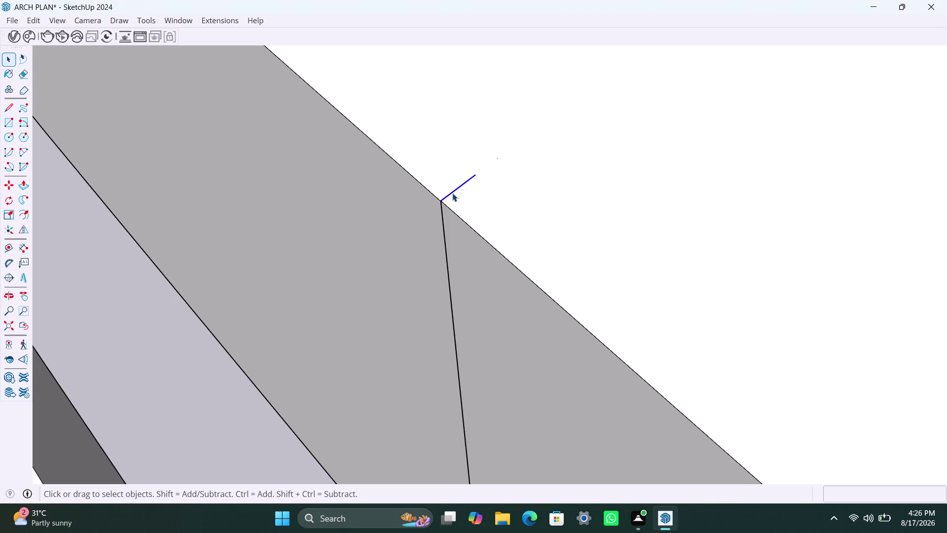
key(Delete)
click(443, 215)
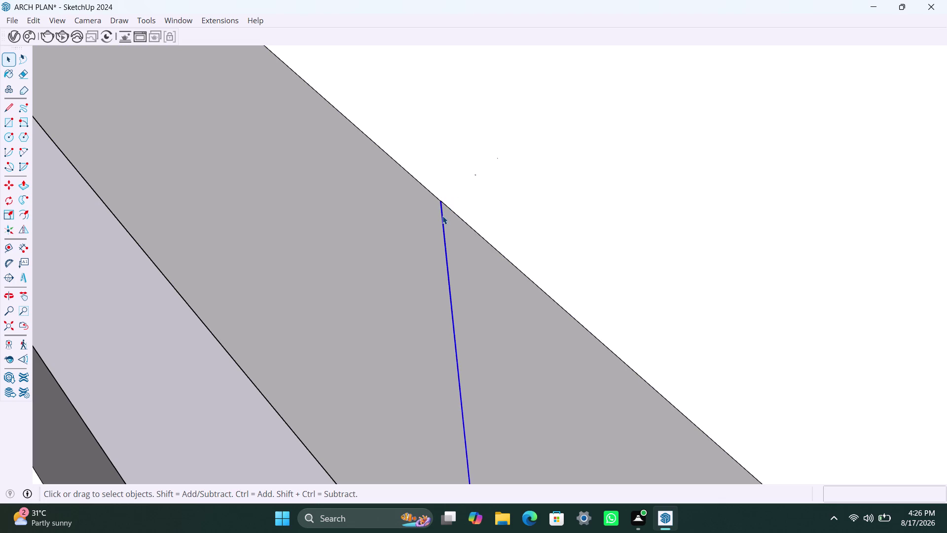
key(Delete)
key(ctrl+z)
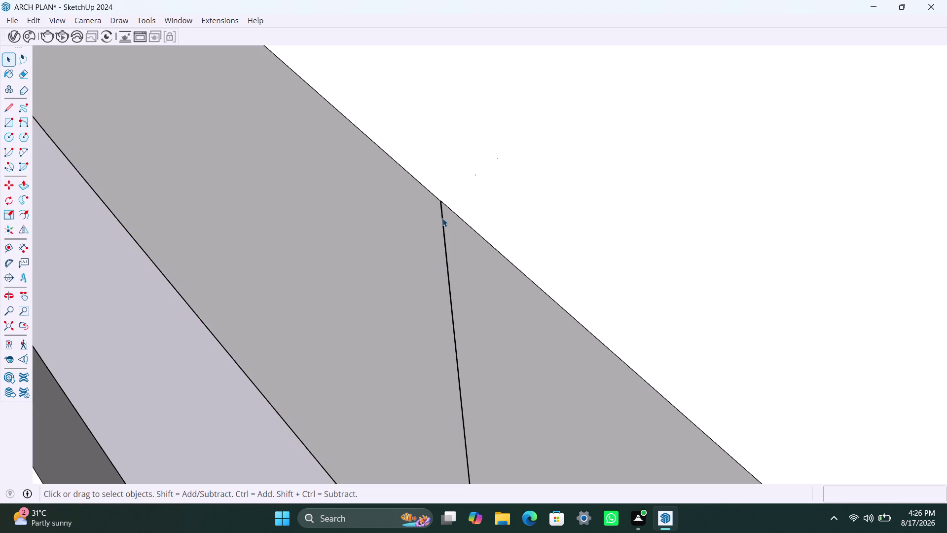
key(ctrl+z)
key(ctrl+z)
Zoom and orbit out to face the louvered-vent wall and surrounding walls.
scroll(down, 3)
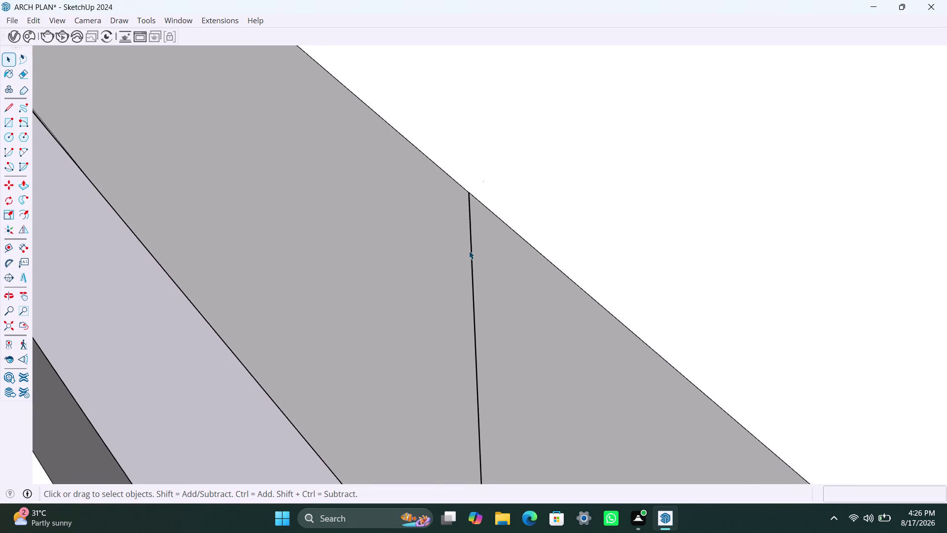
scroll(down, 3)
scroll(down, 3)
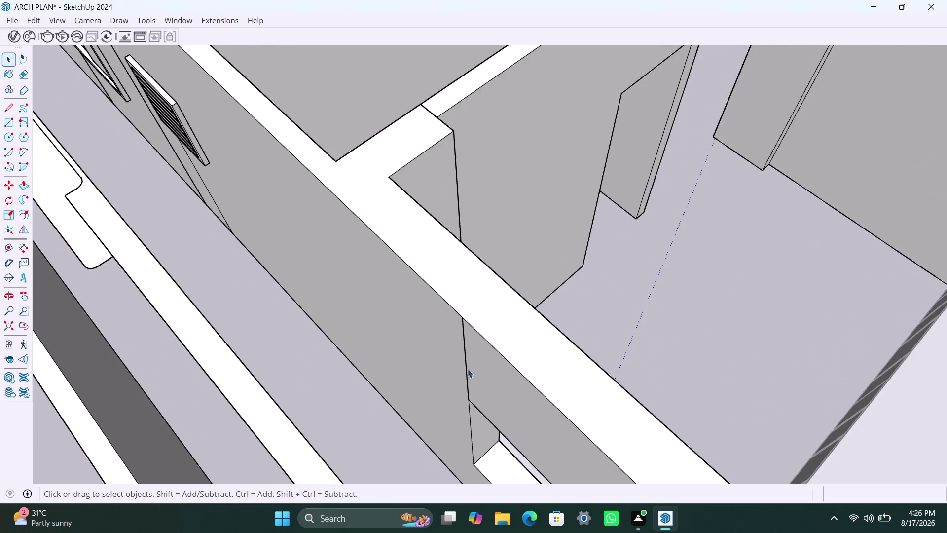
middle_drag(468, 369, 592, 310)
scroll(down, 3)
scroll(up, 3)
middle_drag(623, 307, 650, 301)
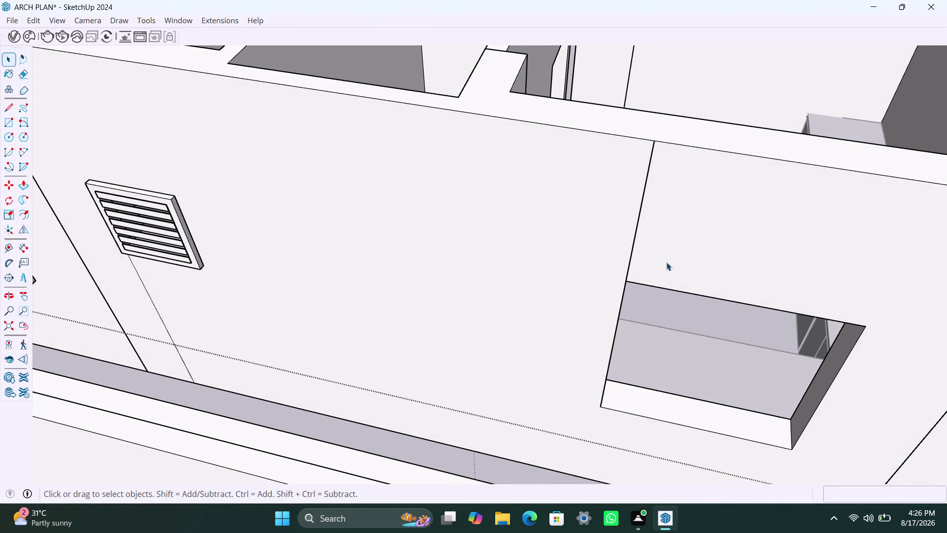
Select the louvered-vent wall face and its edges.
click(666, 262)
click(666, 261)
double_click(730, 279)
click(730, 279)
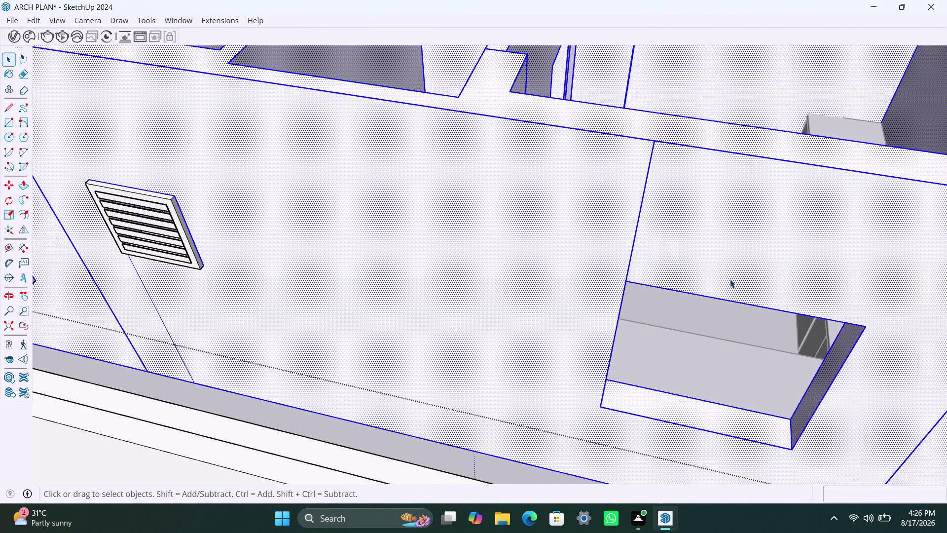
double_click(733, 285)
double_click(703, 283)
Zoom out and orbit around the whole room block.
scroll(down, 3)
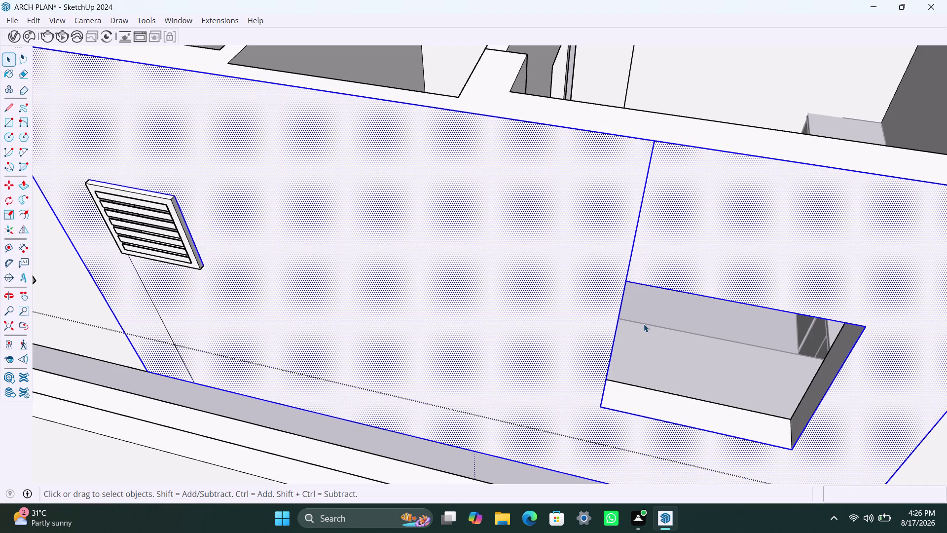
scroll(down, 3)
scroll(down, 3)
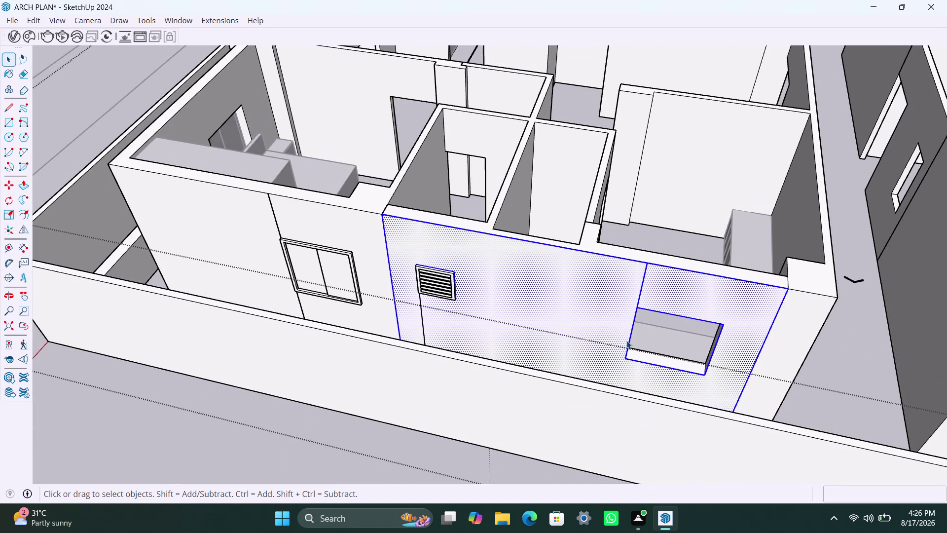
middle_drag(627, 340, 682, 303)
scroll(down, 3)
middle_drag(587, 273, 458, 269)
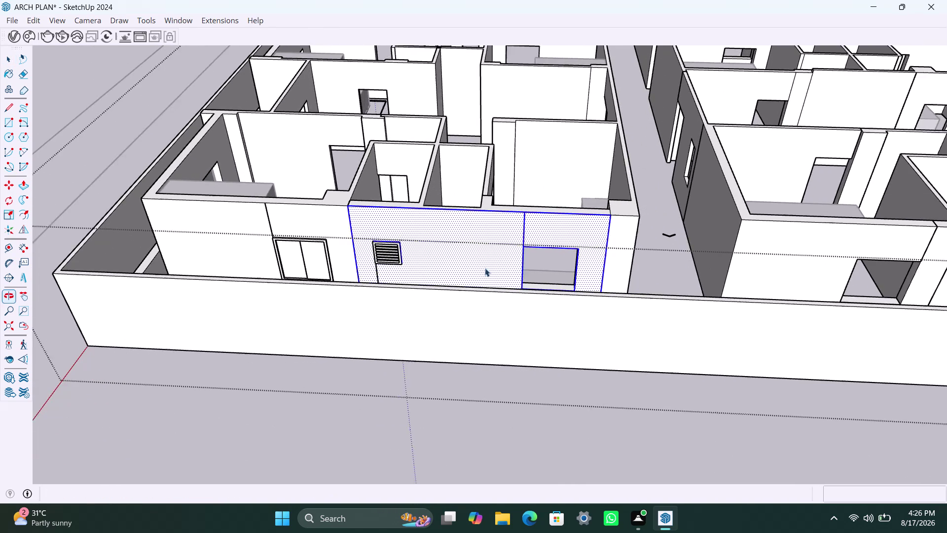
scroll(up, 3)
middle_drag(573, 273, 610, 273)
scroll(down, 3)
middle_drag(571, 249, 505, 260)
scroll(up, 3)
Turn toward the empty opening and start a rectangle at its top-left corner.
click(656, 240)
scroll(up, 3)
middle_drag(490, 253, 486, 232)
scroll(up, 3)
middle_drag(527, 263, 495, 279)
double_click(612, 276)
double_click(629, 221)
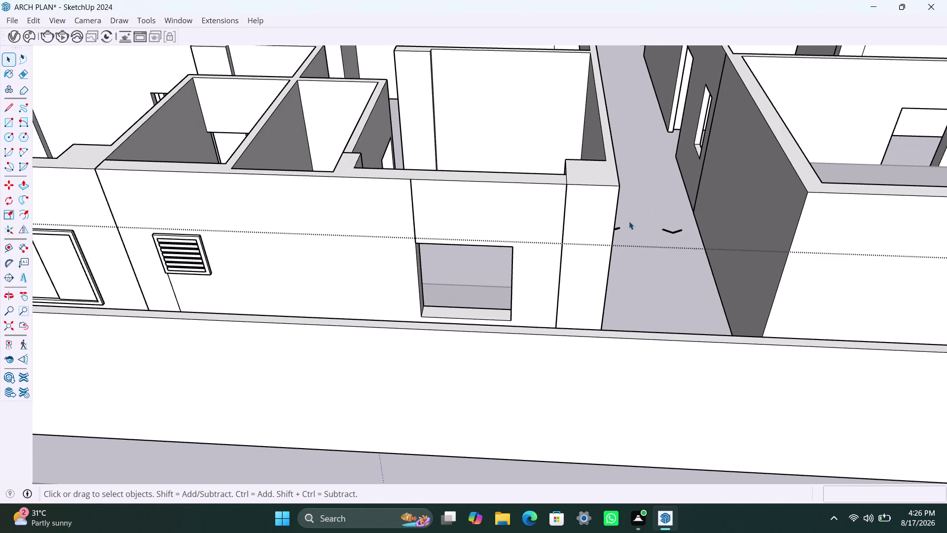
middle_drag(491, 296, 521, 289)
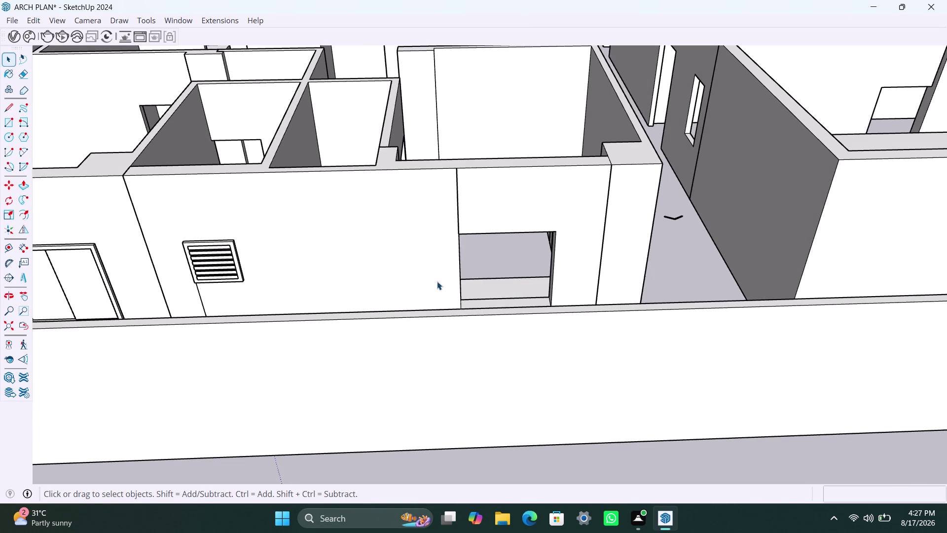
key(r)
click(460, 232)
Close the rectangle across the wall opening and make it a group.
scroll(down, 3)
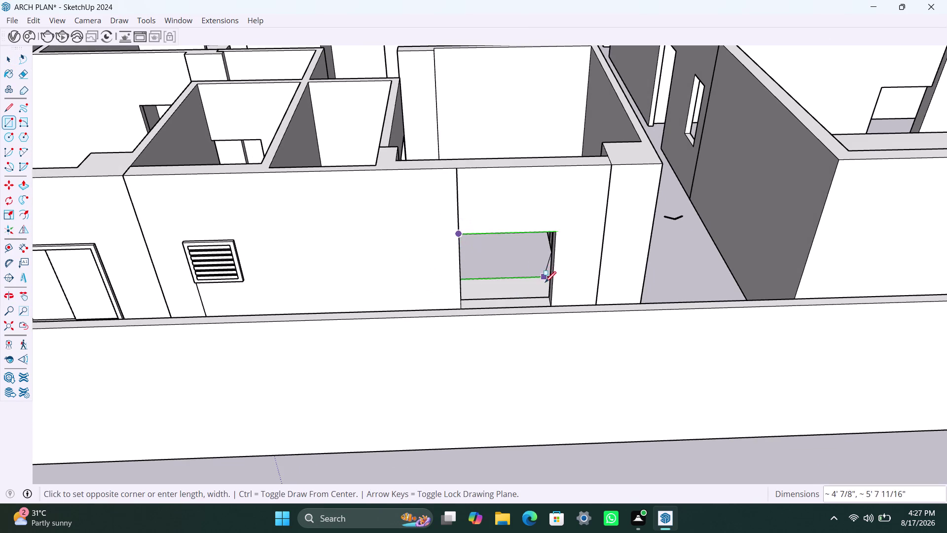
middle_drag(545, 285, 538, 330)
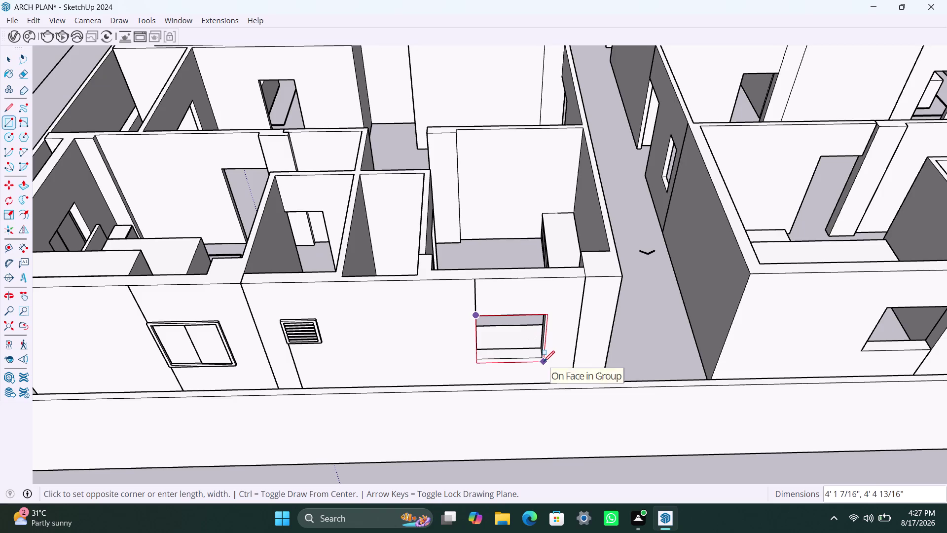
scroll(up, 3)
click(544, 356)
key(space)
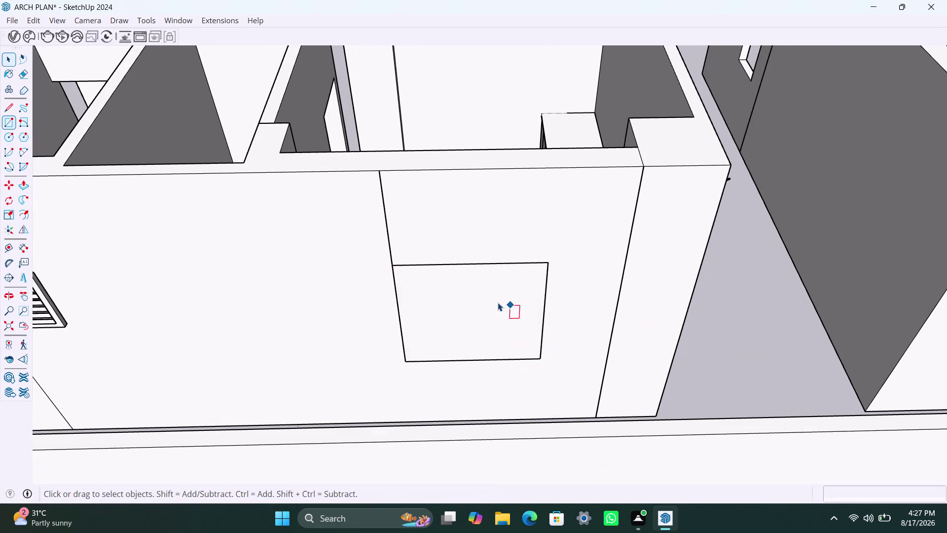
double_click(497, 303)
right_click(498, 302)
click(542, 138)
Inside the group, offset the outline 2" inward and delete the centre face.
double_click(456, 341)
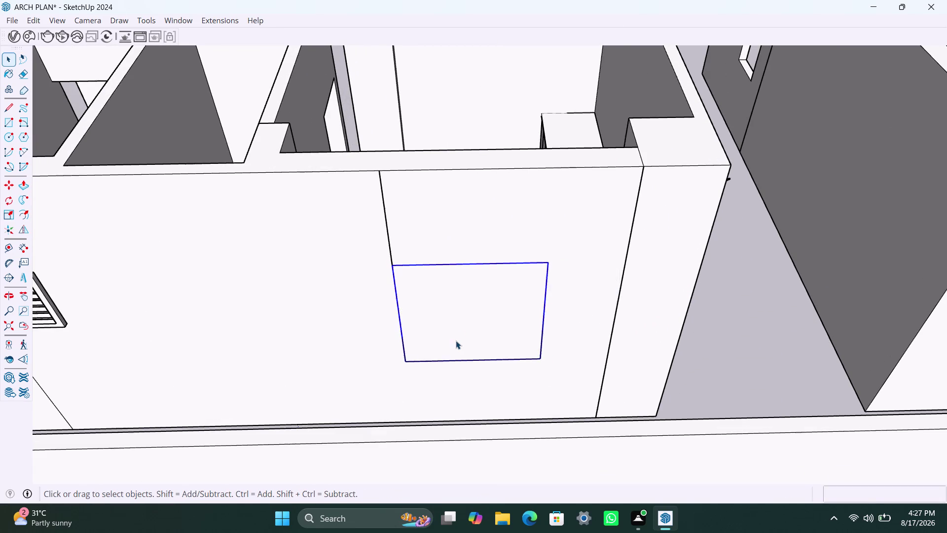
click(457, 333)
key(f)
click(442, 306)
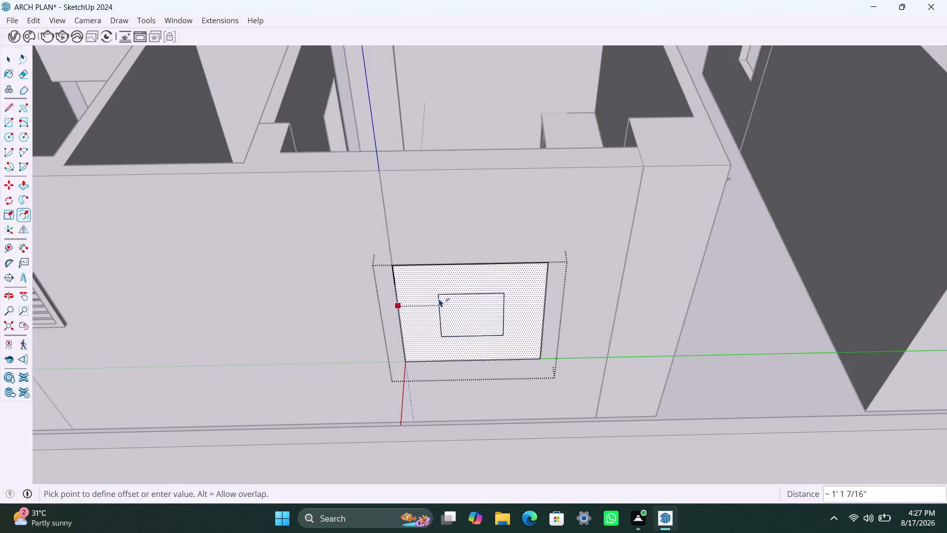
text(2")
key(Return)
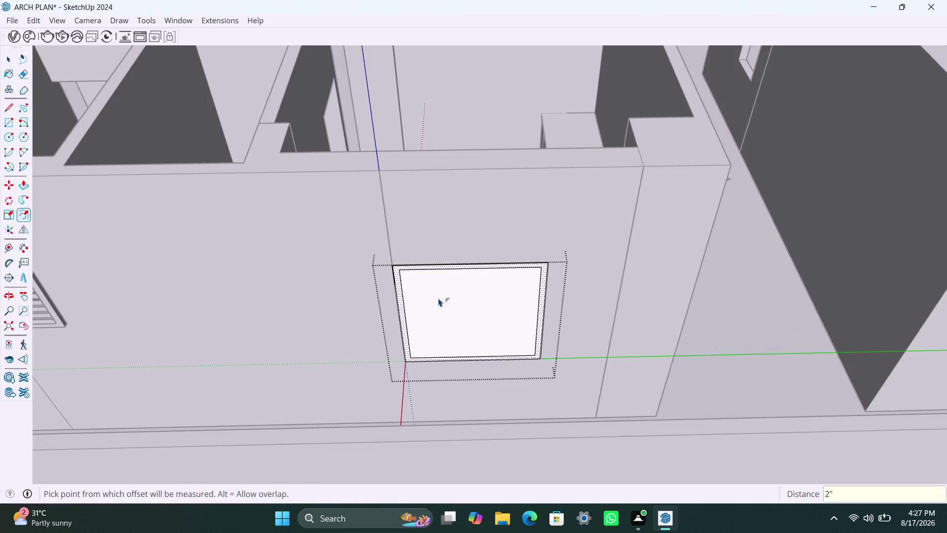
key(space)
click(438, 298)
key(Delete)
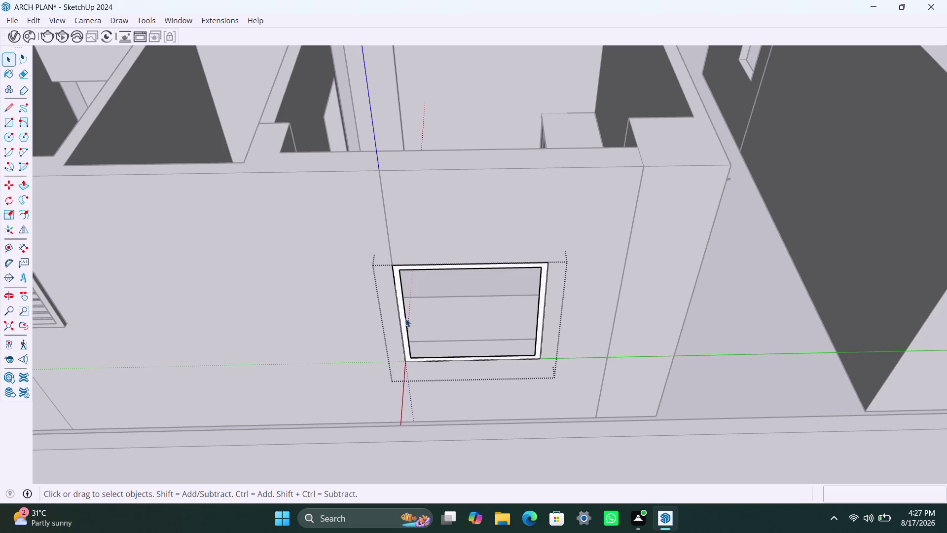
click(402, 315)
Push/Pull the frame ring to a depth of 1 1/2".
key(p)
click(402, 315)
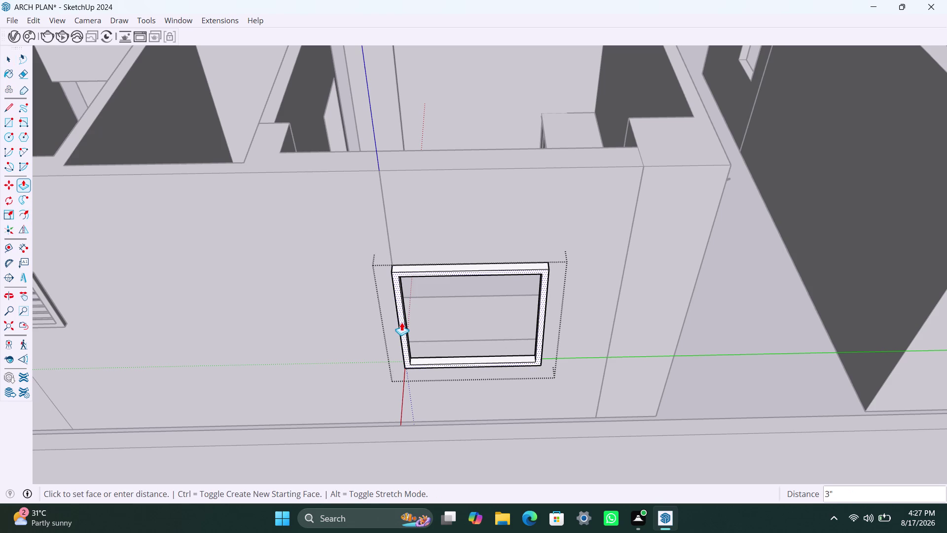
text(1.5)
text(")
key(Return)
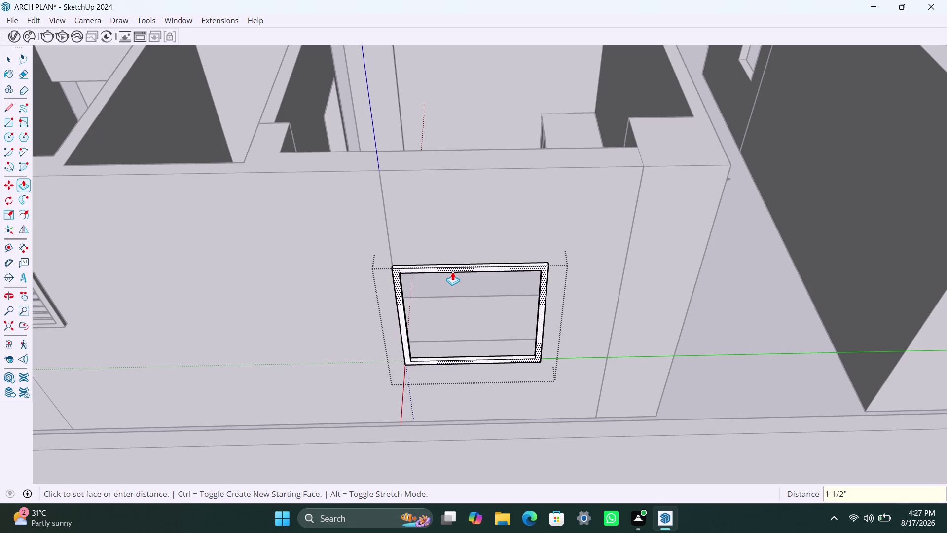
Extend the frame's thin side face by 1 1/2".
middle_drag(513, 192, 302, 275)
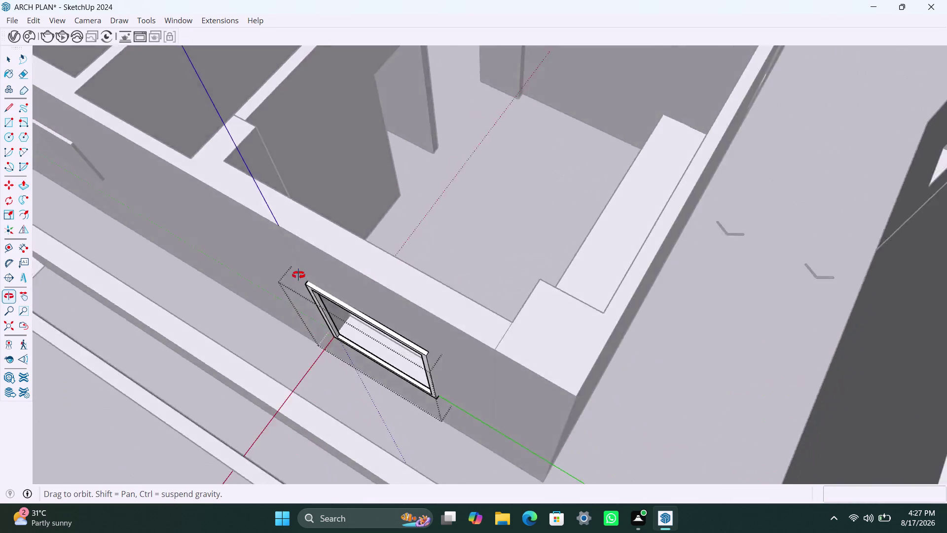
middle_drag(302, 275, 267, 272)
scroll(down, 3)
middle_drag(442, 247, 215, 241)
scroll(up, 3)
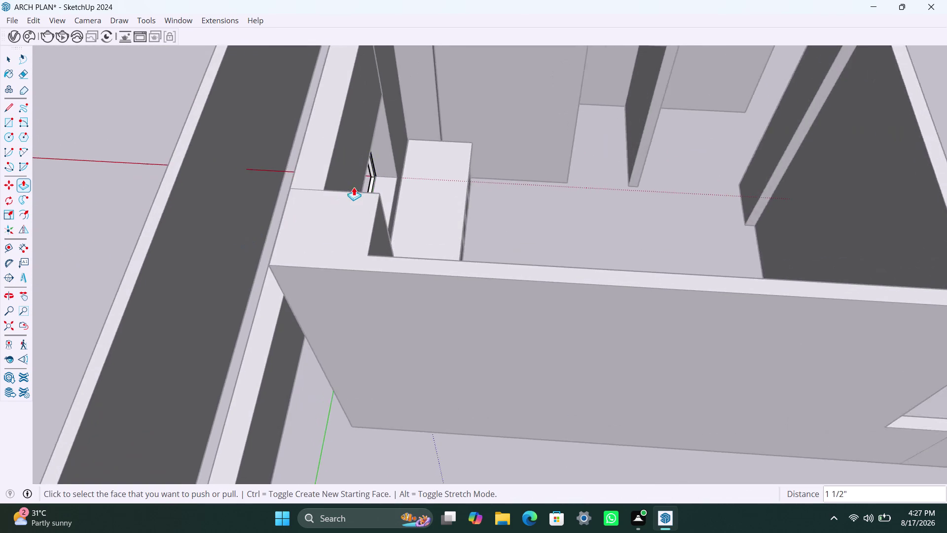
scroll(up, 3)
click(365, 203)
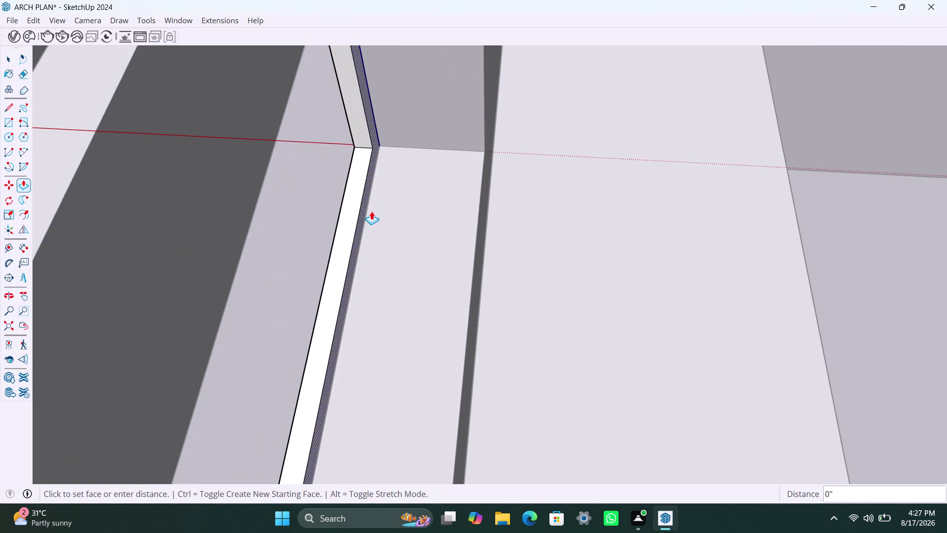
text(1.5)
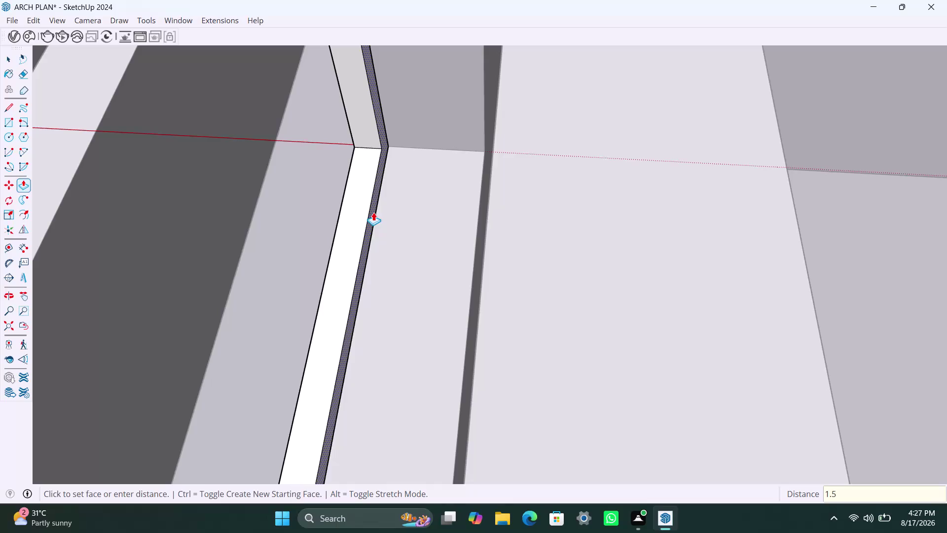
text(")
key(Return)
scroll(down, 3)
middle_drag(348, 242, 375, 239)
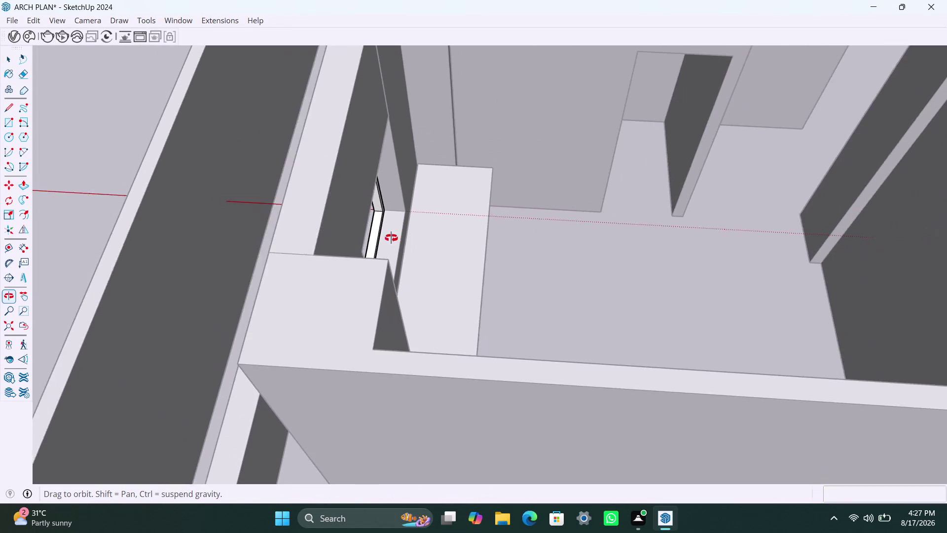
middle_drag(376, 240, 638, 169)
scroll(down, 3)
Exit the frame group and zoom in on the new window frame.
middle_drag(450, 304, 640, 282)
key(space)
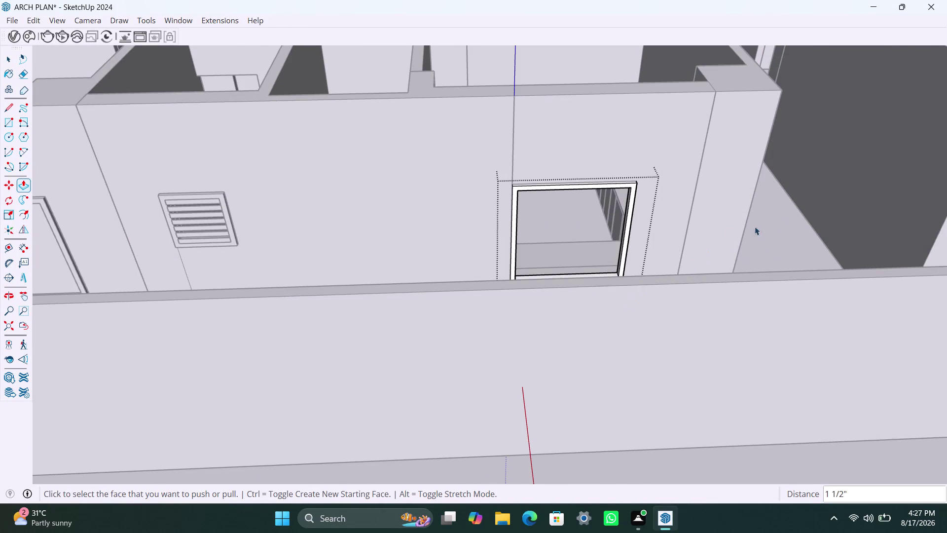
click(794, 222)
scroll(down, 3)
middle_drag(560, 264, 602, 288)
scroll(up, 3)
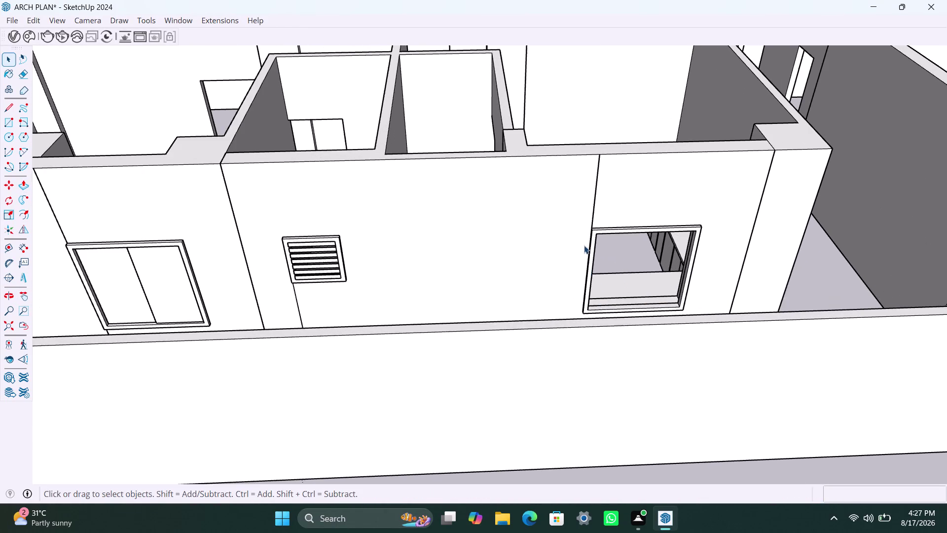
middle_drag(593, 282, 580, 284)
scroll(up, 3)
Draw a rectangle over the frame's inner left half and make it a group.
key(r)
scroll(up, 3)
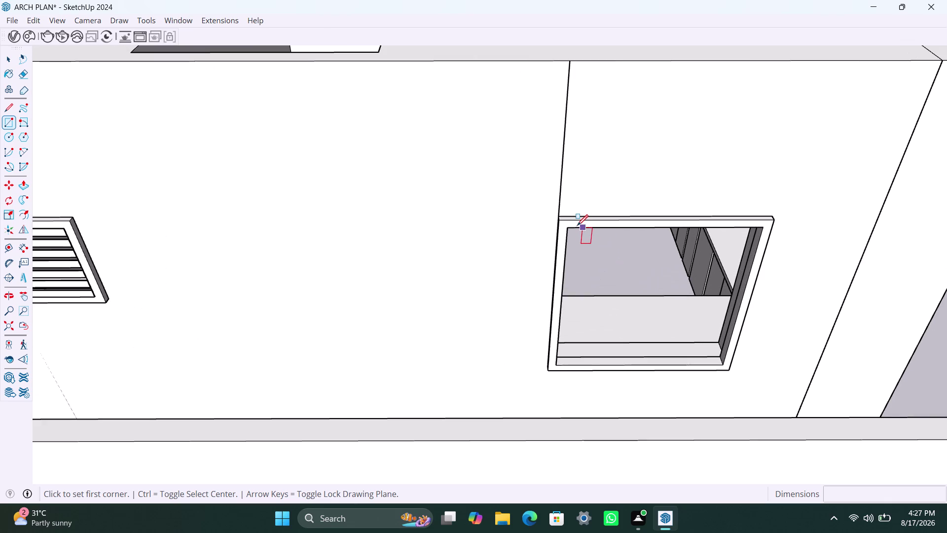
click(573, 225)
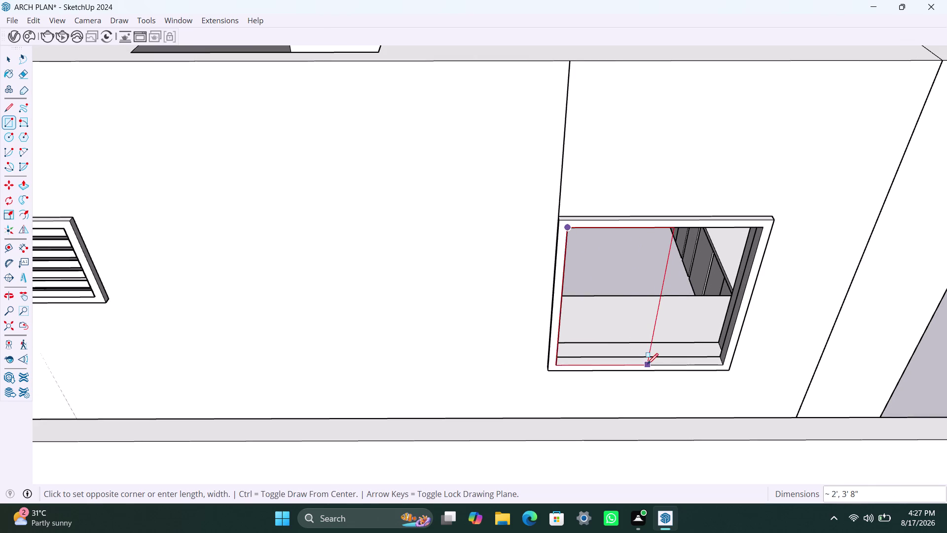
click(643, 364)
key(space)
double_click(627, 324)
right_click(629, 317)
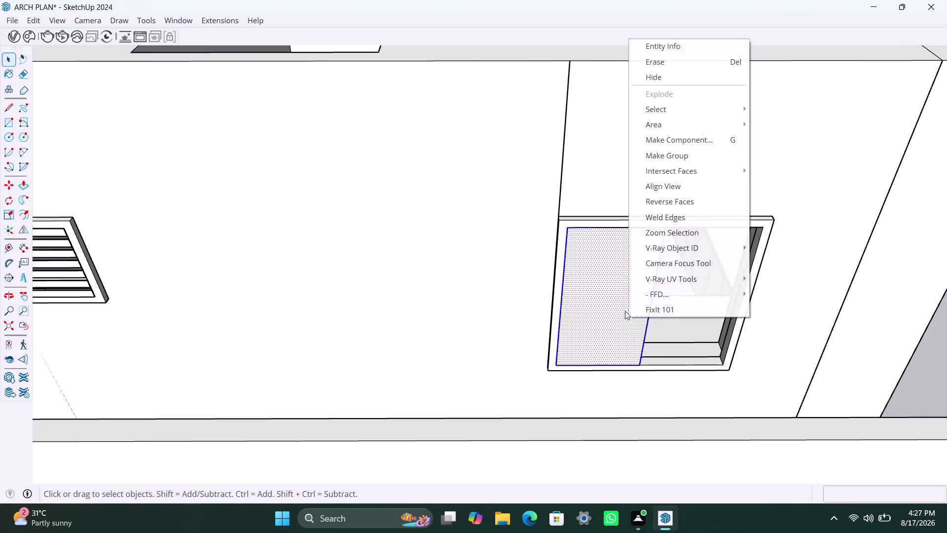
click(690, 157)
Give the sash panel 18mm thickness, then exit and select the sash group.
triple_click(607, 278)
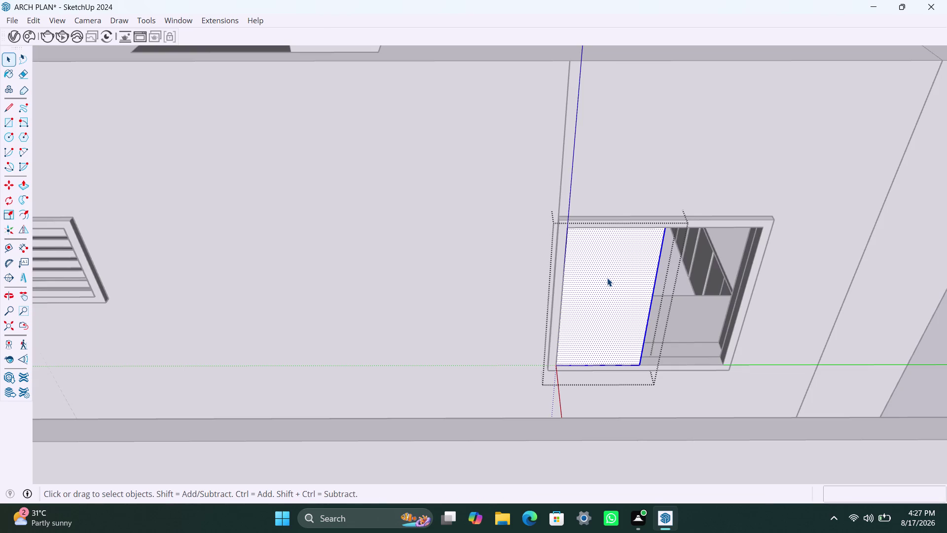
key(p)
click(608, 278)
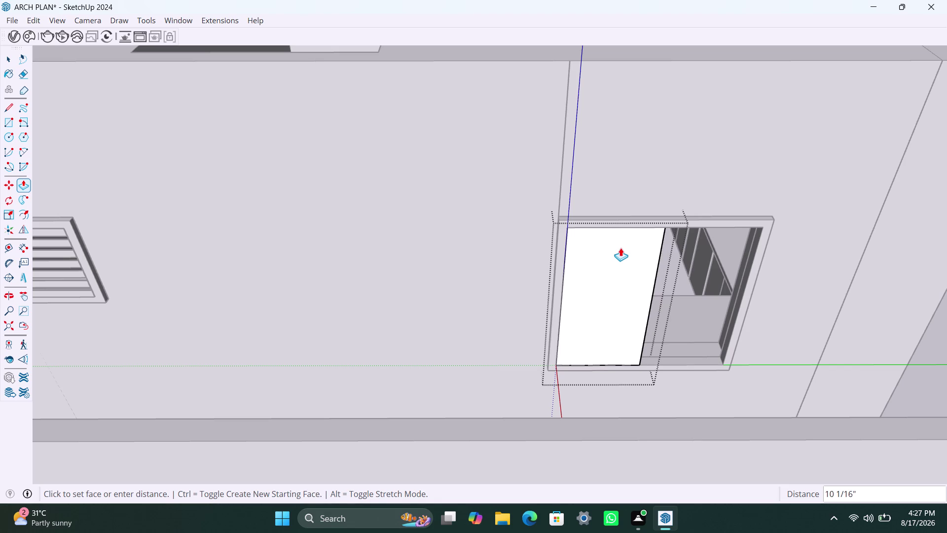
text(18mm)
key(Return)
key(space)
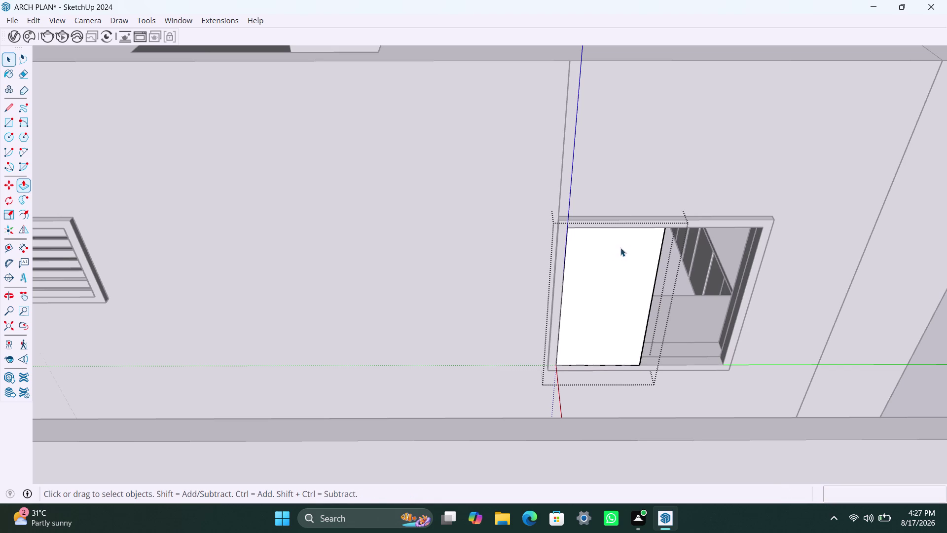
click(468, 296)
click(608, 343)
scroll(up, 3)
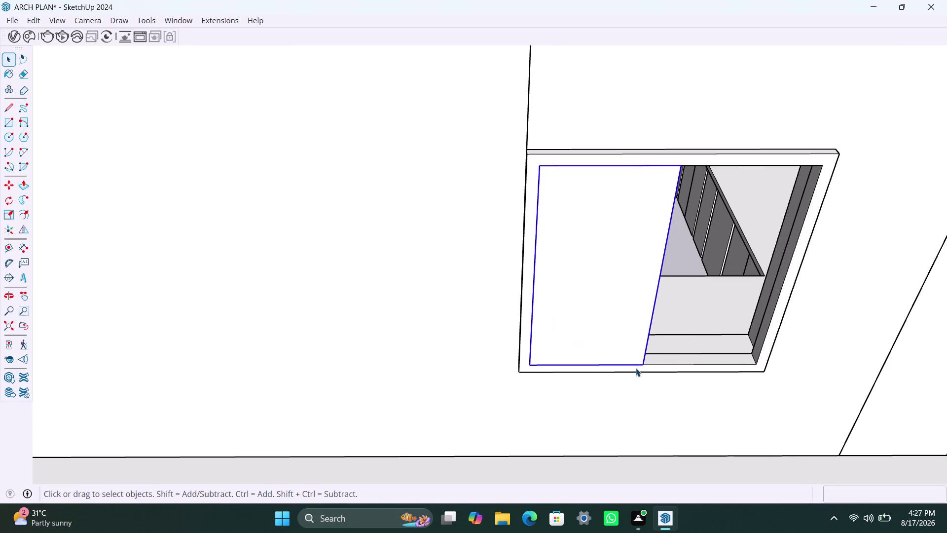
Nudge the sash panel to an adjusted position by its bottom corner.
key(m)
click(643, 363)
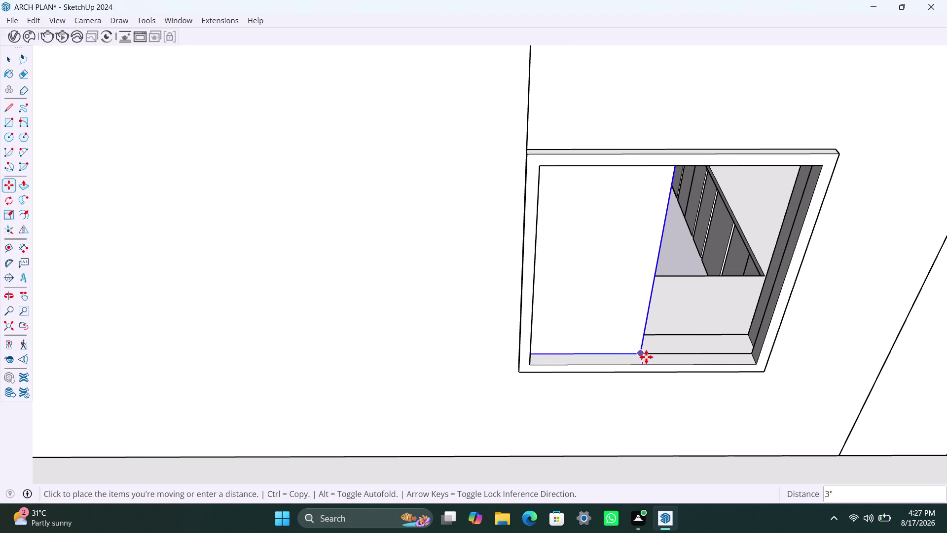
scroll(up, 3)
click(641, 355)
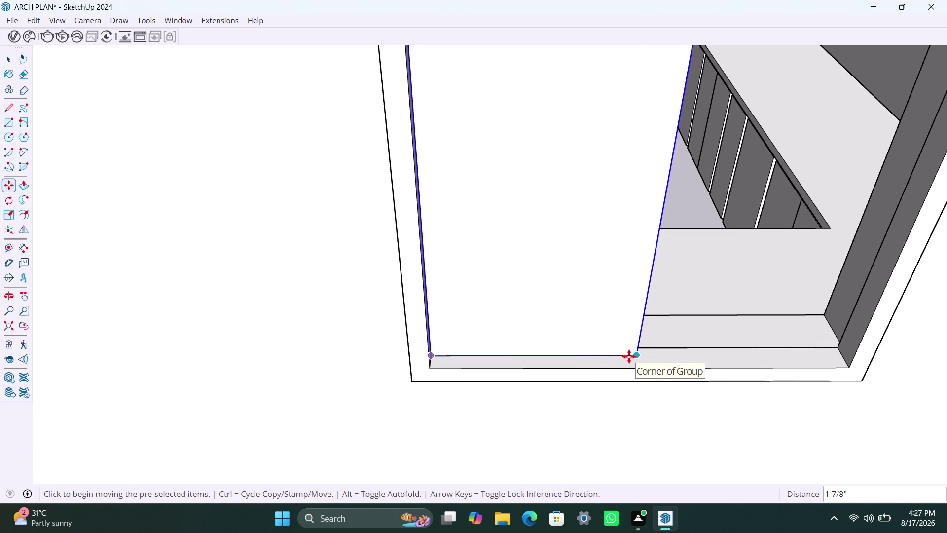
Copy the sash beside the original and snap its corner onto the frame edge.
key(m)
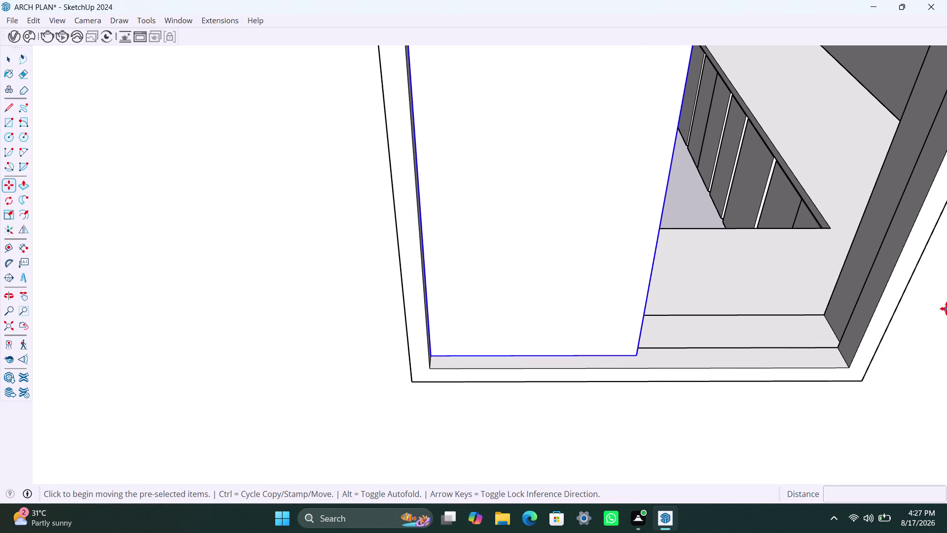
click(639, 358)
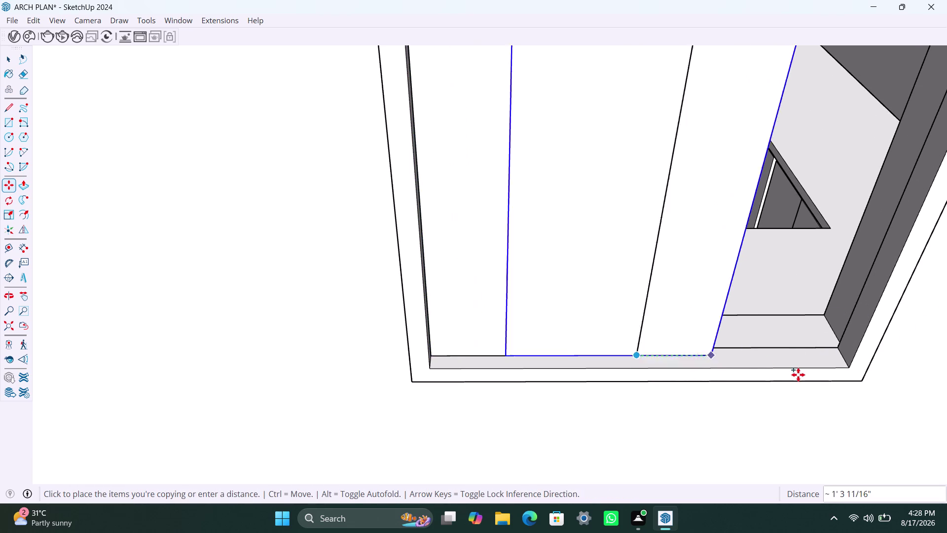
click(850, 364)
scroll(up, 3)
middle_drag(640, 369, 717, 397)
scroll(up, 3)
click(655, 336)
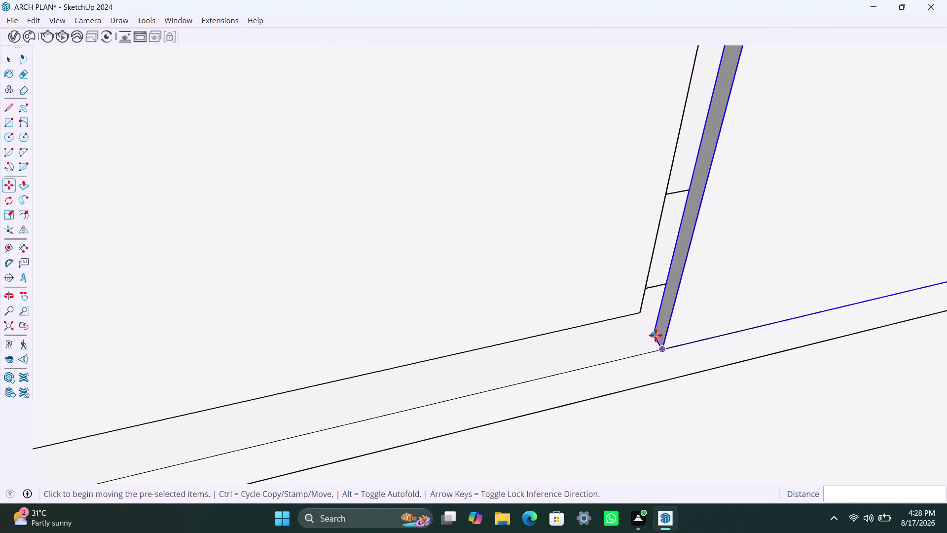
click(643, 313)
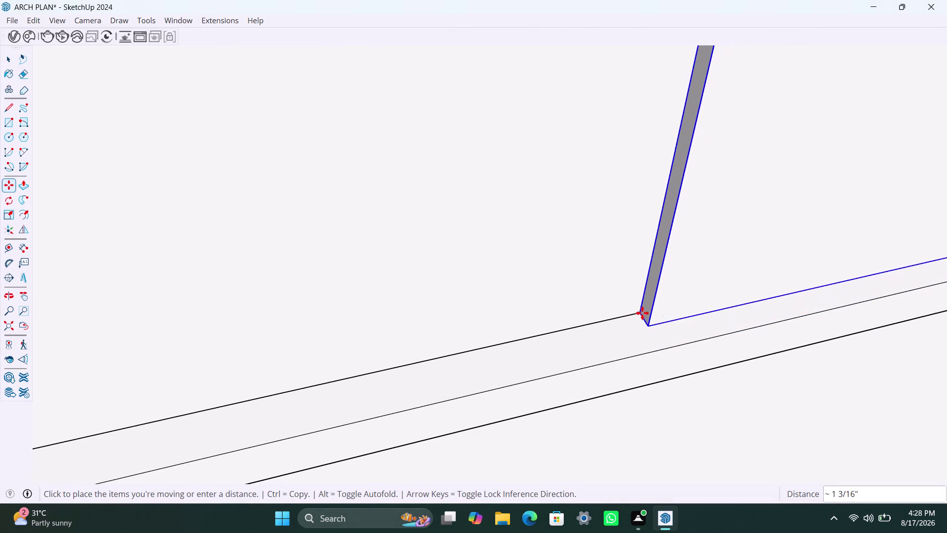
Orbit and zoom to the wall seam above the window, returning to Select.
scroll(down, 3)
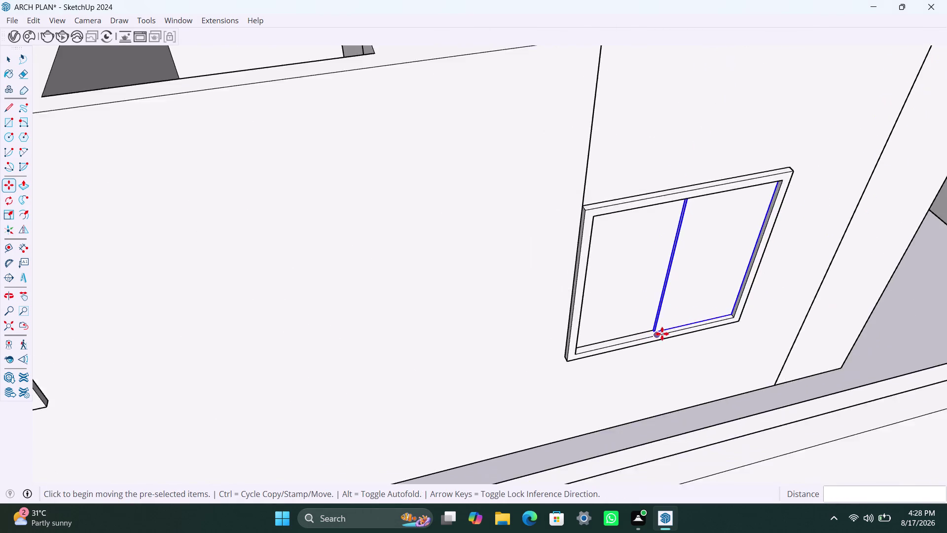
scroll(down, 3)
scroll(down, 3)
middle_drag(717, 300, 561, 269)
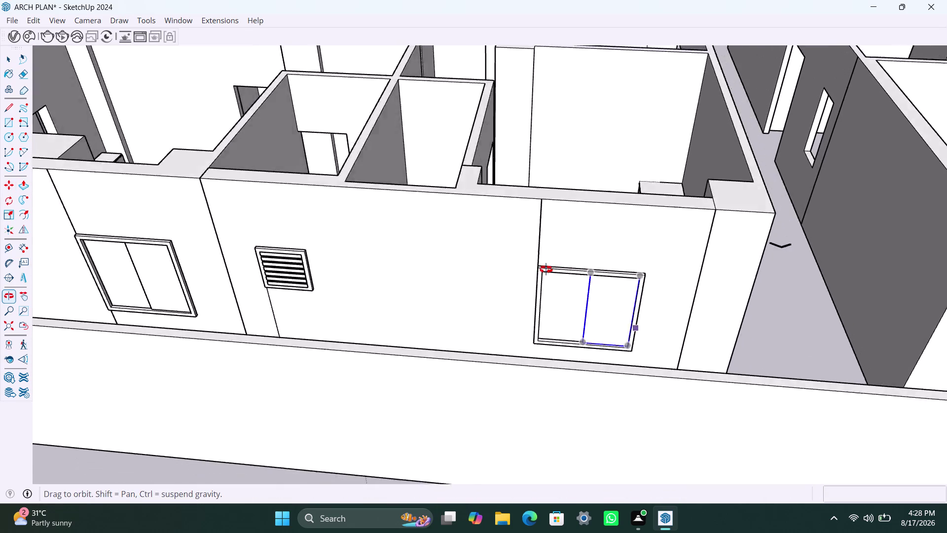
middle_drag(561, 269, 520, 303)
scroll(up, 3)
scroll(up, 3)
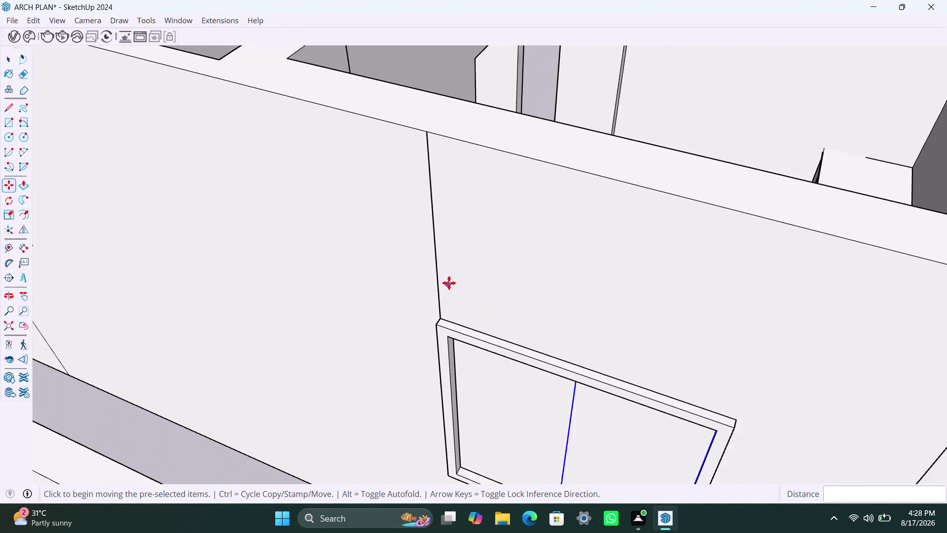
key(space)
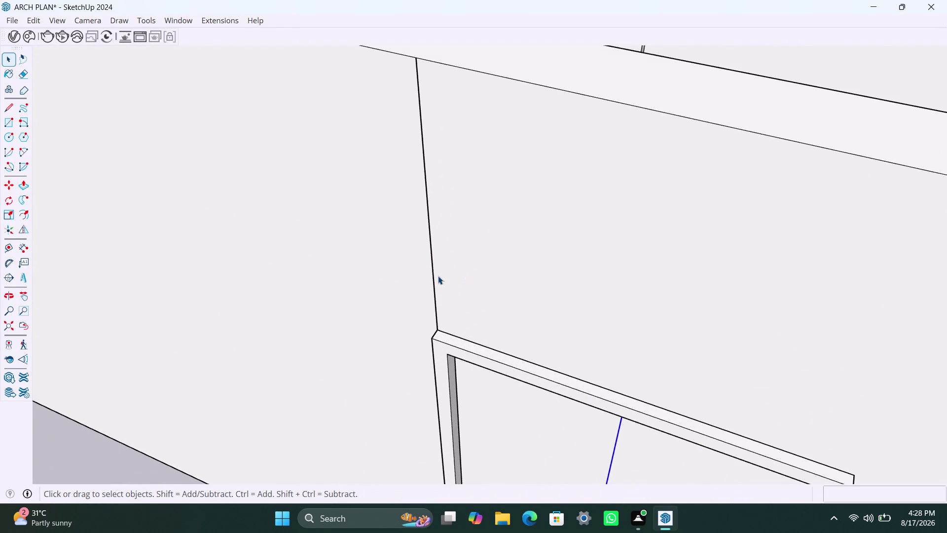
click(435, 275)
click(434, 279)
click(434, 279)
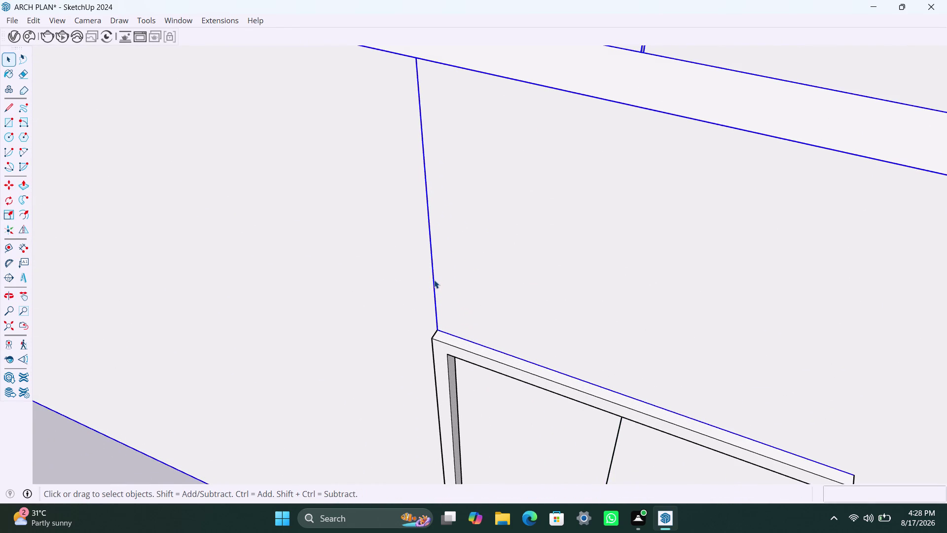
click(434, 280)
click(434, 280)
click(434, 280)
triple_click(434, 278)
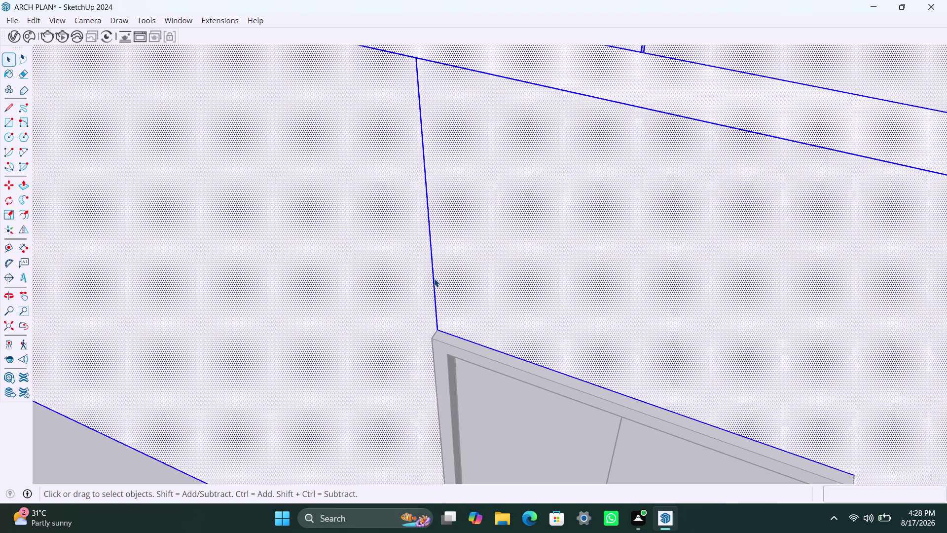
click(436, 276)
click(434, 278)
click(458, 275)
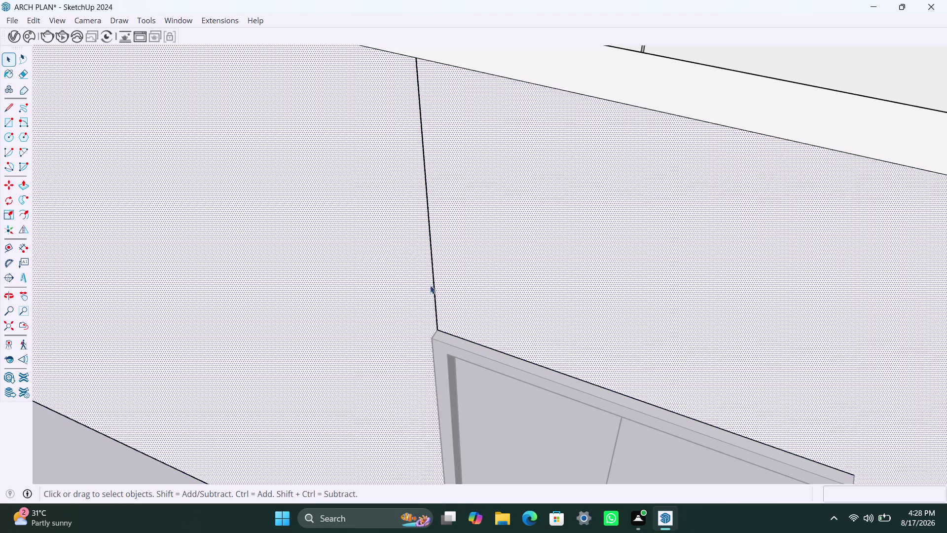
click(435, 281)
click(434, 282)
key(Delete)
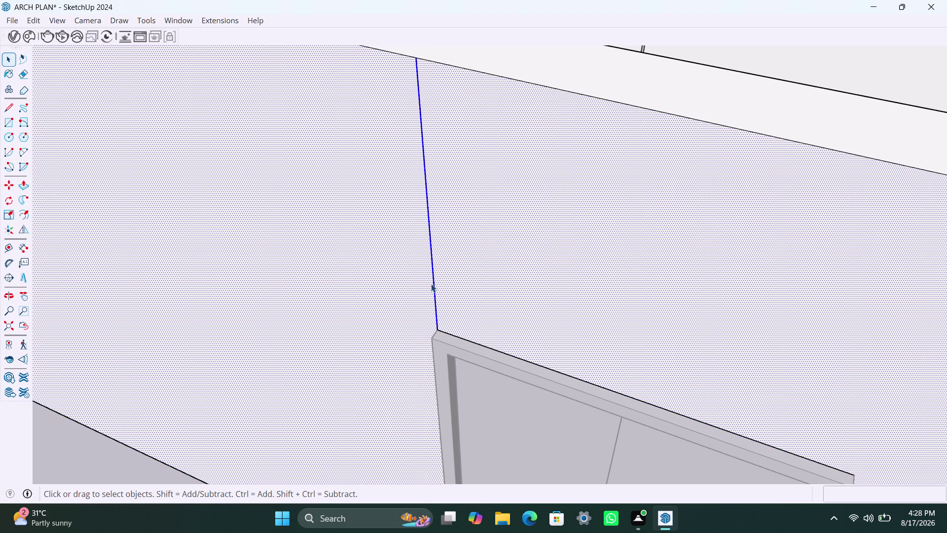
click(435, 285)
key(Delete)
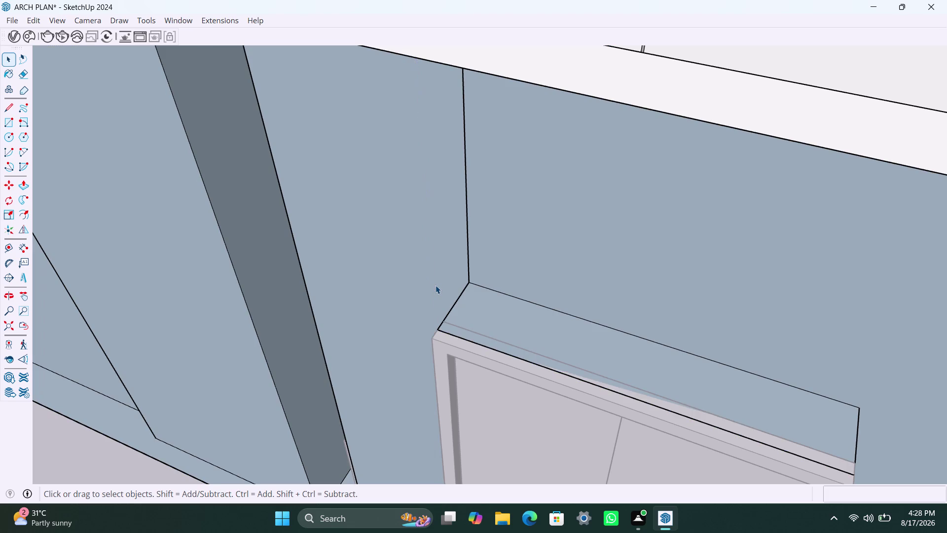
scroll(down, 3)
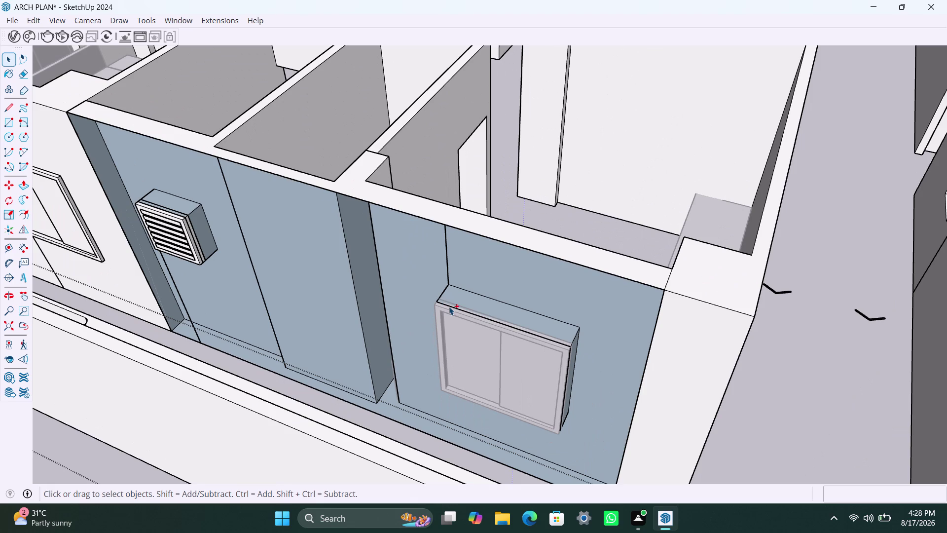
key(ctrl+z)
key(ctrl+z)
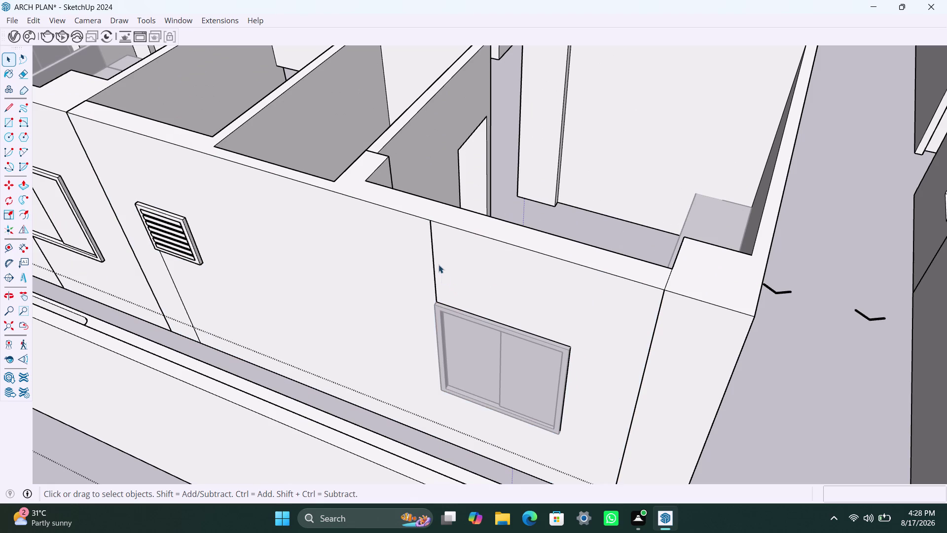
scroll(up, 3)
Orbit beneath the wall to inspect its underside and the window recess.
scroll(up, 3)
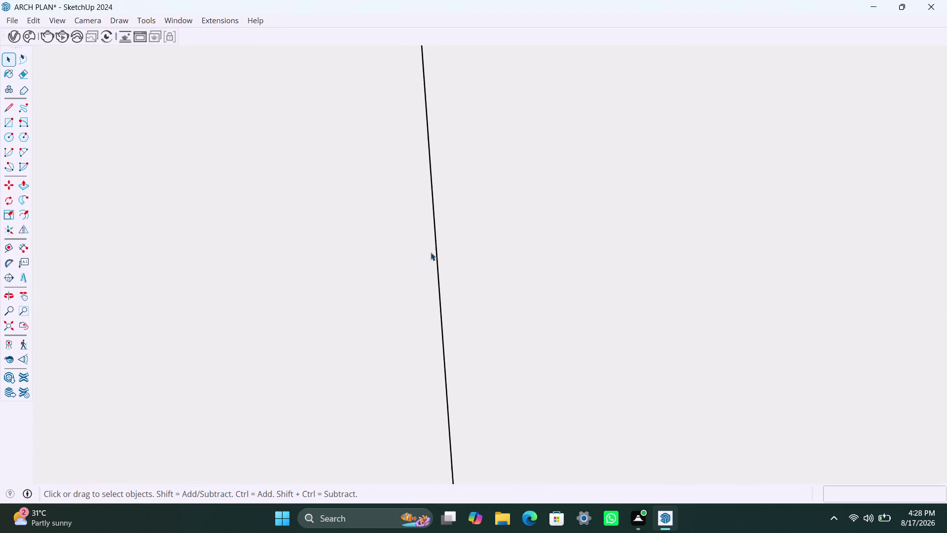
scroll(up, 3)
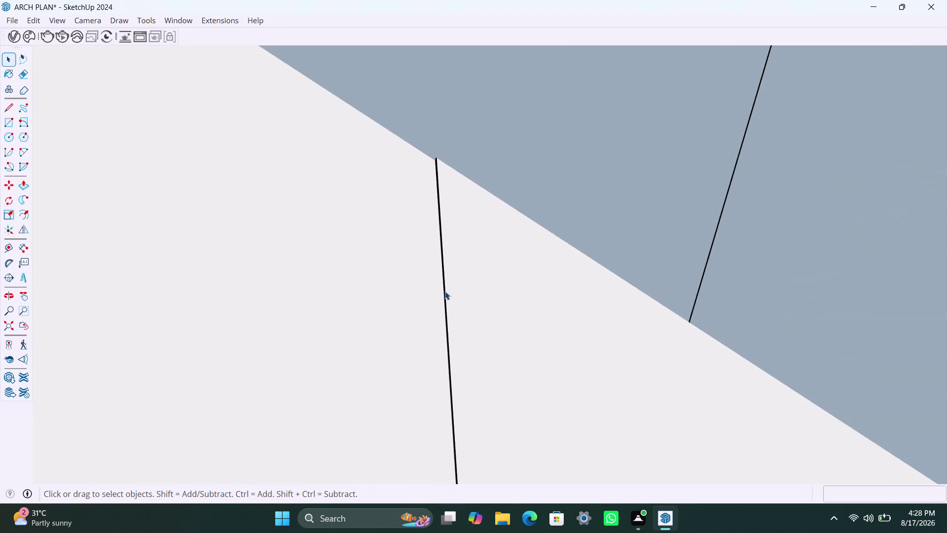
scroll(up, 3)
scroll(down, 3)
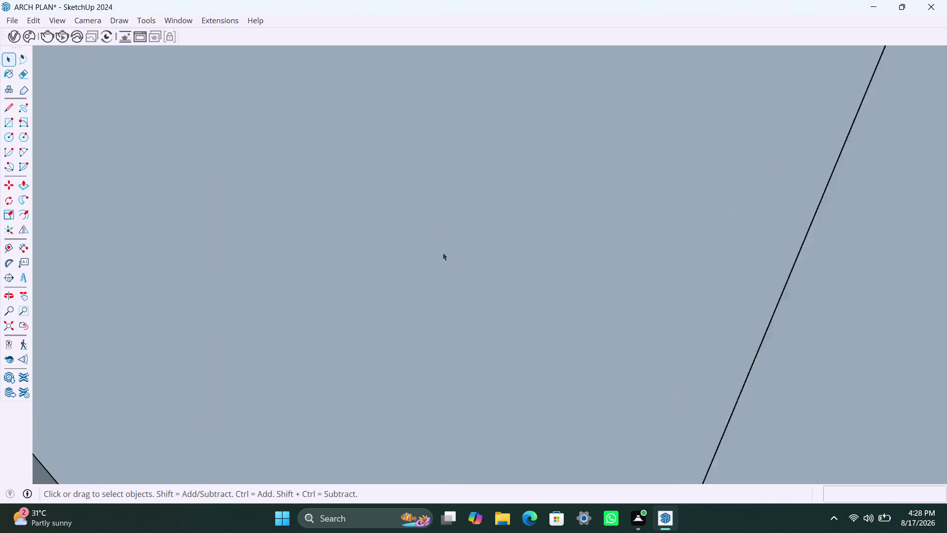
scroll(down, 3)
scroll(up, 3)
middle_drag(443, 264, 426, 395)
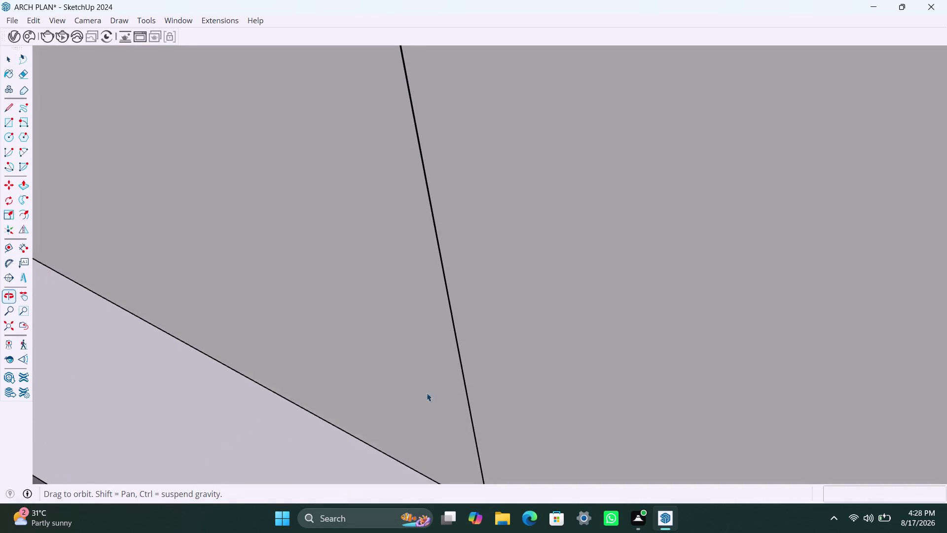
middle_drag(458, 300, 386, 367)
scroll(up, 3)
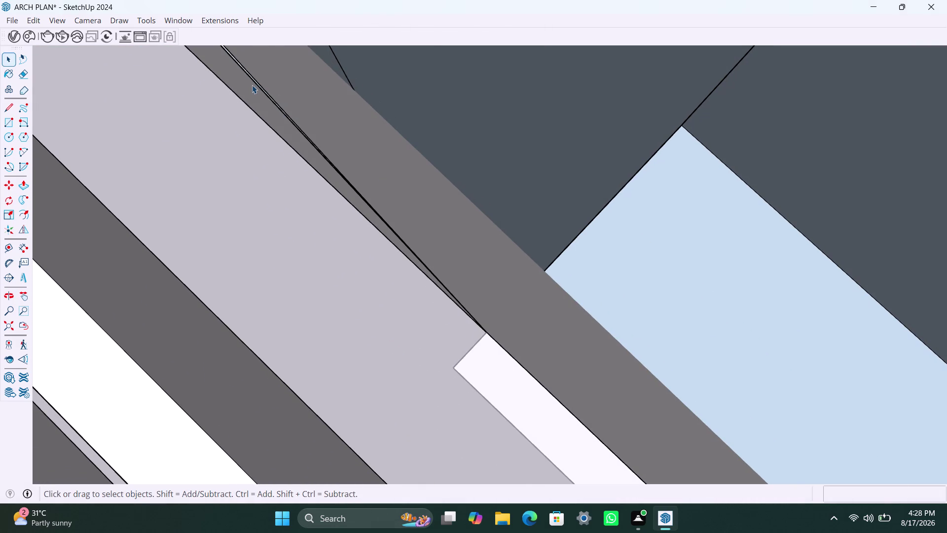
Push the thin wall-top sliver zero distance, leaving it unchanged, then zoom out.
click(255, 82)
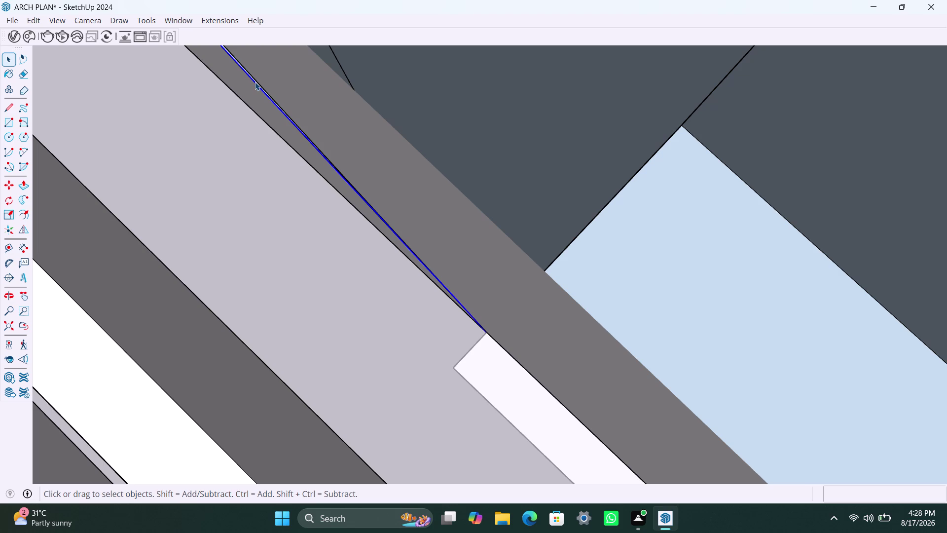
key(p)
click(255, 82)
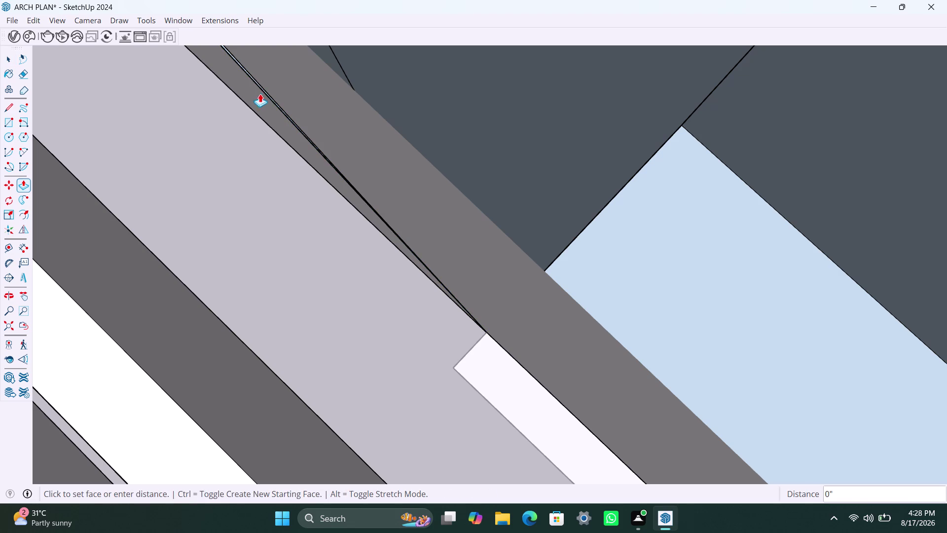
key(space)
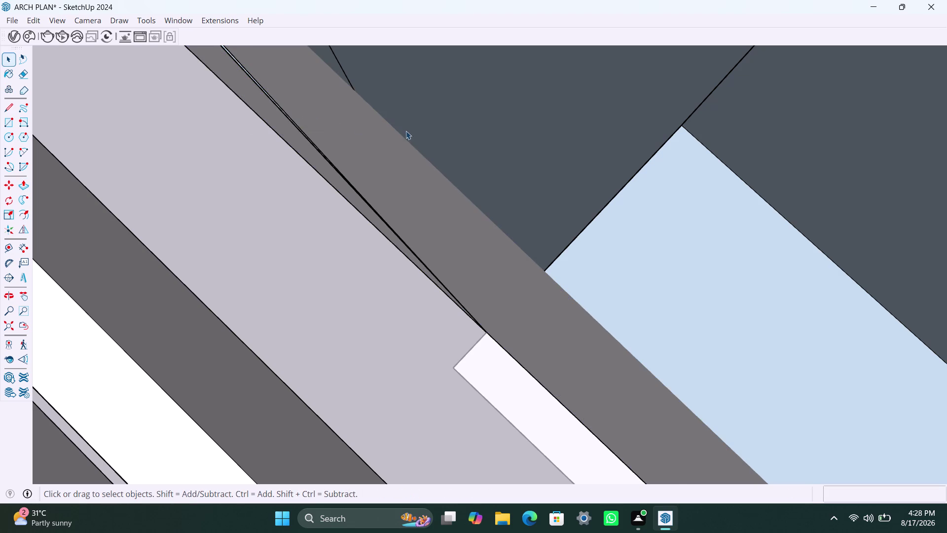
scroll(down, 3)
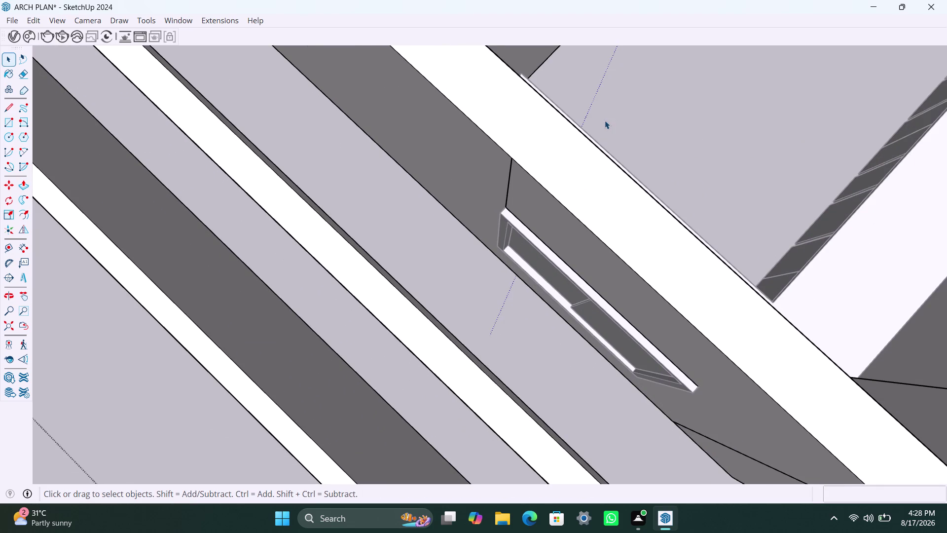
View the window from below and erase a stray element; undo the wall-underside erase.
scroll(down, 3)
scroll(down, 3)
middle_drag(600, 199, 577, 160)
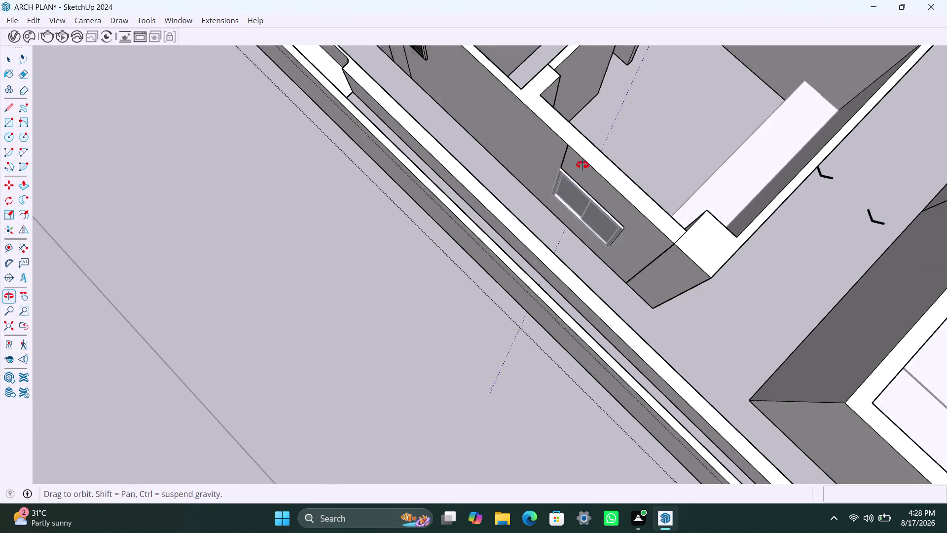
middle_drag(577, 159, 769, 225)
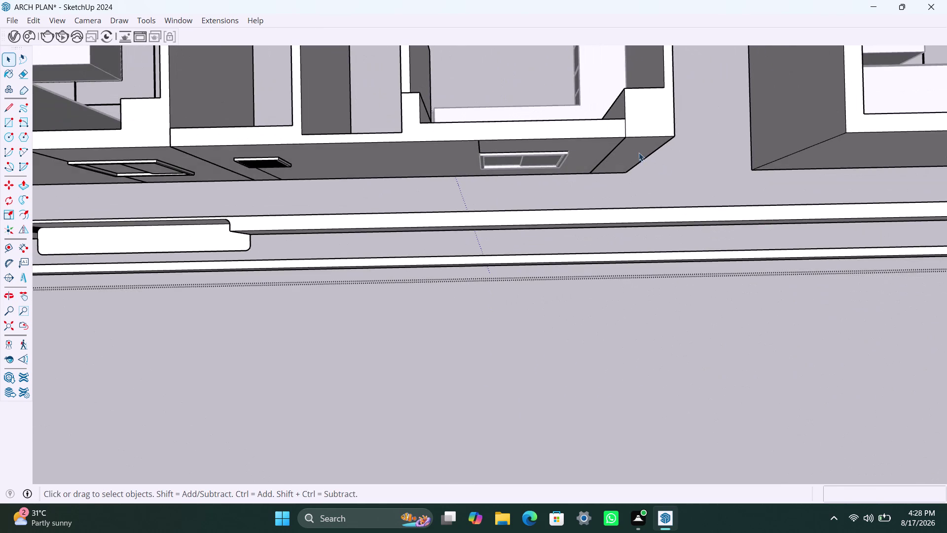
scroll(up, 3)
click(615, 113)
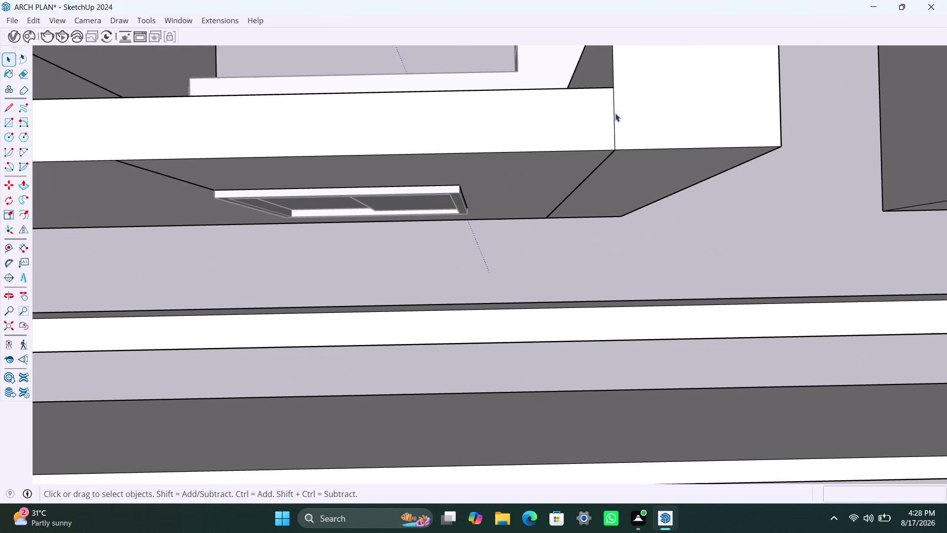
key(Delete)
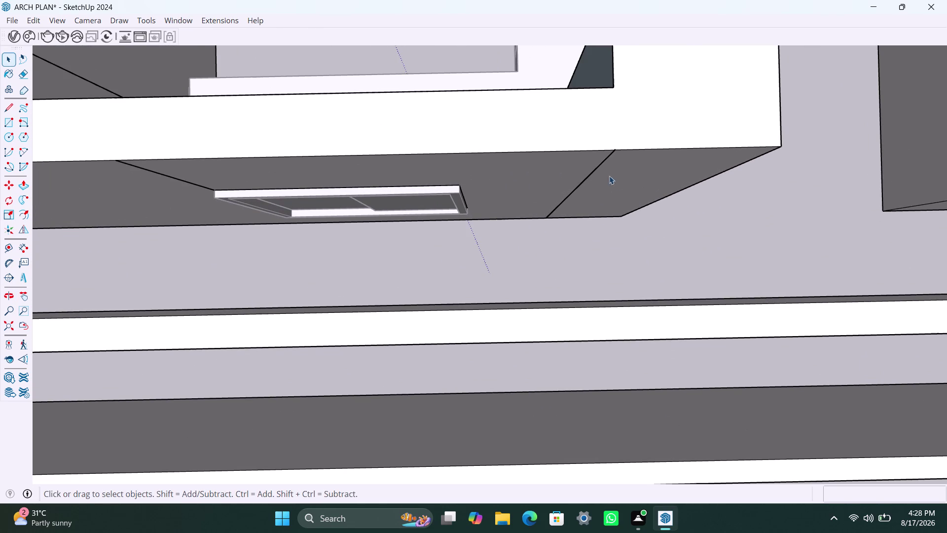
click(603, 165)
key(Delete)
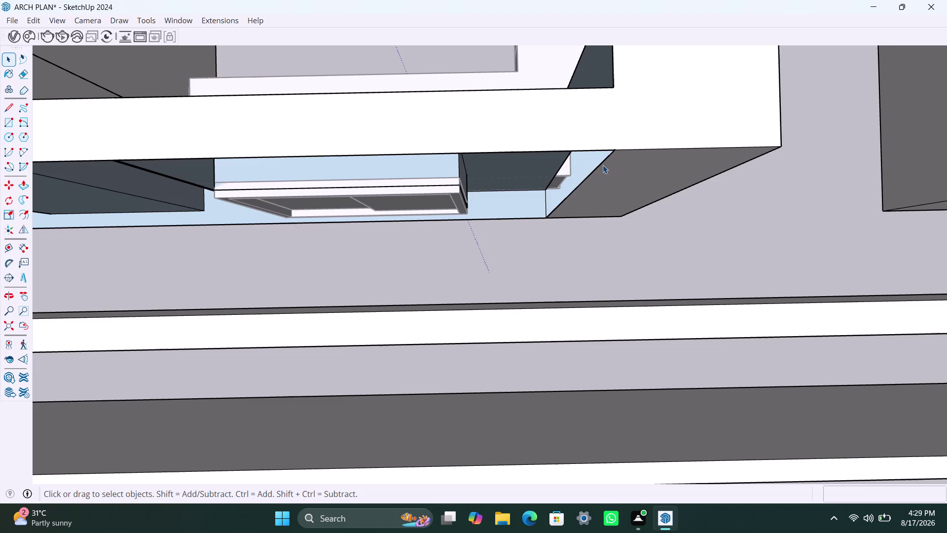
key(ctrl+z)
Orbit and zoom around the wall junction below to inspect its corner edge.
scroll(down, 3)
scroll(down, 3)
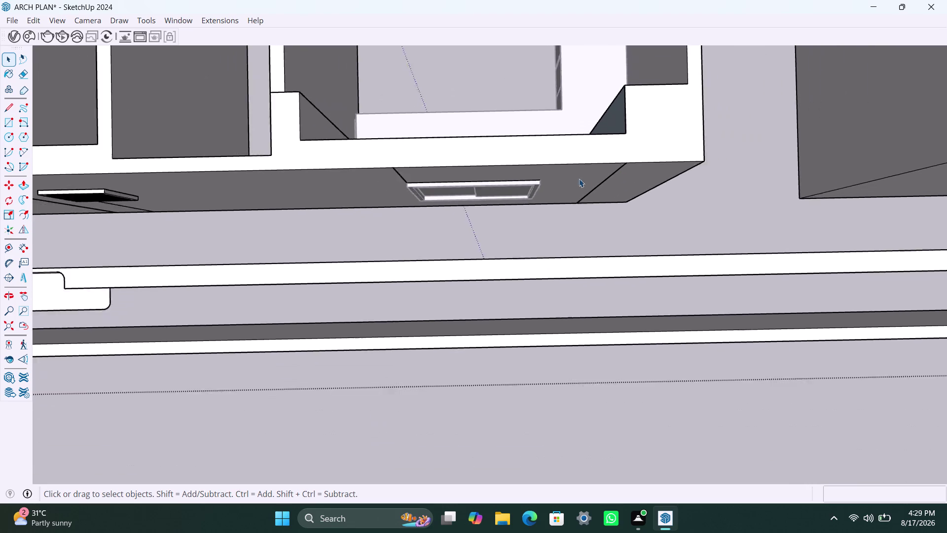
middle_drag(578, 179, 403, 137)
scroll(up, 3)
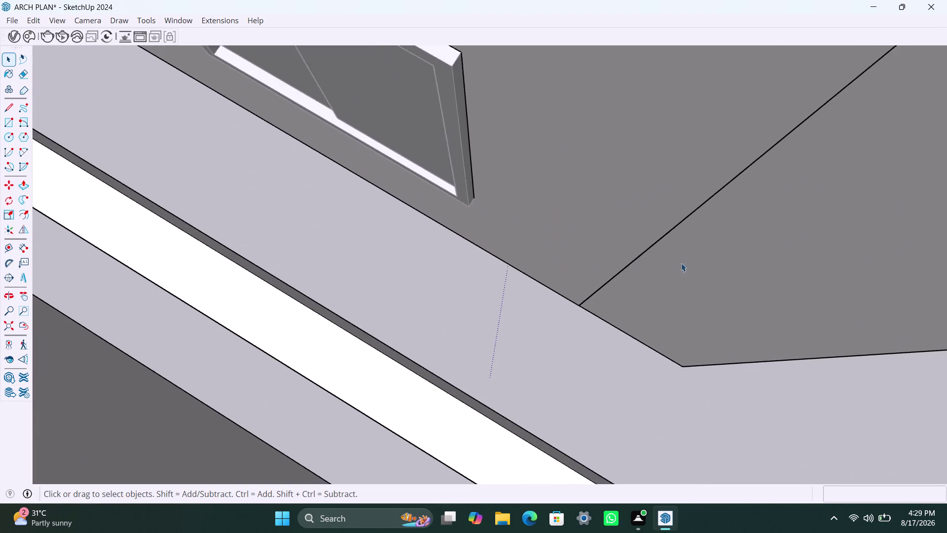
middle_drag(631, 265, 575, 228)
scroll(up, 3)
scroll(up, 3)
middle_drag(621, 258, 675, 279)
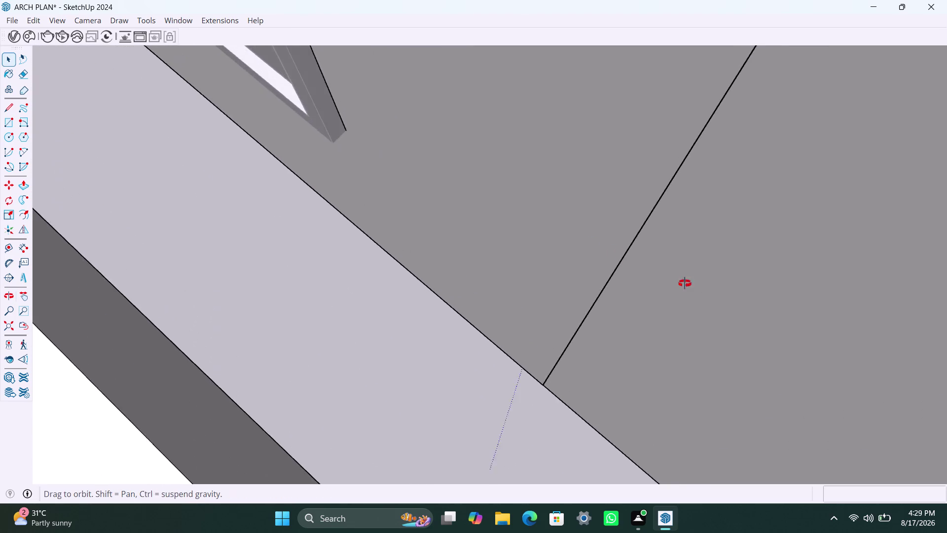
middle_drag(675, 279, 788, 287)
scroll(up, 3)
middle_drag(620, 232, 729, 248)
scroll(up, 3)
middle_click(579, 225)
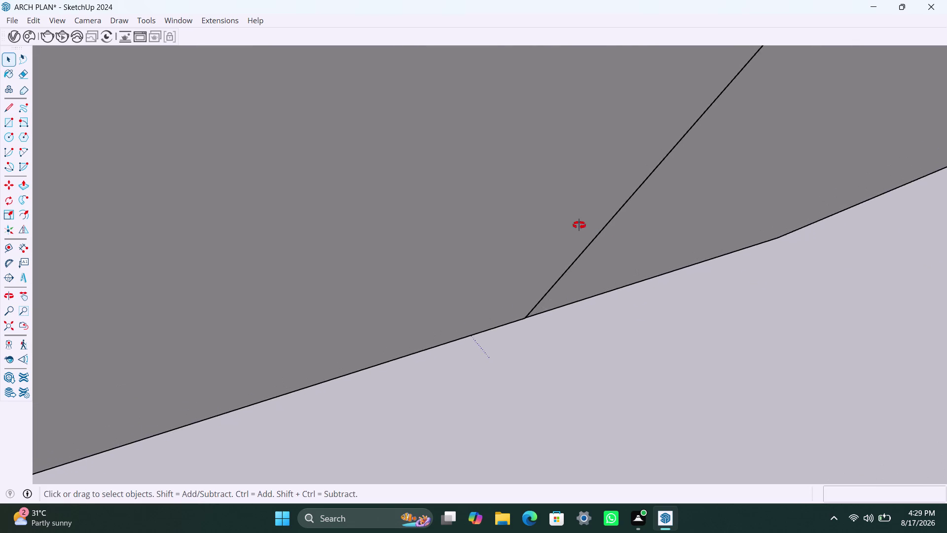
scroll(up, 3)
scroll(up, 3)
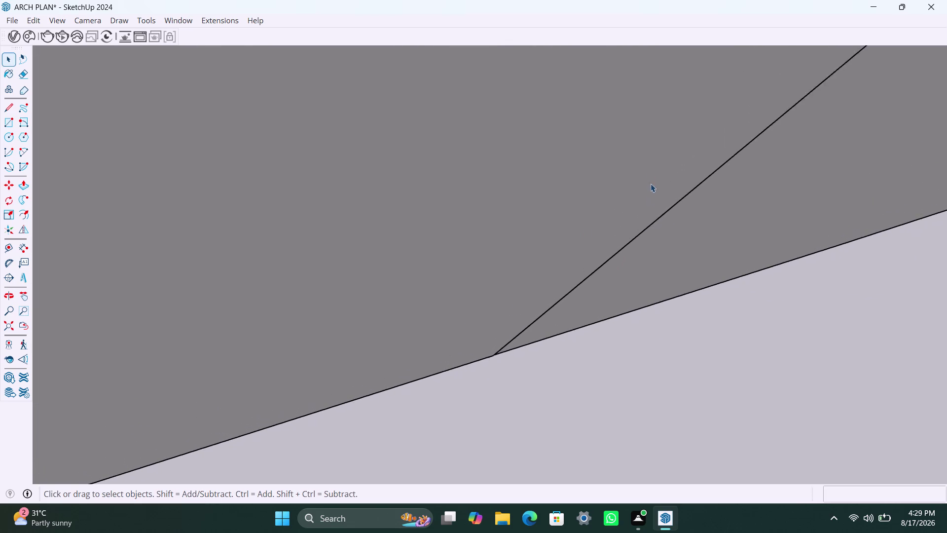
scroll(up, 3)
scroll(up, 3)
scroll(up, 3)
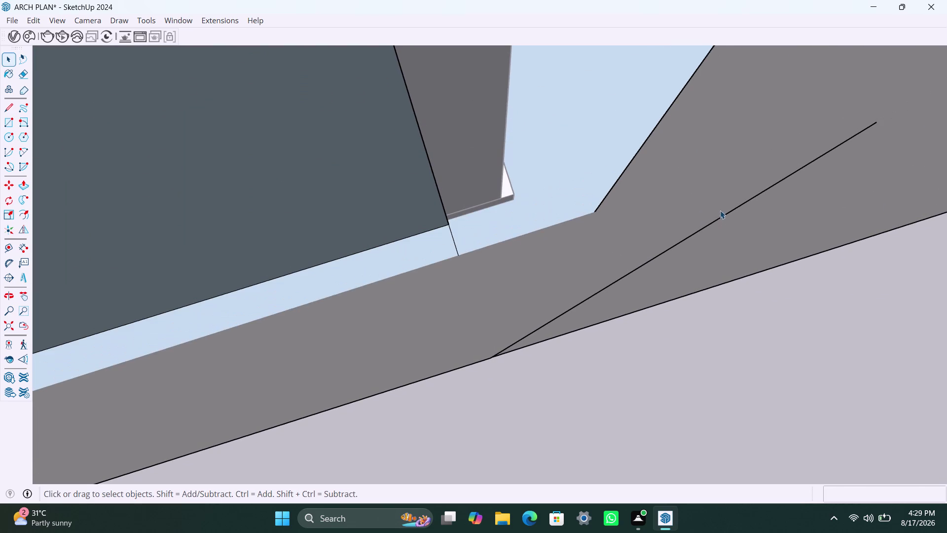
scroll(down, 3)
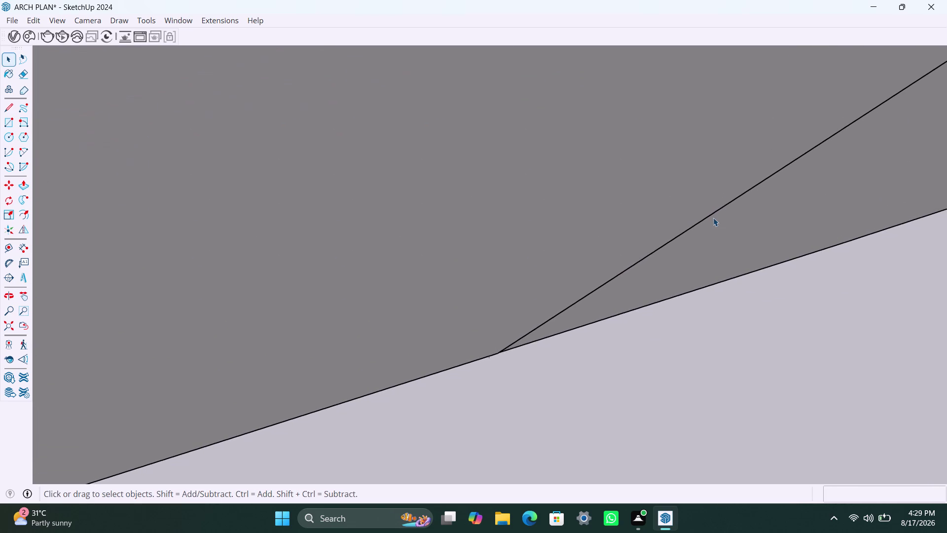
scroll(down, 3)
scroll(down, 3)
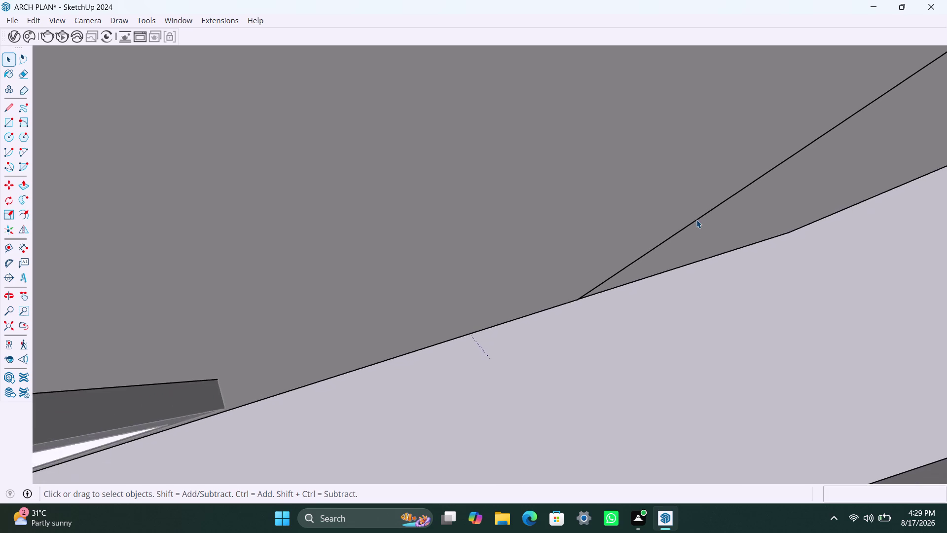
scroll(down, 3)
scroll(down, 3)
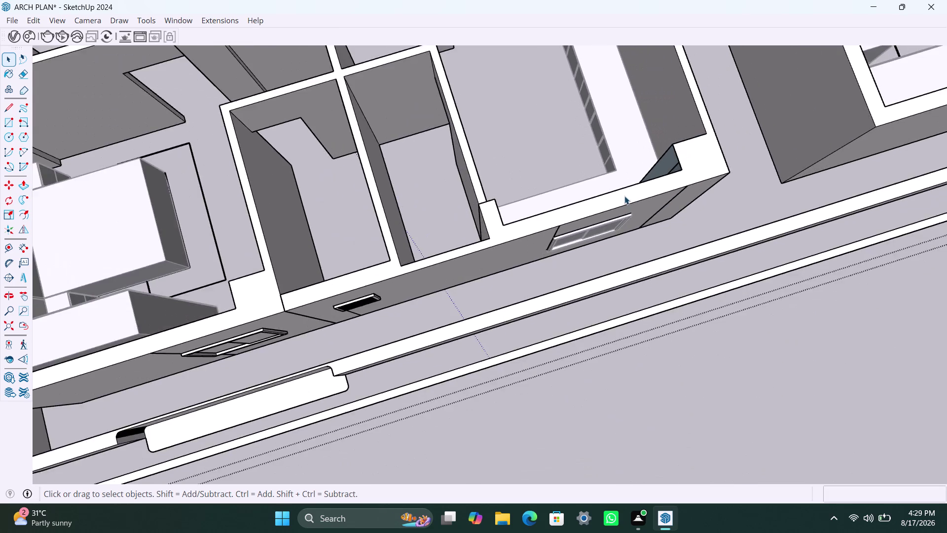
scroll(down, 3)
scroll(down, 3)
Pull back over the front rooms, then close in on the junction between the openings.
middle_drag(657, 198, 558, 154)
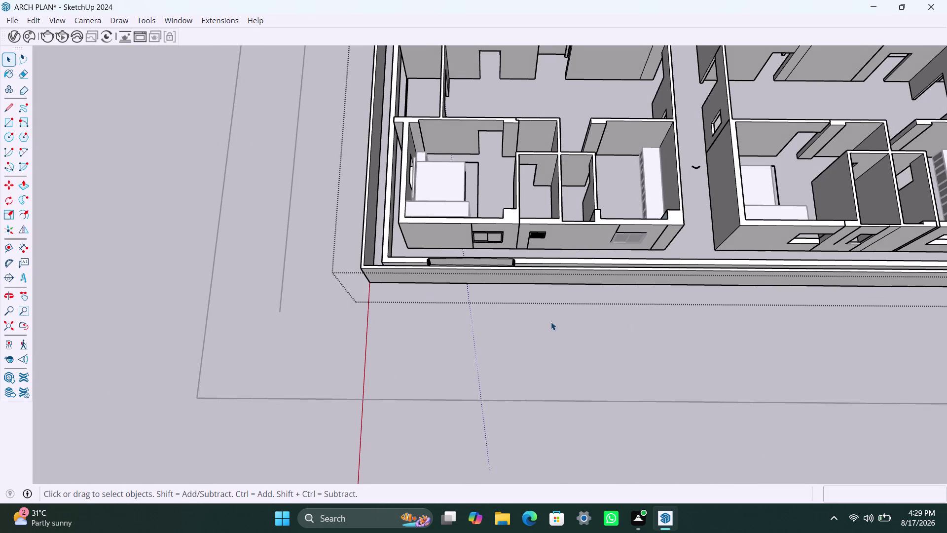
click(551, 322)
scroll(down, 3)
middle_drag(697, 252, 511, 201)
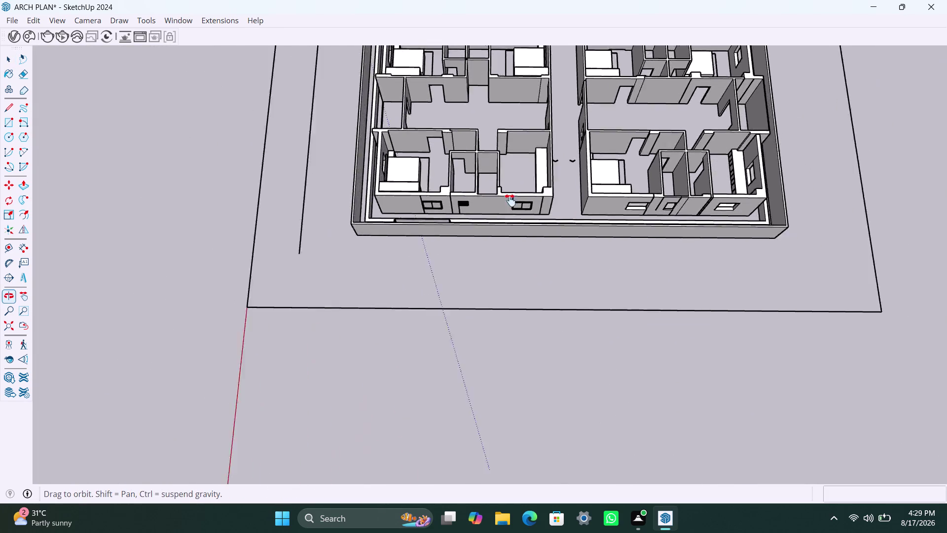
middle_drag(511, 200, 510, 201)
scroll(up, 3)
scroll(up, 3)
middle_drag(582, 159, 559, 165)
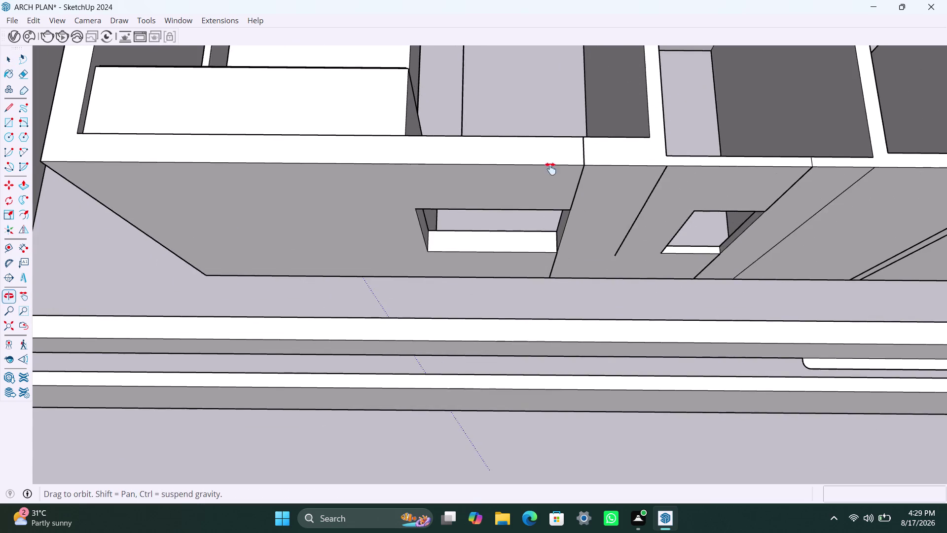
middle_drag(560, 166, 545, 171)
scroll(up, 3)
click(641, 174)
triple_click(642, 174)
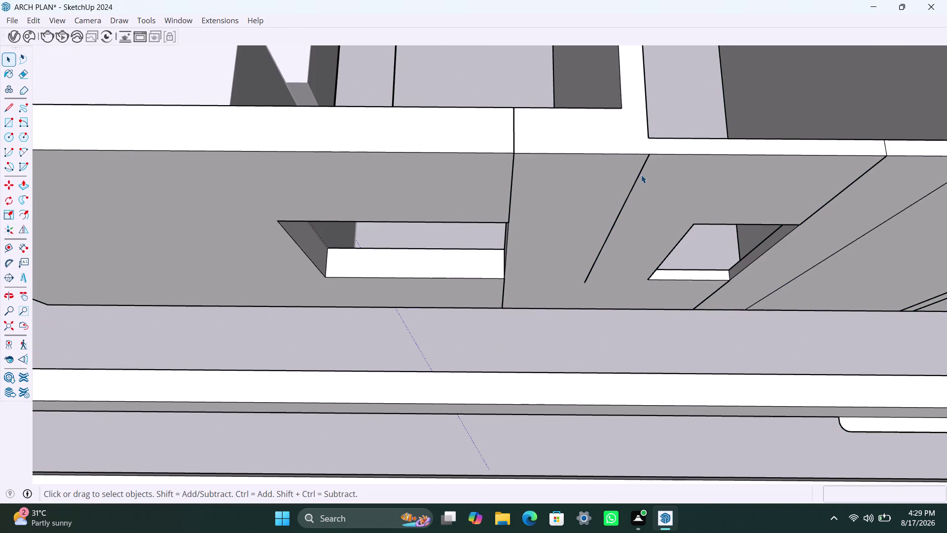
click(637, 180)
click(635, 190)
click(633, 192)
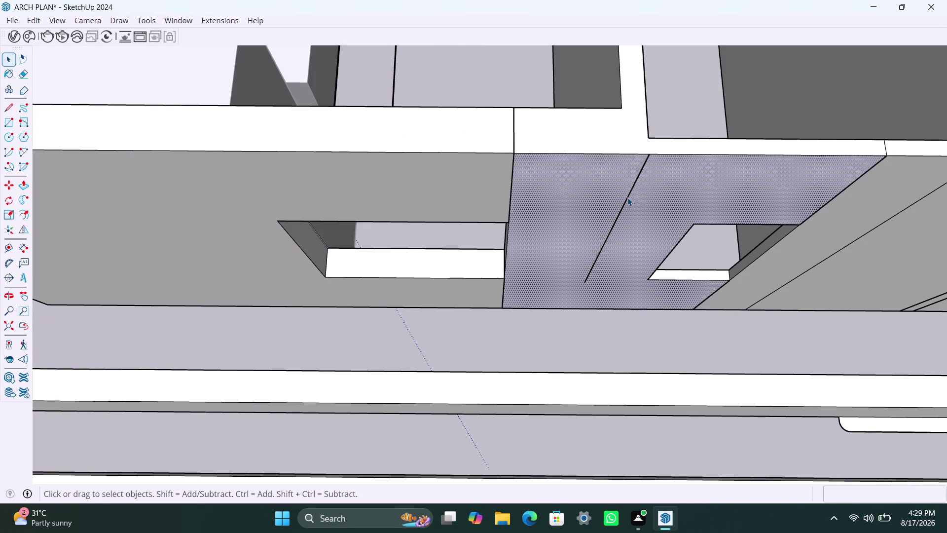
click(627, 197)
key(Delete)
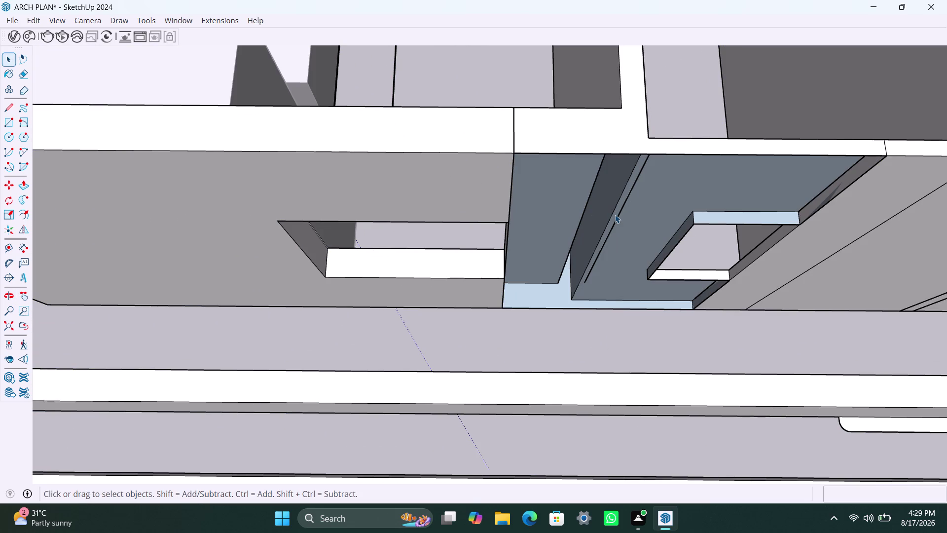
key(ctrl+z)
scroll(up, 3)
click(640, 169)
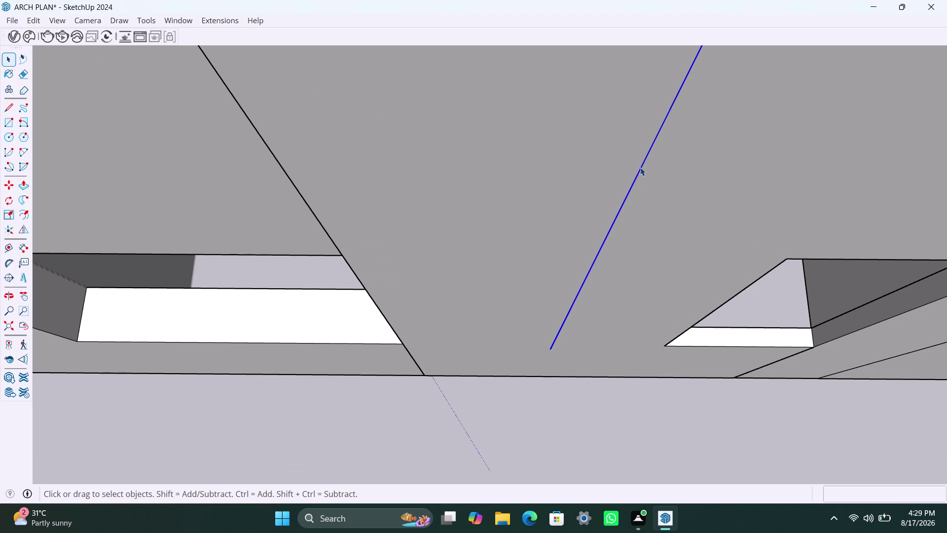
key(Delete)
key(ctrl+z)
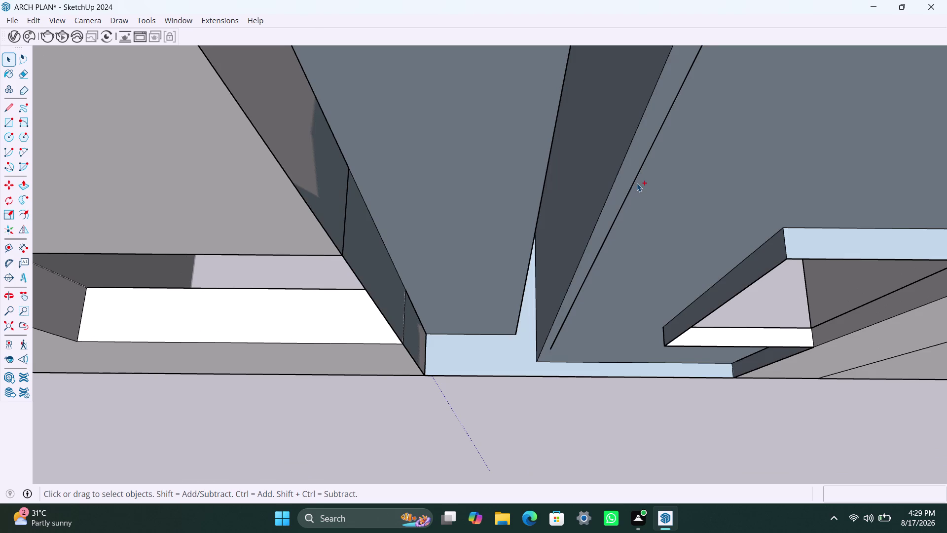
scroll(up, 3)
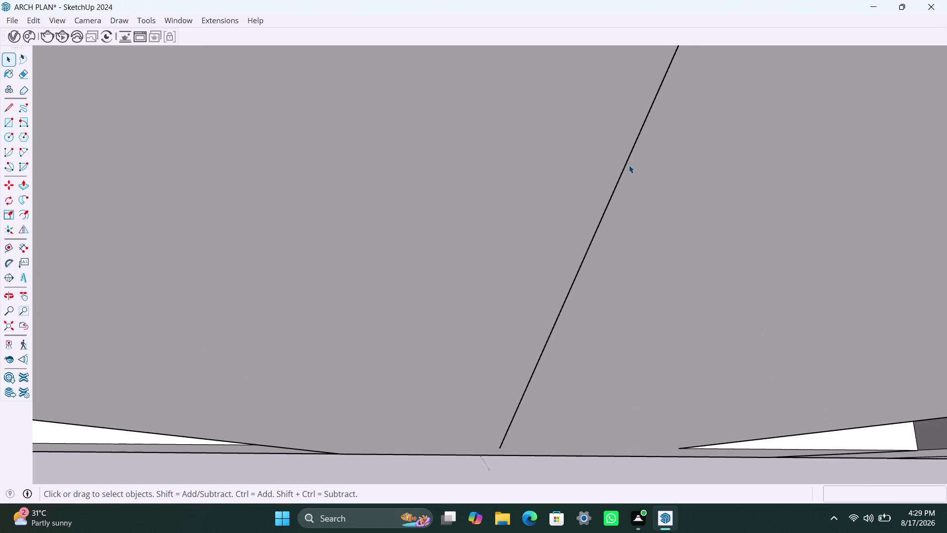
click(630, 154)
double_click(630, 154)
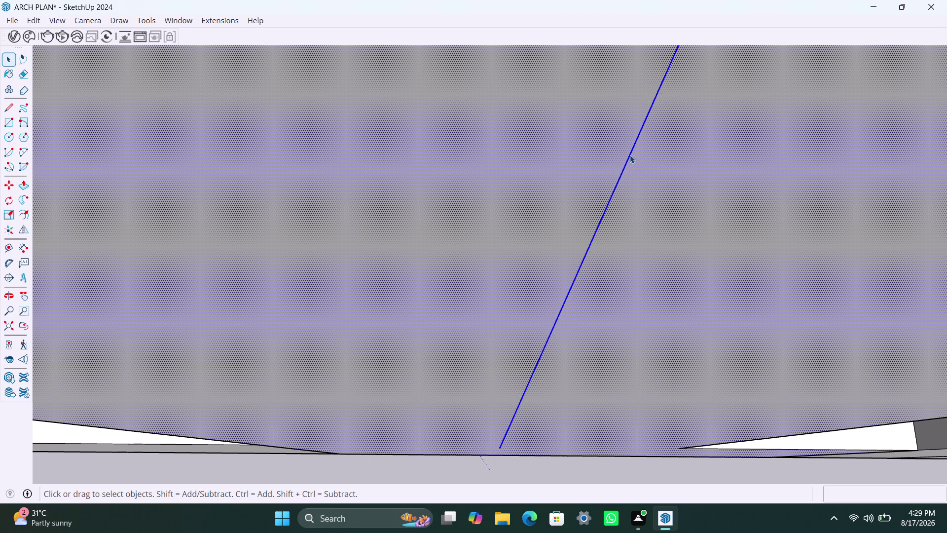
click(629, 155)
click(630, 155)
key(Delete)
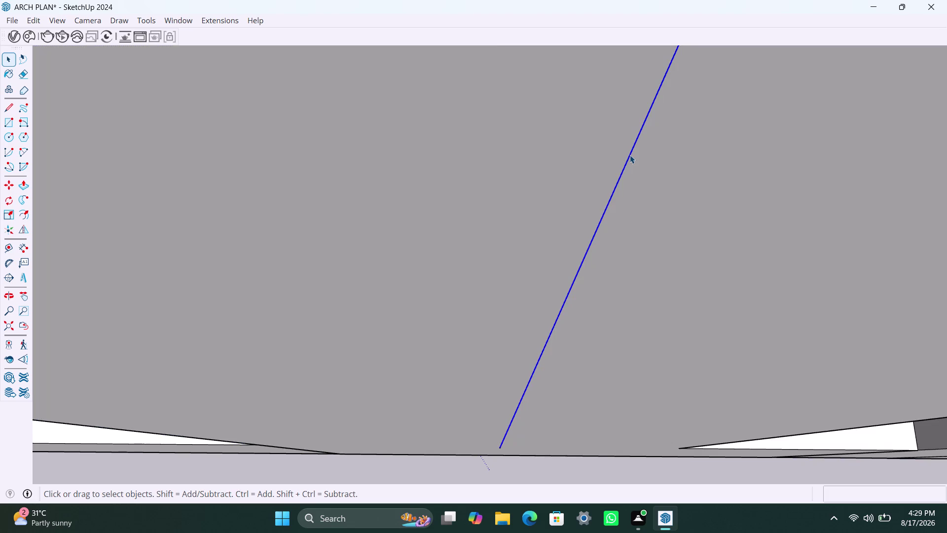
scroll(down, 3)
key(ctrl+z)
scroll(down, 3)
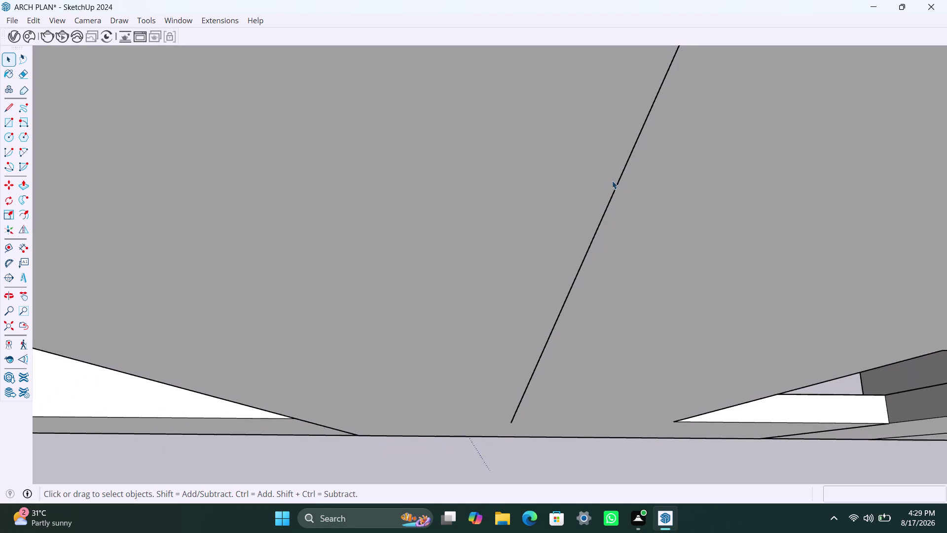
scroll(down, 3)
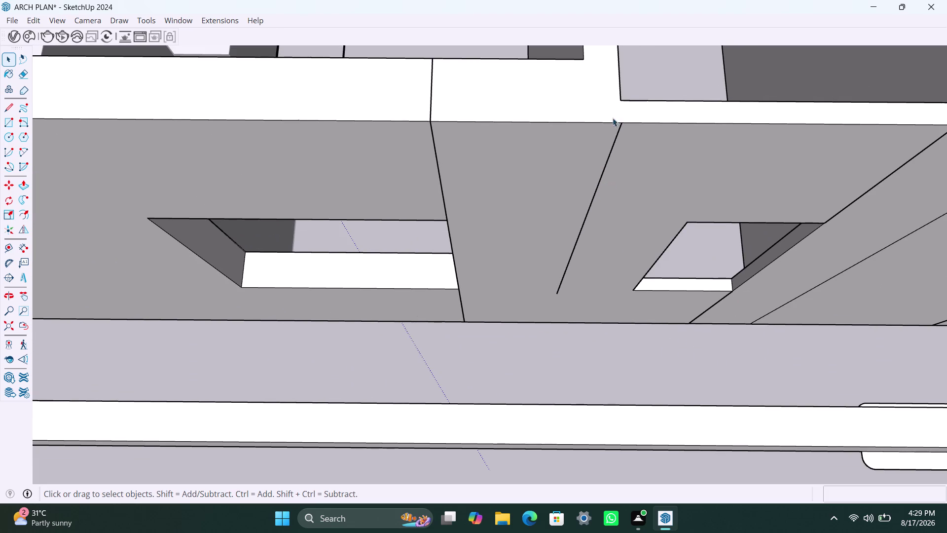
scroll(up, 3)
click(434, 110)
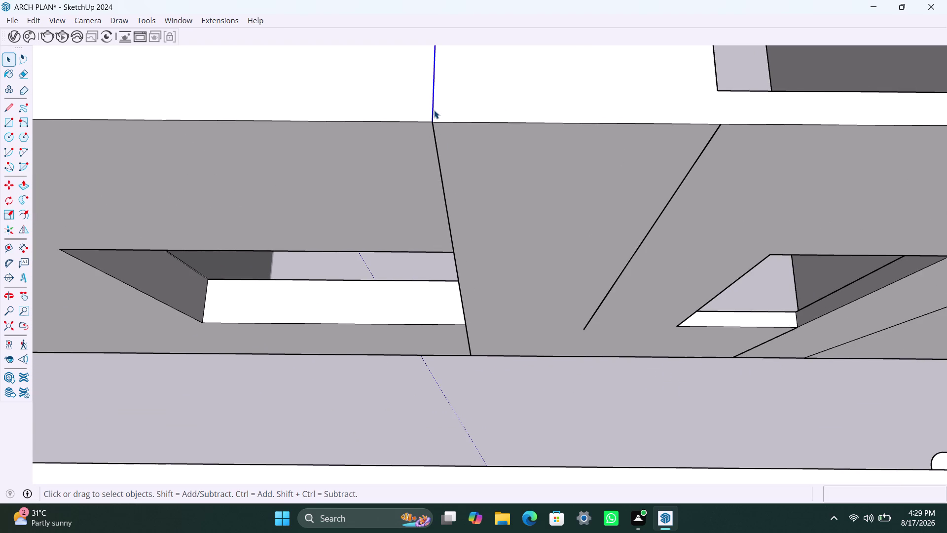
key(Delete)
key(ctrl+z)
drag(0, 167, 13, 171)
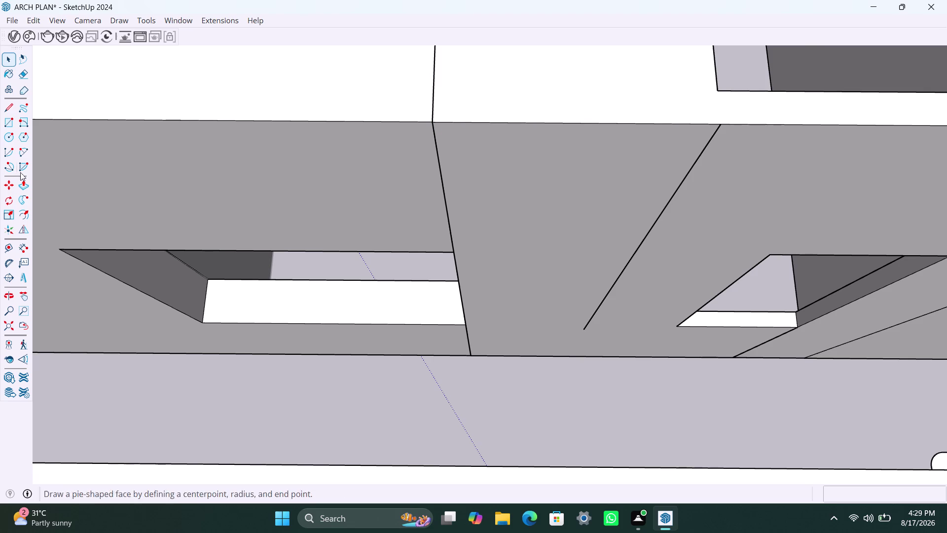
scroll(down, 3)
scroll(down, 3)
scroll(down, 3)
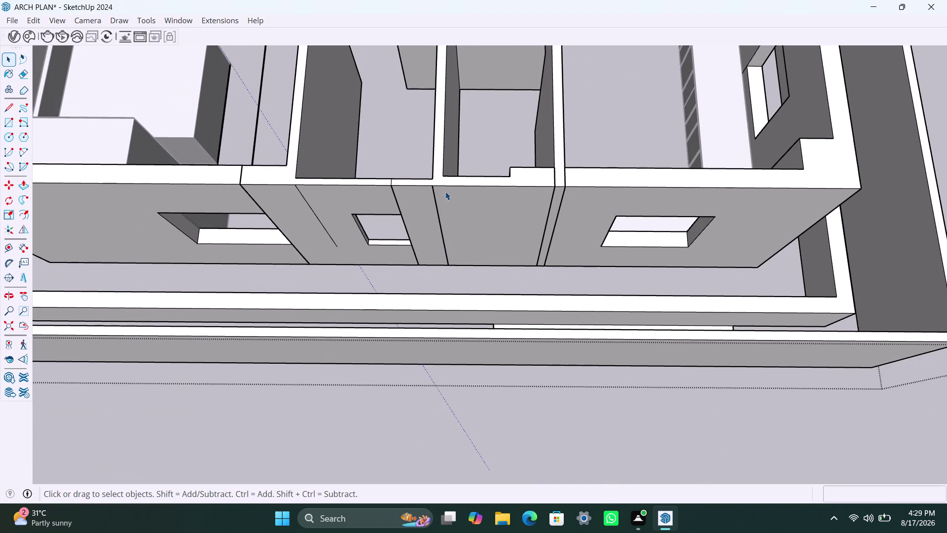
Orbit over the front rooms and along the front wall toward the small window opening.
scroll(down, 3)
scroll(down, 3)
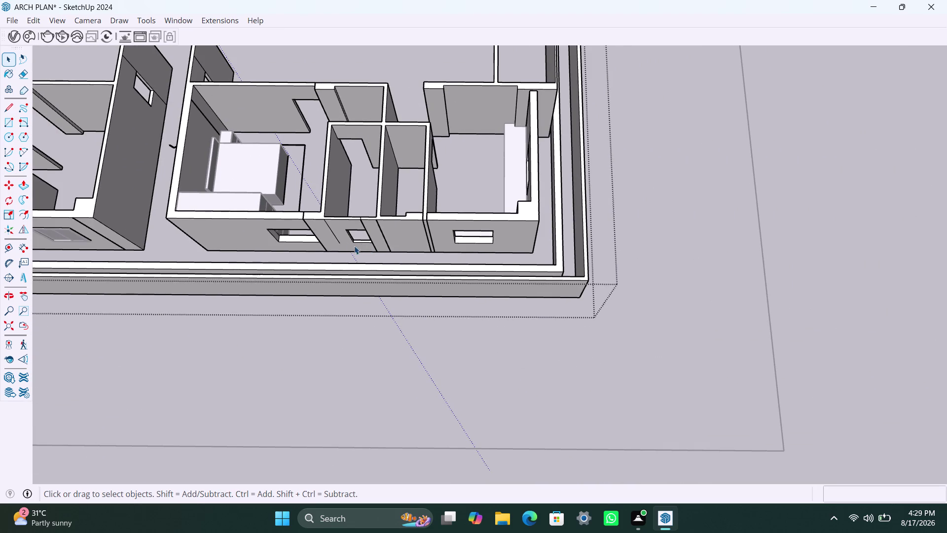
middle_drag(354, 246, 573, 244)
scroll(up, 3)
scroll(up, 3)
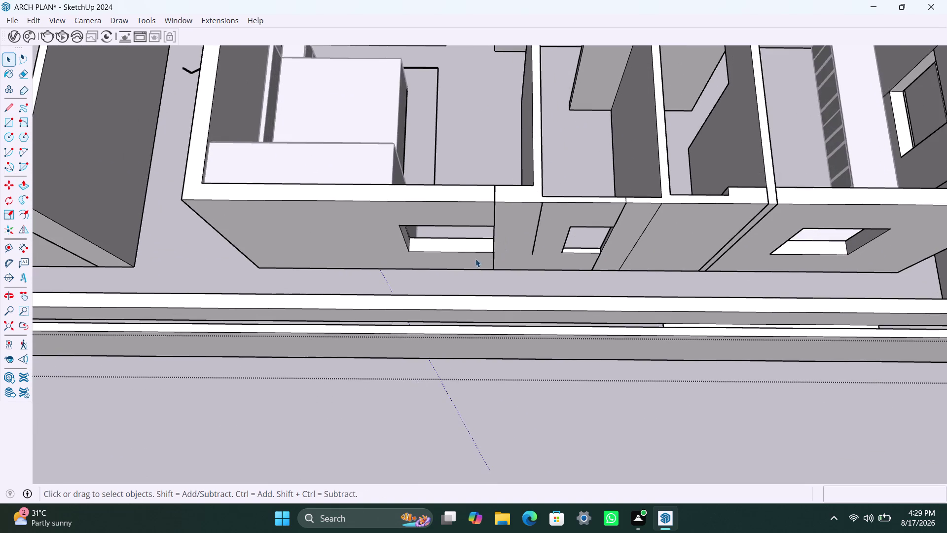
scroll(up, 3)
middle_drag(489, 257, 551, 244)
scroll(down, 3)
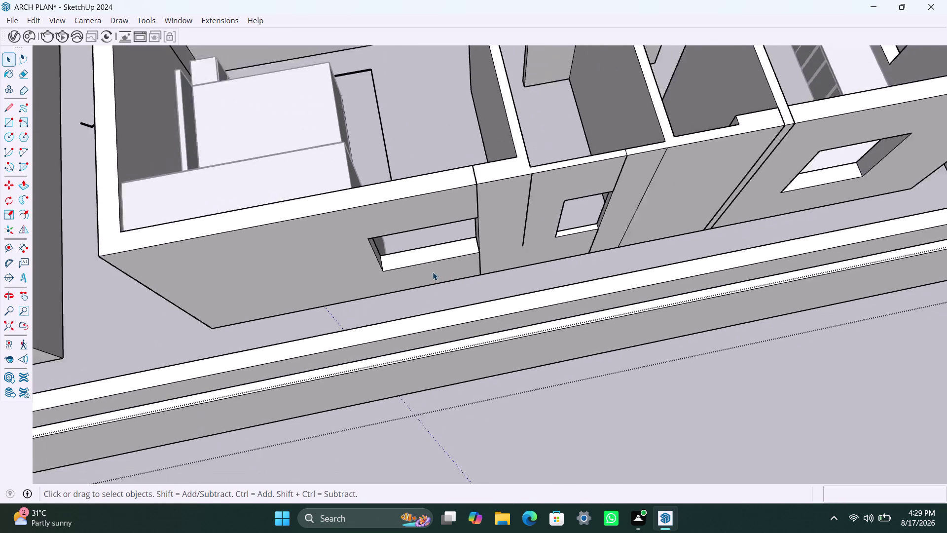
middle_drag(484, 272, 426, 217)
scroll(up, 3)
middle_drag(467, 201, 460, 213)
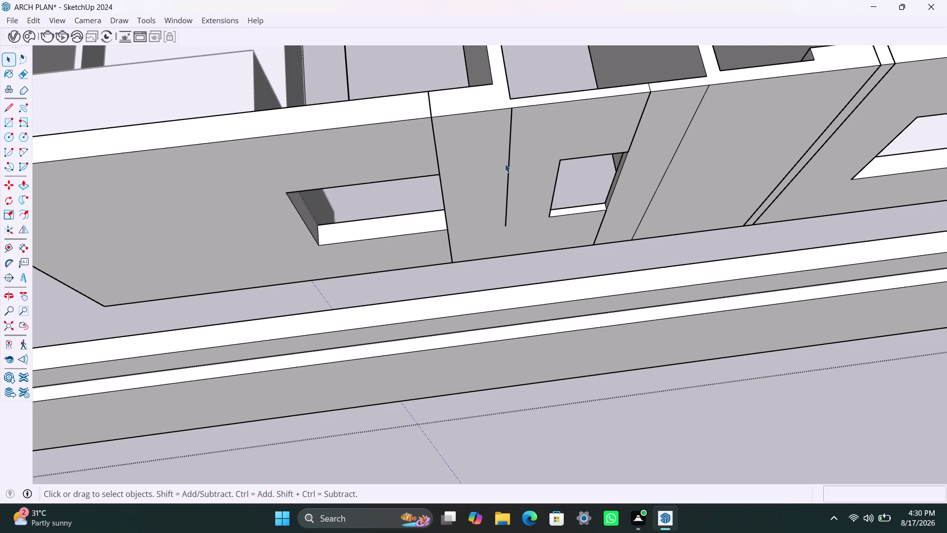
Swing around and square the view face-on to the small window opening.
middle_drag(471, 204, 557, 307)
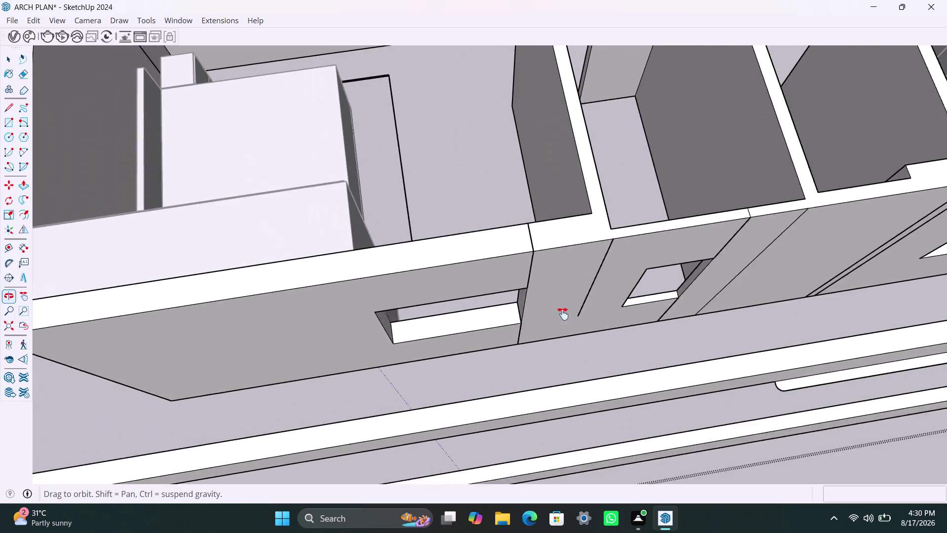
middle_drag(558, 306, 630, 328)
scroll(up, 3)
middle_drag(476, 313, 440, 92)
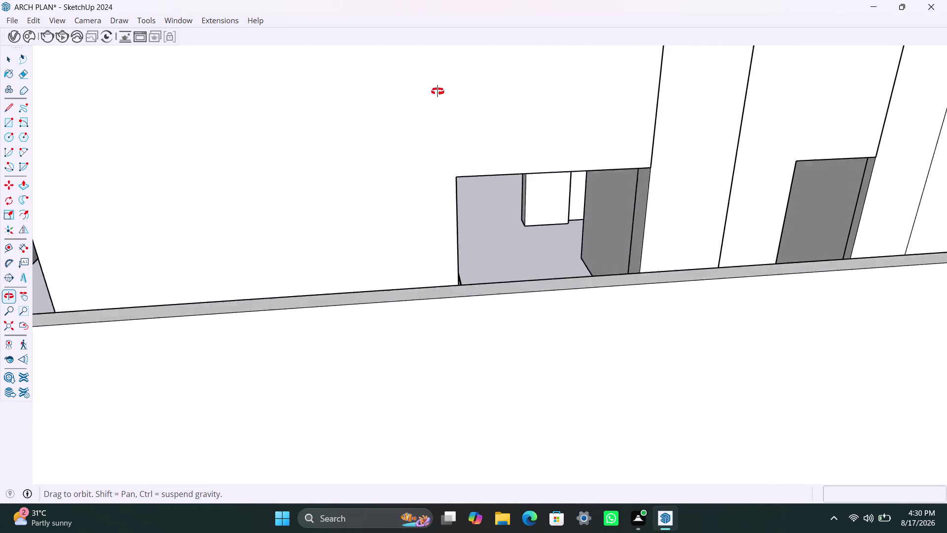
middle_drag(440, 91, 421, 142)
scroll(up, 3)
middle_drag(492, 207, 499, 198)
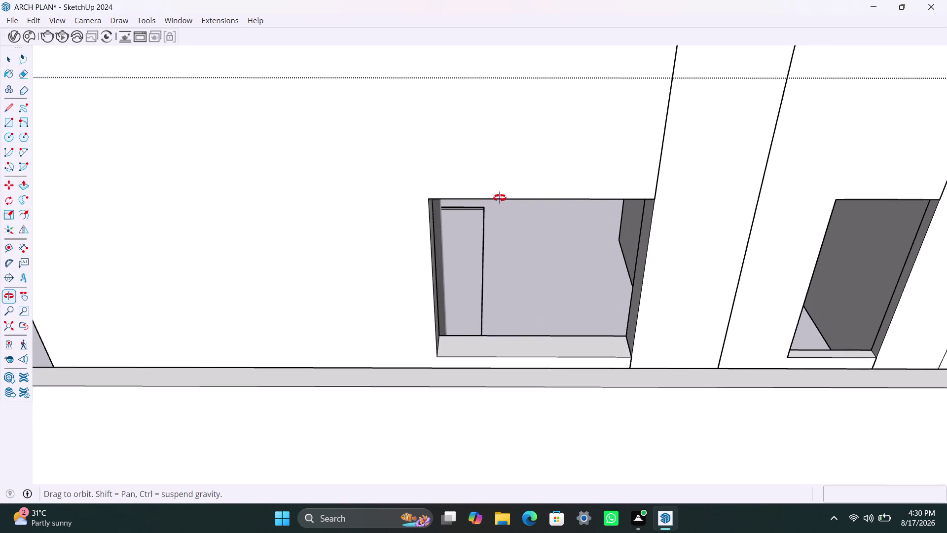
middle_drag(500, 198, 499, 197)
scroll(up, 3)
middle_drag(531, 232, 523, 208)
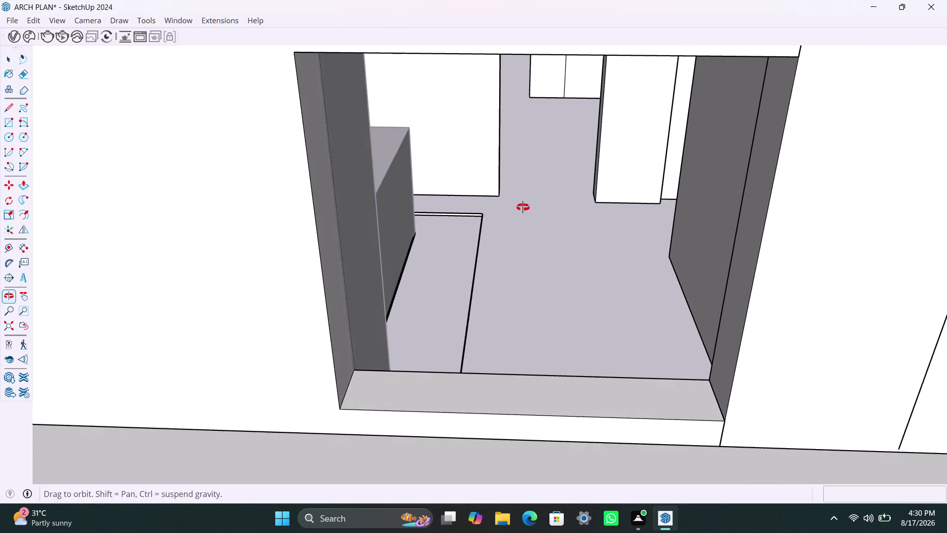
middle_drag(523, 207, 524, 209)
scroll(down, 3)
middle_drag(524, 209, 526, 223)
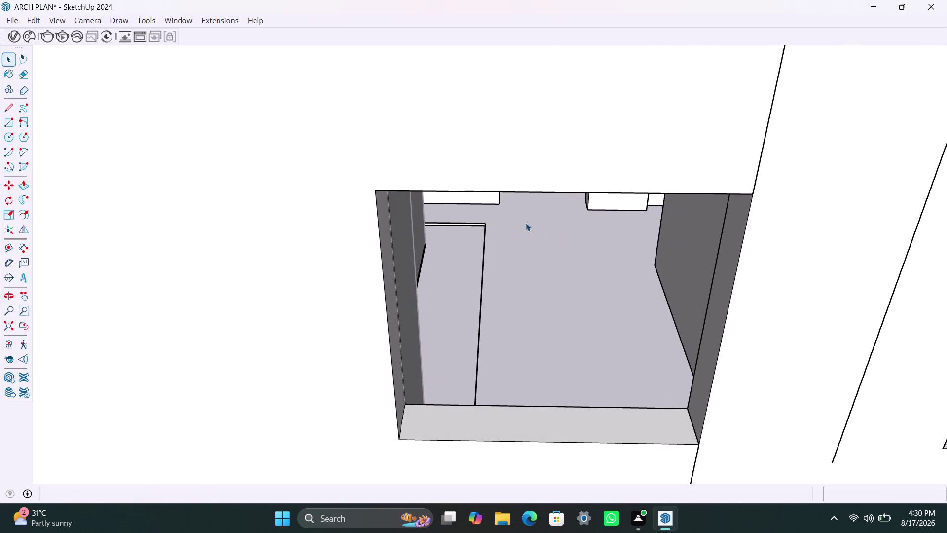
Draw a rectangle covering the window opening and select its face.
key(r)
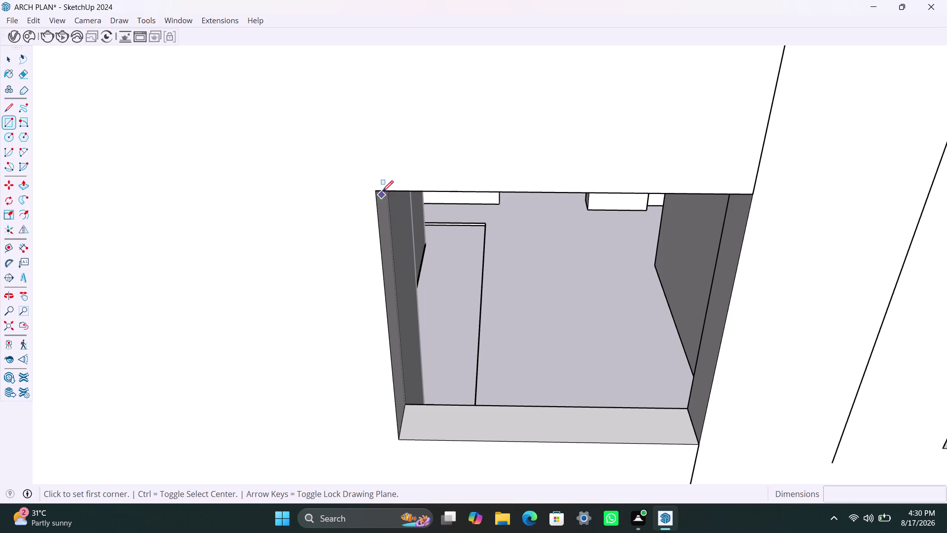
click(382, 191)
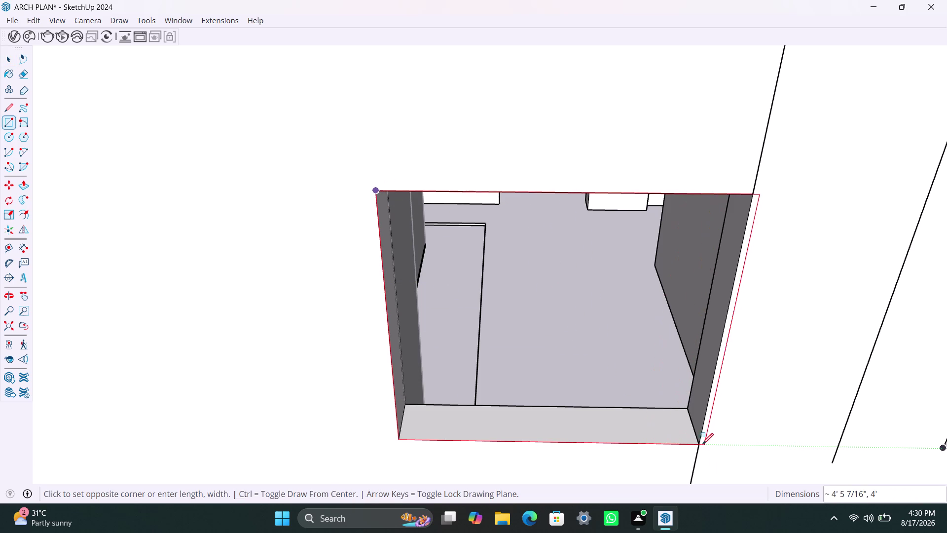
click(699, 444)
key(space)
double_click(602, 385)
Offset the rectangle 2" inward and delete the inner face to leave a frame border.
key(f)
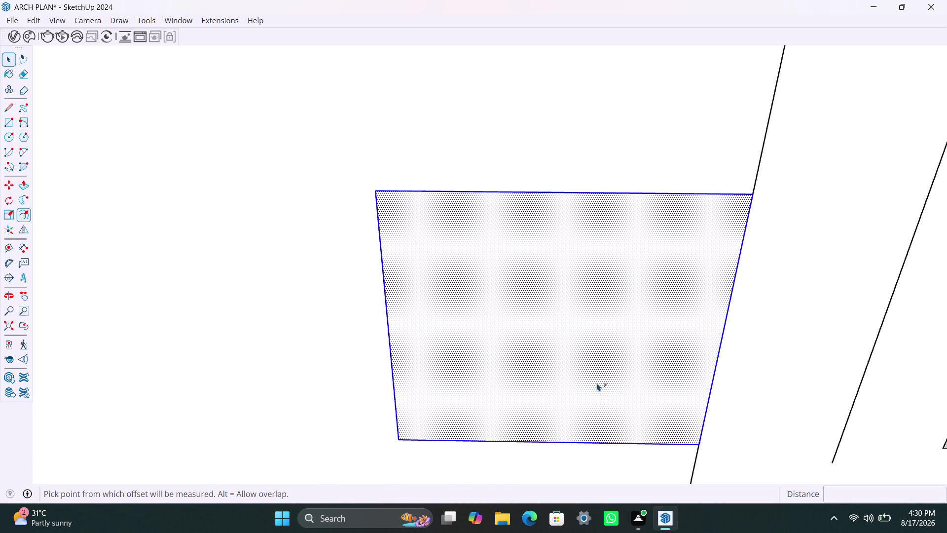
click(501, 318)
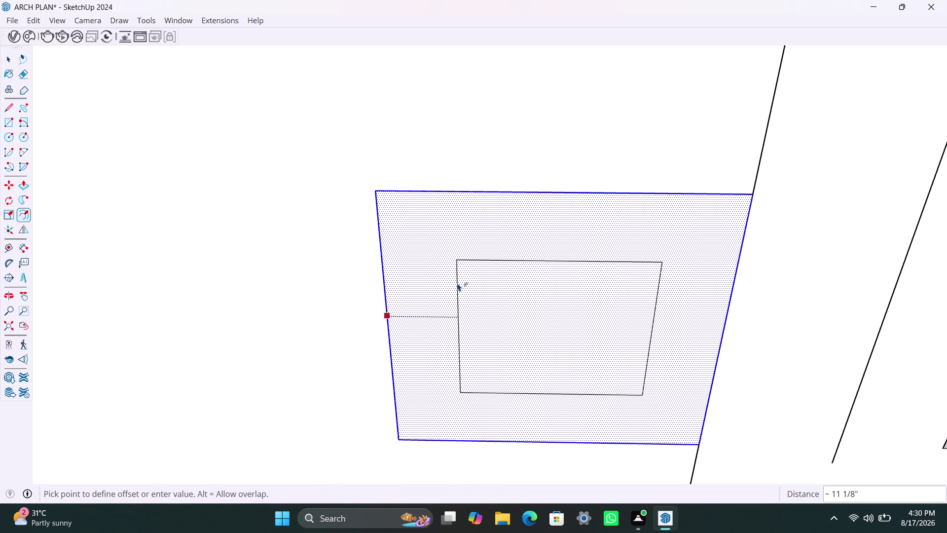
text(2")
key(Return)
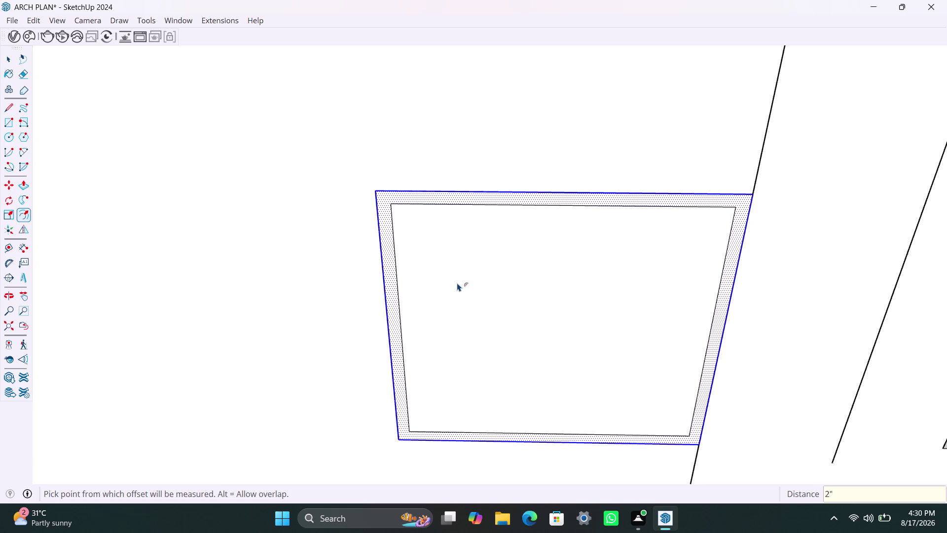
key(space)
click(455, 283)
key(Delete)
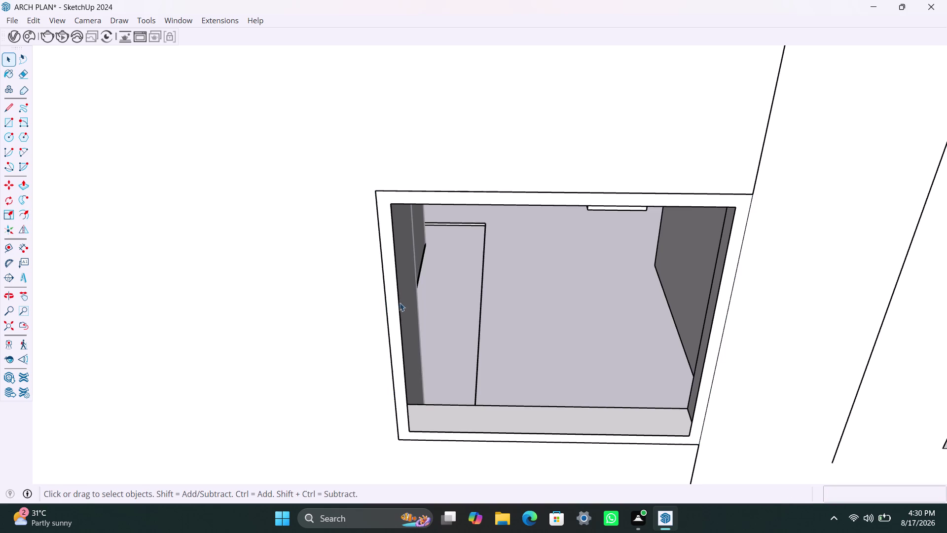
Push/Pull the frame face out 1 1/2".
click(396, 293)
key(p)
click(393, 293)
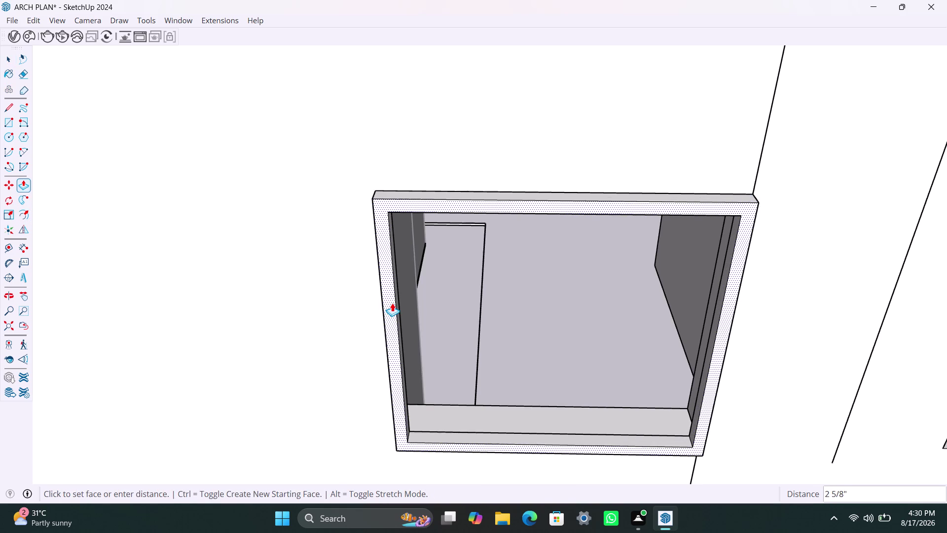
key(2)
key(BackSpace)
text(1)
text(.5")
key(Return)
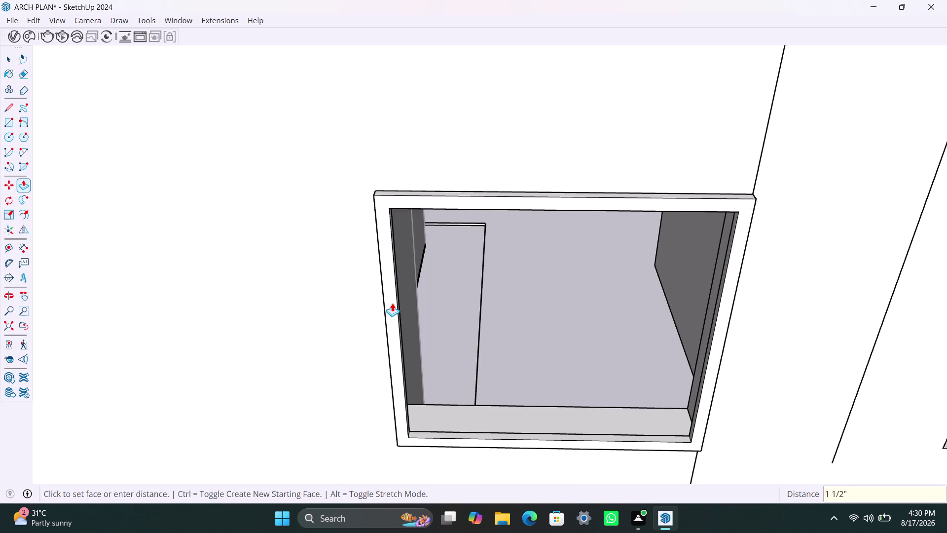
Orbit to the frame's inner strip and push it out 1 1/2".
scroll(down, 3)
middle_drag(498, 200, 241, 309)
scroll(up, 3)
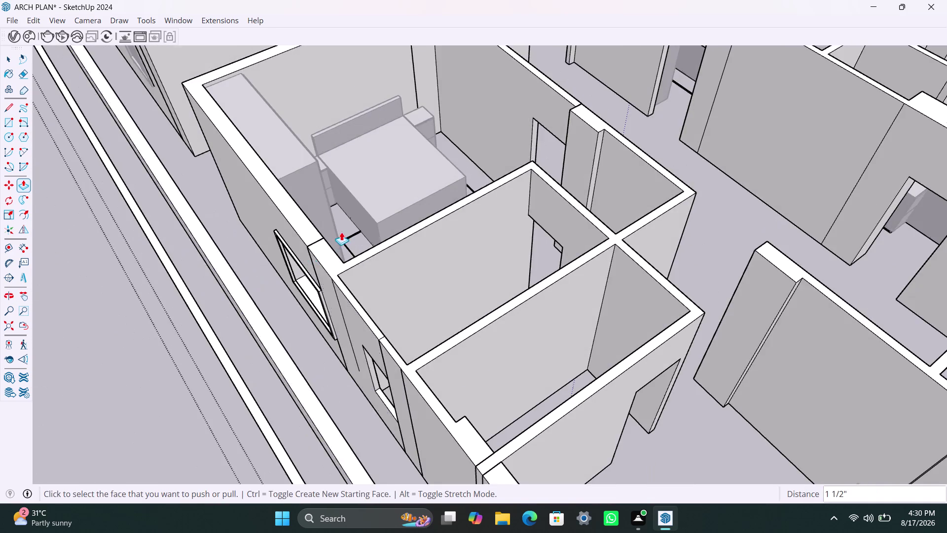
middle_drag(346, 232, 167, 249)
scroll(up, 3)
scroll(up, 3)
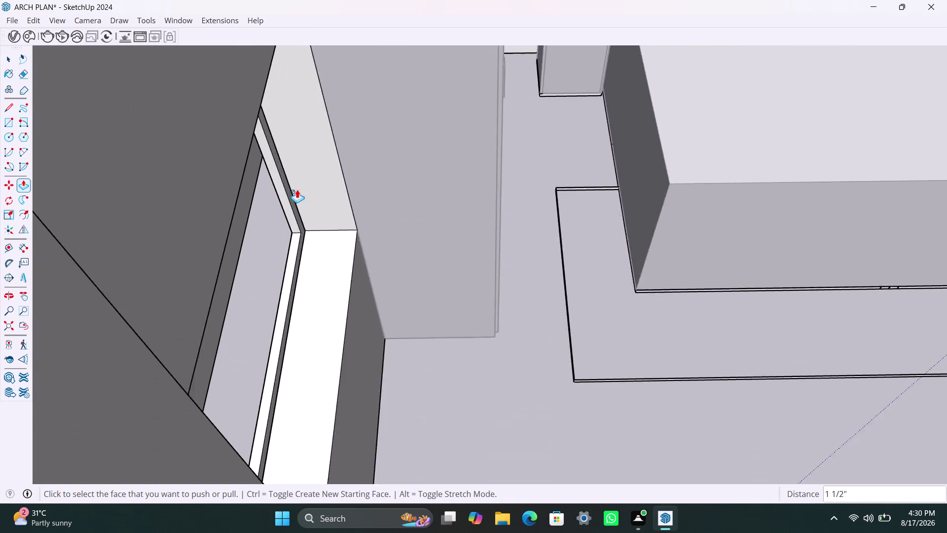
scroll(up, 3)
click(302, 231)
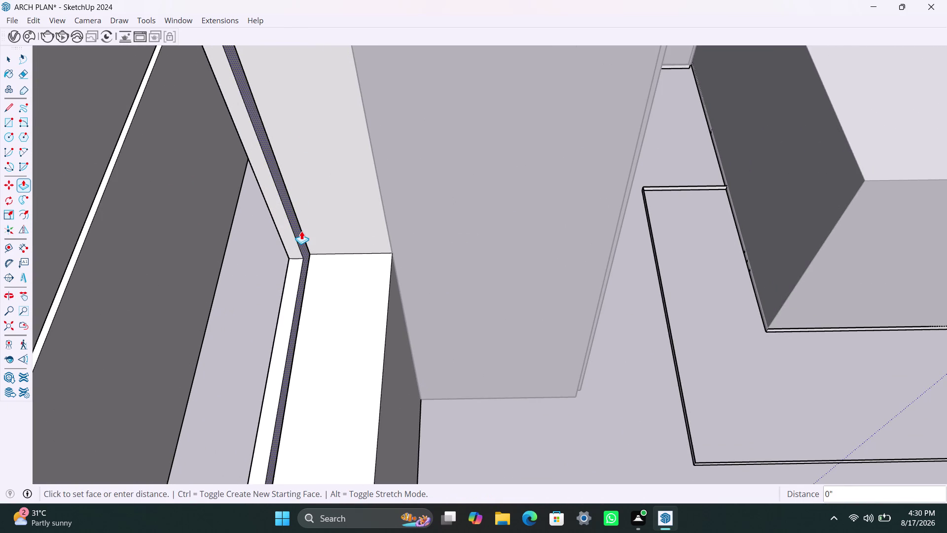
text(1.)
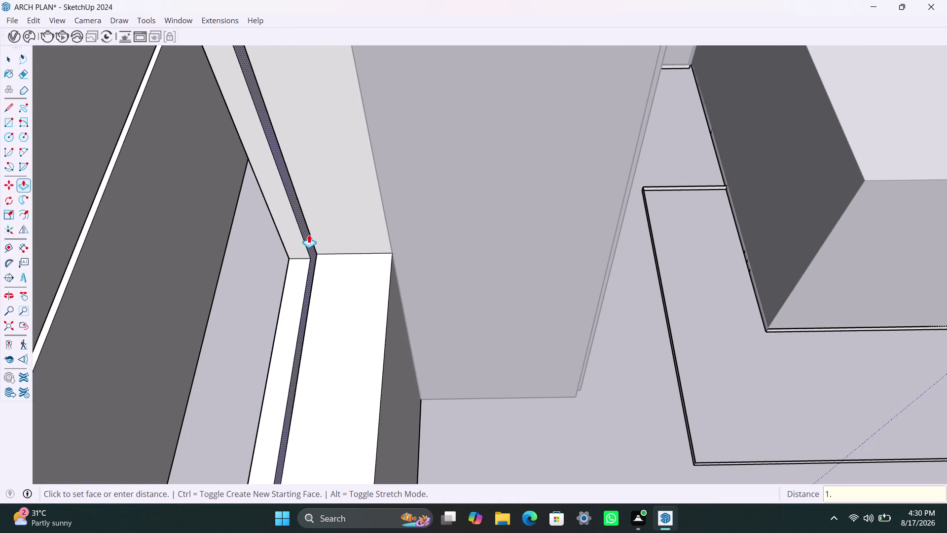
text(5")
key(Return)
Orbit around to check the framed window from outside, then return to Select.
scroll(down, 3)
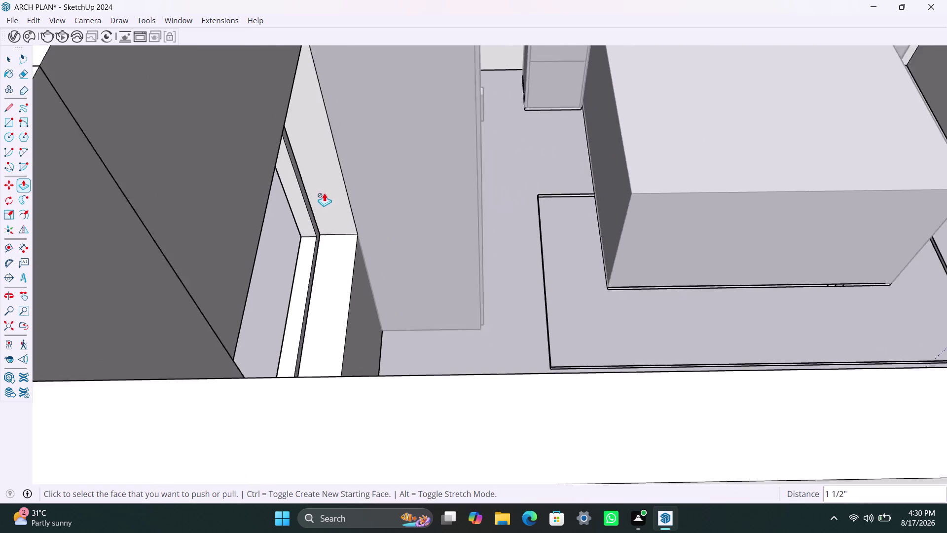
scroll(down, 3)
middle_drag(323, 198, 583, 129)
scroll(up, 3)
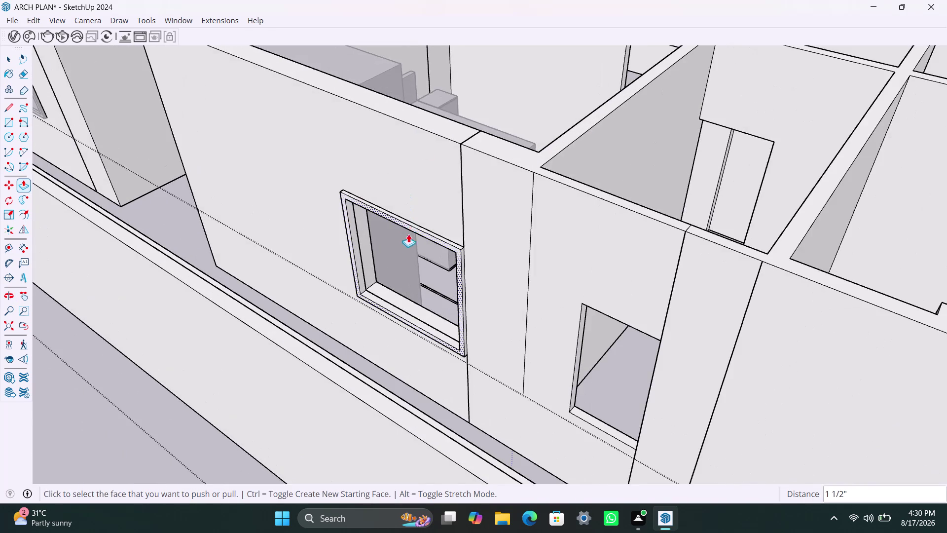
scroll(up, 3)
middle_drag(438, 300, 598, 274)
scroll(down, 3)
middle_drag(514, 211, 464, 218)
scroll(up, 3)
middle_drag(509, 235, 518, 286)
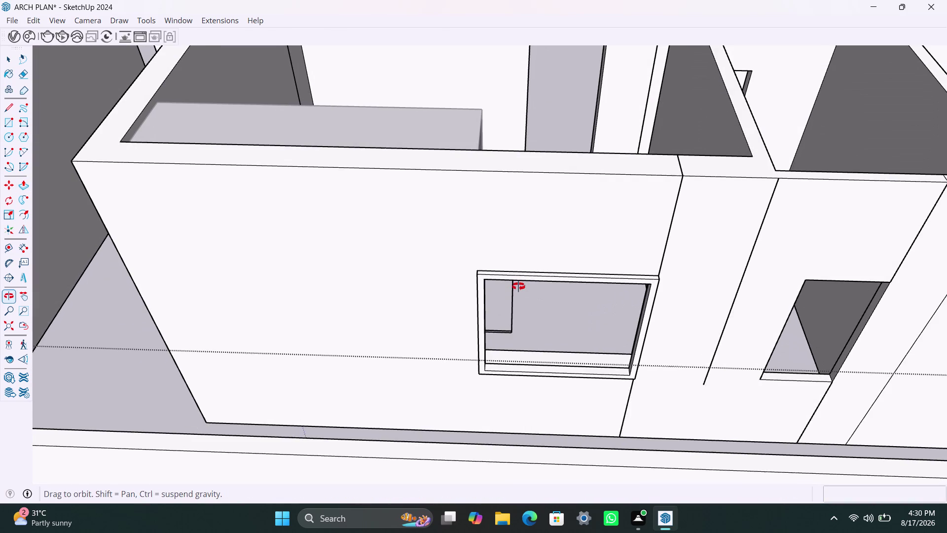
middle_drag(519, 286, 518, 287)
key(space)
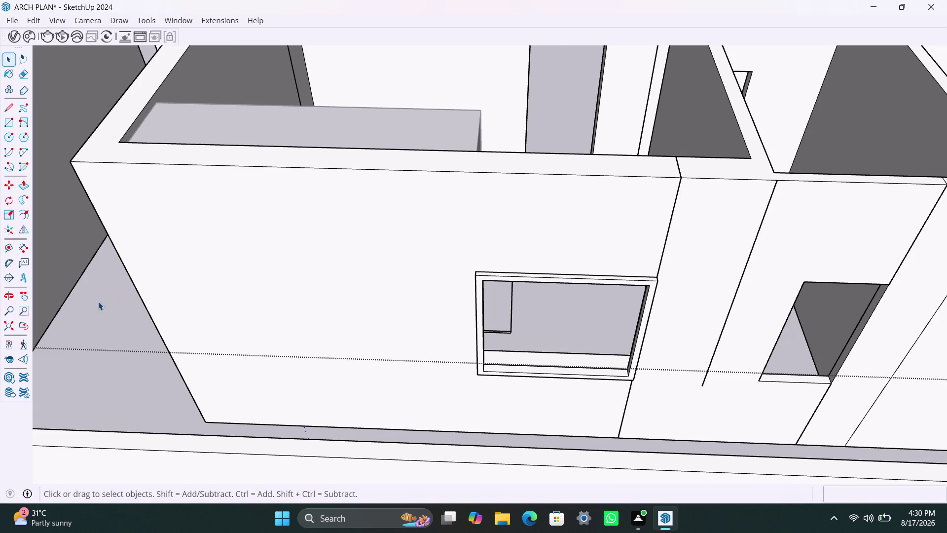
Draw the sash rectangle in the left half of the window opening.
key(r)
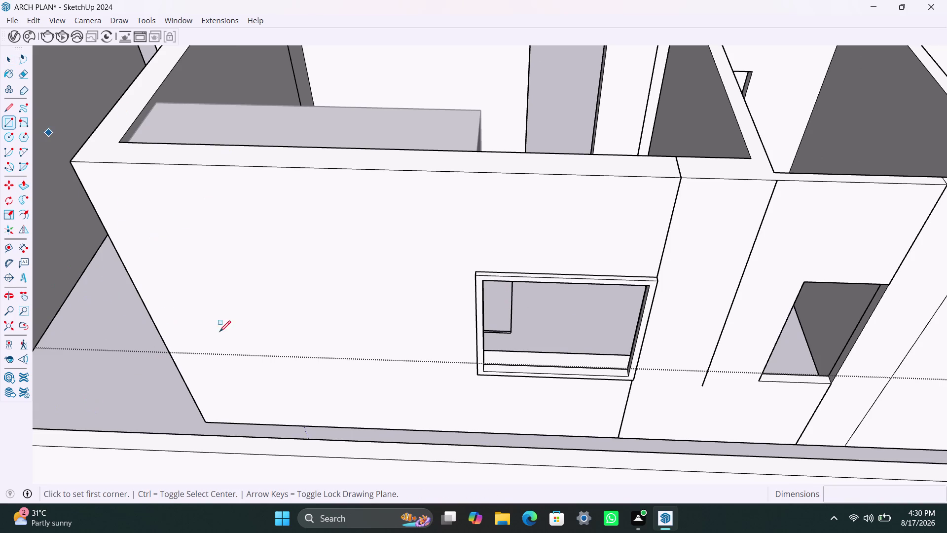
click(484, 284)
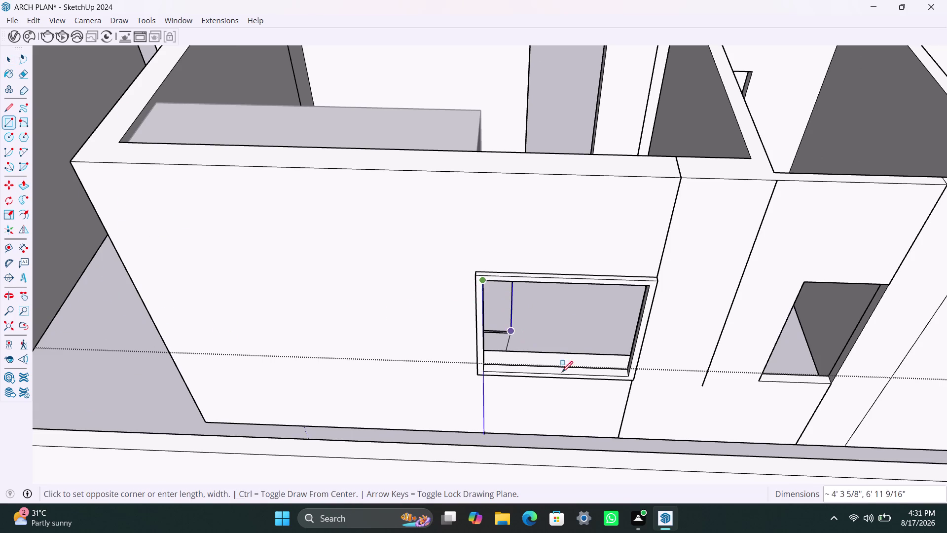
click(560, 372)
key(space)
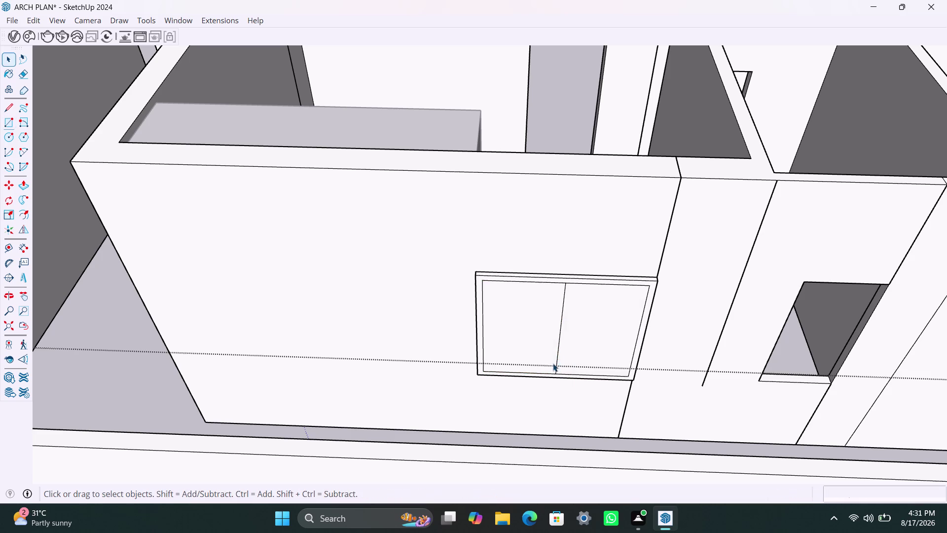
click(573, 353)
key(Delete)
click(531, 348)
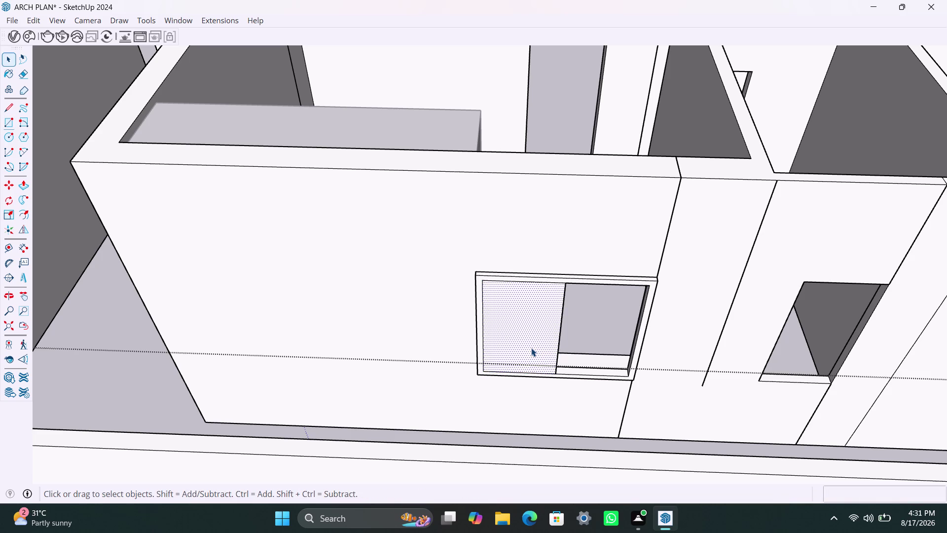
click(531, 347)
right_click(531, 348)
click(587, 173)
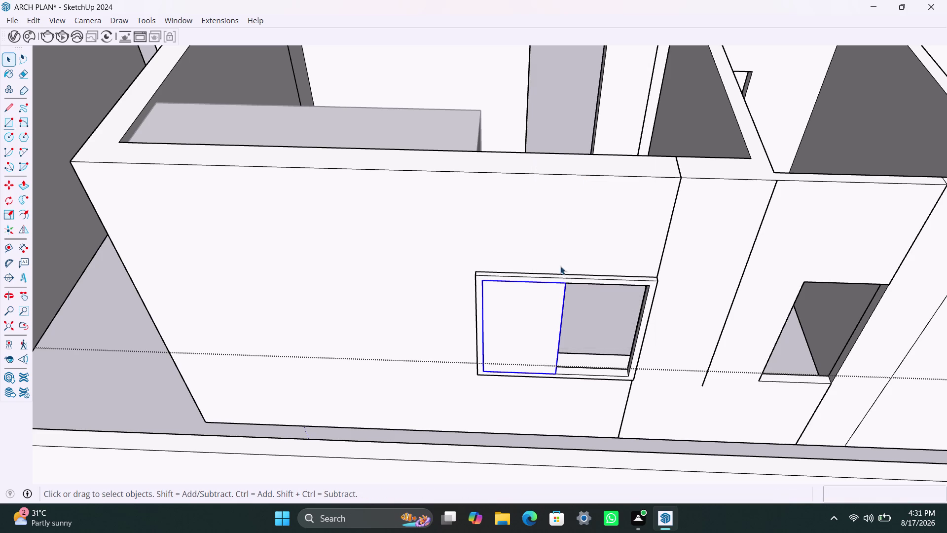
Push/Pull the left sash pane to 18 mm thick.
double_click(546, 310)
key(p)
click(546, 310)
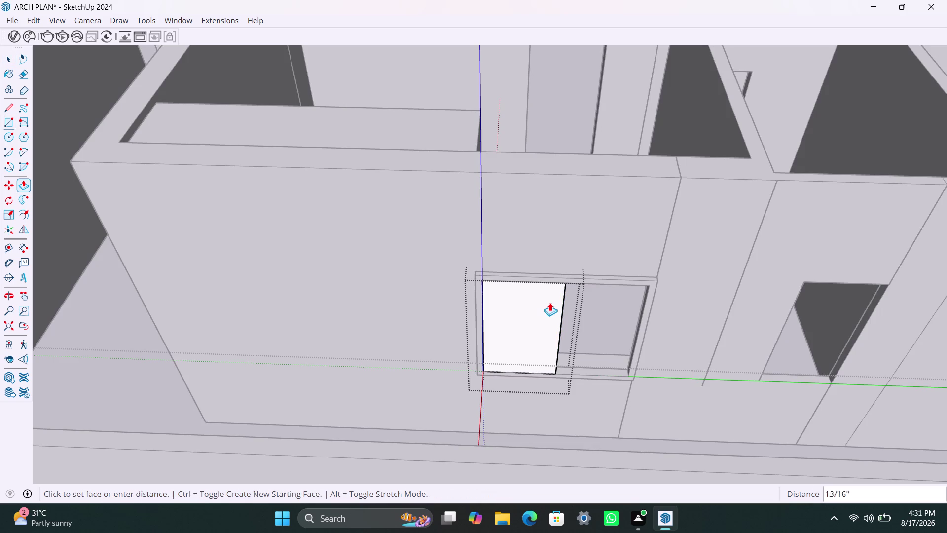
text(18mm)
key(Return)
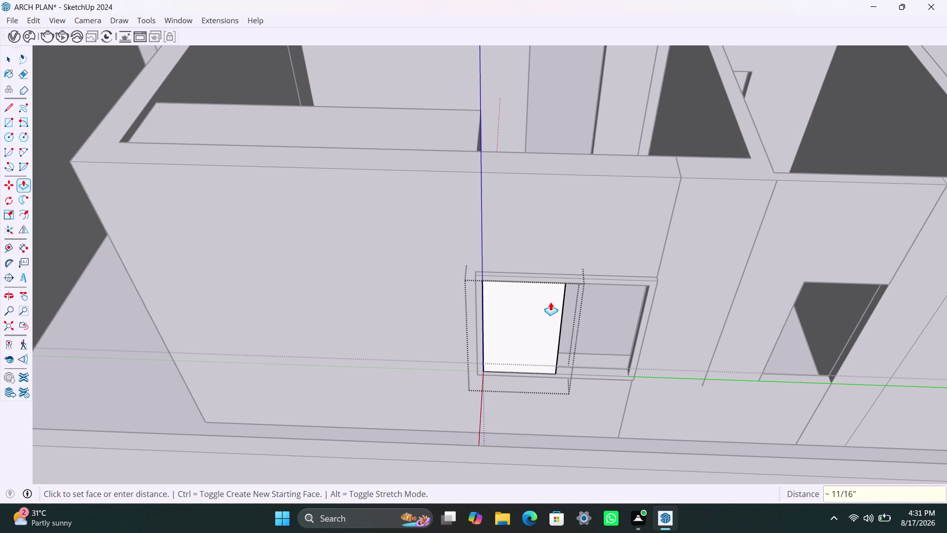
key(space)
Copy the 18 mm sash from its bottom corner into the opening's right half.
click(602, 427)
scroll(up, 3)
click(544, 365)
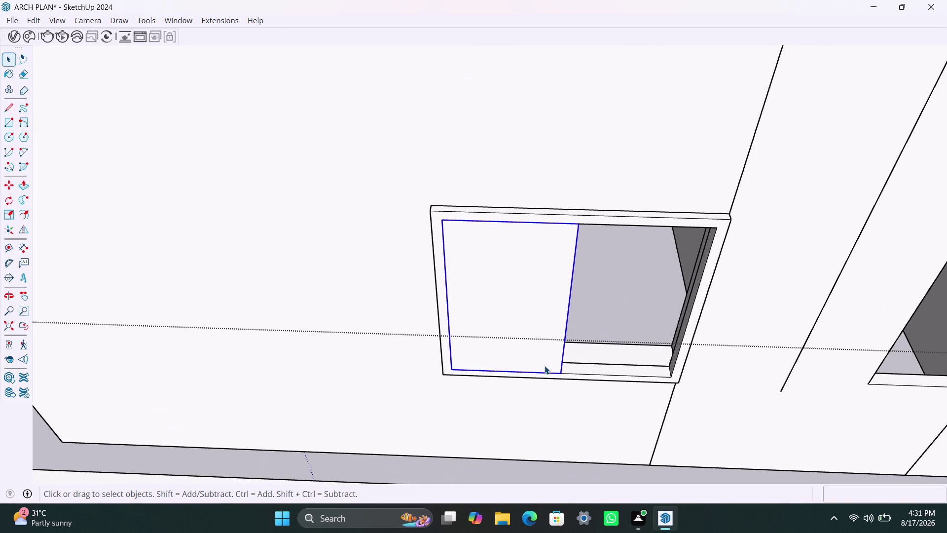
key(m)
click(560, 370)
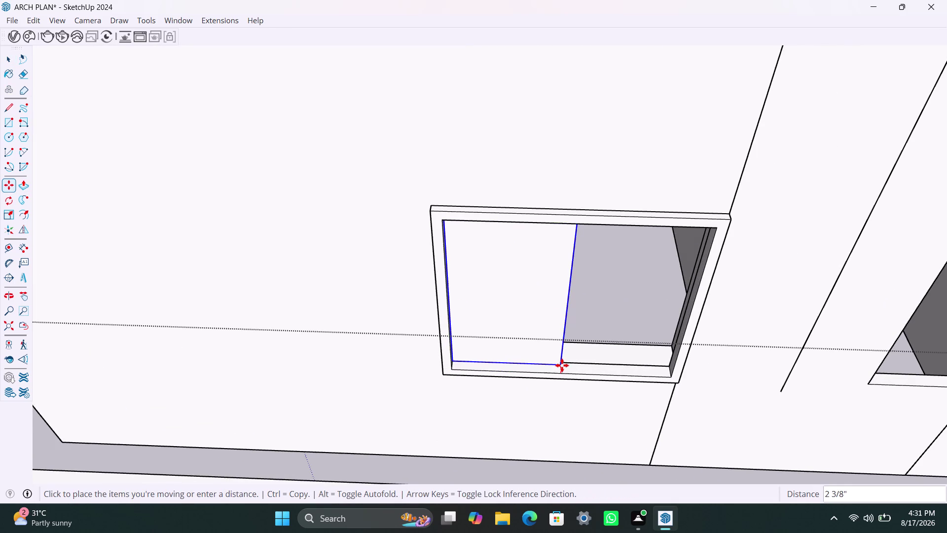
click(562, 365)
key(m)
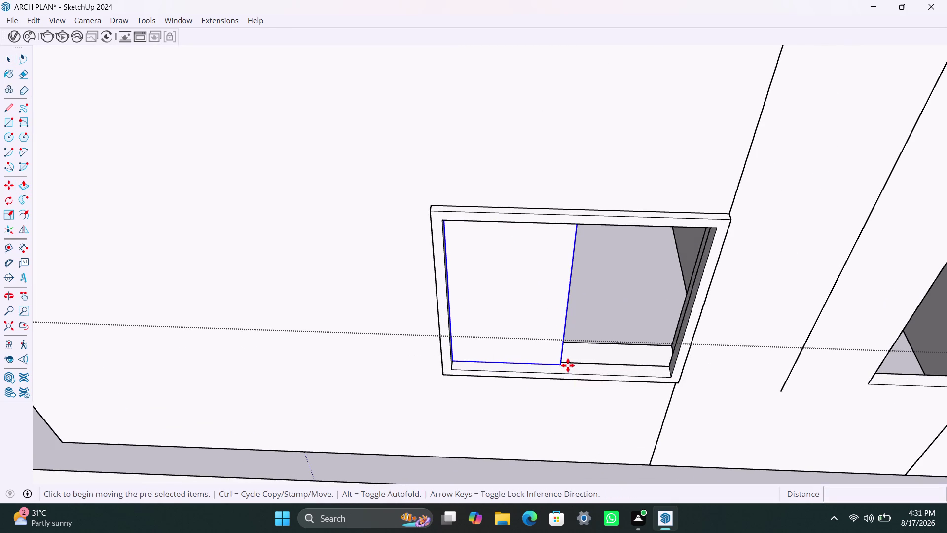
click(560, 363)
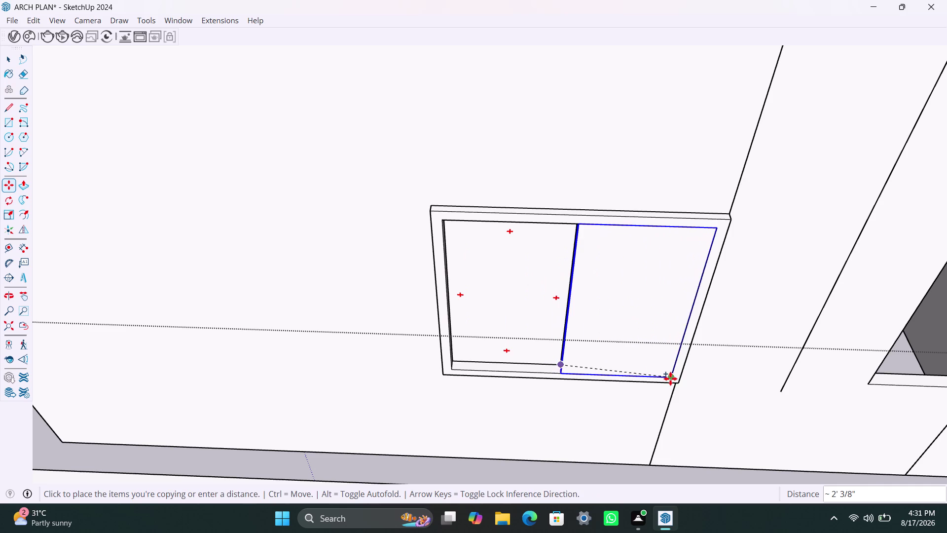
click(670, 378)
Inspect where the two sashes meet and along their bottom, then view the whole wall.
scroll(up, 3)
middle_drag(556, 379, 620, 397)
scroll(up, 3)
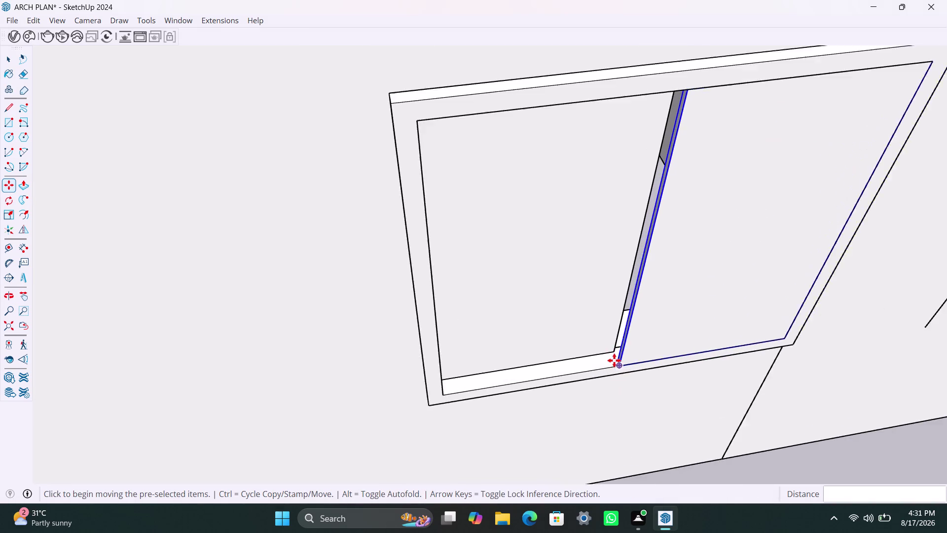
scroll(up, 3)
click(619, 359)
click(615, 344)
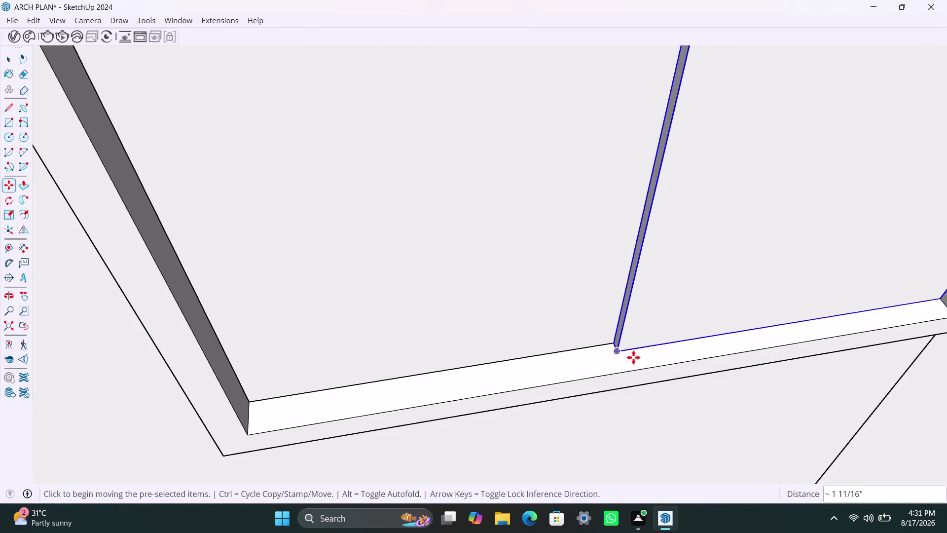
key(space)
scroll(down, 3)
middle_drag(633, 348, 561, 334)
scroll(down, 3)
middle_drag(662, 341, 481, 307)
scroll(down, 3)
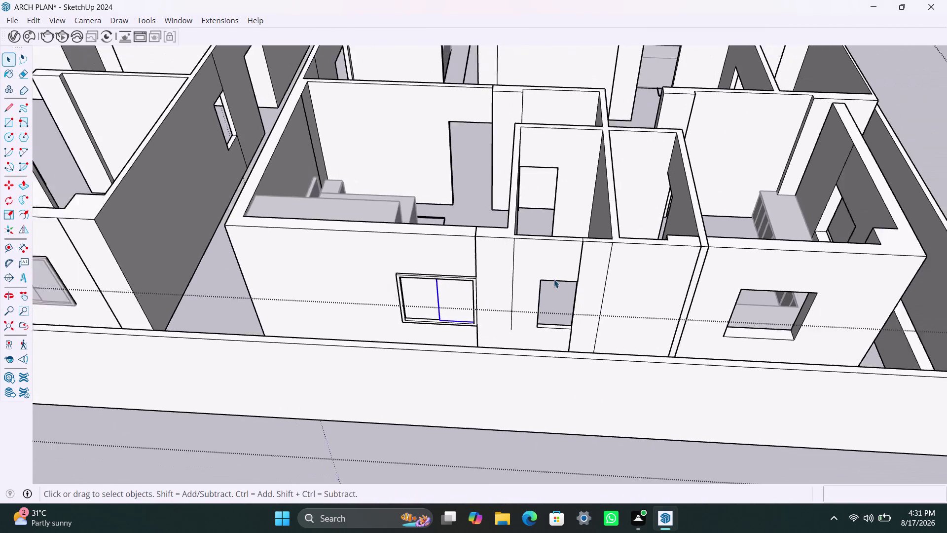
Orbit and zoom in on the wall beside the two-sash window.
middle_drag(555, 280, 552, 435)
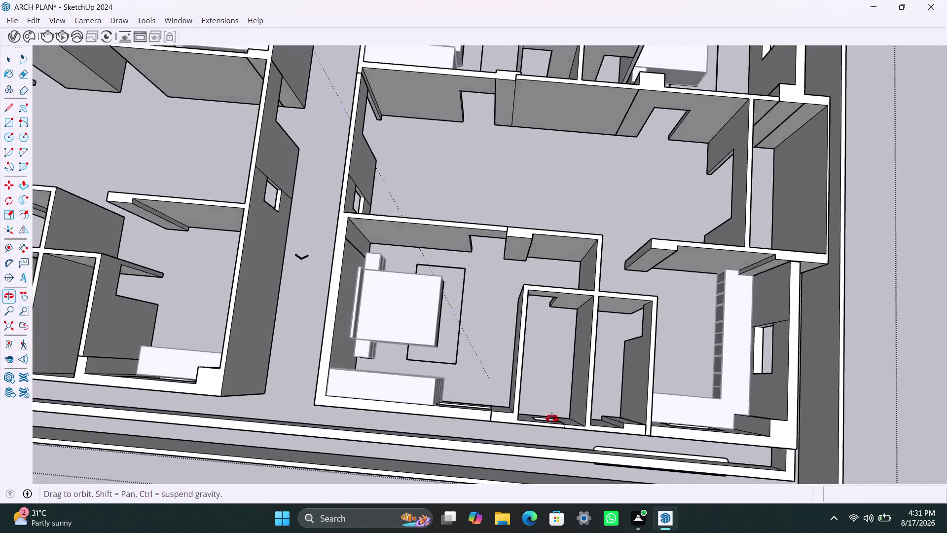
middle_drag(552, 435, 547, 301)
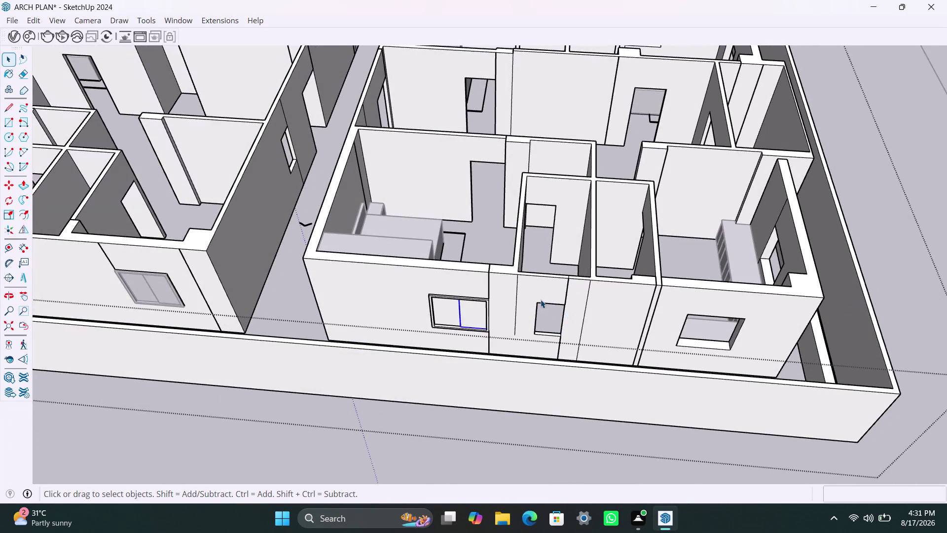
scroll(up, 3)
middle_drag(558, 344, 554, 323)
scroll(up, 3)
scroll(up, 3)
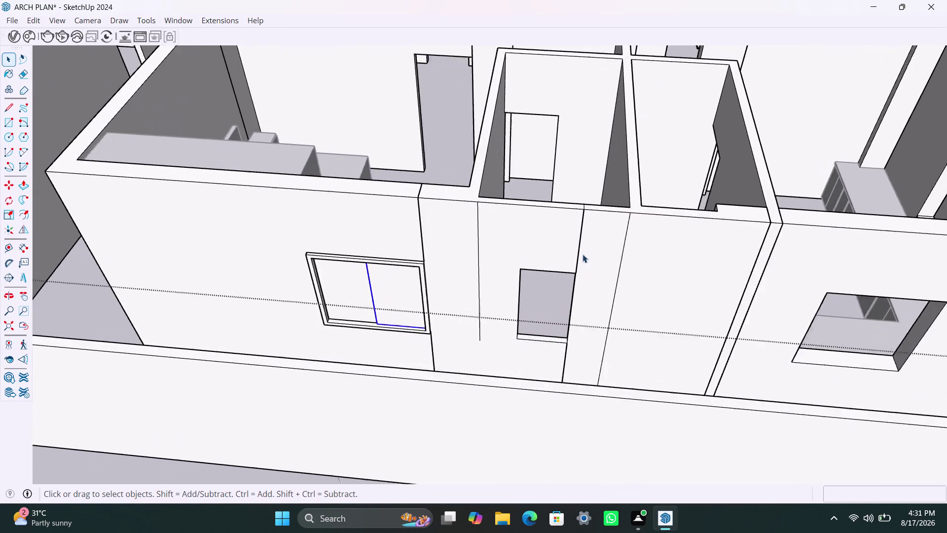
scroll(up, 3)
middle_drag(571, 254, 585, 248)
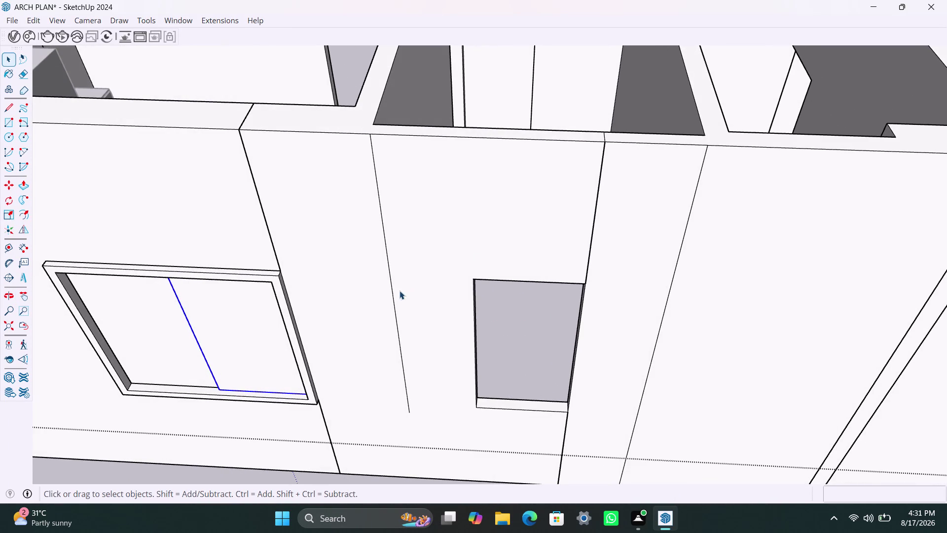
Delete the stray vertical seam on the wall, undo it, and select the wall face.
click(395, 296)
click(395, 299)
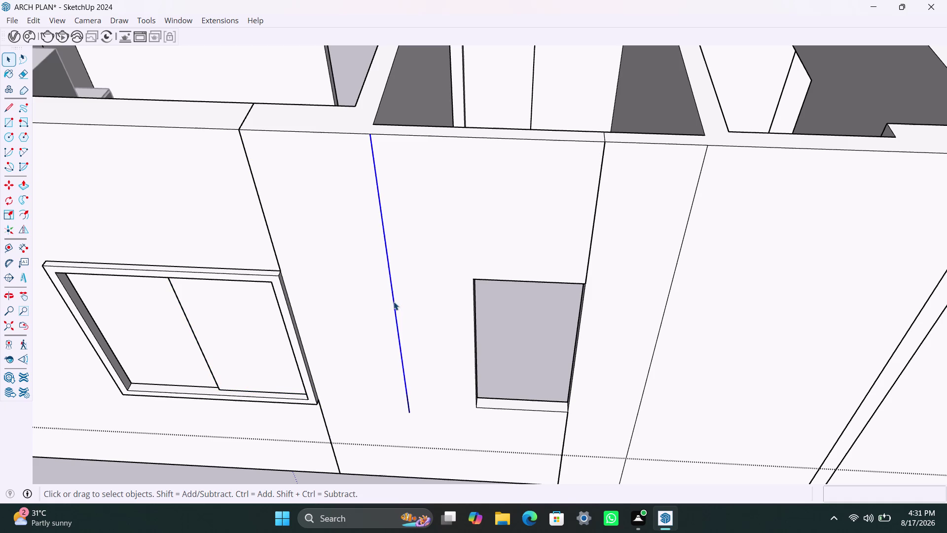
key(Delete)
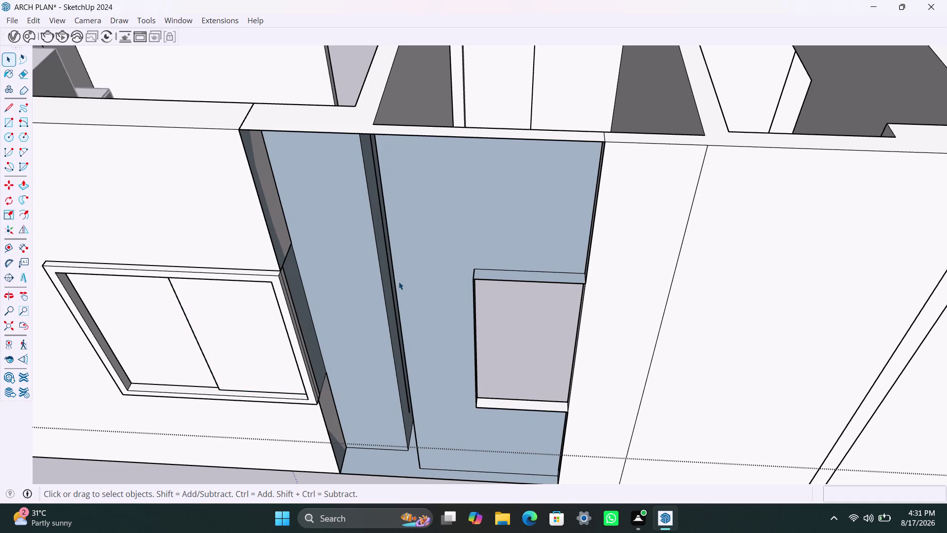
key(ctrl+z)
click(399, 321)
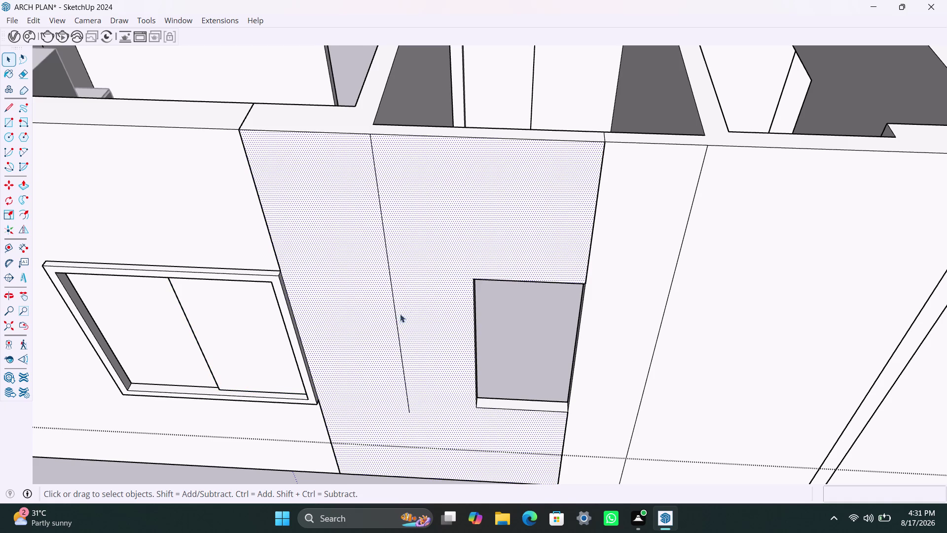
Orbit around the wall junction and select its wall surface.
scroll(down, 3)
scroll(up, 3)
middle_drag(402, 211, 443, 229)
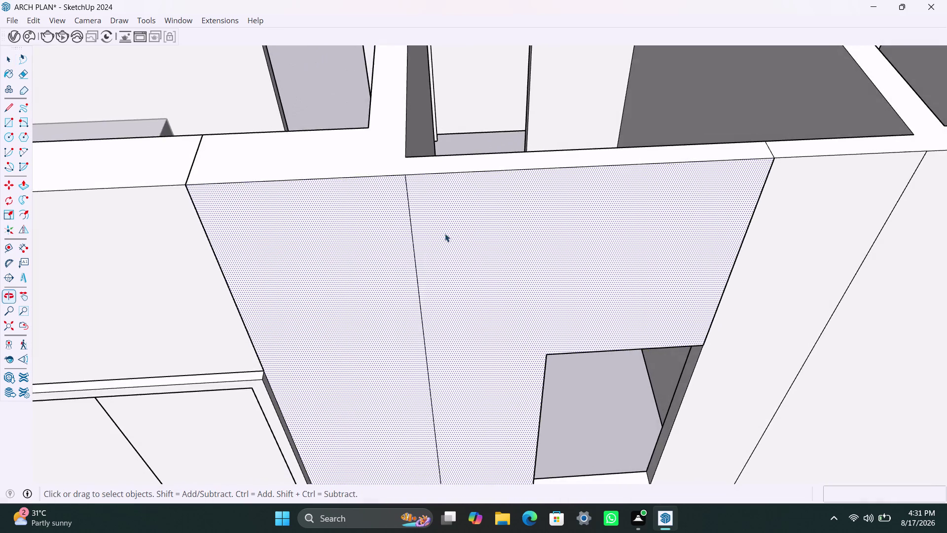
scroll(up, 3)
middle_drag(448, 222, 513, 258)
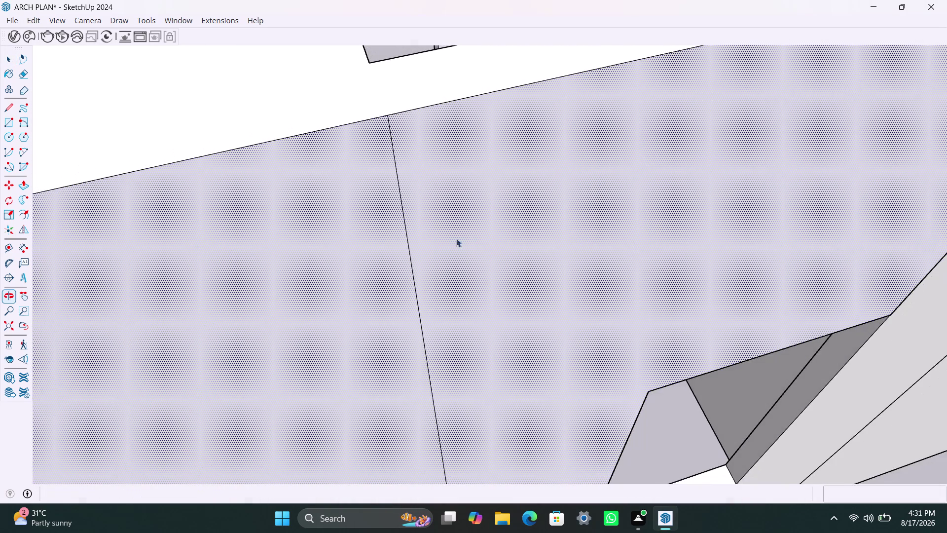
click(460, 199)
scroll(up, 3)
scroll(up, 3)
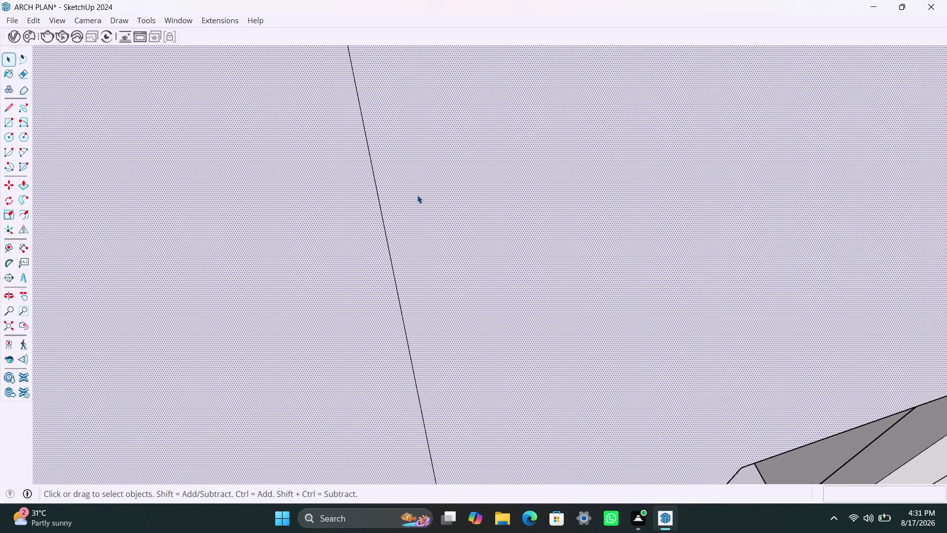
middle_drag(417, 195, 397, 238)
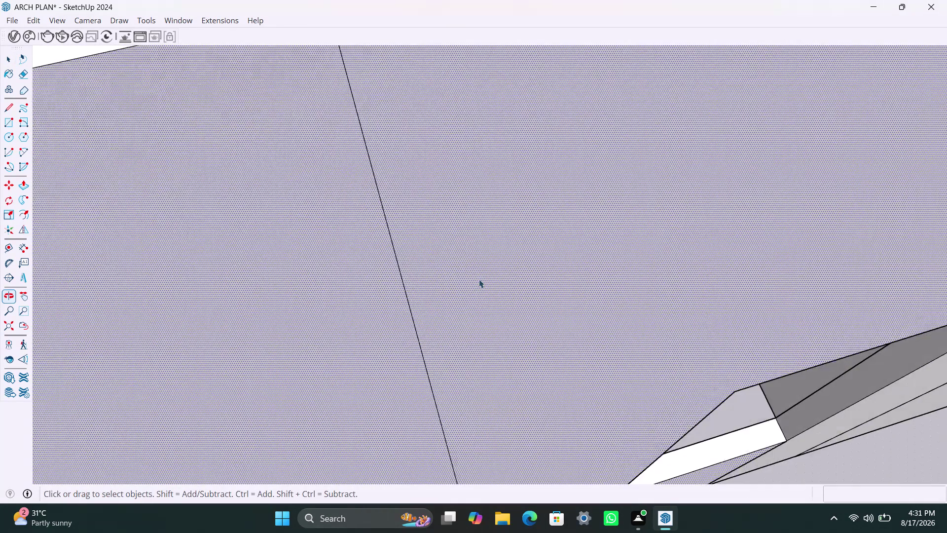
scroll(down, 3)
middle_drag(566, 335, 448, 248)
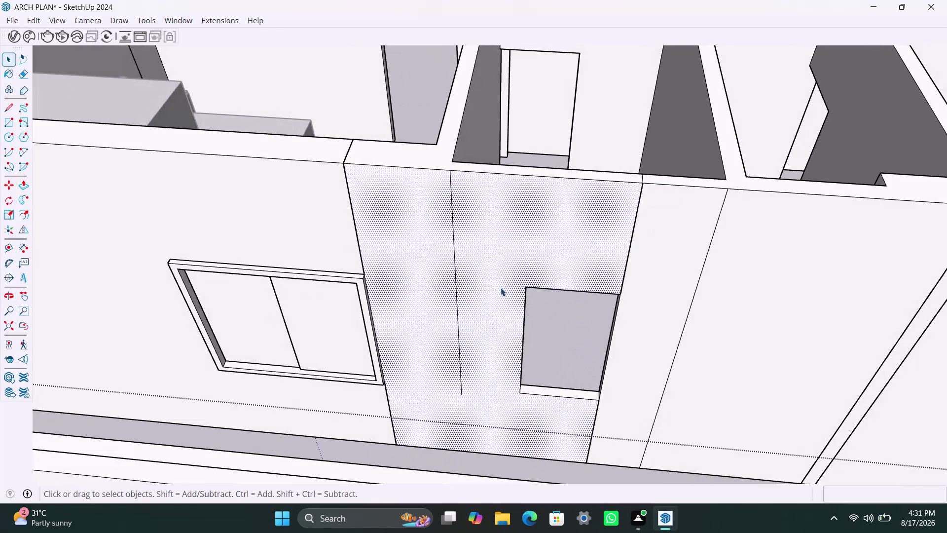
scroll(up, 3)
Push/Pull the wall end face to extend it toward the junction.
click(369, 147)
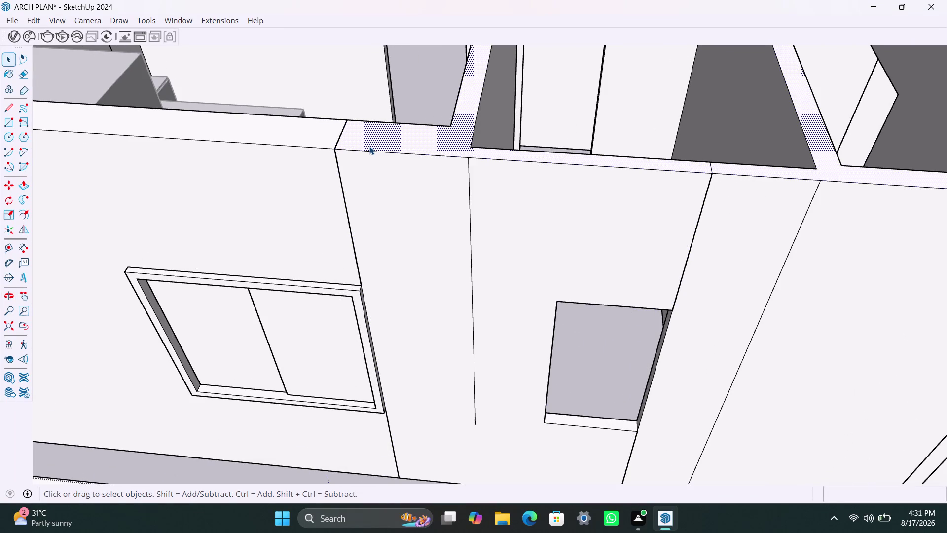
key(p)
click(370, 145)
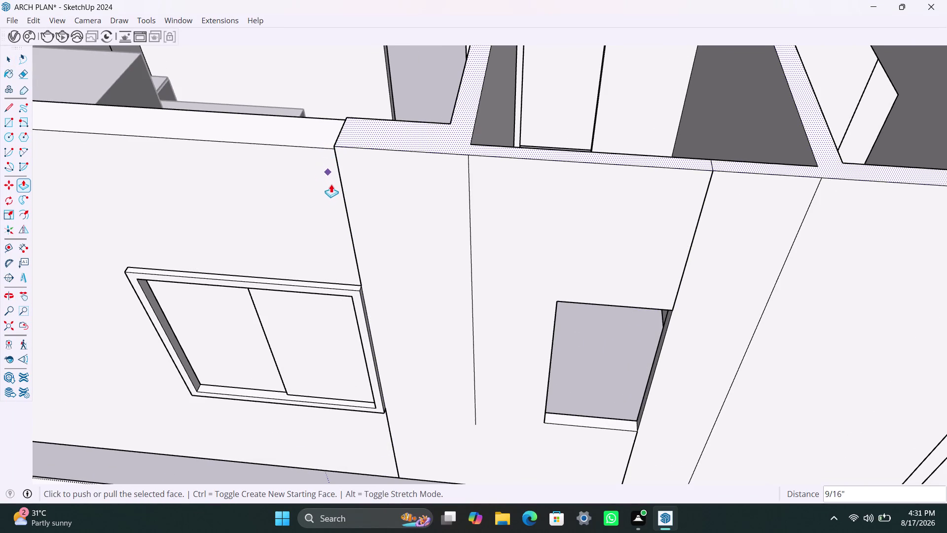
click(314, 147)
scroll(up, 3)
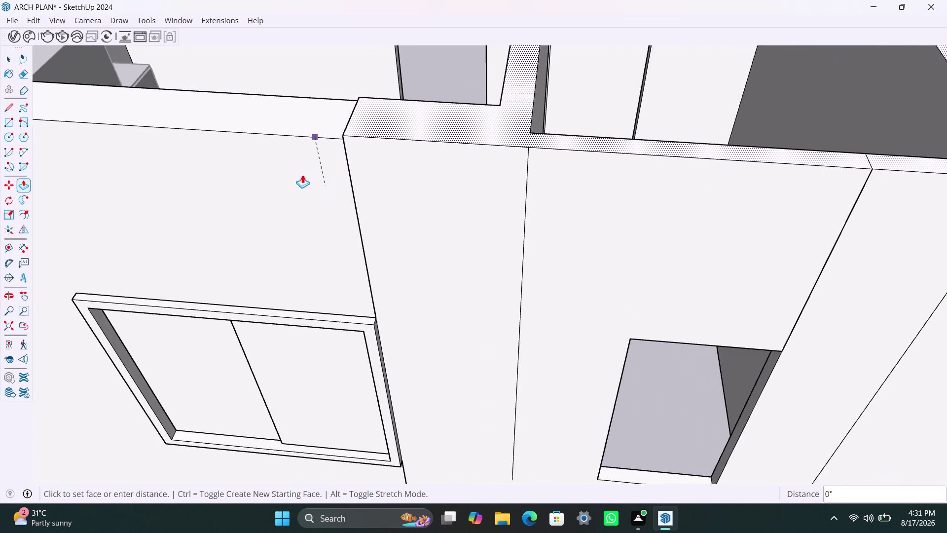
middle_drag(302, 174, 472, 184)
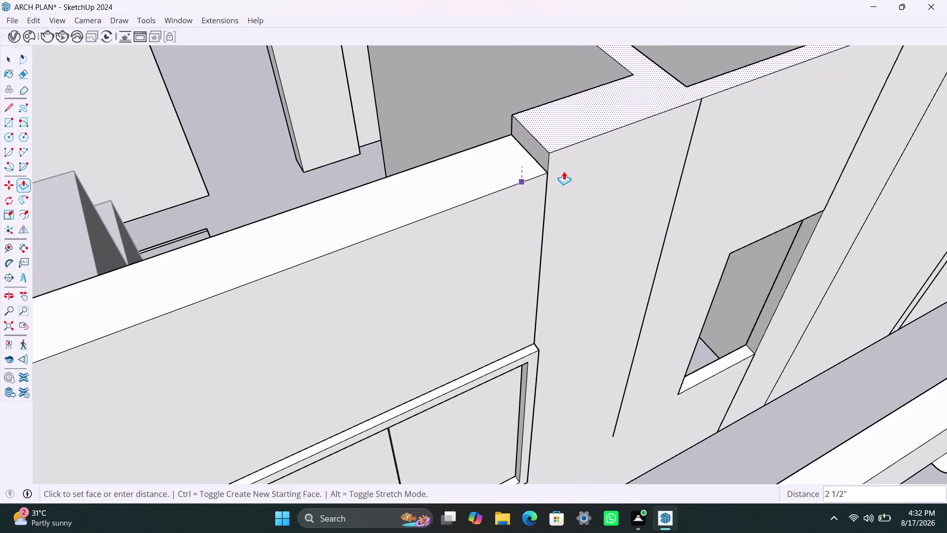
click(477, 207)
key(space)
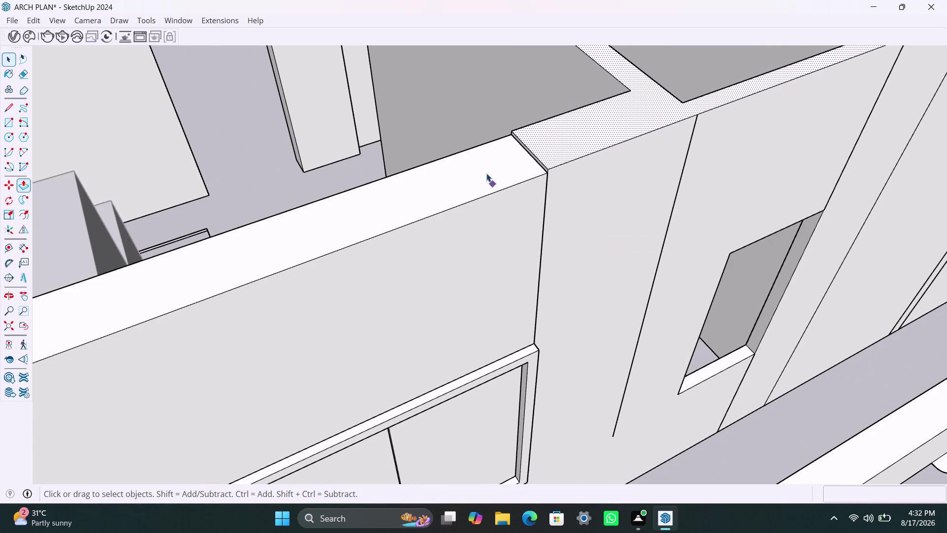
Push the thin sliver face at the junction corner.
scroll(up, 3)
middle_drag(522, 173, 555, 171)
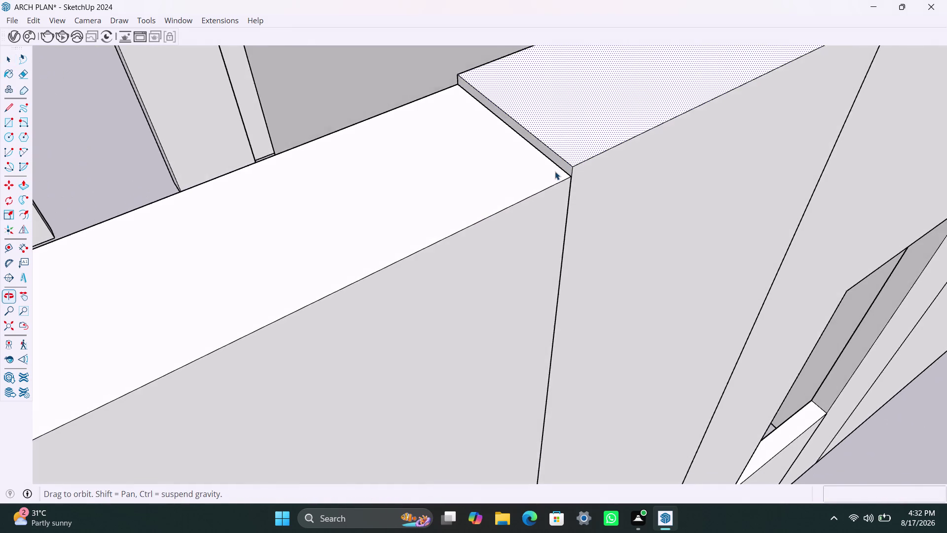
click(563, 166)
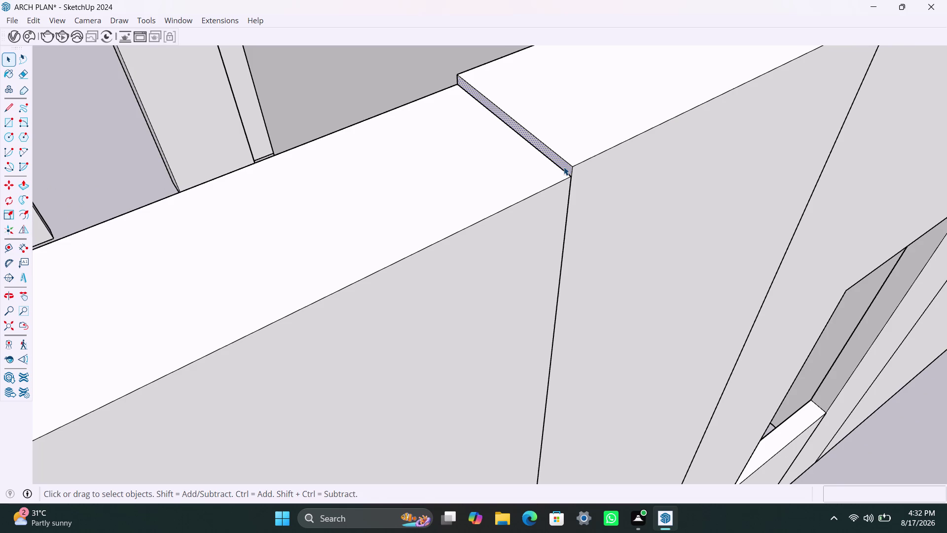
key(p)
click(563, 167)
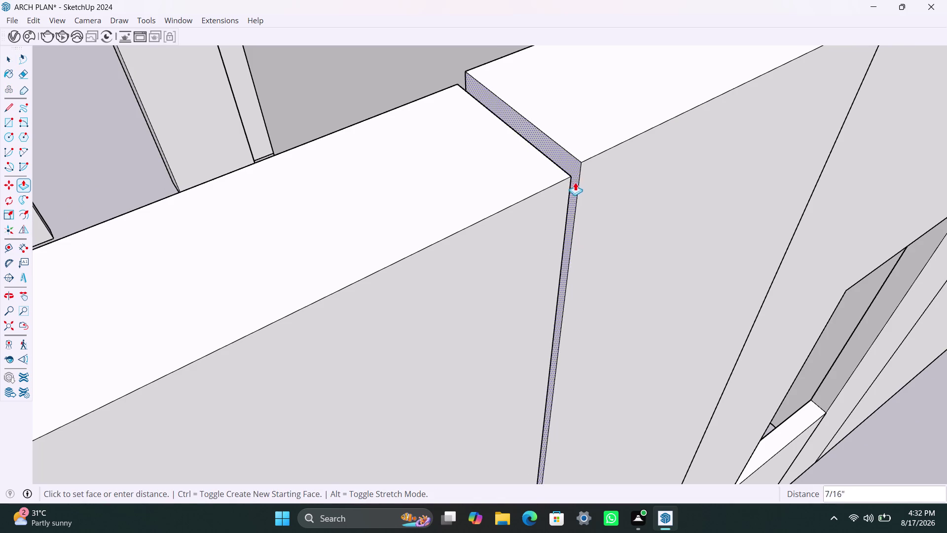
click(571, 190)
key(space)
Pull the adjoining wall's top face flush with the wall top.
click(569, 138)
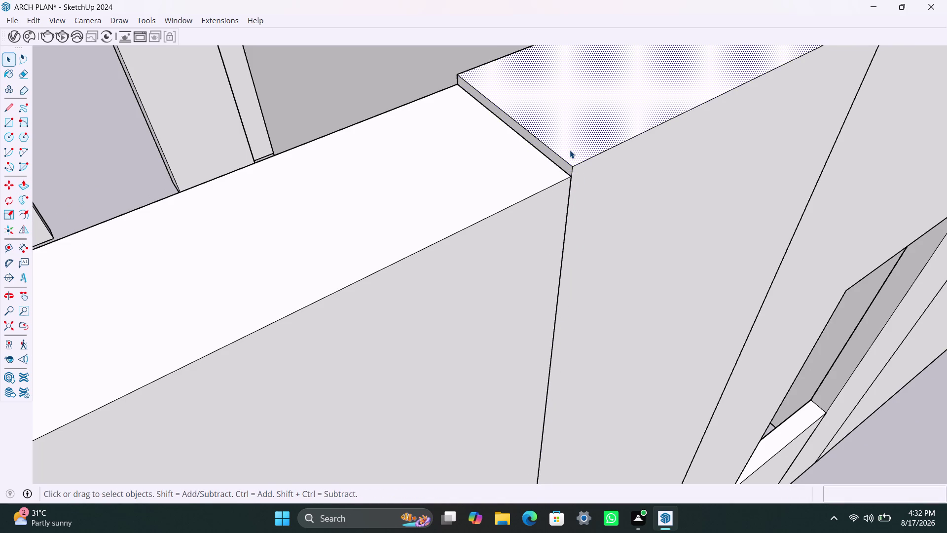
key(p)
click(569, 150)
click(568, 147)
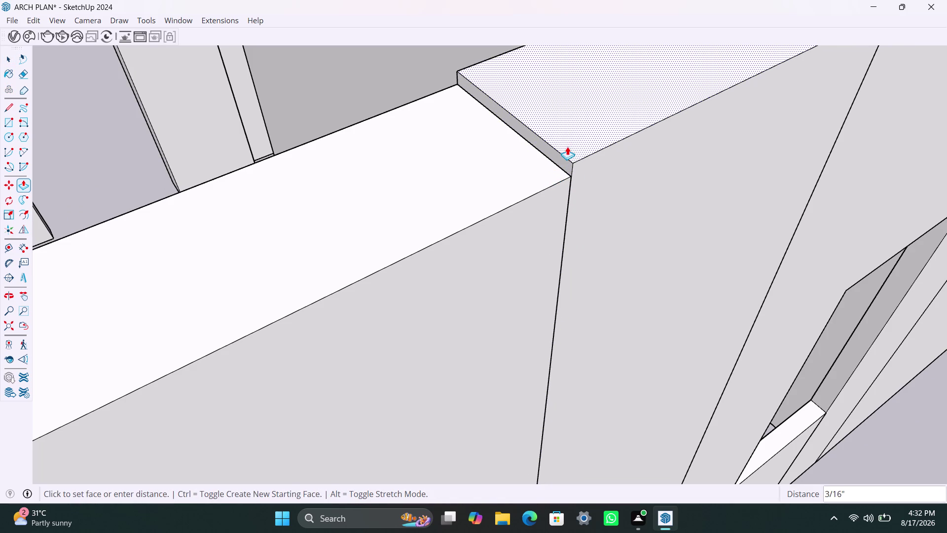
click(447, 80)
scroll(down, 3)
scroll(down, 3)
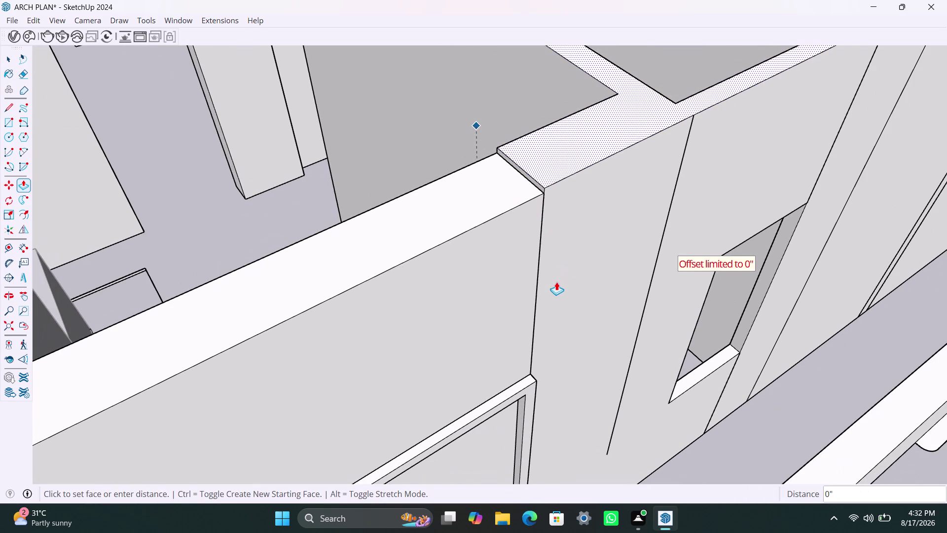
click(556, 282)
key(space)
Orbit out and triple-click to select all the connected wall geometry.
scroll(down, 3)
middle_drag(560, 209, 521, 209)
click(501, 197)
triple_click(499, 196)
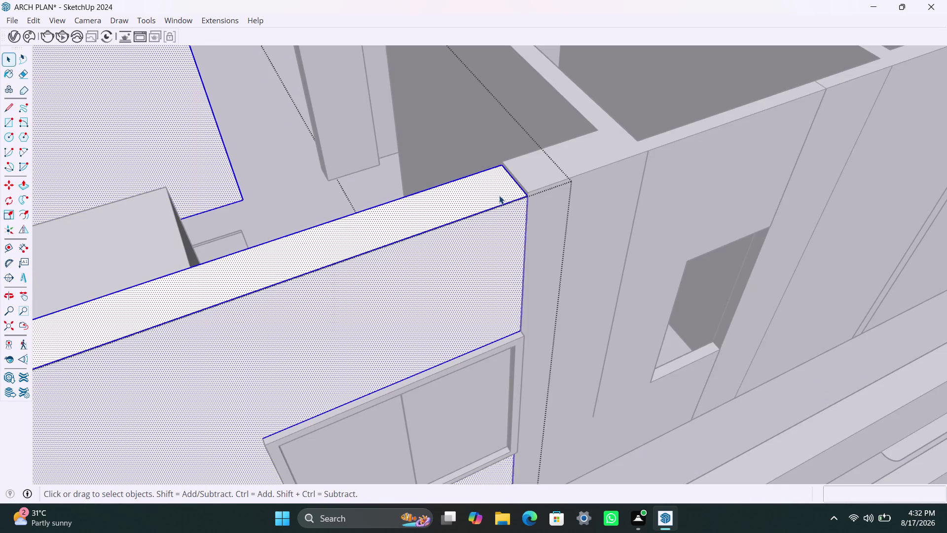
Push/Pull the wall end face at the junction, then clear the selection.
key(p)
click(499, 195)
click(530, 183)
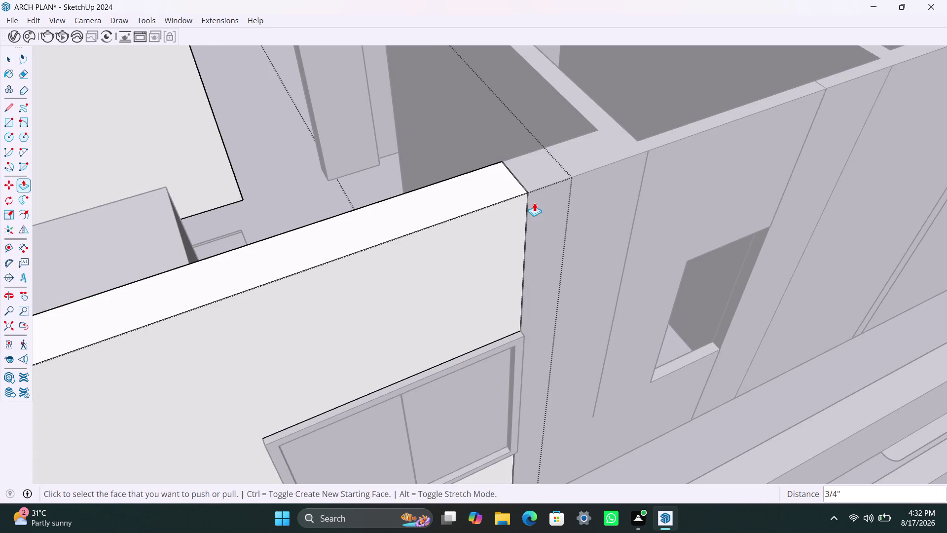
key(space)
click(536, 202)
scroll(up, 3)
click(569, 182)
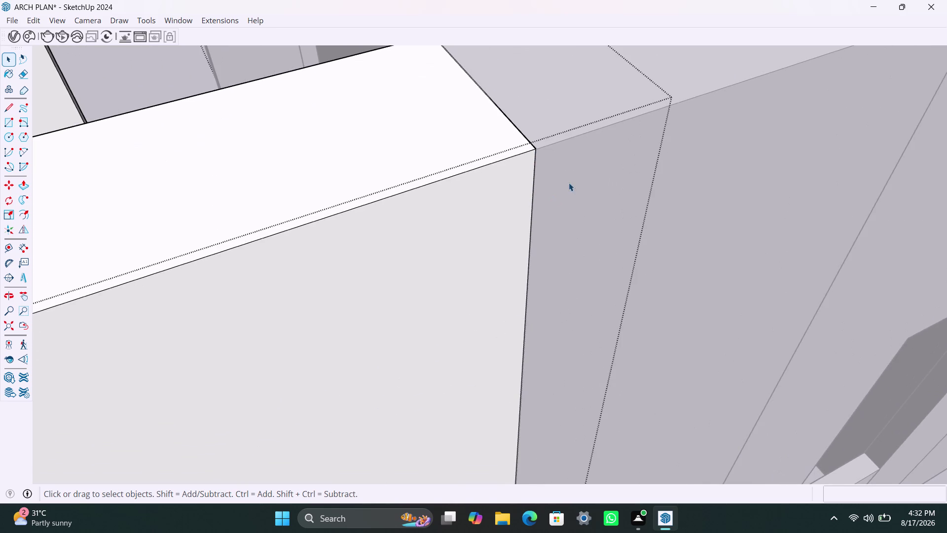
click(703, 190)
scroll(up, 3)
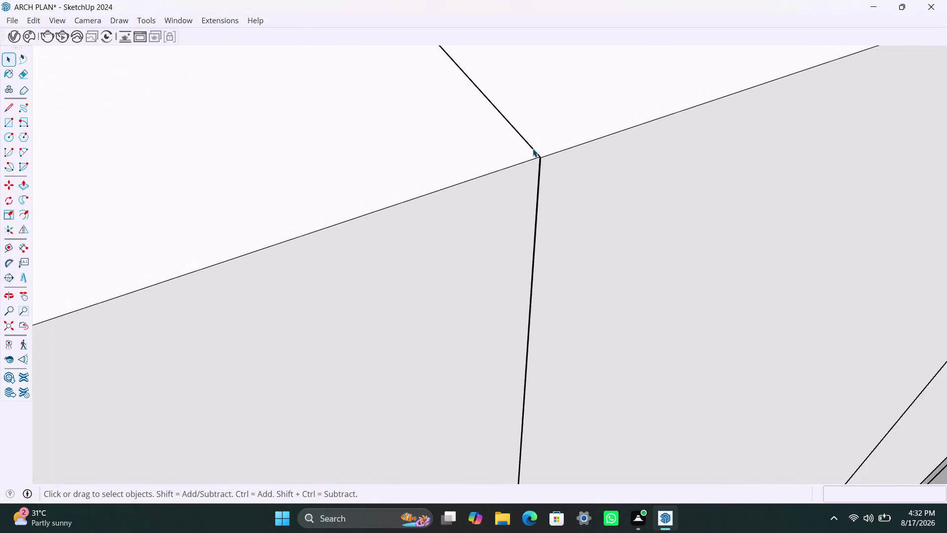
scroll(up, 3)
Push the thin sliver at the junction flush with the wall.
double_click(564, 171)
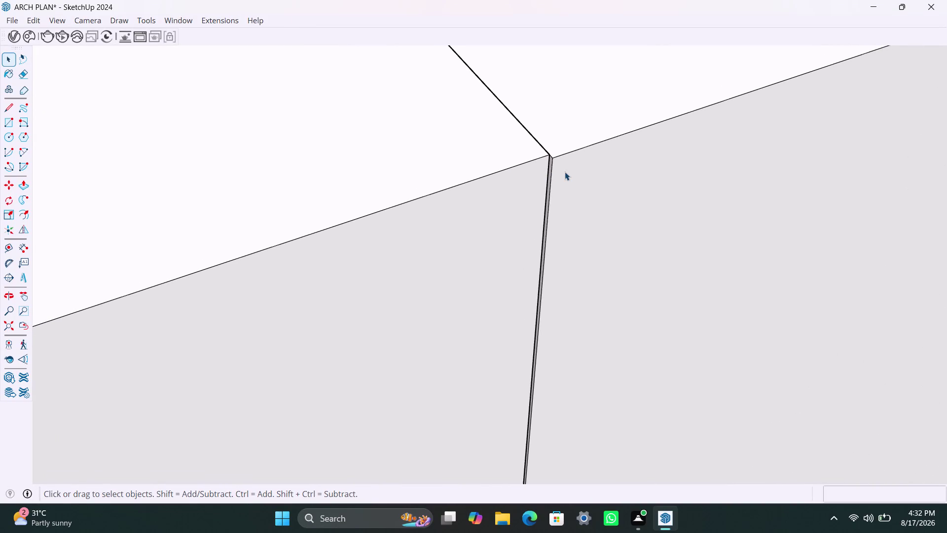
key(p)
click(565, 173)
click(543, 182)
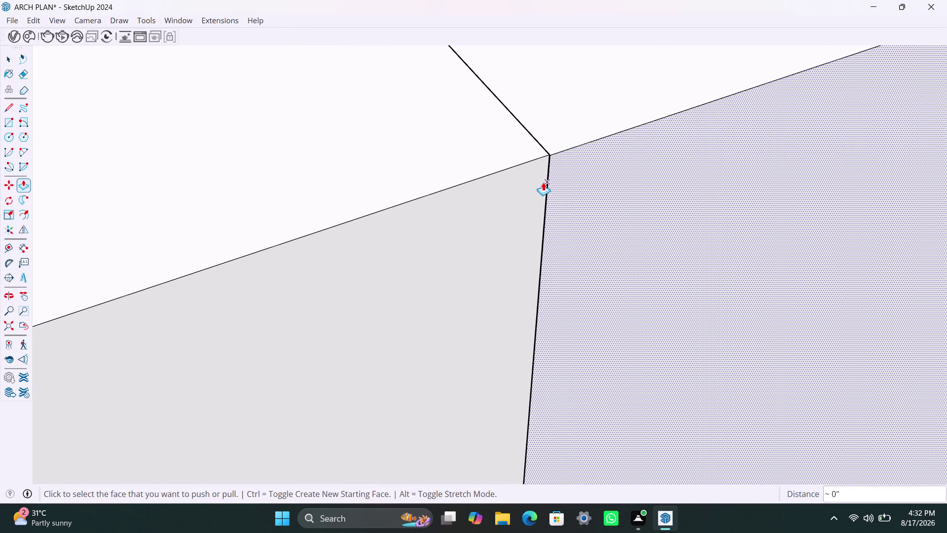
key(space)
Delete the leftover junction edge and orbit out to check it.
scroll(up, 3)
click(544, 197)
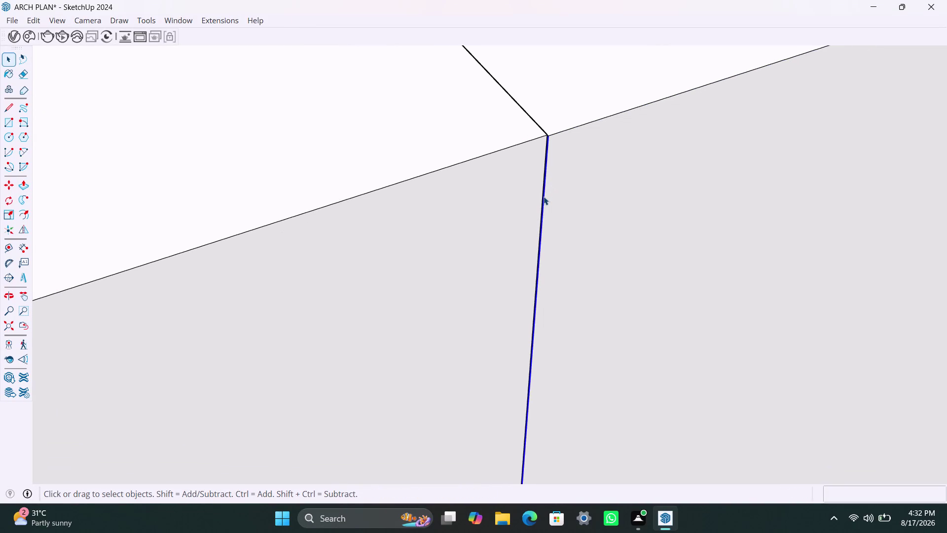
key(Delete)
scroll(down, 3)
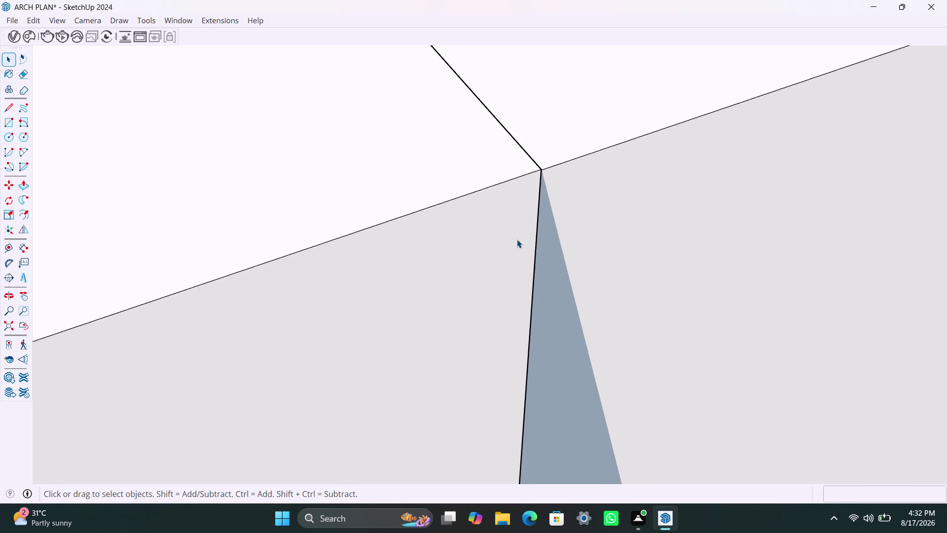
scroll(down, 3)
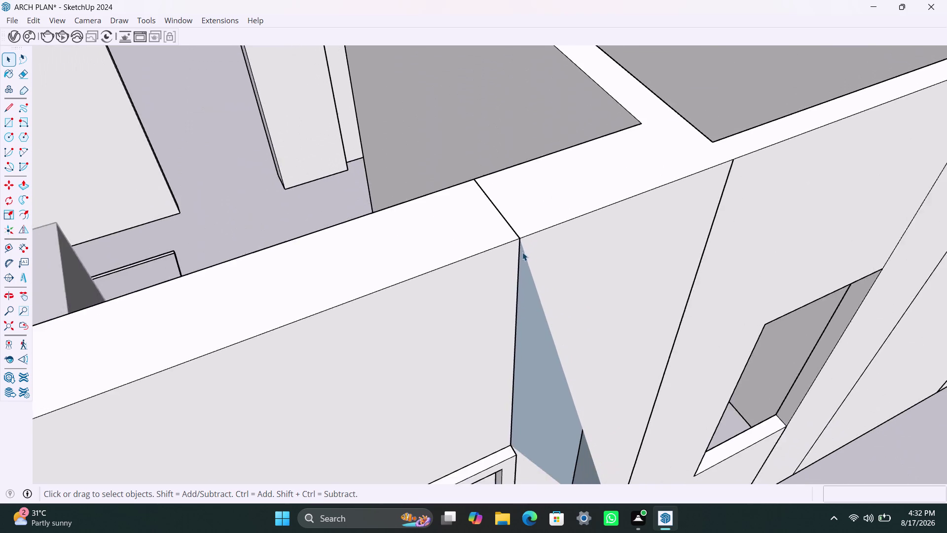
scroll(down, 3)
scroll(down, 3)
middle_drag(538, 328, 373, 223)
Undo twice to clear the stray triangular face, then zoom out.
key(ctrl+z)
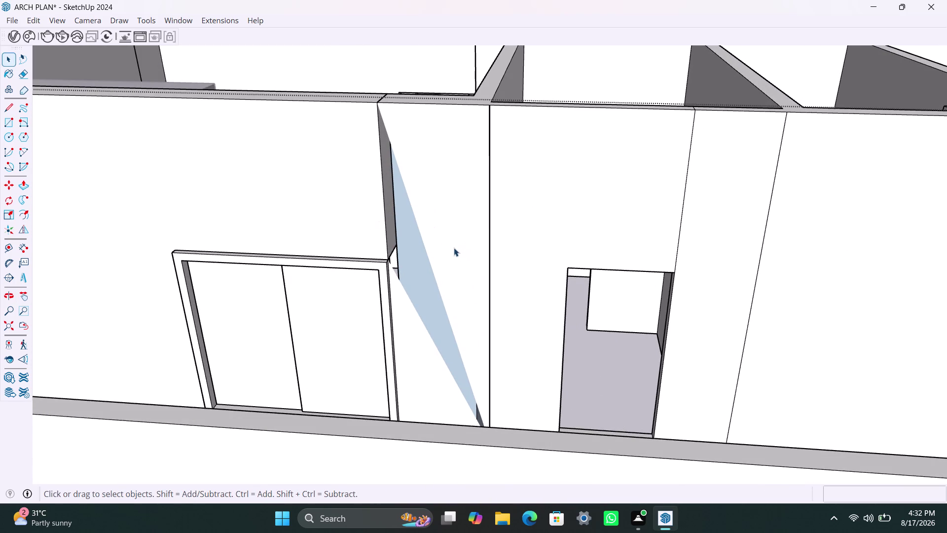
key(ctrl+z)
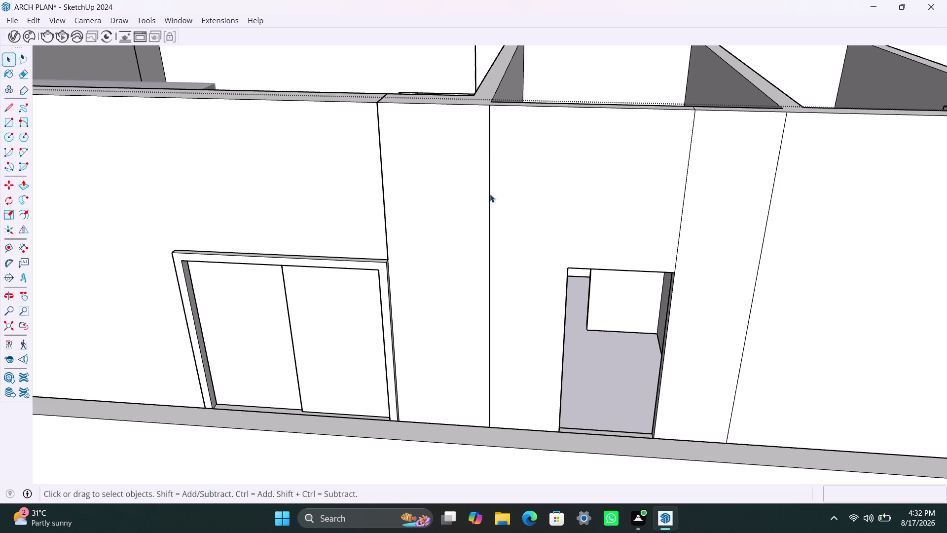
scroll(down, 3)
scroll(down, 3)
scroll(down, 3)
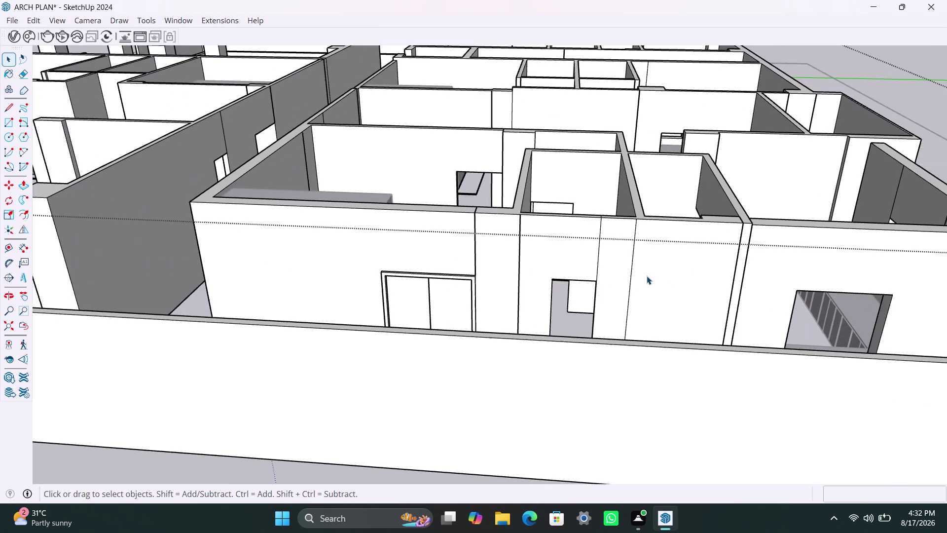
Zoom in on the next wall junction and Push/Pull the thin sliver face there.
scroll(up, 3)
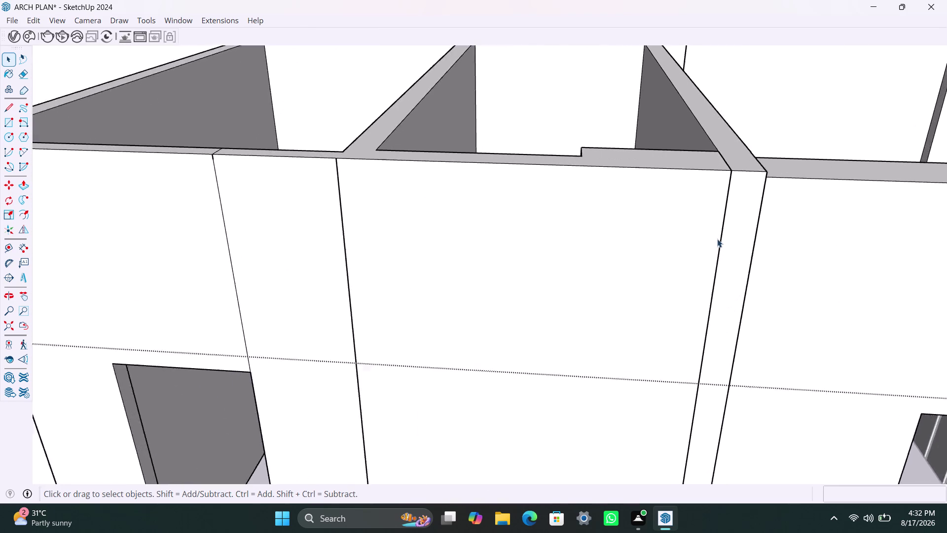
middle_drag(717, 239, 575, 272)
scroll(up, 3)
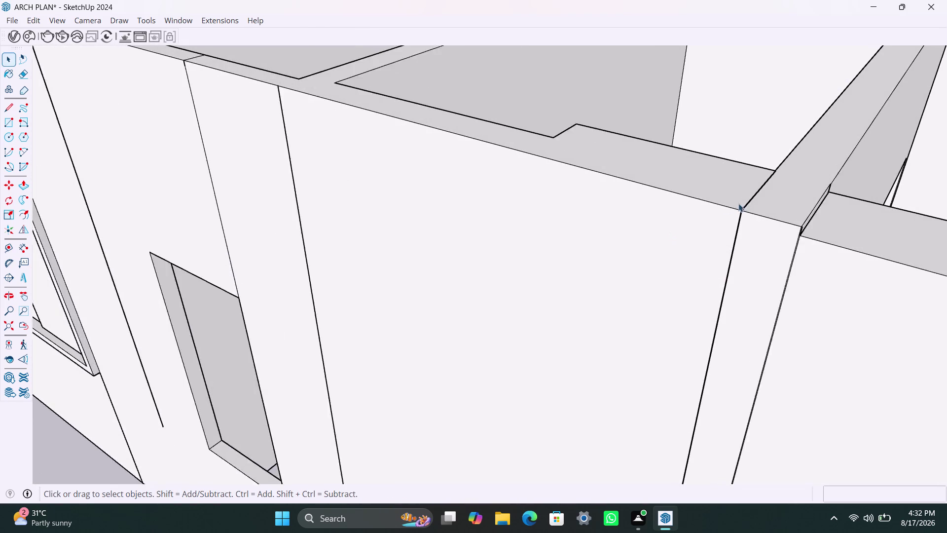
scroll(up, 3)
scroll(up, 3)
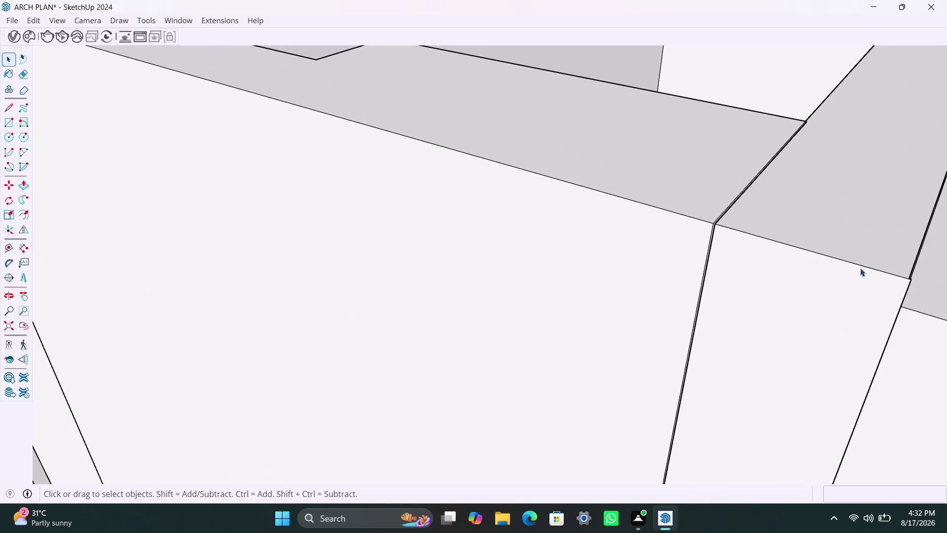
middle_drag(849, 281, 840, 281)
scroll(up, 3)
scroll(up, 3)
scroll(up, 3)
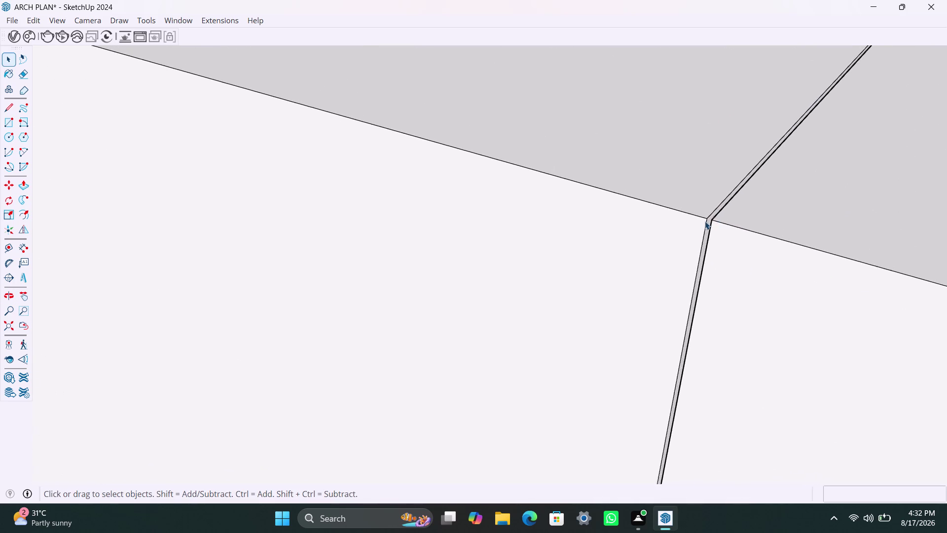
scroll(up, 3)
click(705, 232)
click(708, 234)
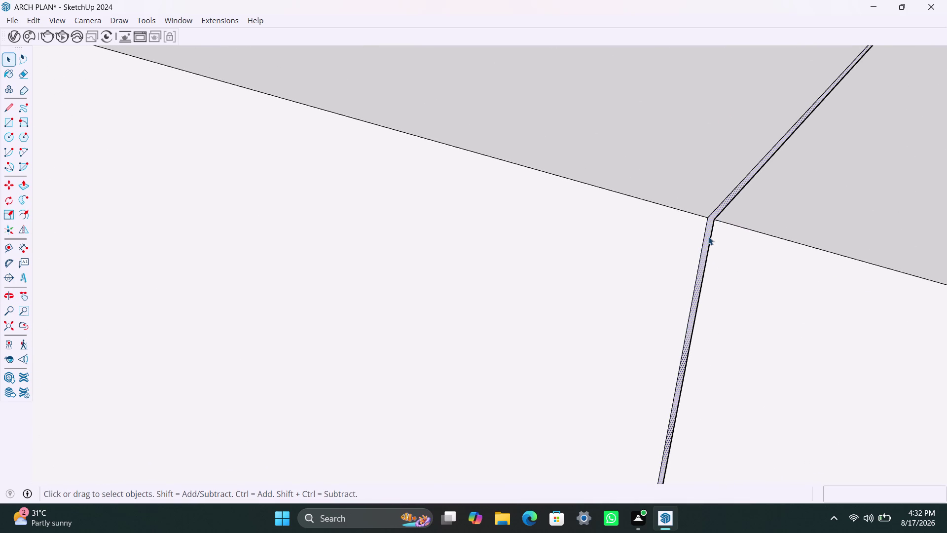
key(p)
click(705, 236)
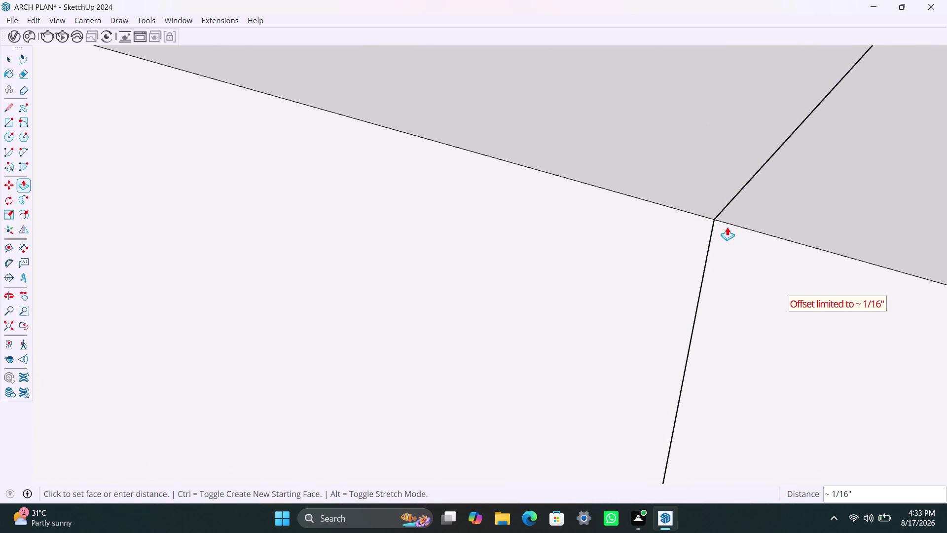
click(727, 227)
Delete the edge running down from the junction.
key(space)
click(705, 265)
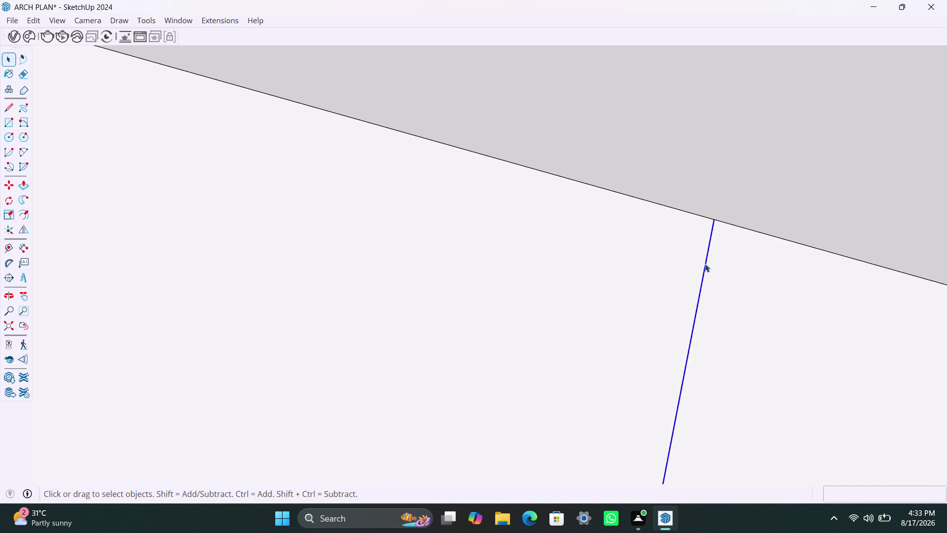
key(Delete)
scroll(down, 3)
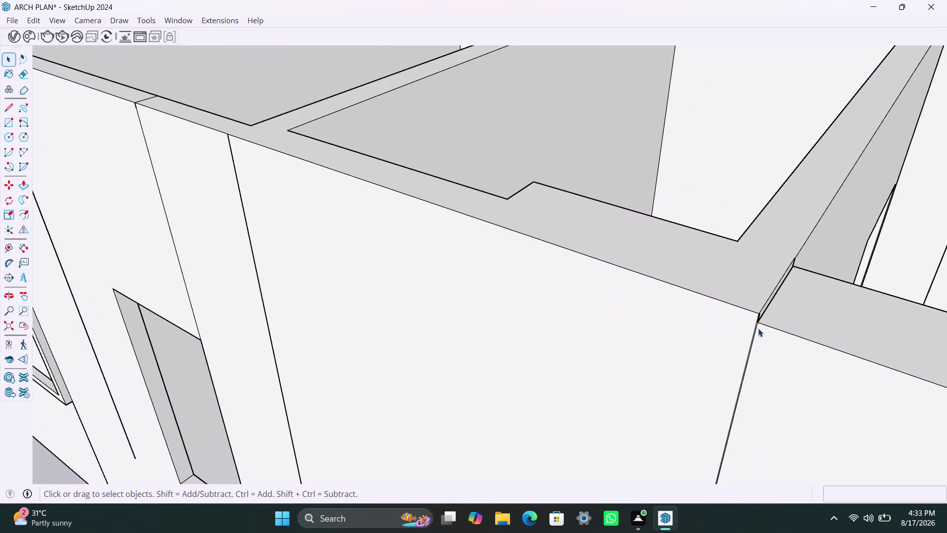
scroll(up, 3)
scroll(up, 3)
click(761, 331)
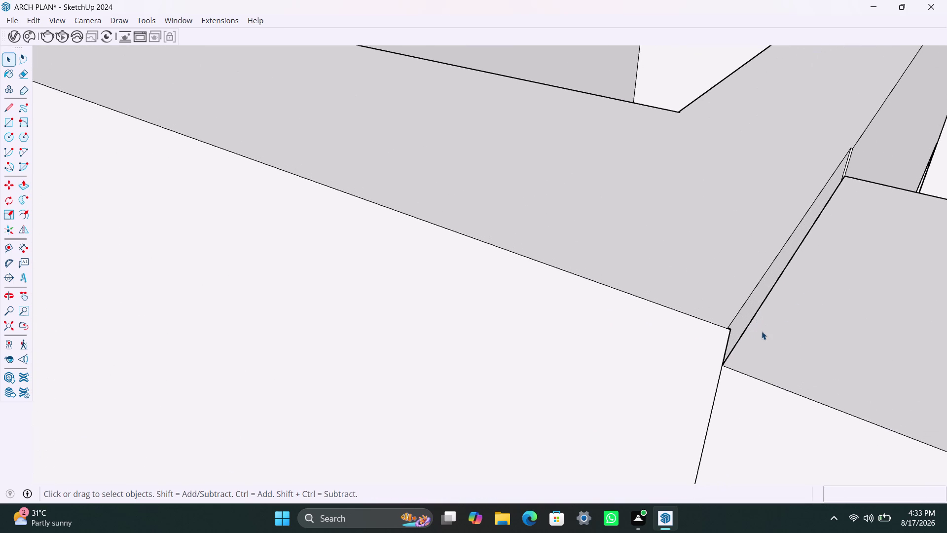
Push the wall face beside the junction, then try deleting the sliver's edge and undo.
key(p)
click(767, 327)
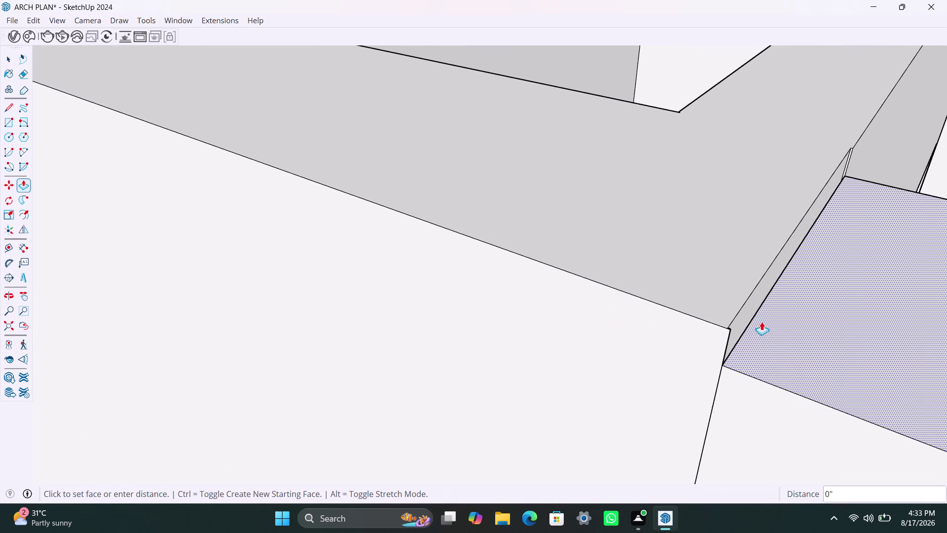
click(732, 306)
key(space)
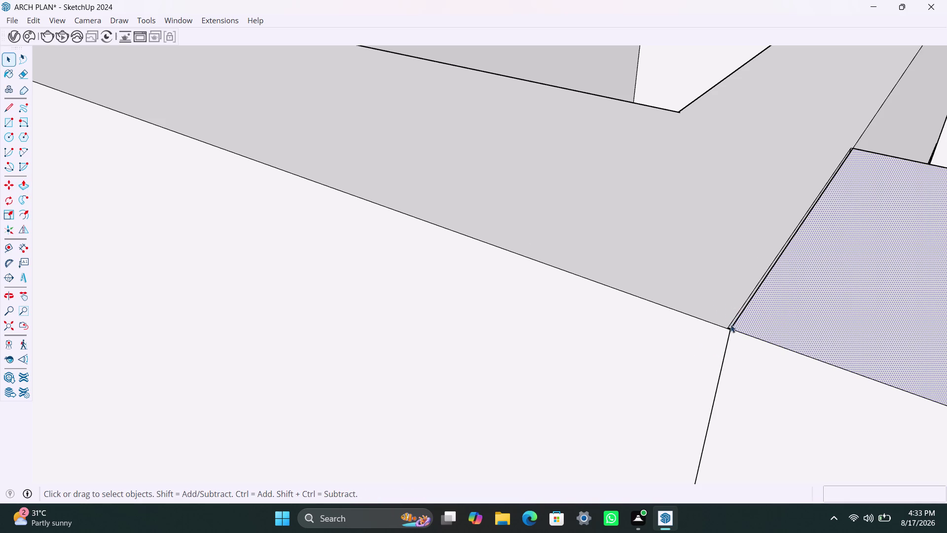
scroll(up, 3)
click(734, 327)
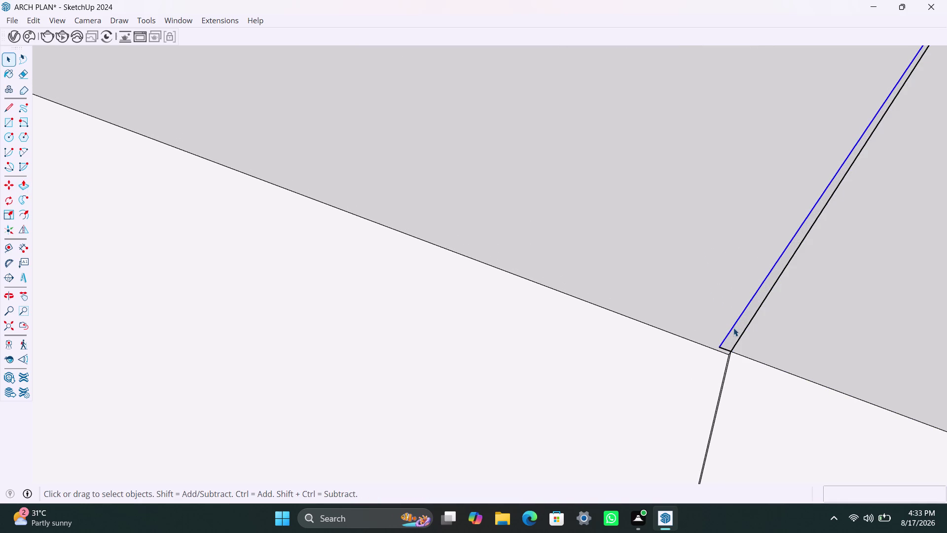
key(Delete)
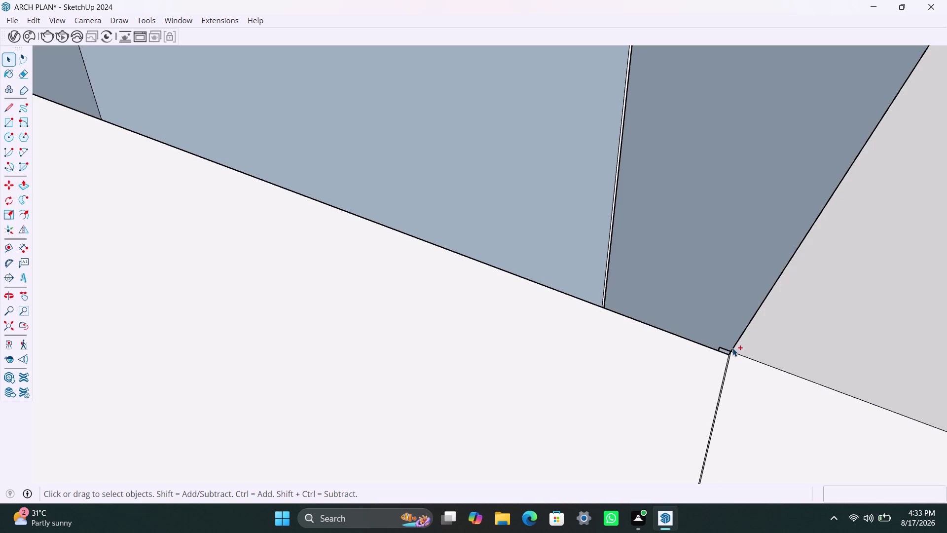
key(ctrl+z)
Select the thin strip below the junction and try pulling it, then cancel the pull.
scroll(up, 3)
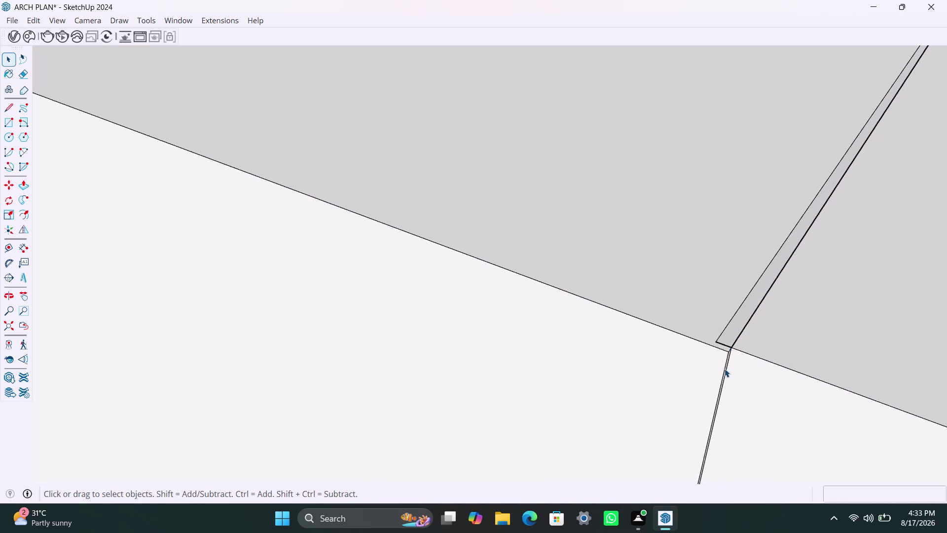
scroll(up, 3)
click(729, 353)
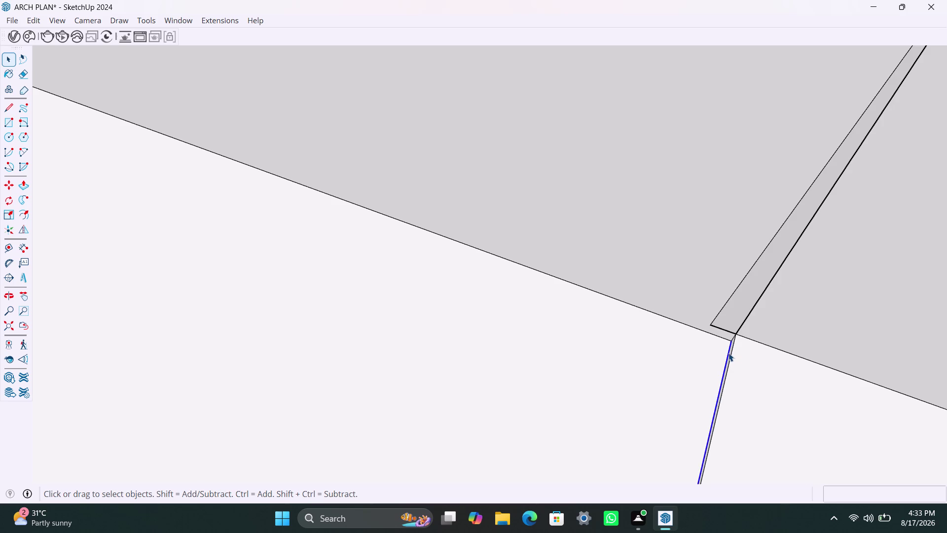
scroll(up, 3)
click(731, 350)
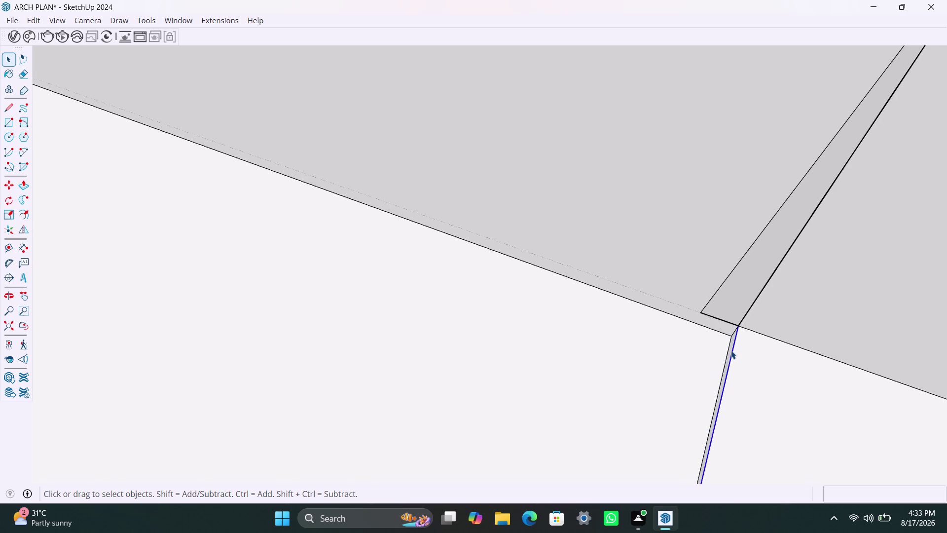
click(731, 348)
click(730, 347)
scroll(up, 3)
click(732, 341)
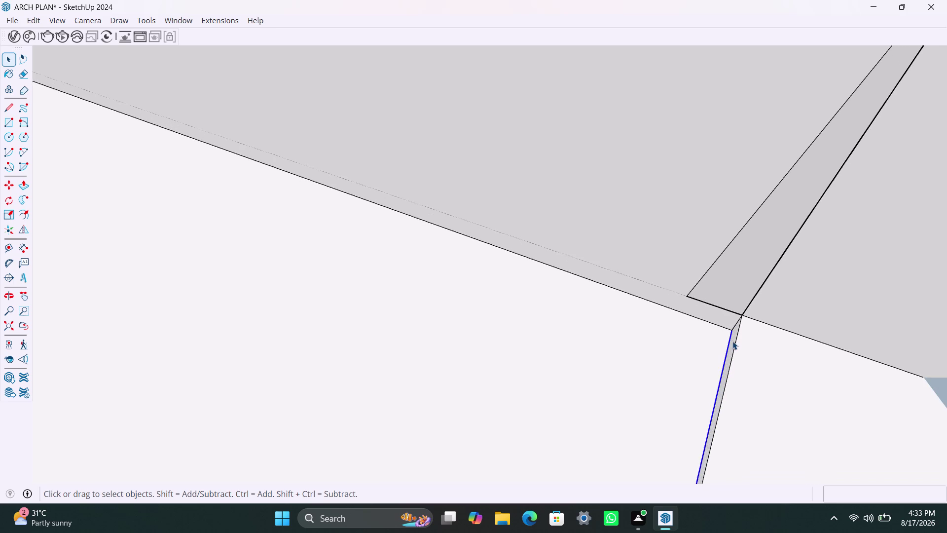
key(p)
click(733, 341)
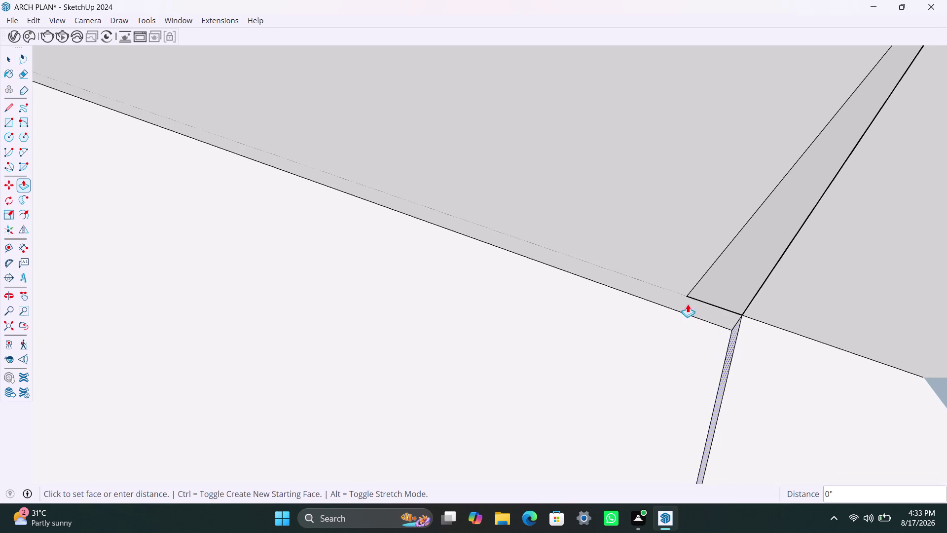
click(689, 298)
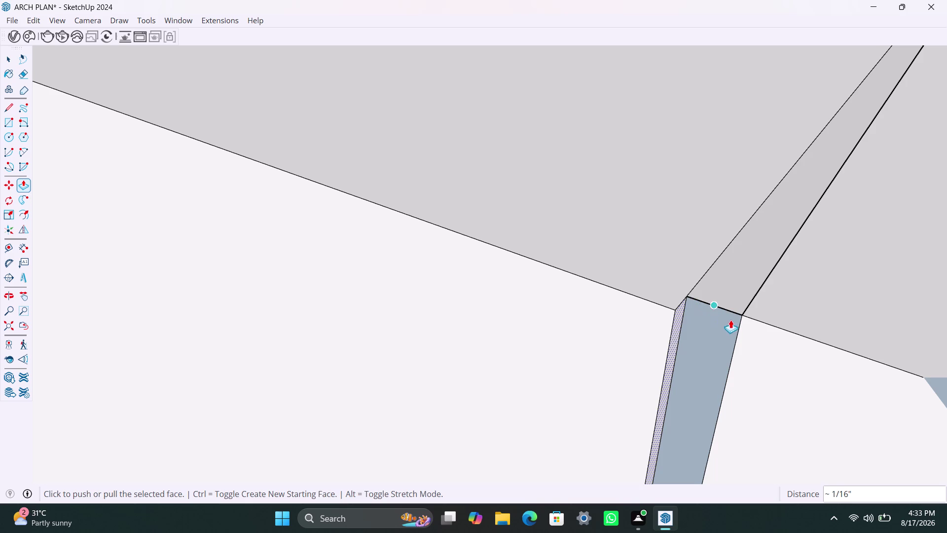
key(ctrl+z)
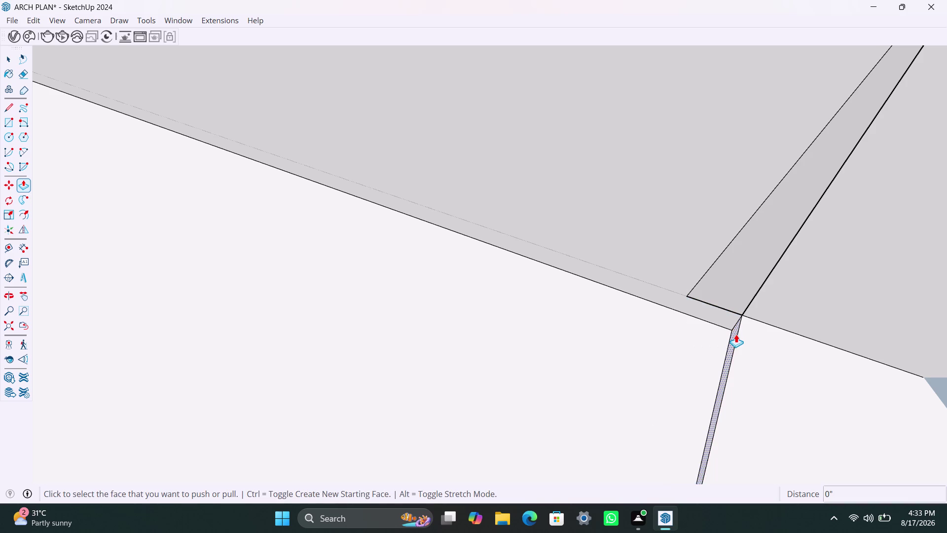
Push the strip face flush with the corner and zoom out to check.
click(736, 334)
key(space)
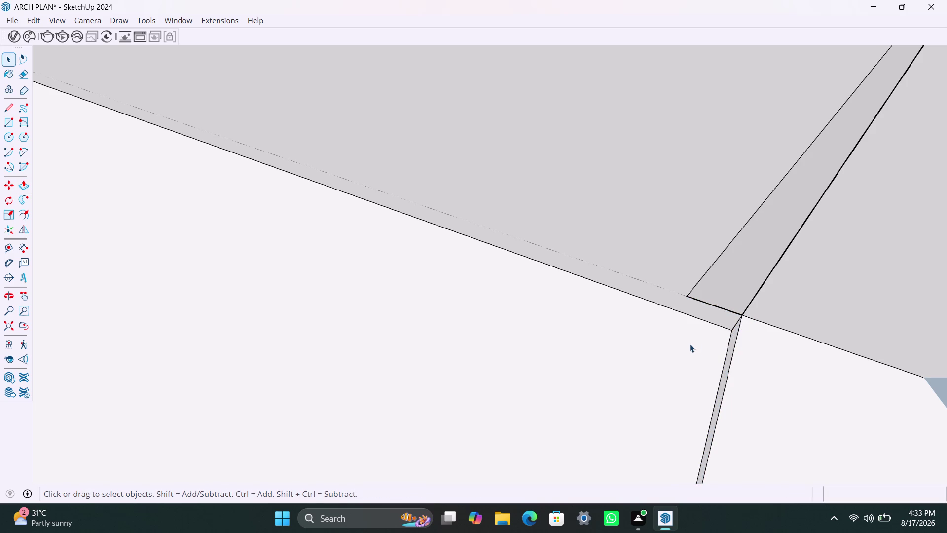
click(690, 344)
key(p)
click(690, 344)
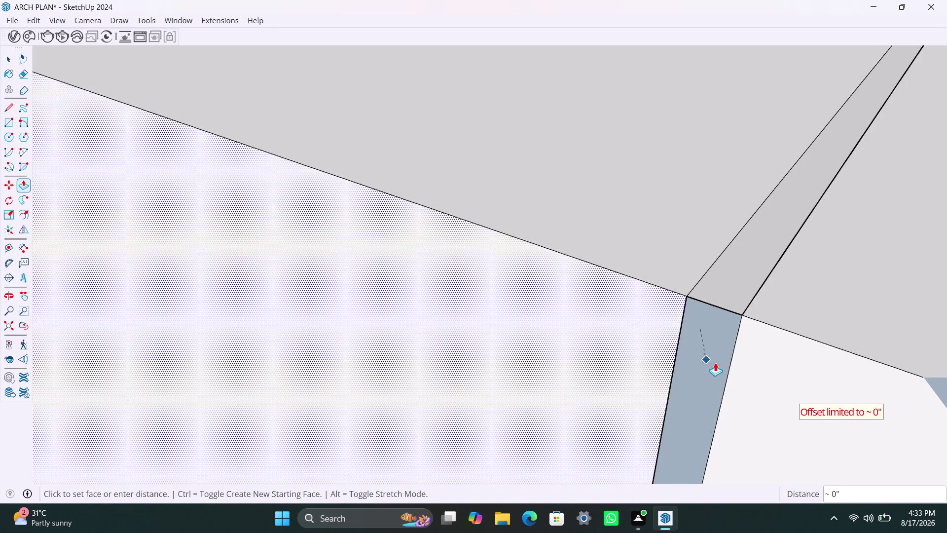
click(779, 320)
scroll(down, 3)
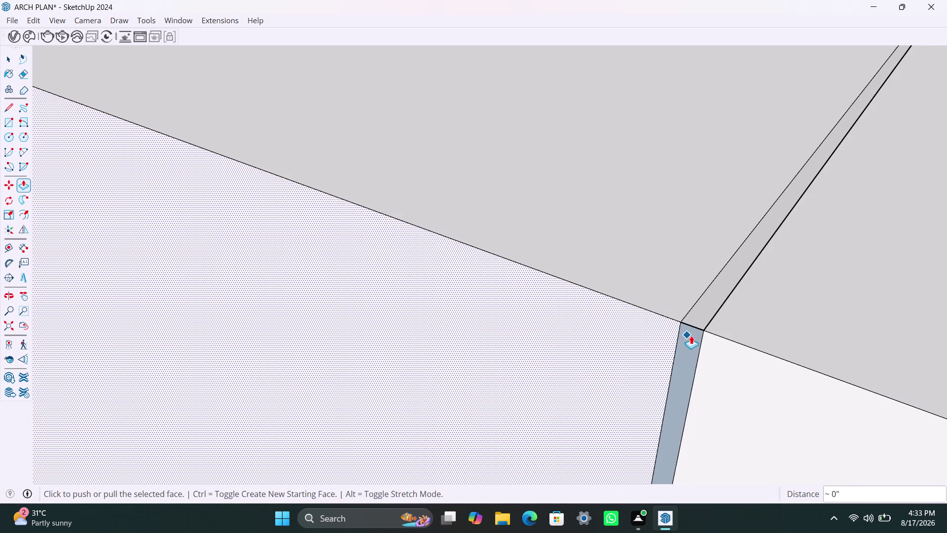
scroll(down, 3)
scroll(down, 3)
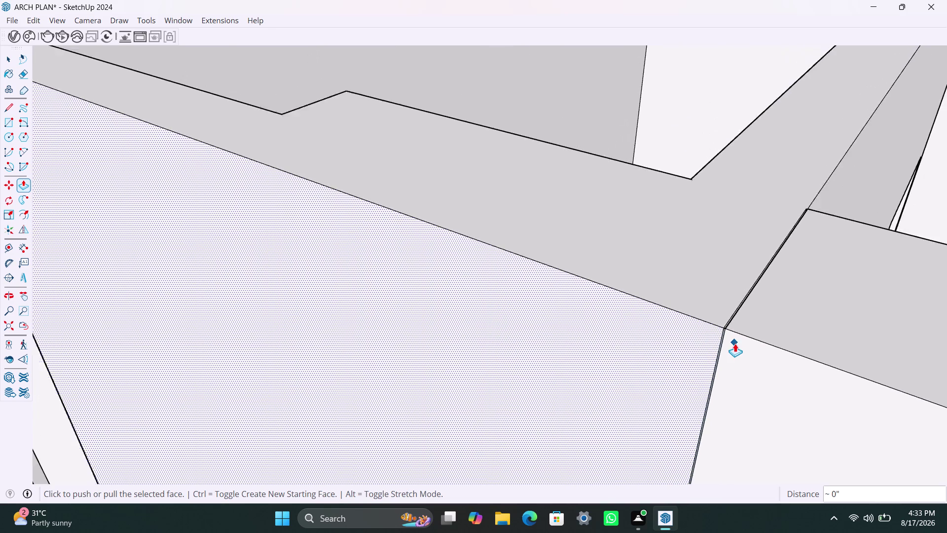
scroll(down, 3)
scroll(down, 3)
scroll(down, 3)
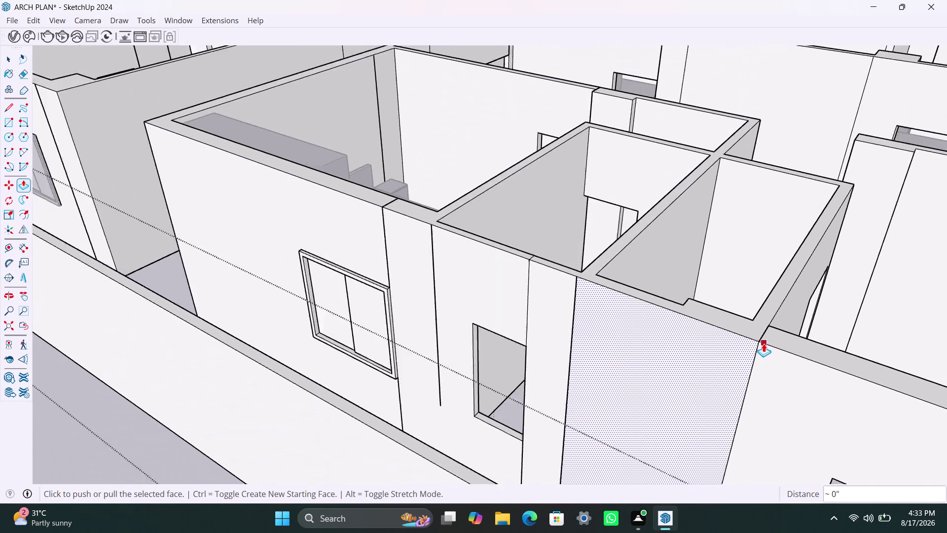
Undo the last change, zoom in, and delete the vertical edge at the wall corner.
scroll(down, 3)
key(ctrl+z)
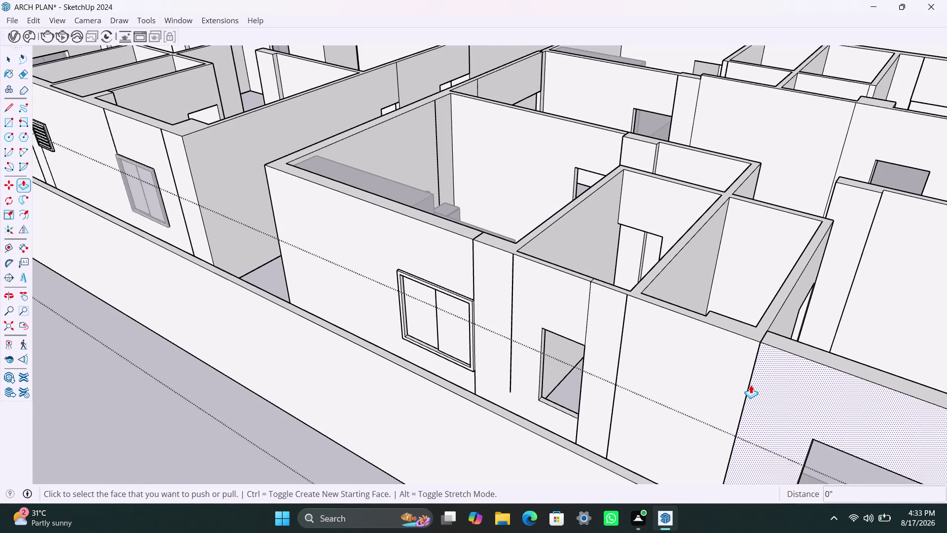
scroll(up, 3)
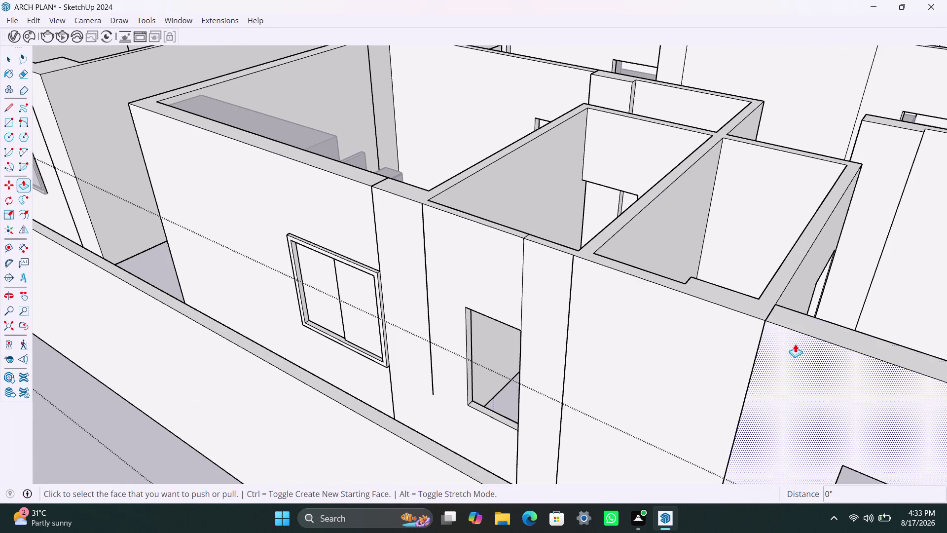
click(795, 344)
click(729, 322)
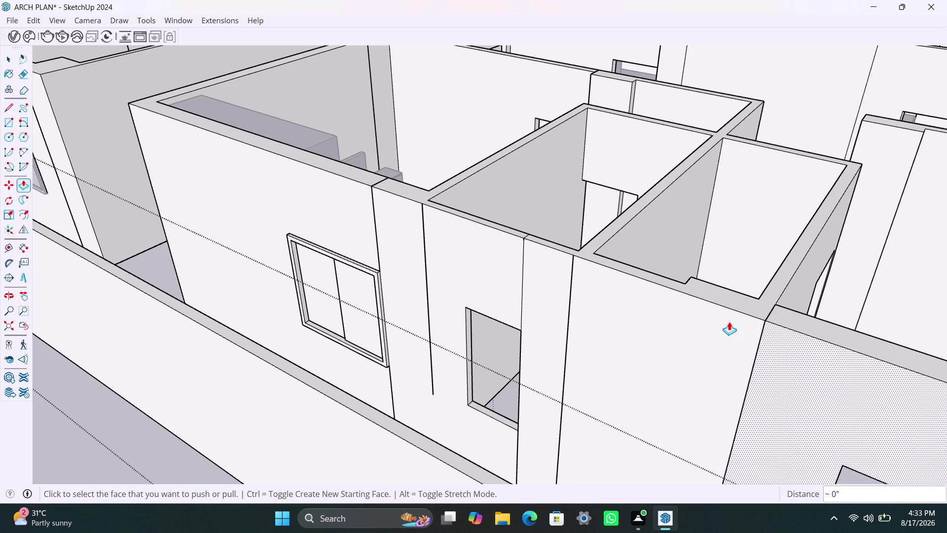
scroll(up, 3)
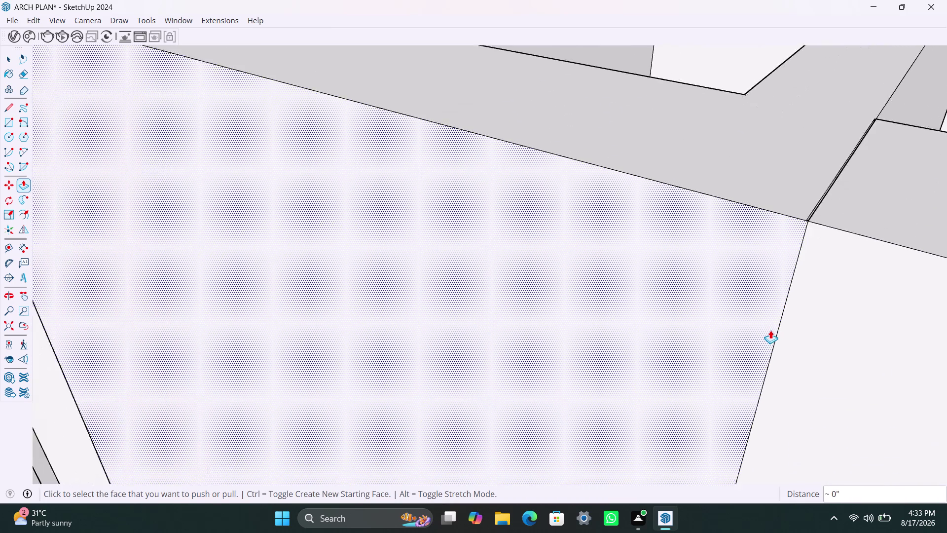
scroll(up, 3)
key(space)
click(805, 263)
click(803, 269)
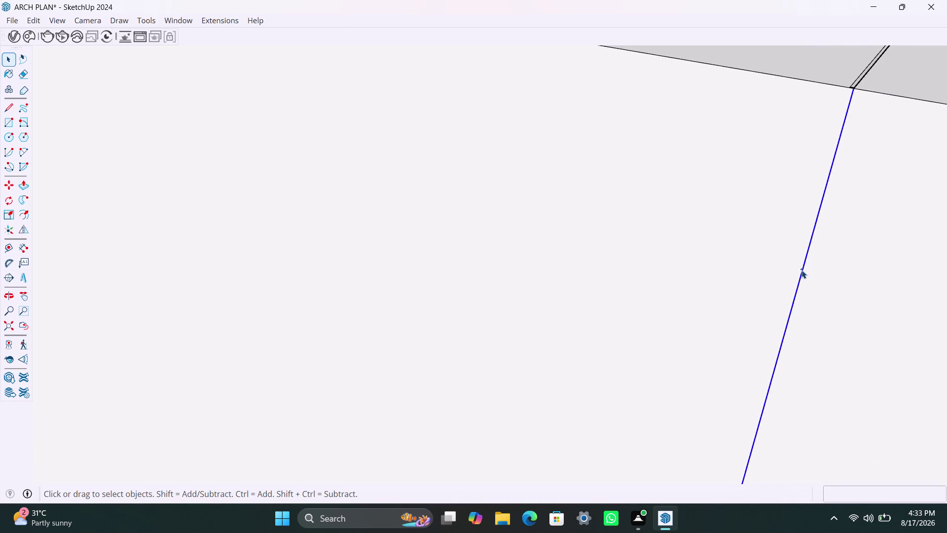
key(Delete)
Try deleting the thin strip along the wall top, then undo it.
scroll(down, 3)
scroll(up, 3)
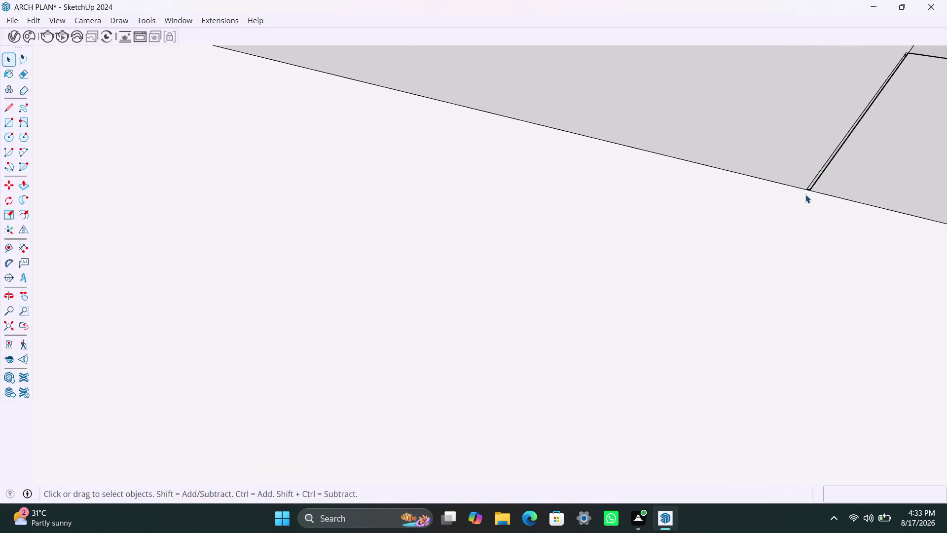
scroll(up, 3)
scroll(up, 3)
click(822, 168)
key(Delete)
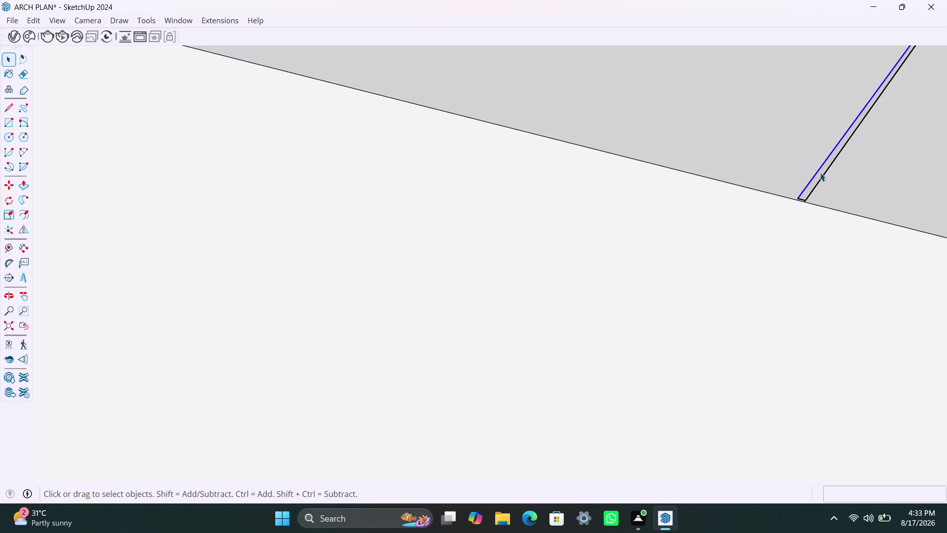
key(ctrl+z)
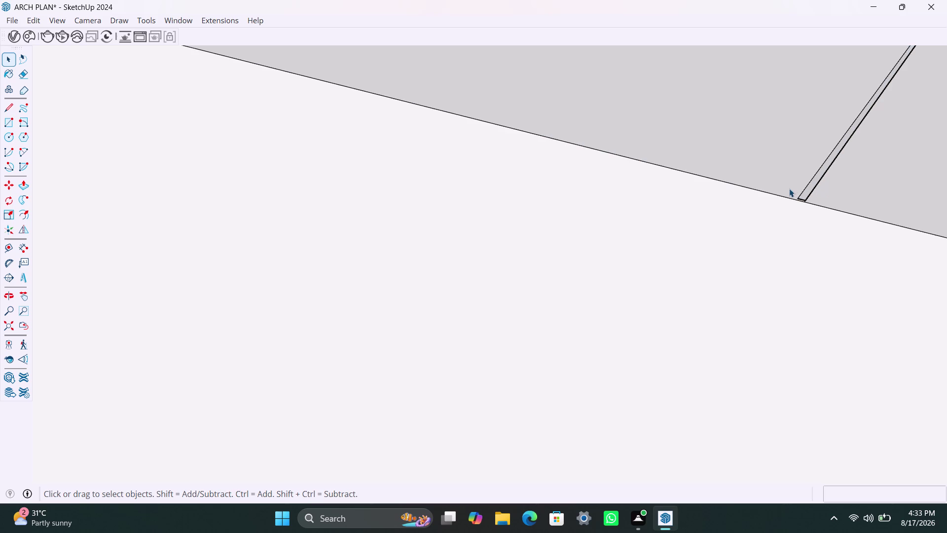
Orbit around the junction and try deleting the short edges at the strip's end, then undo.
middle_drag(789, 188, 737, 244)
scroll(up, 3)
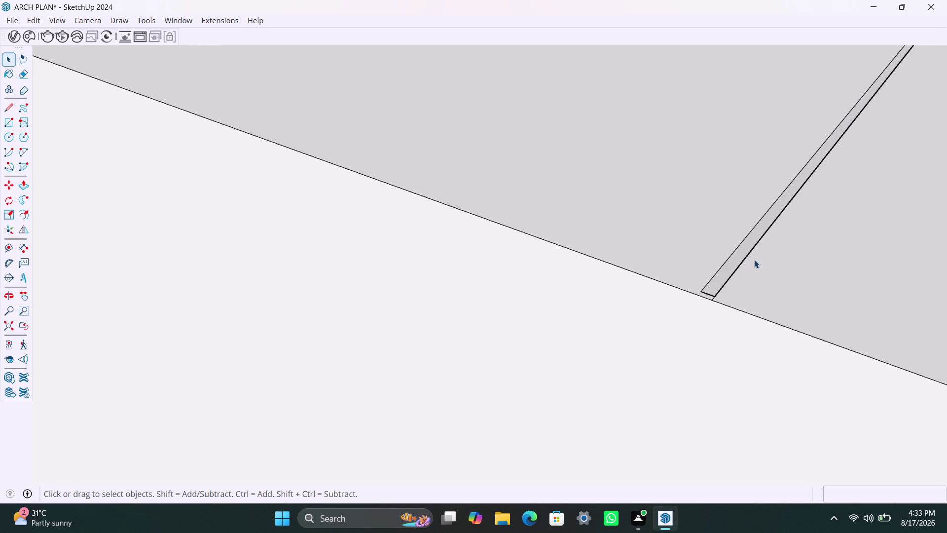
scroll(up, 3)
click(667, 343)
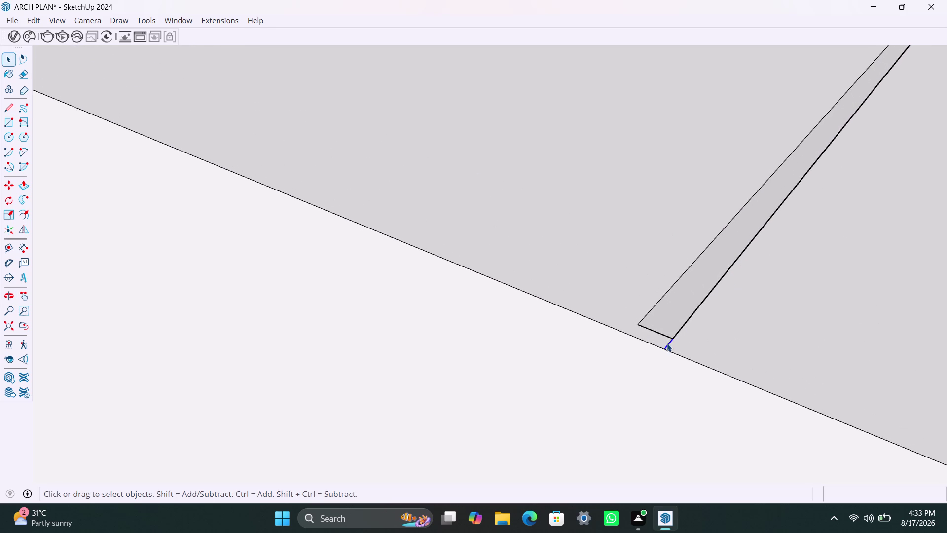
key(Delete)
click(668, 338)
key(Delete)
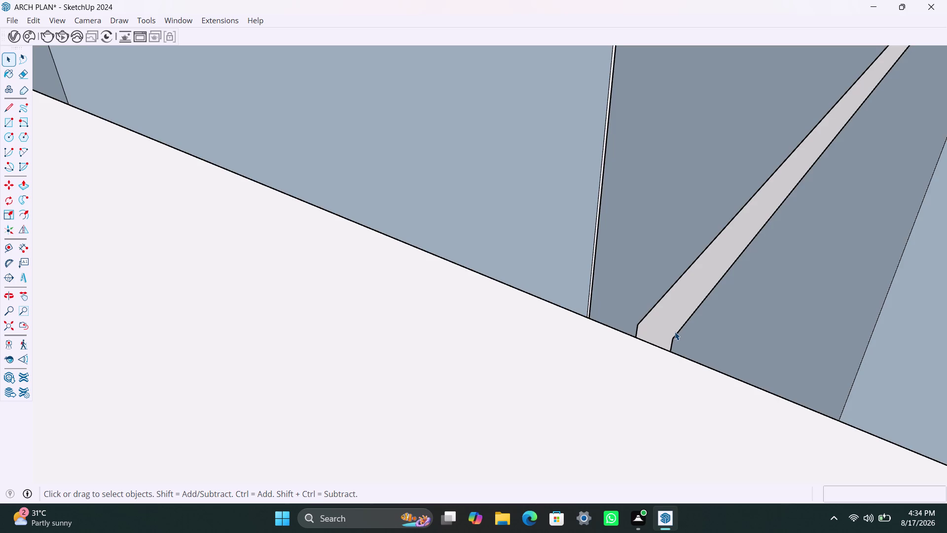
key(ctrl+z)
Try deleting two more edges near the strip, undoing each removal.
scroll(up, 3)
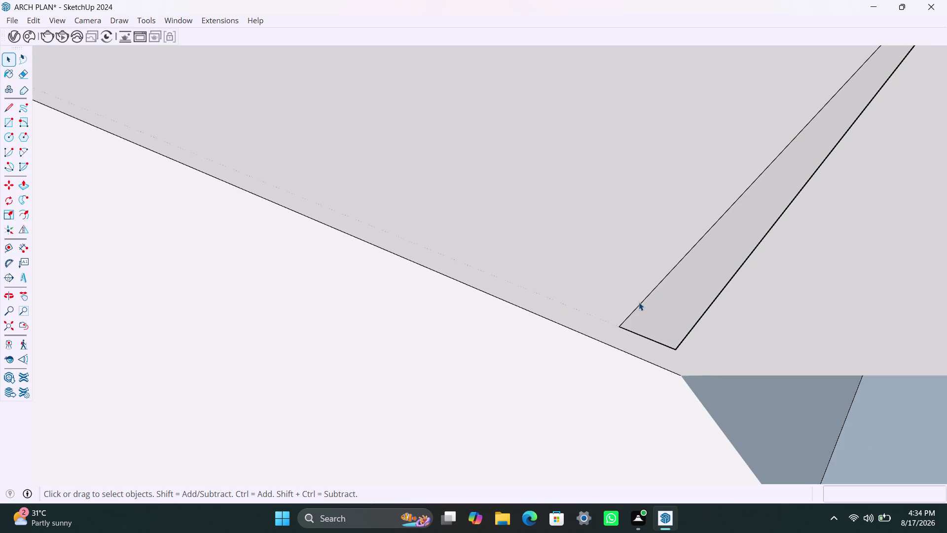
click(639, 302)
key(Delete)
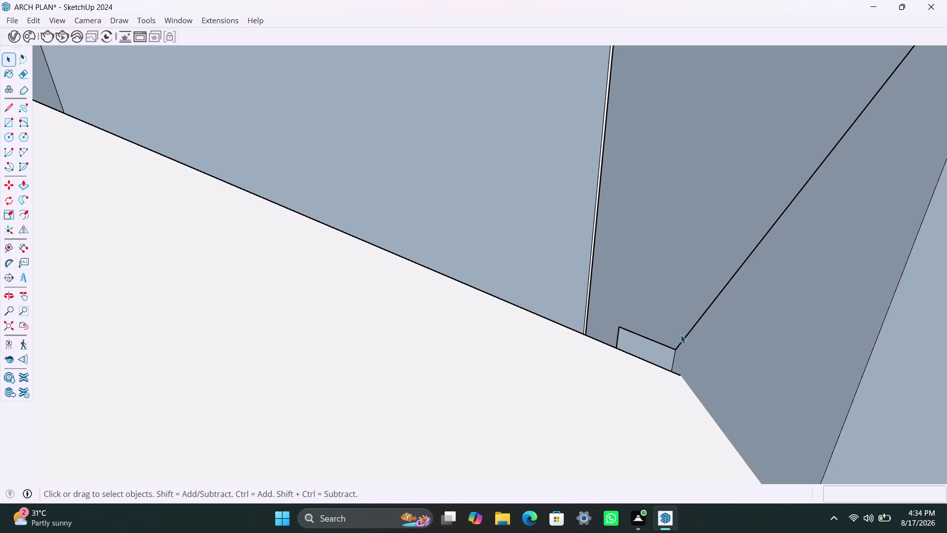
key(ctrl+z)
click(686, 333)
key(Delete)
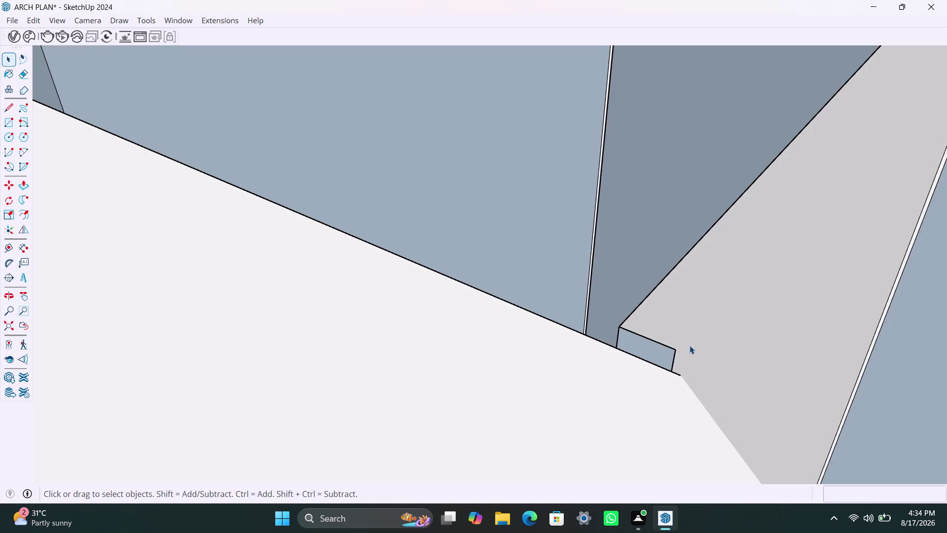
key(ctrl+z)
Reselect the sliver strip after a trial delete and undo, then begin pushing its face flush.
scroll(down, 3)
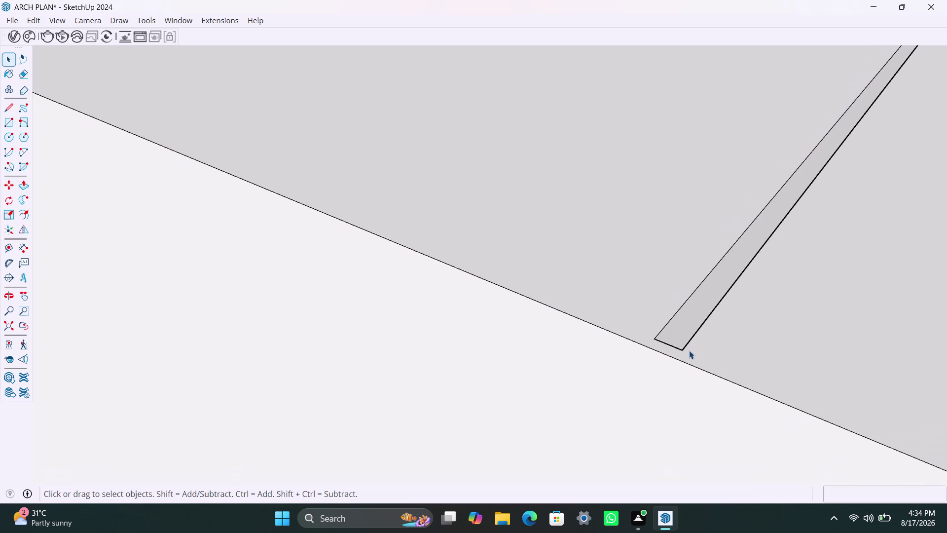
scroll(down, 3)
scroll(up, 3)
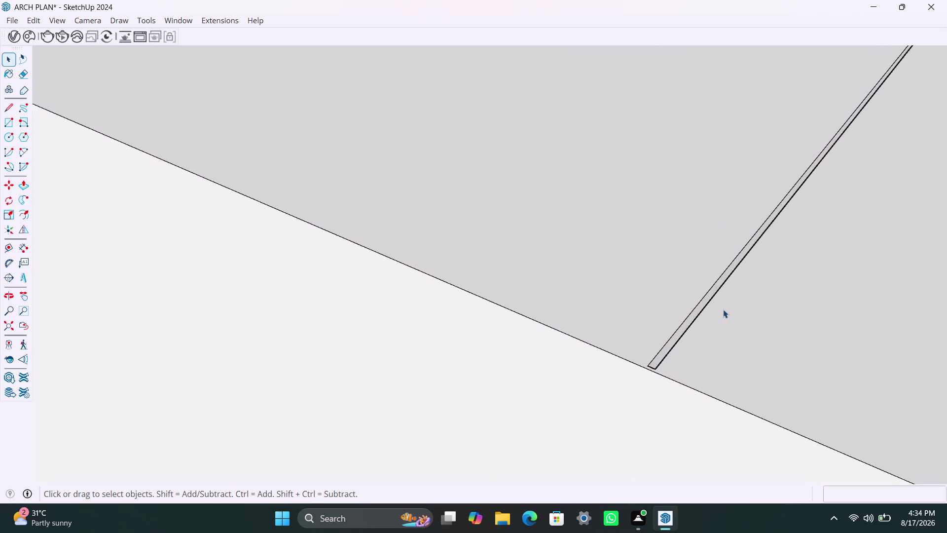
scroll(up, 3)
scroll(up, 3)
click(648, 343)
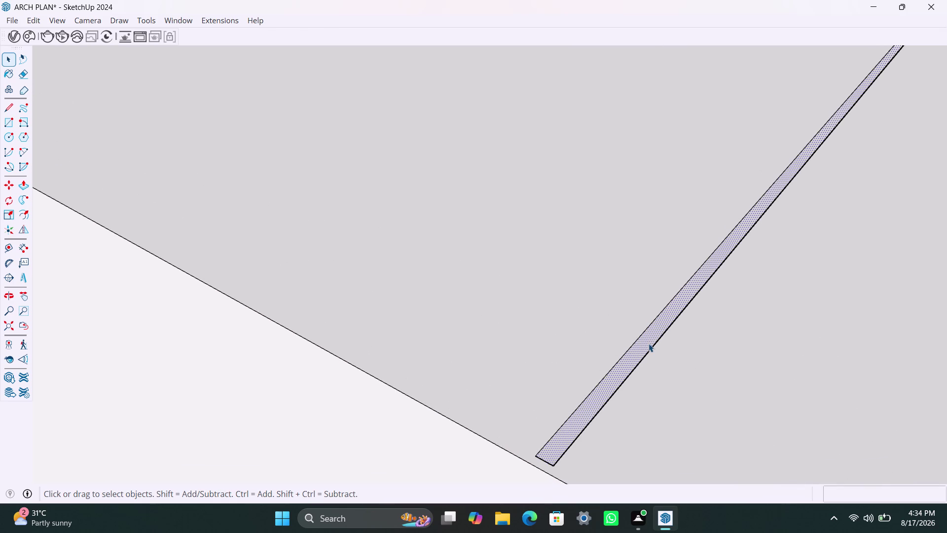
key(Delete)
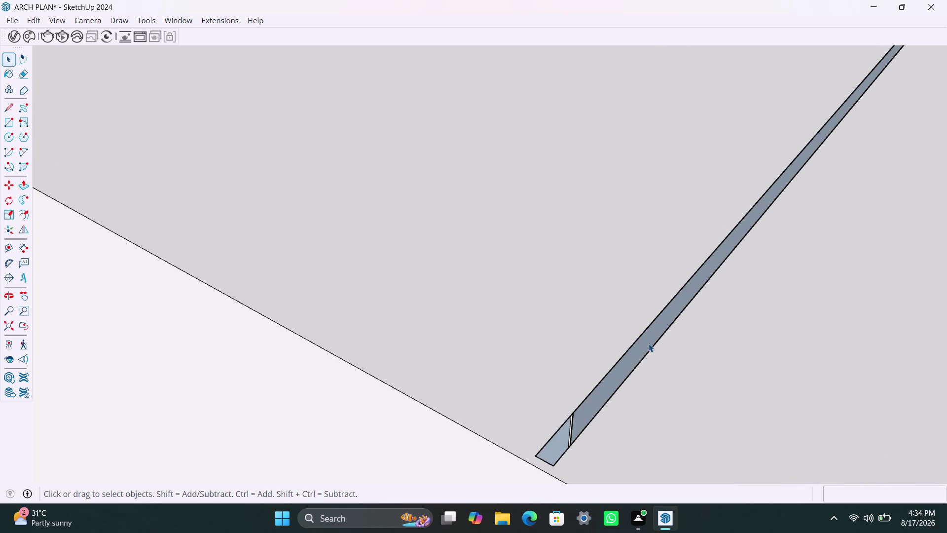
key(ctrl+z)
click(648, 343)
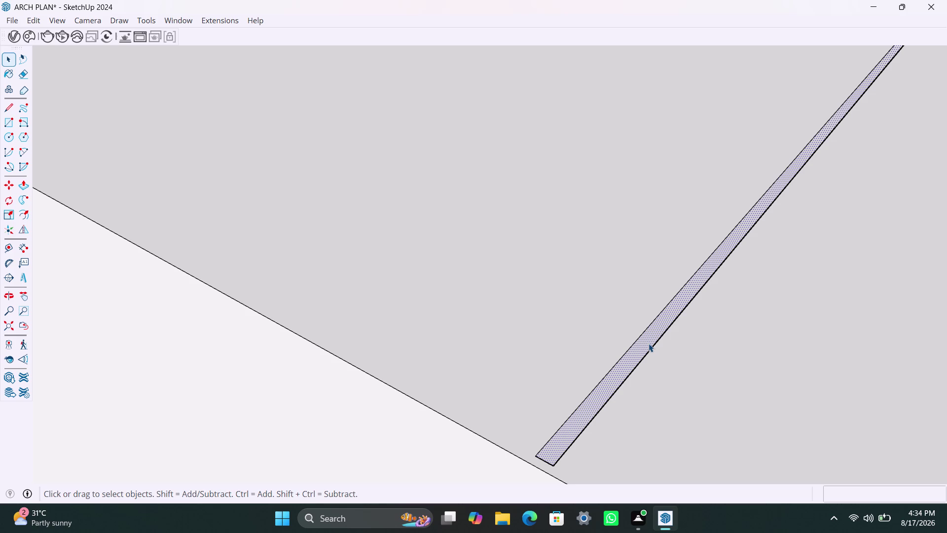
key(p)
click(648, 343)
click(670, 354)
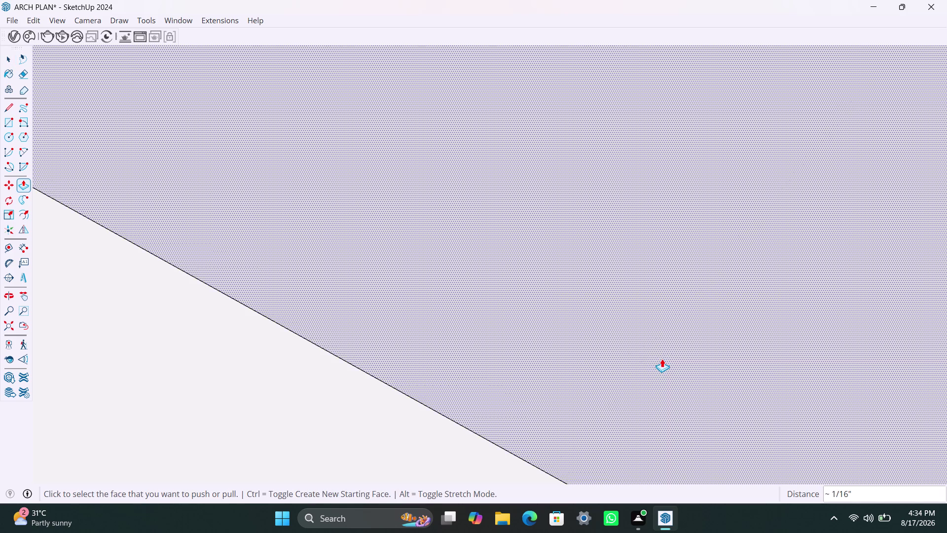
Zoom out and back in on the corner junction, returning to the Select tool.
scroll(down, 3)
scroll(down, 3)
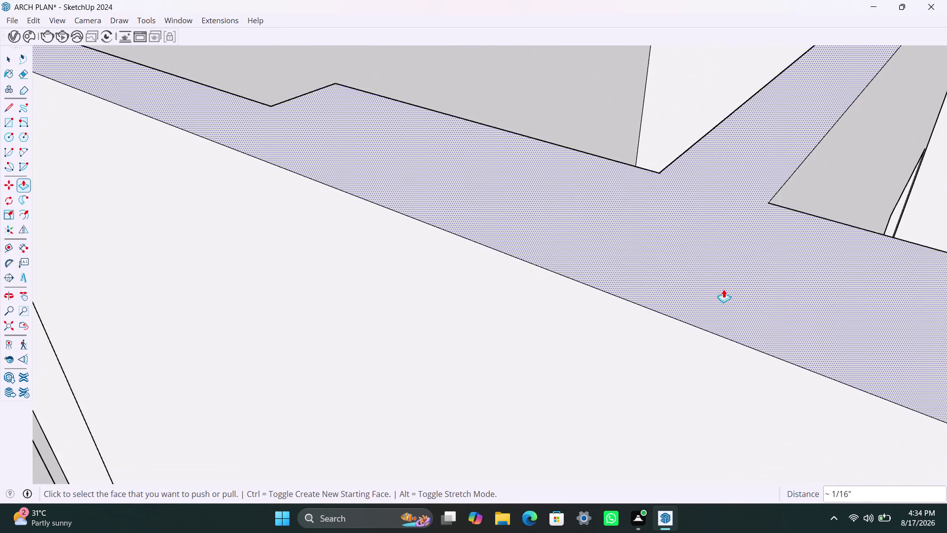
scroll(down, 3)
scroll(down, 3)
scroll(down, 3)
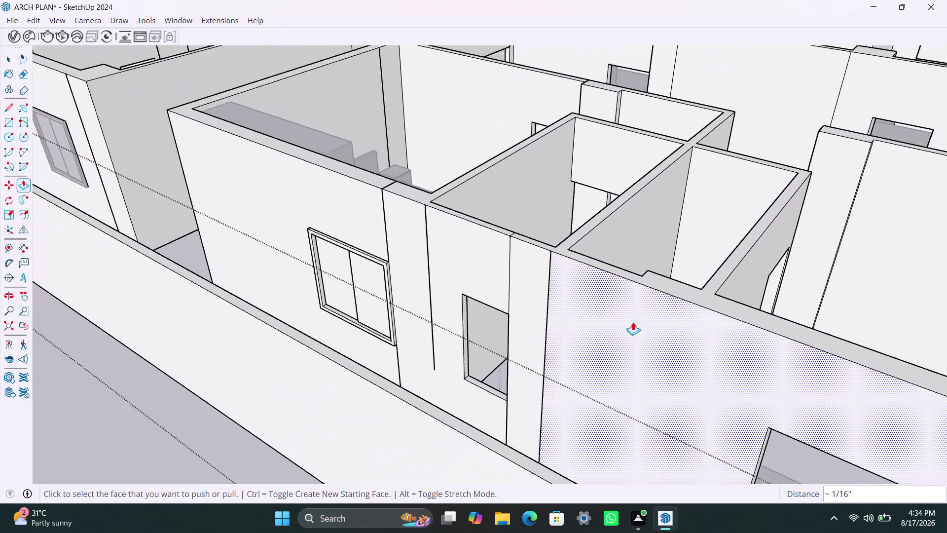
scroll(up, 3)
scroll(up, 3)
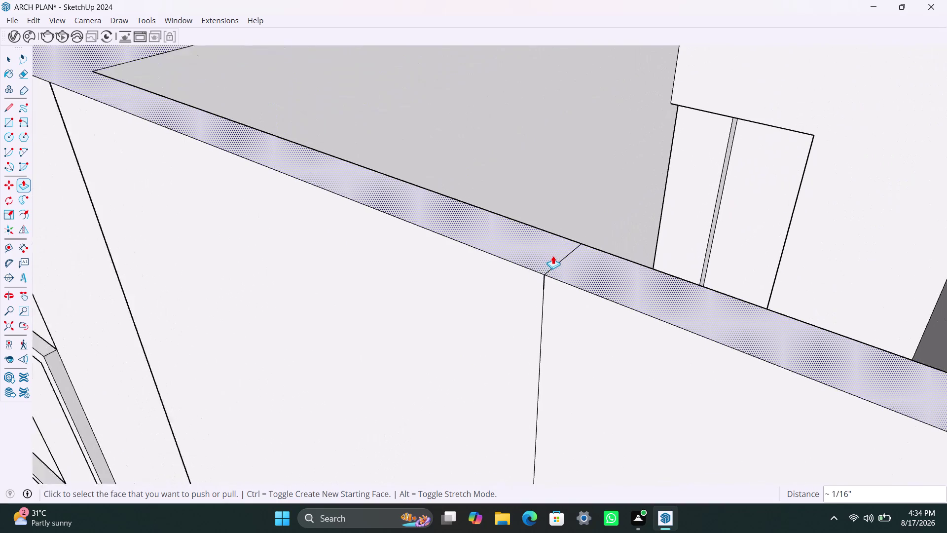
scroll(up, 3)
key(space)
scroll(up, 3)
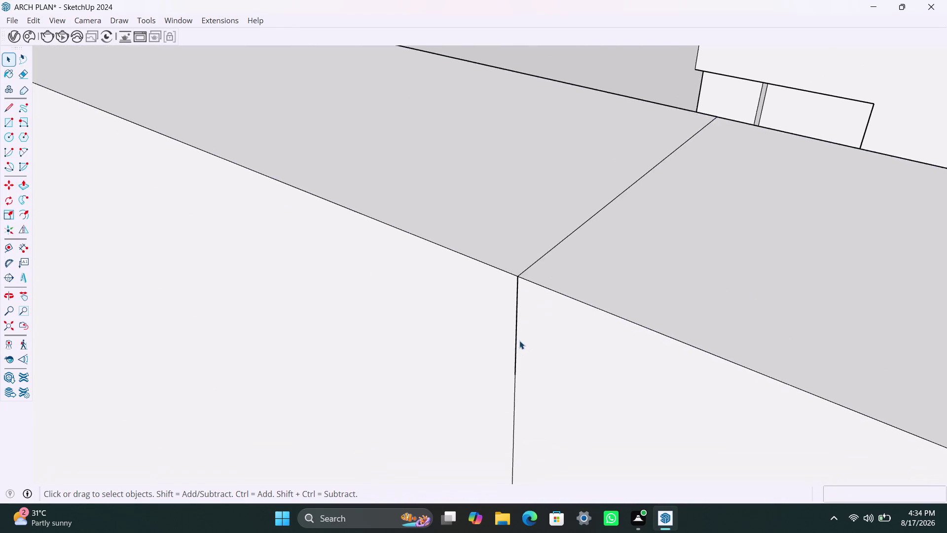
scroll(up, 3)
scroll(up, 3)
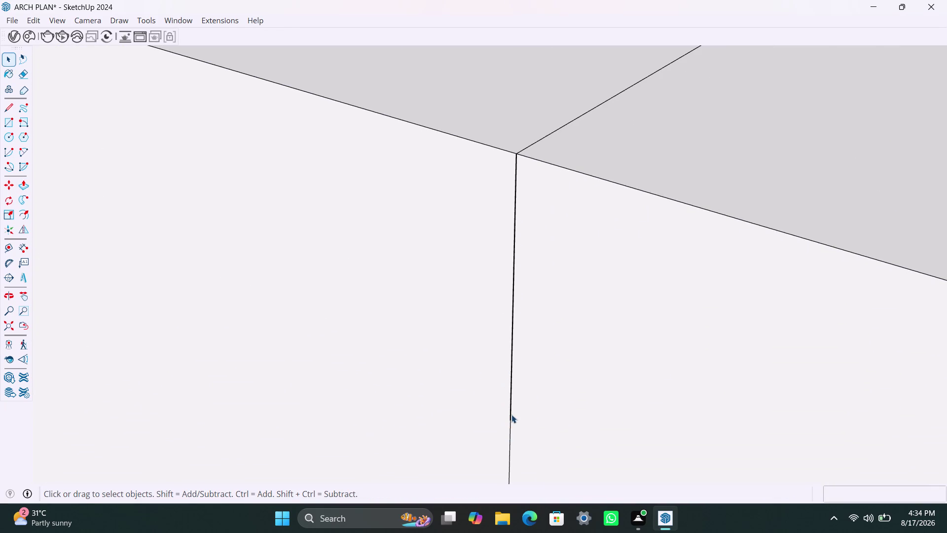
Test-delete the wall face below the corner, undo, and select the vertical corner edge.
click(512, 414)
key(Delete)
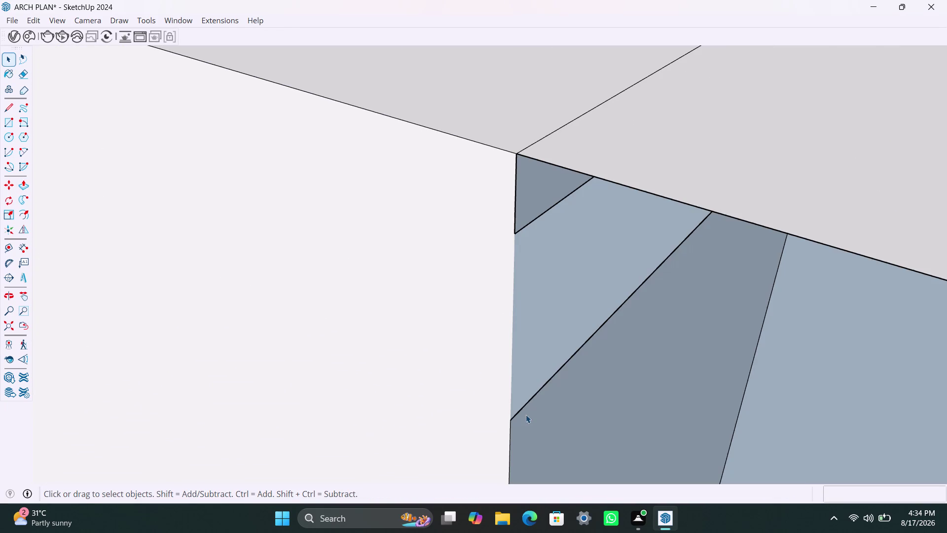
key(ctrl+z)
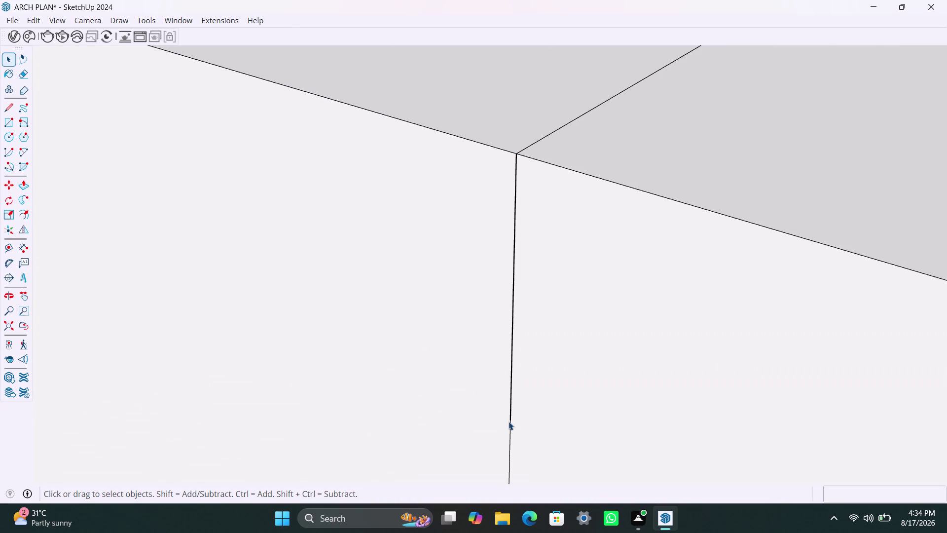
click(509, 427)
click(509, 435)
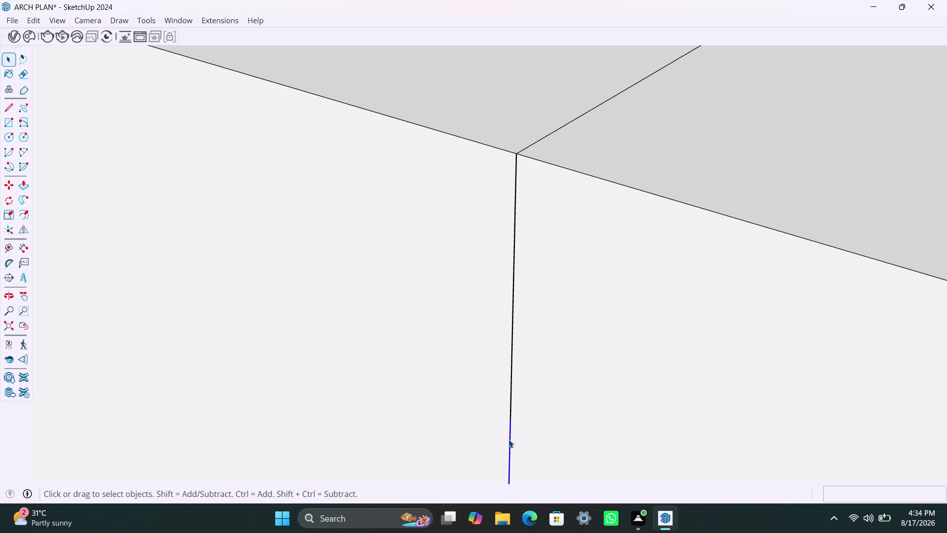